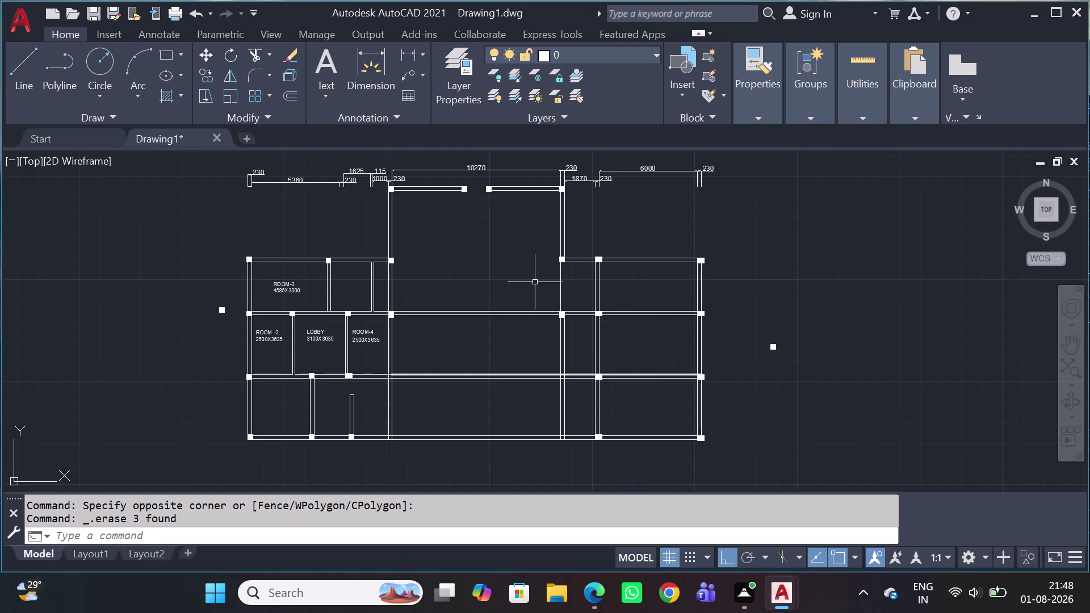
Select and deselect the long horizontal wall line, cancelling a stray selection and command.
scroll(up, 3)
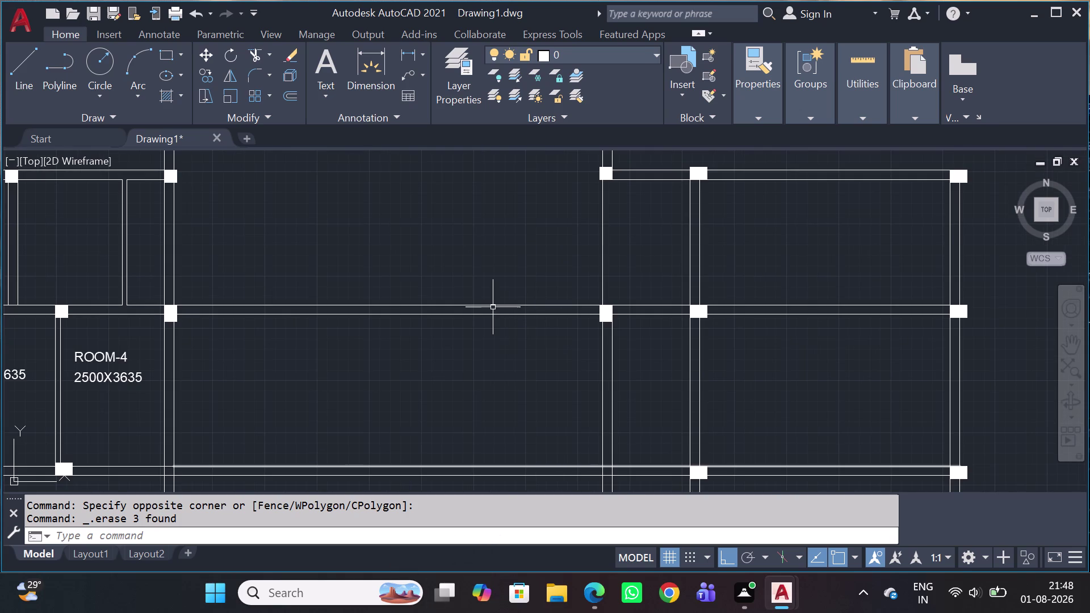
click(492, 306)
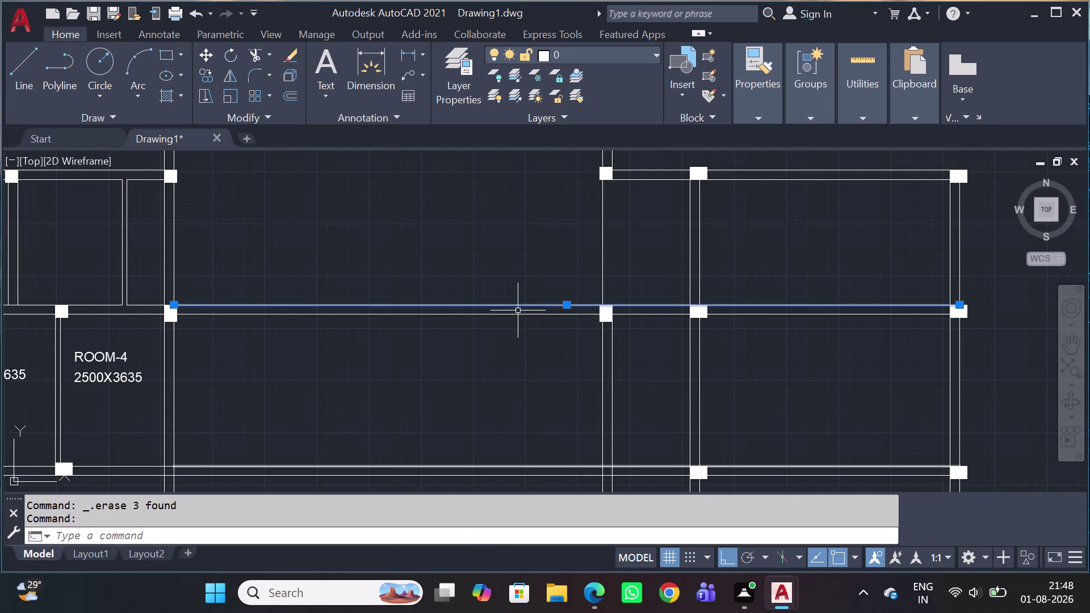
key(Escape)
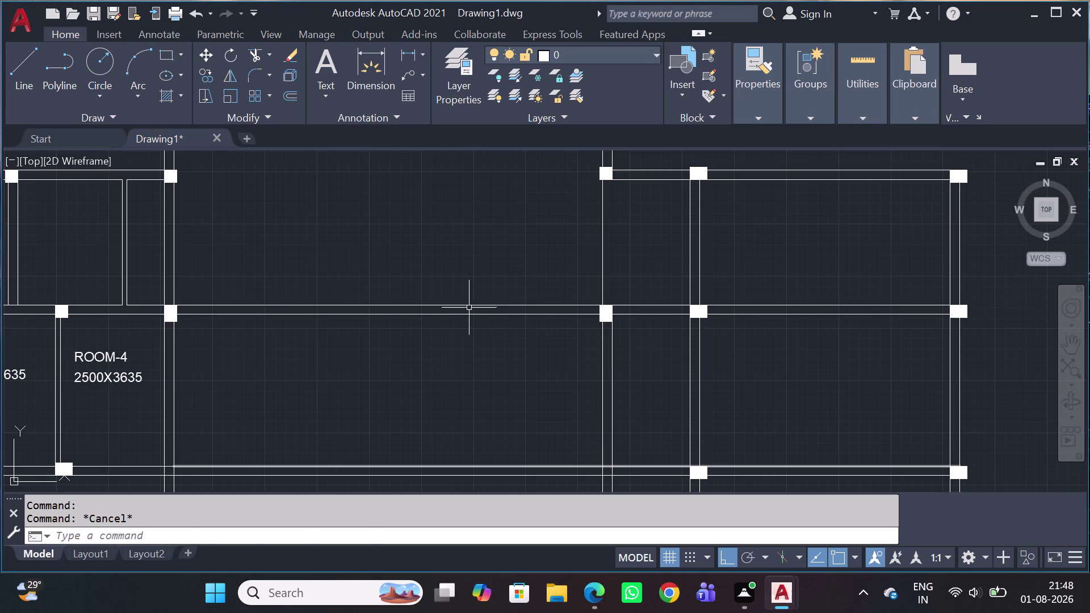
click(469, 308)
click(469, 308)
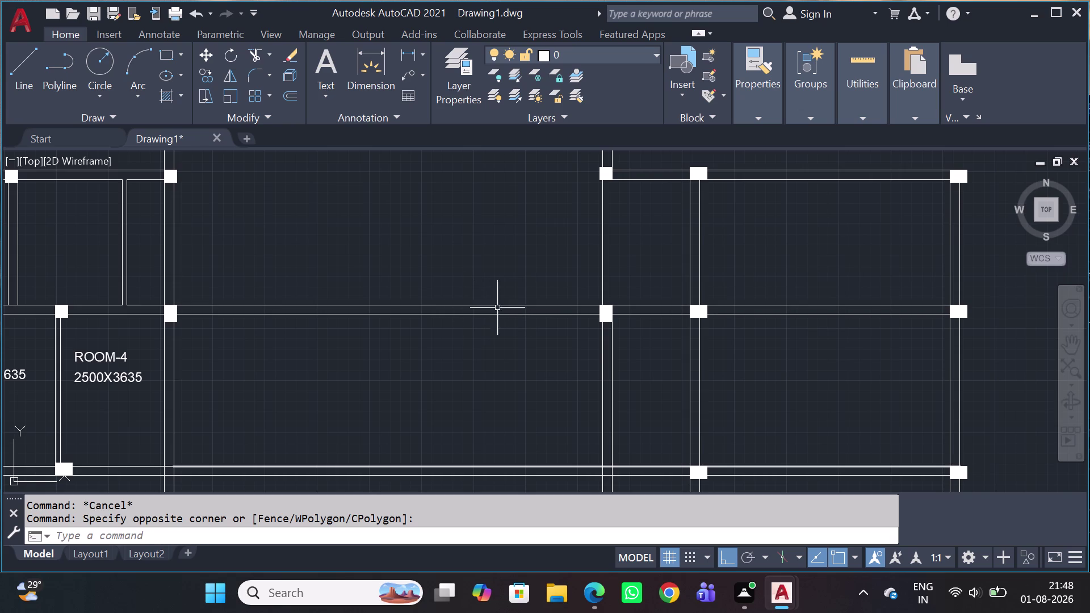
key(5)
key(t)
key(r)
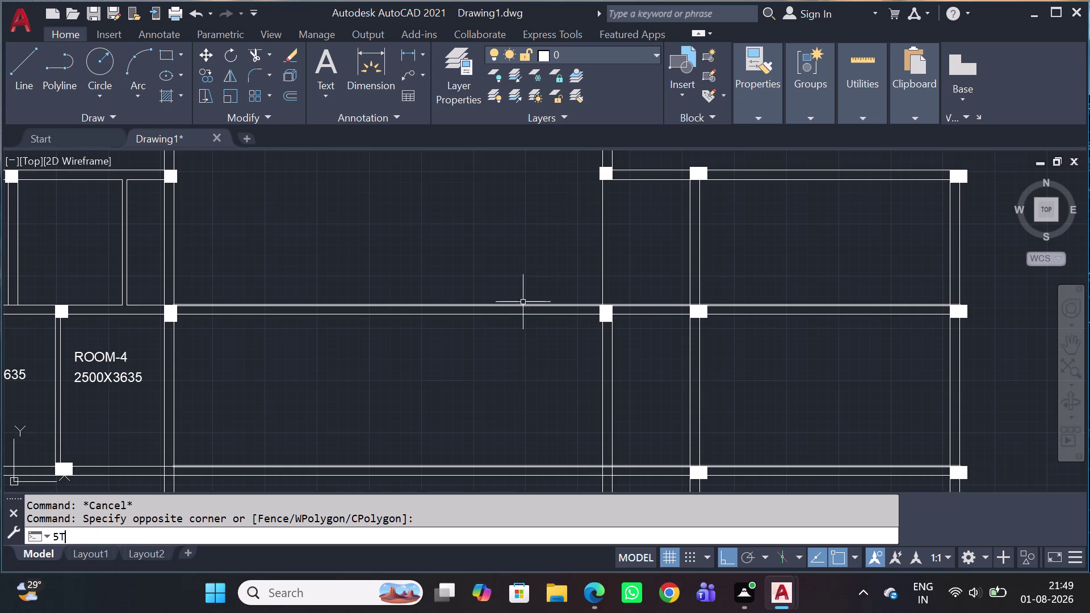
key(BackSpace)
key(BackSpace)
key(BackSpace)
key(BackSpace)
key(BackSpace)
key(BackSpace)
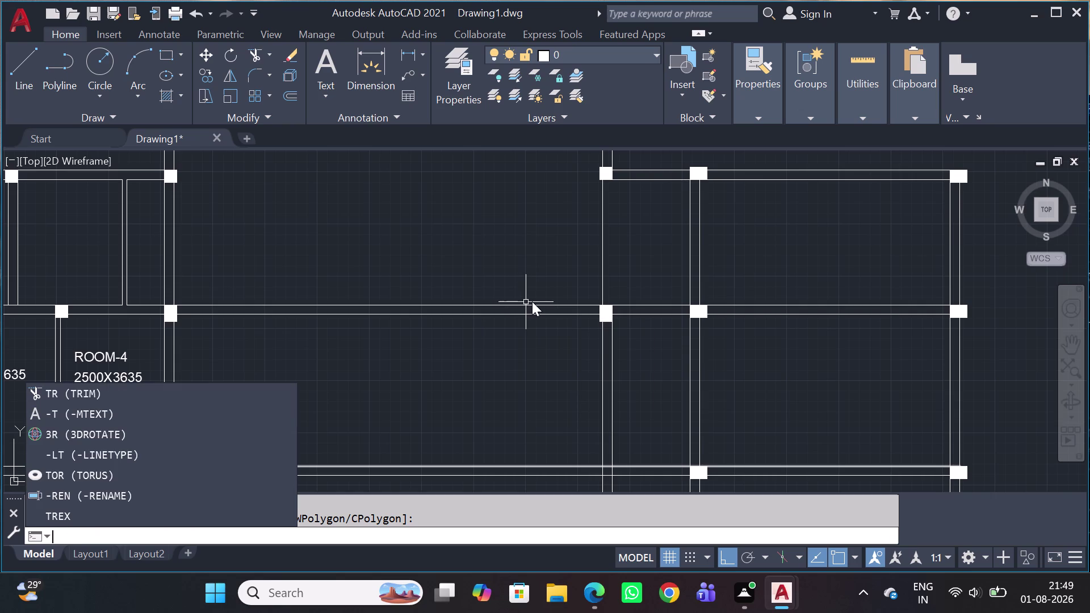
Start TRIM and fence across the first right-wing horizontal wall lines.
text(TR)
key(space)
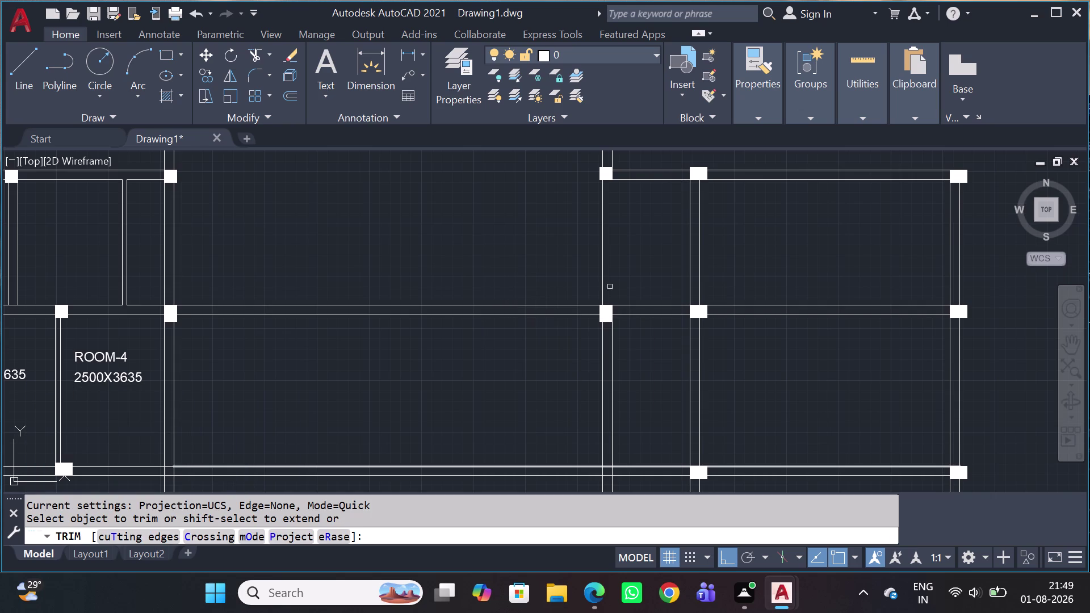
click(647, 281)
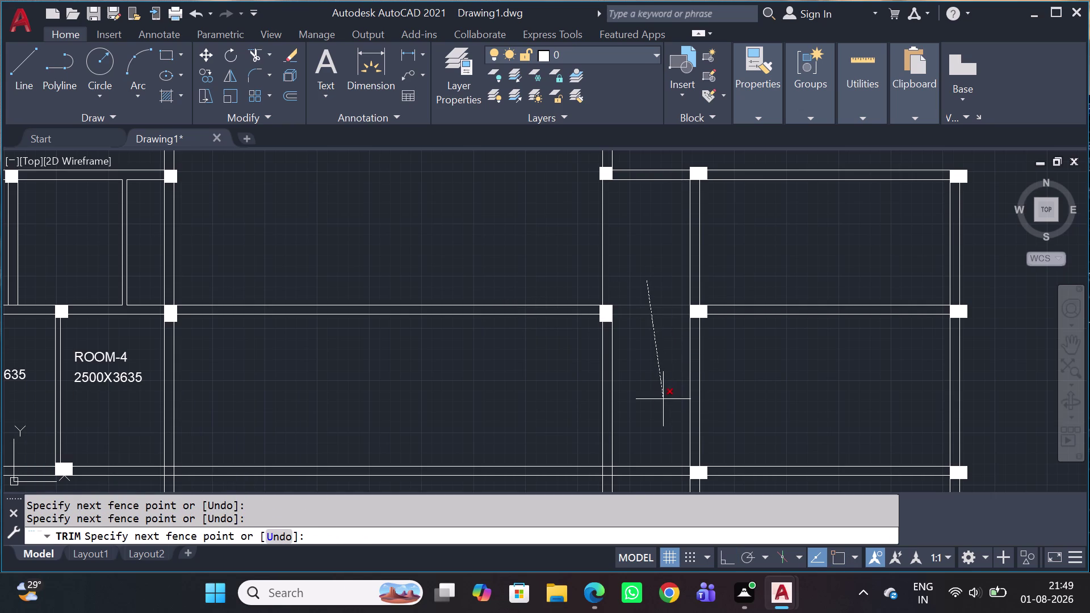
click(663, 399)
click(875, 251)
click(779, 385)
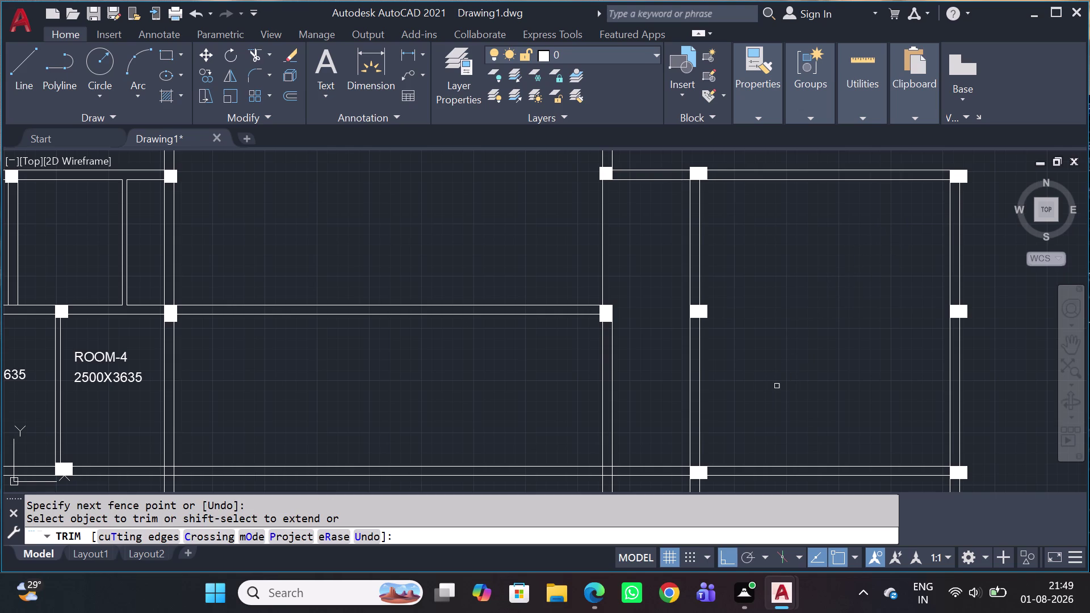
Fence-trim the remaining right-side horizontal wall lines and exit TRIM.
scroll(down, 3)
drag(801, 455, 801, 445)
click(781, 376)
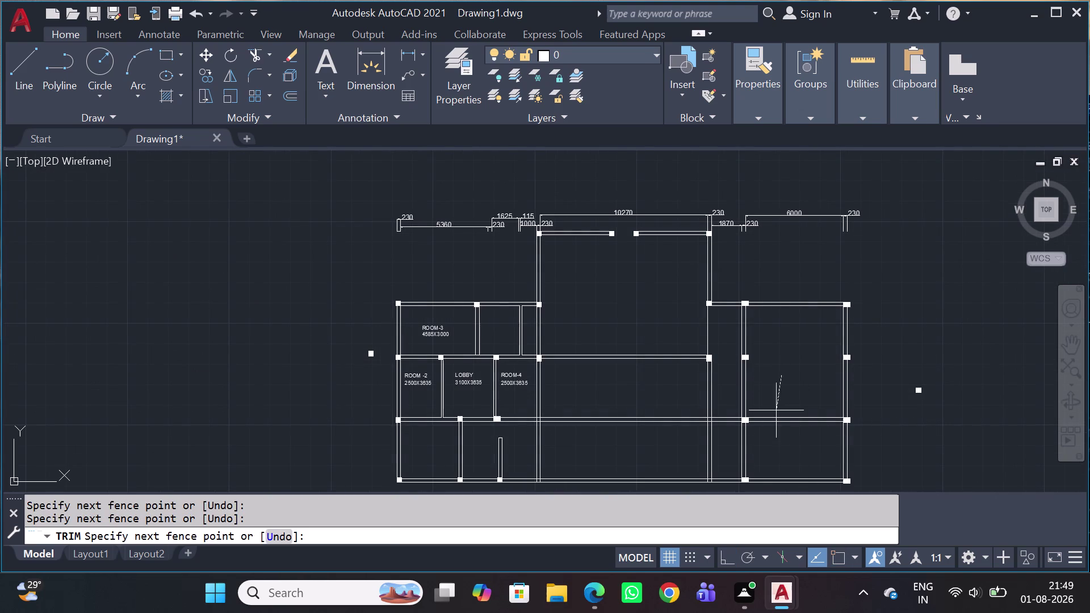
click(778, 431)
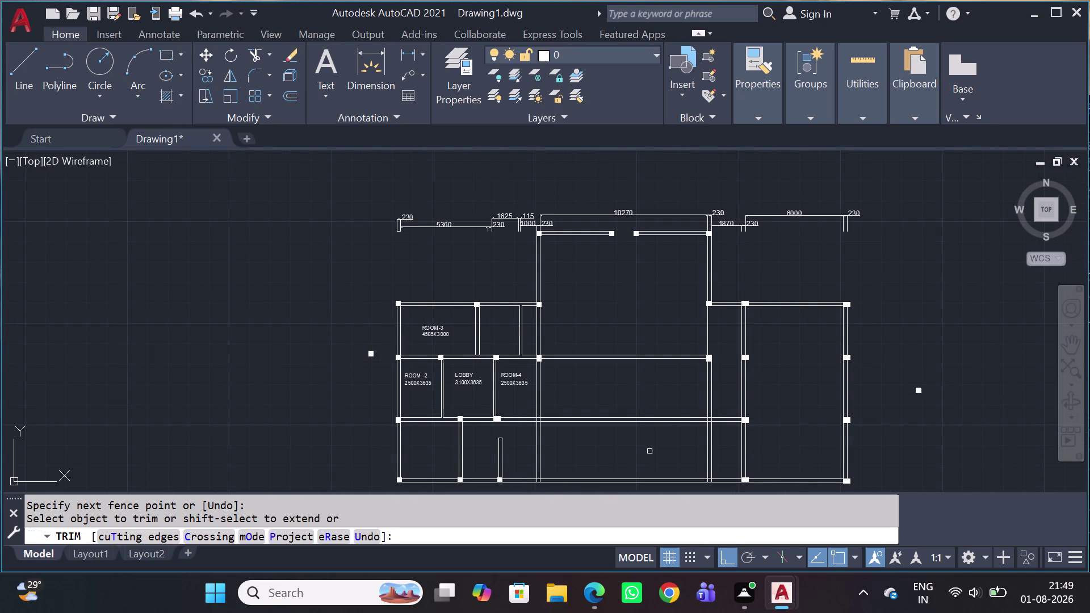
scroll(up, 3)
click(723, 429)
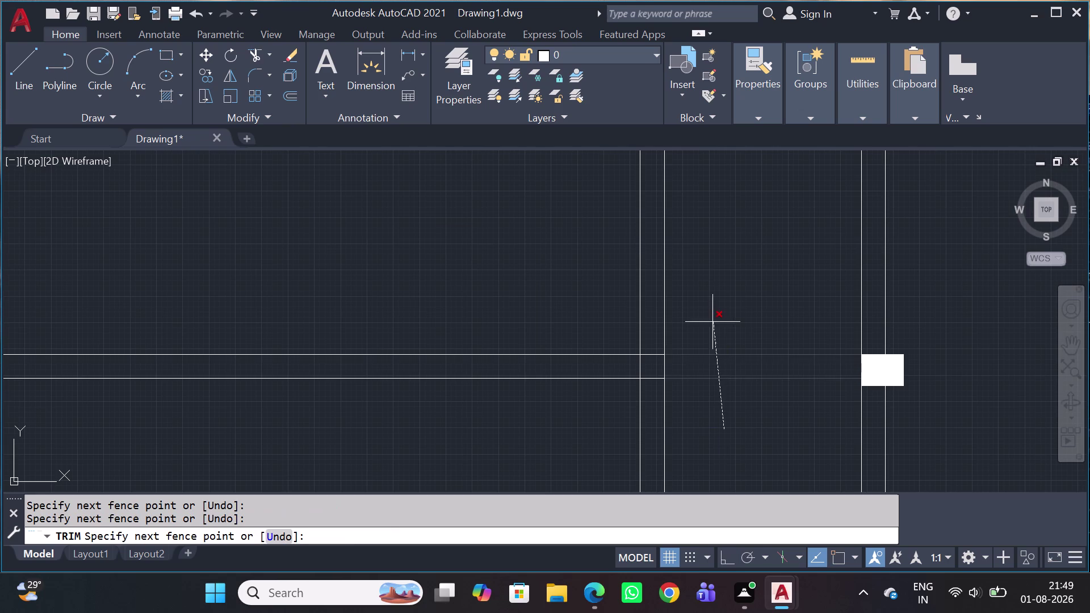
click(704, 297)
scroll(down, 3)
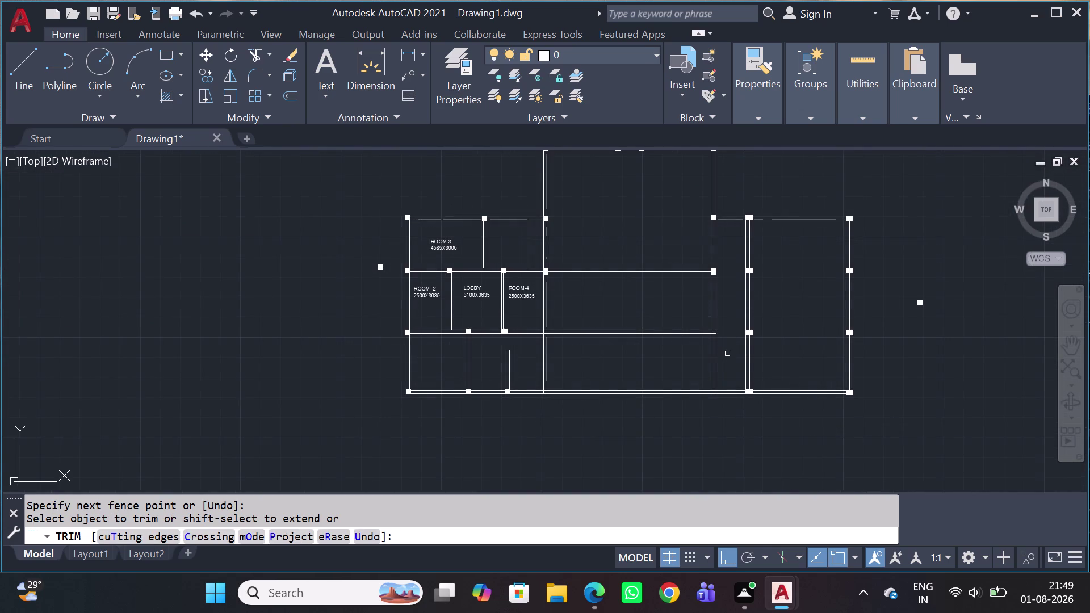
key(Escape)
Zoom around the floor plan and clear any pending command.
scroll(up, 3)
scroll(down, 3)
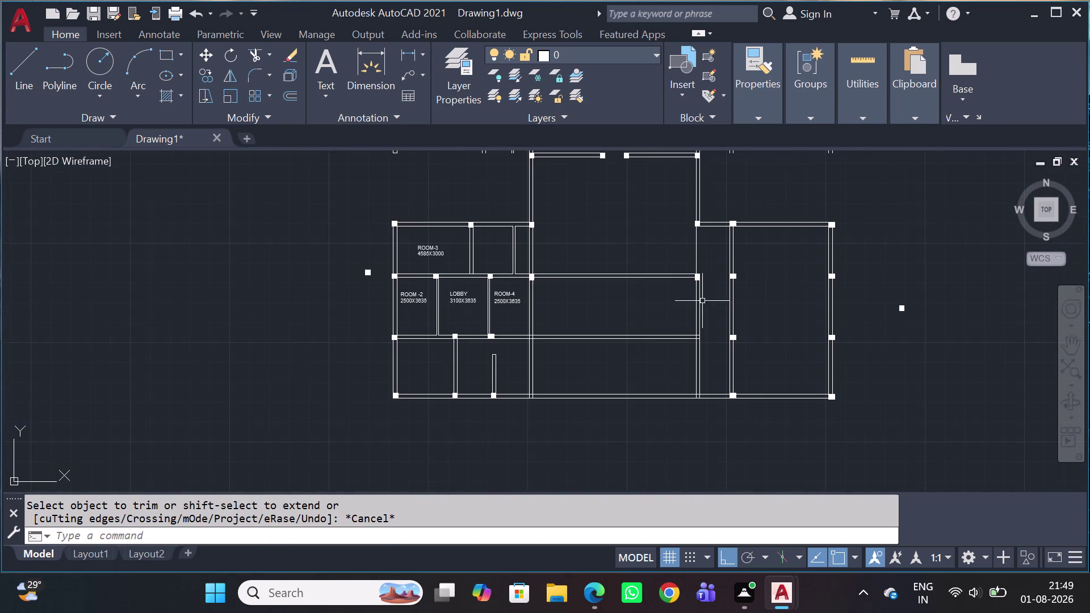
scroll(up, 3)
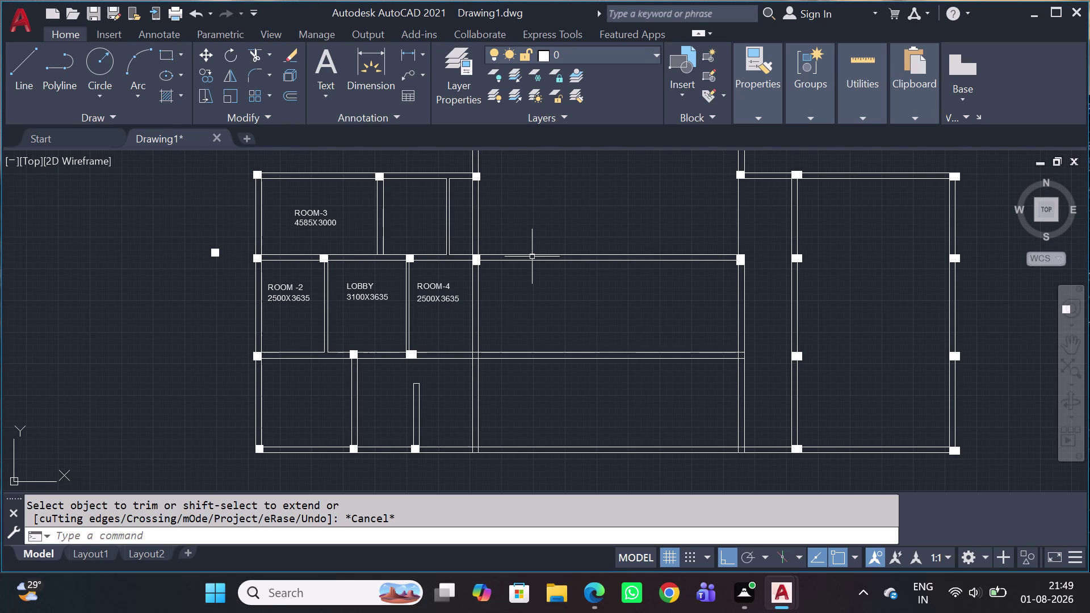
click(532, 257)
key(Escape)
Start DIVIDE on the wall line right of ROOM-4, then cancel it.
key(d)
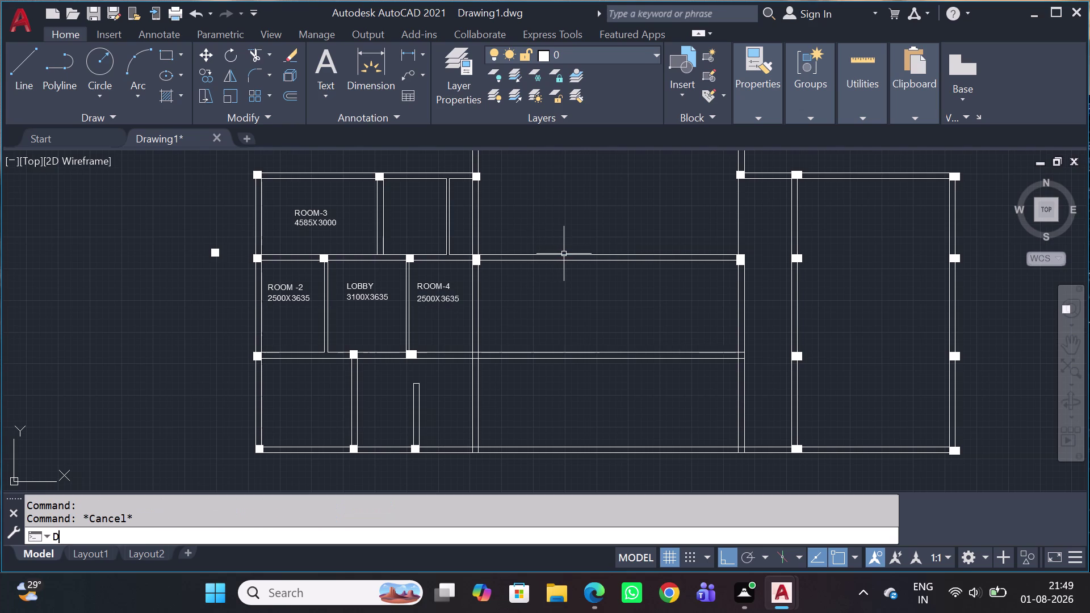
key(i)
key(v)
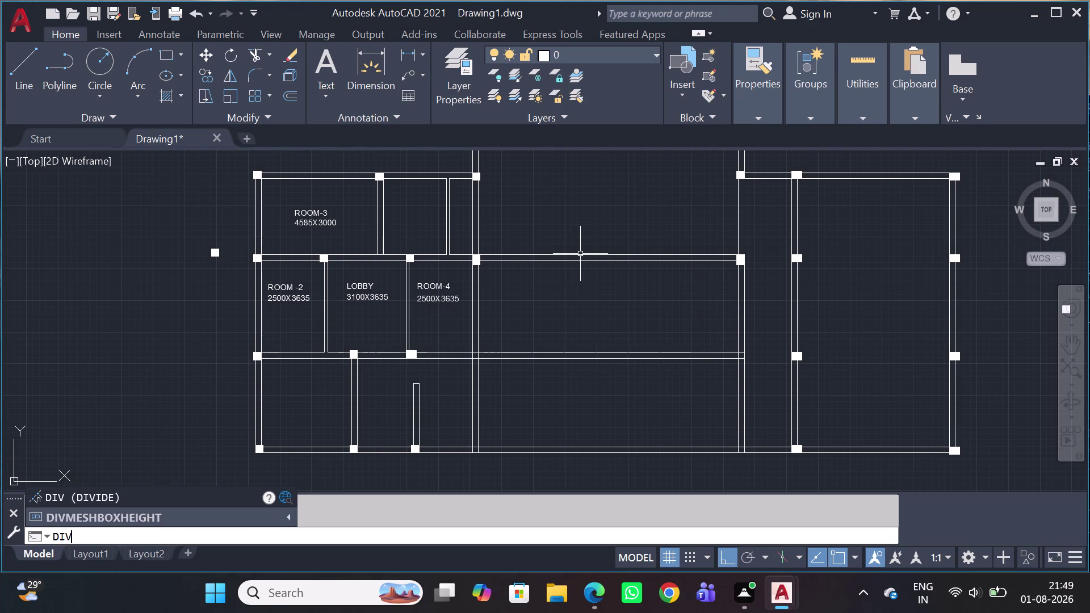
key(space)
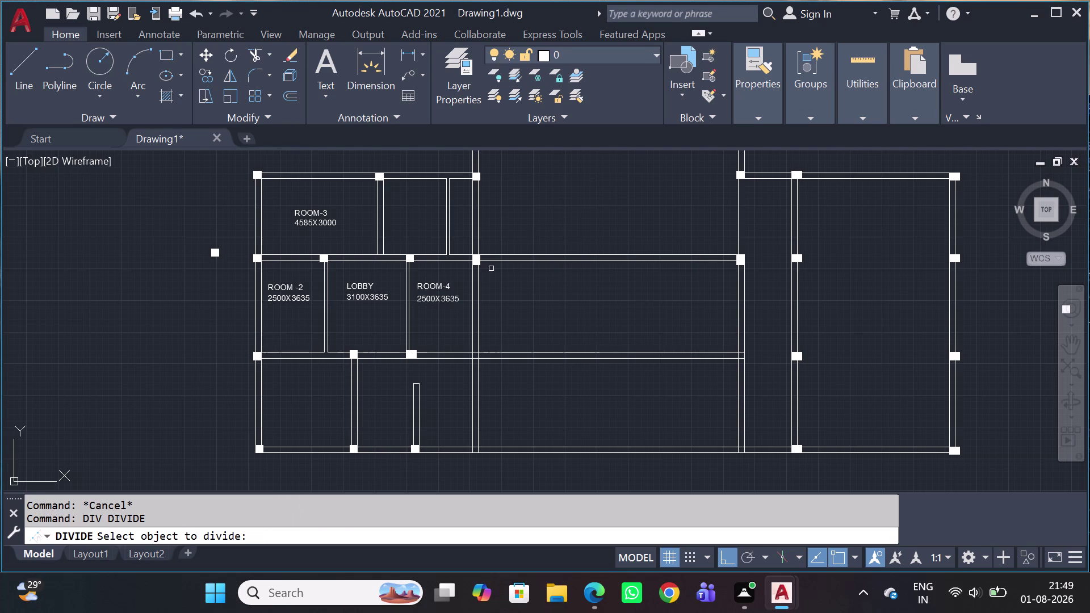
scroll(up, 3)
click(503, 255)
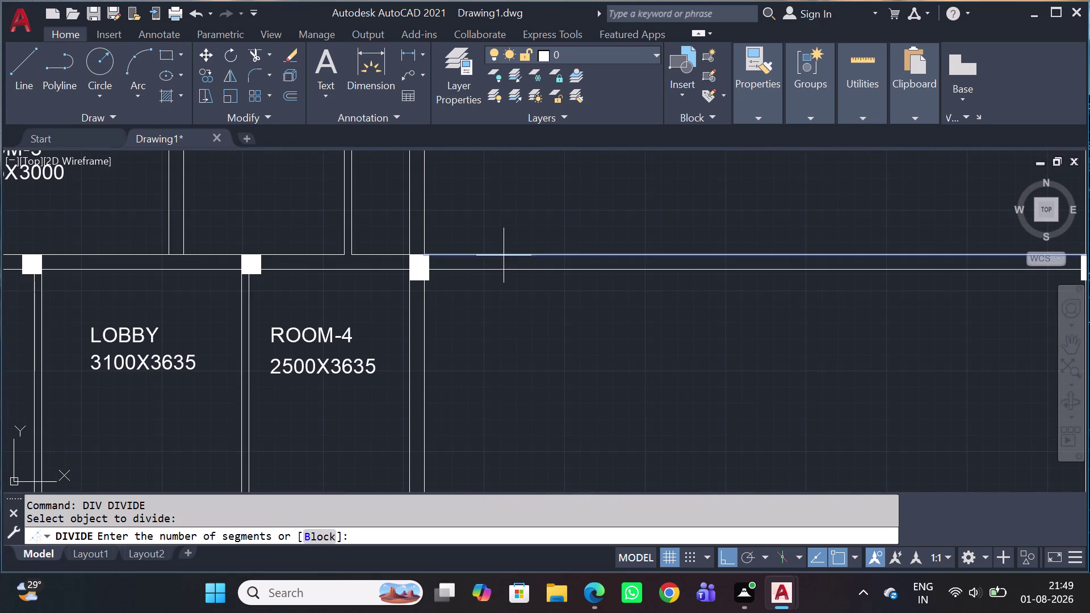
scroll(down, 3)
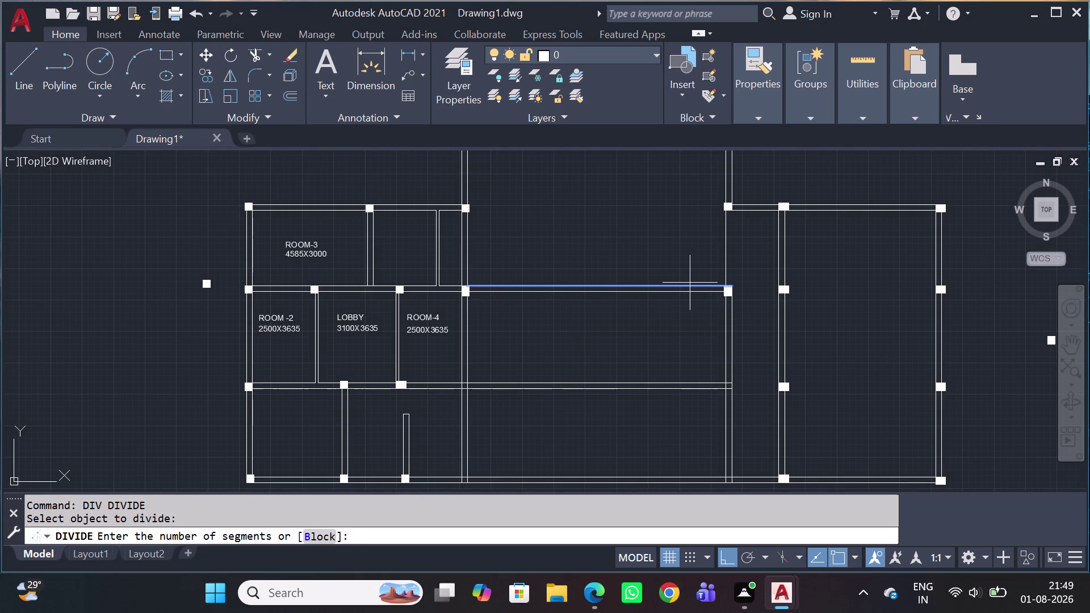
scroll(up, 3)
scroll(up, 3)
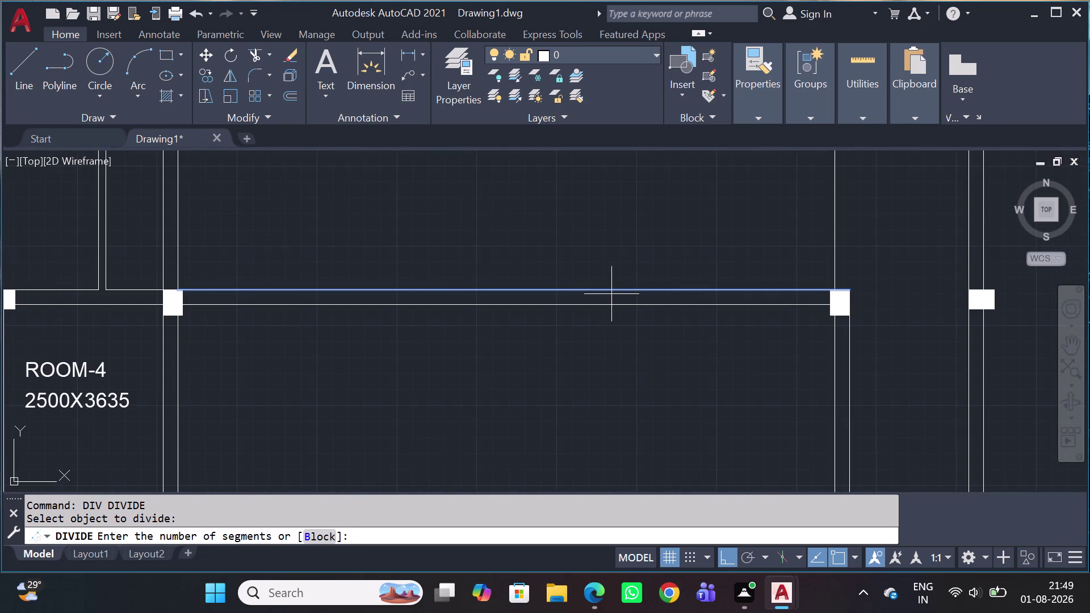
key(Escape)
scroll(up, 3)
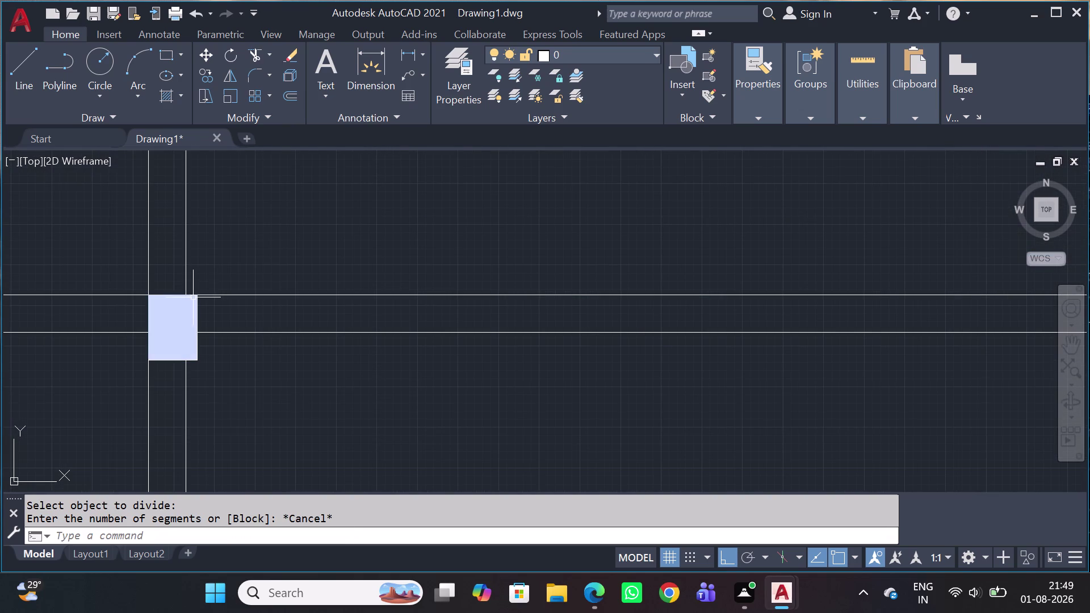
Stretch the wall line's far endpoint onto the corner column.
click(214, 293)
middle_drag(440, 307, 255, 387)
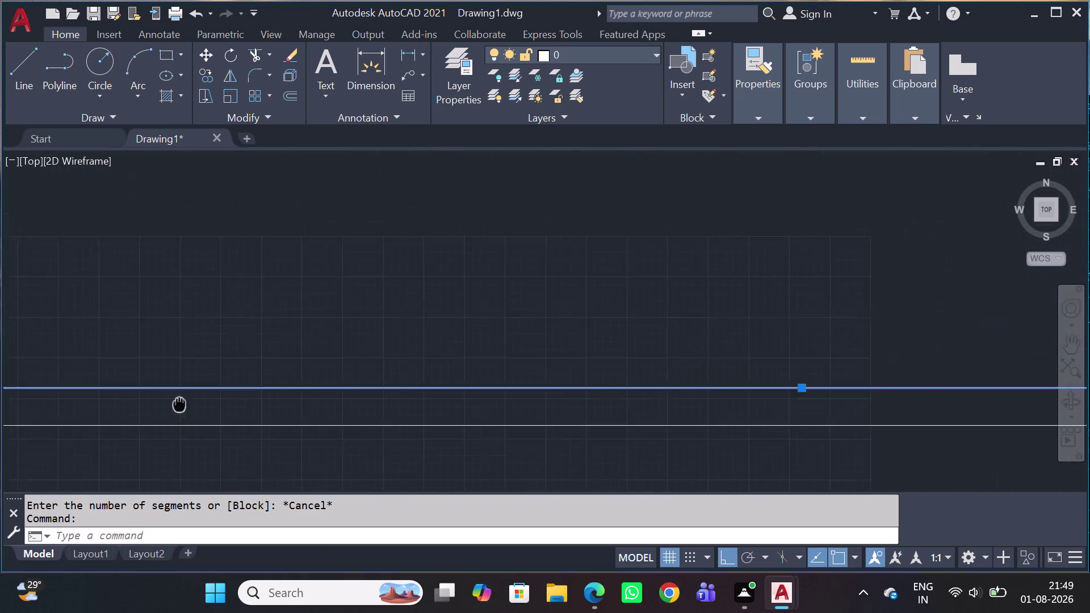
middle_drag(255, 387, 105, 417)
scroll(down, 3)
scroll(up, 3)
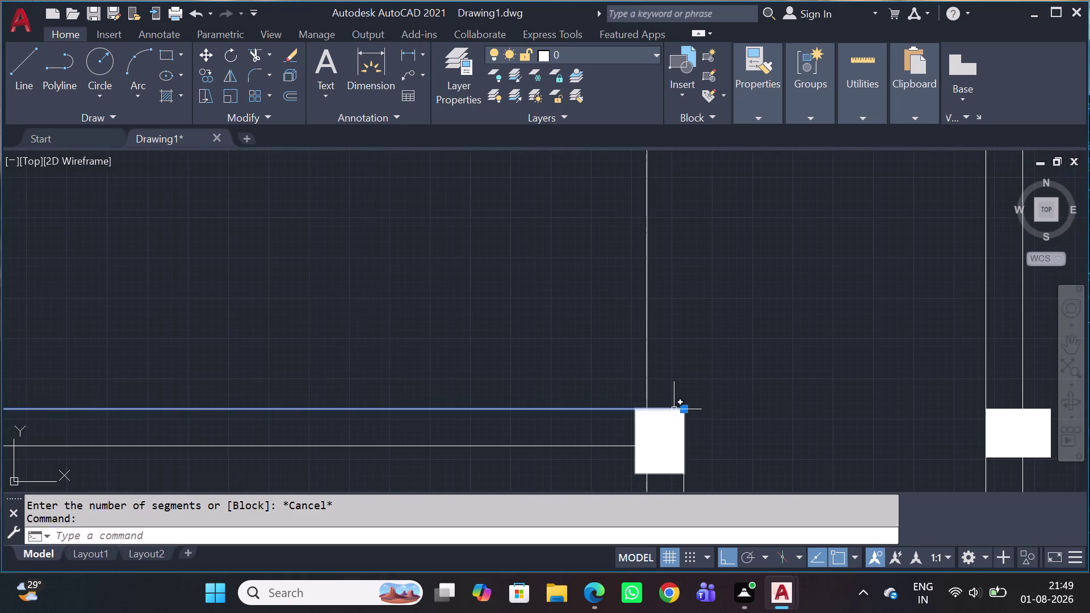
scroll(up, 3)
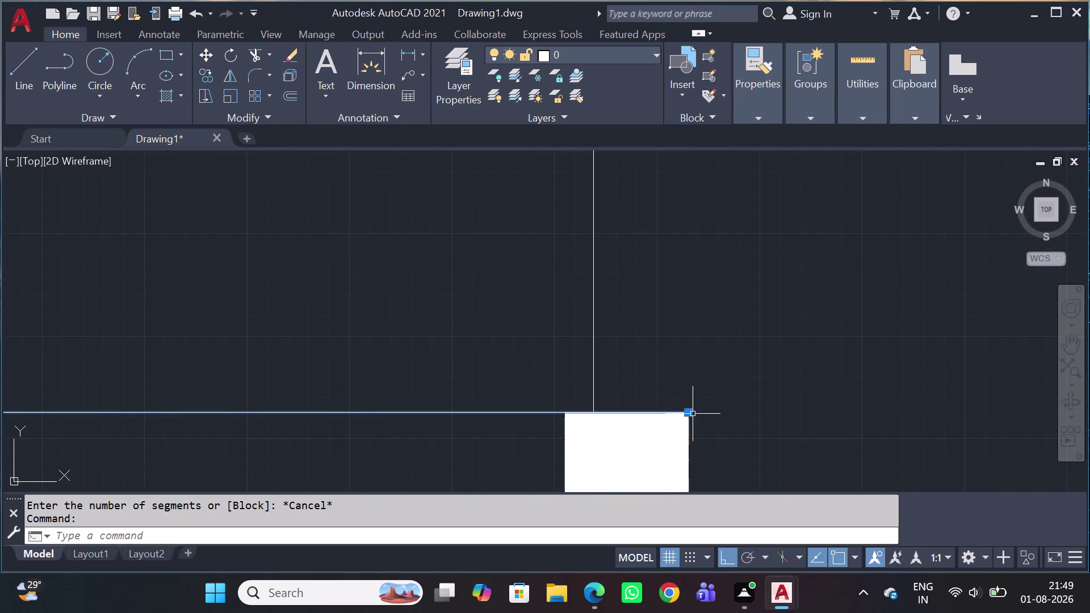
click(691, 410)
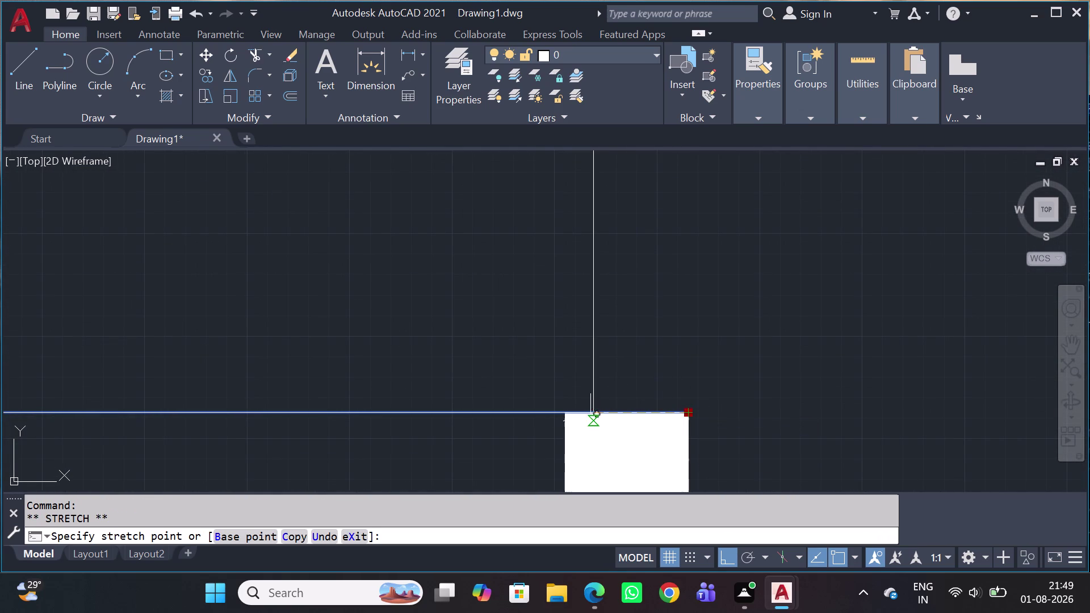
click(595, 417)
scroll(down, 3)
scroll(down, 3)
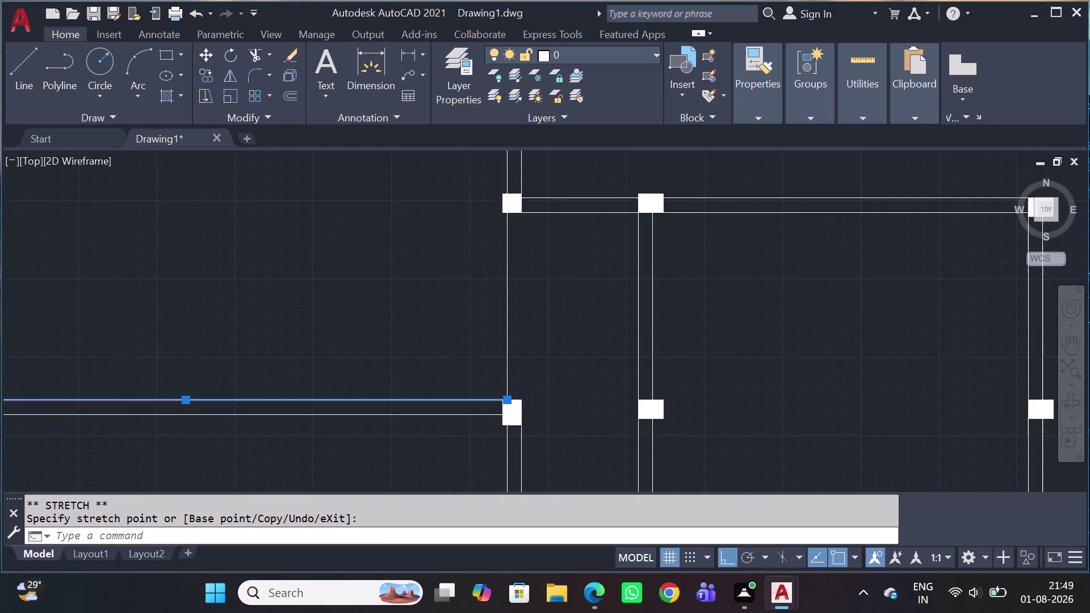
Run DIVIDE again and pick the shortened wall line beside ROOM-4.
middle_drag(386, 414, 561, 346)
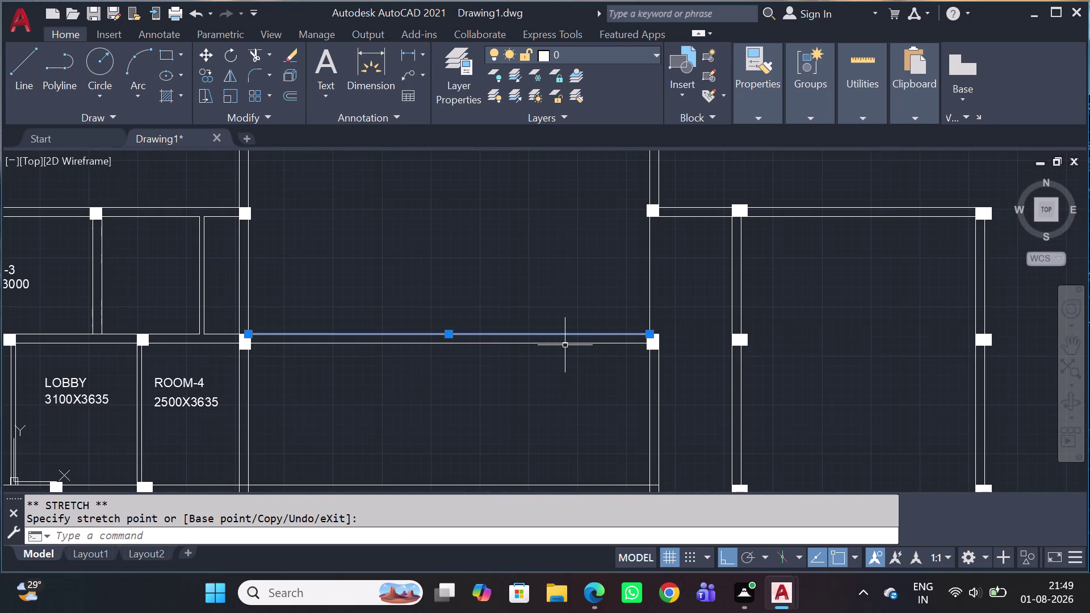
key(d)
key(i)
key(d)
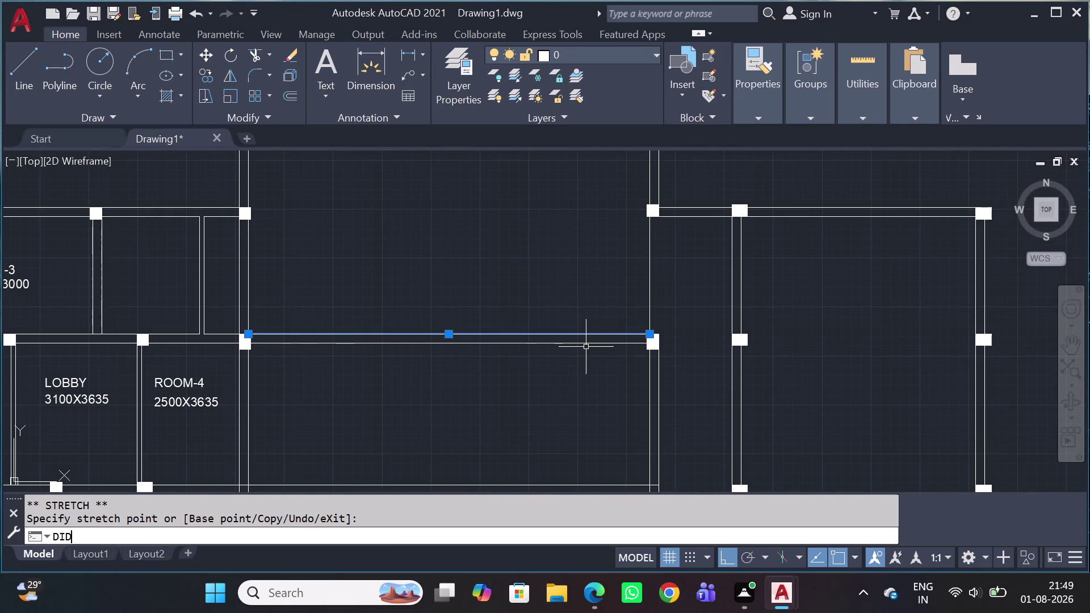
key(BackSpace)
key(v)
key(space)
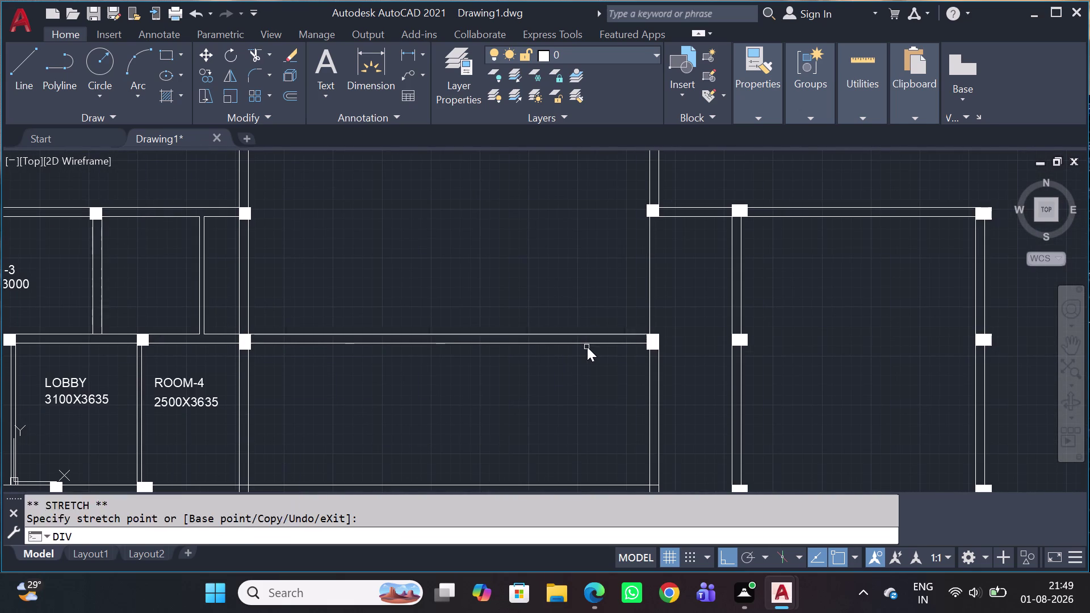
click(451, 335)
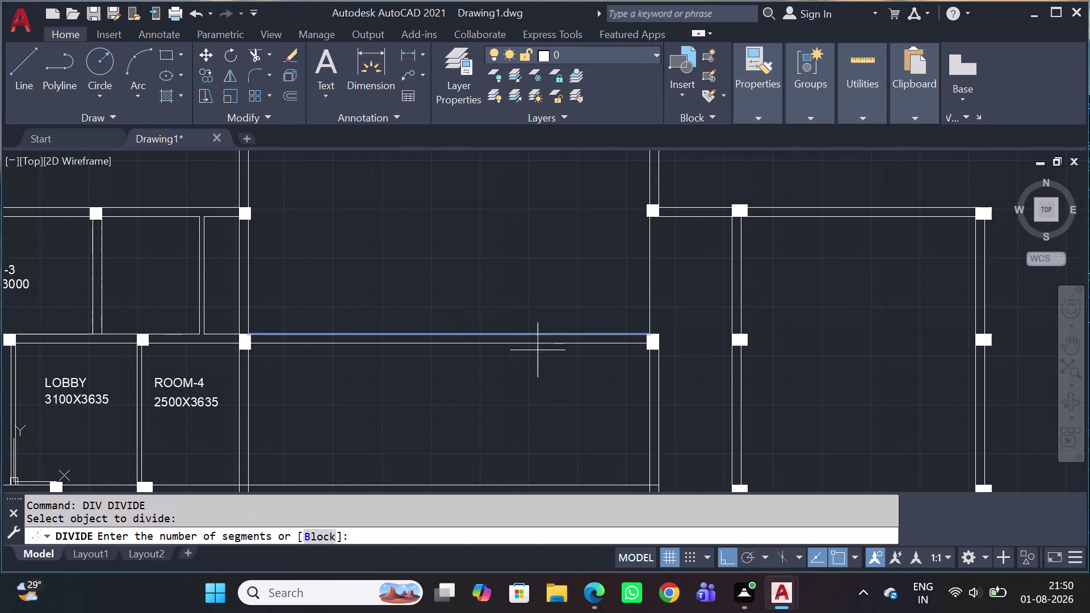
text(4)
key(space)
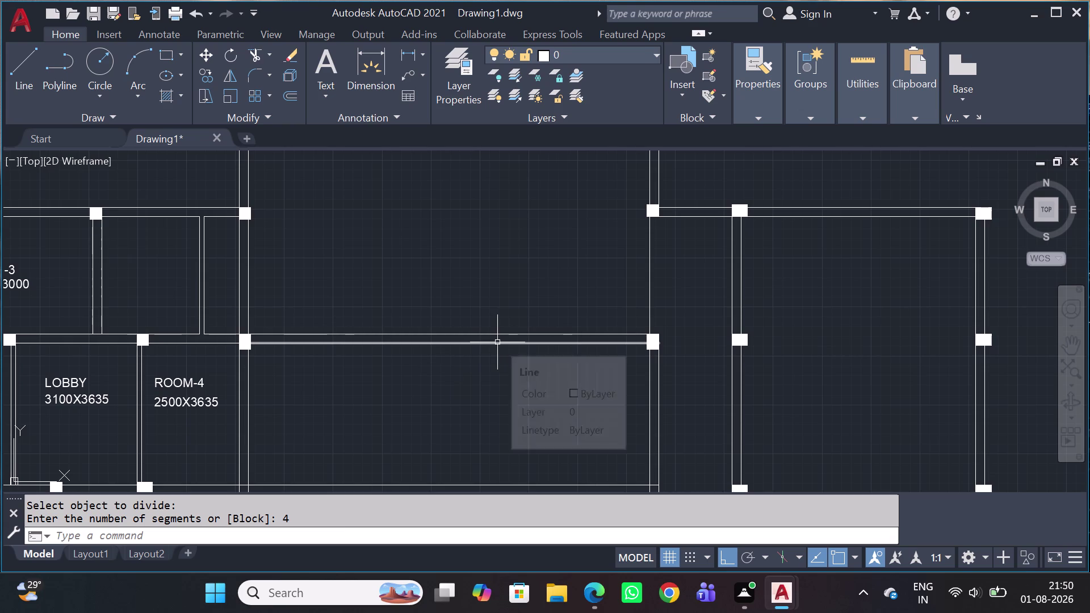
click(399, 334)
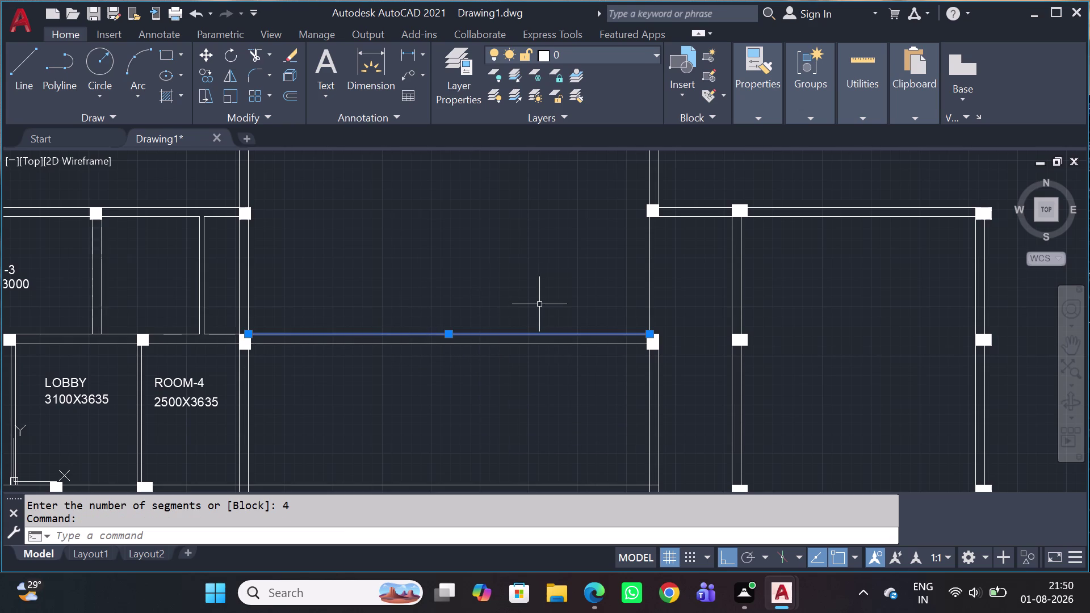
key(Escape)
key(p)
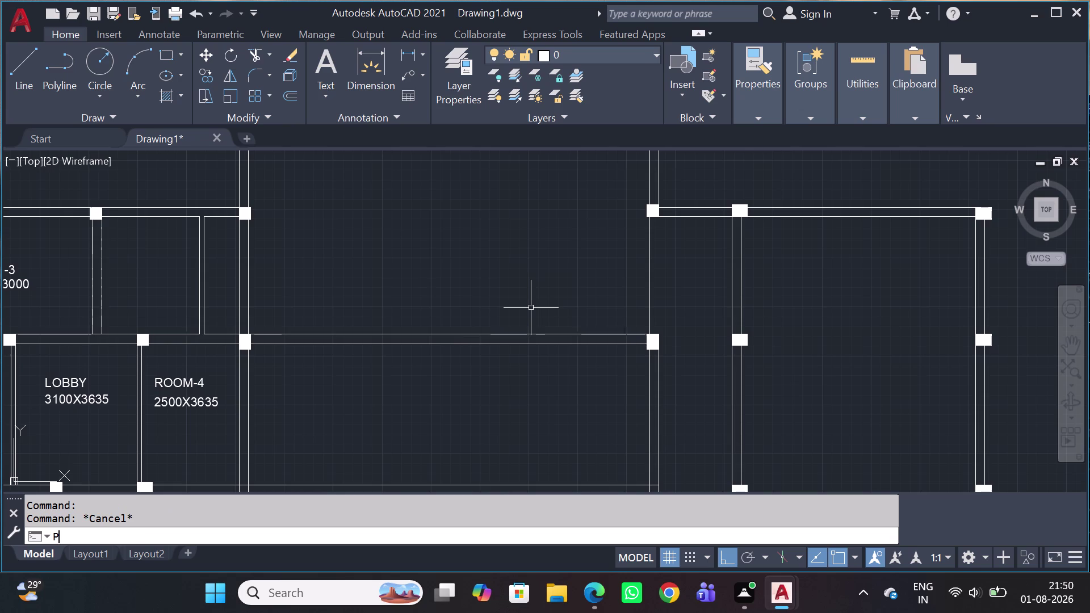
Switch the point display style to the X cross marker.
key(t)
key(space)
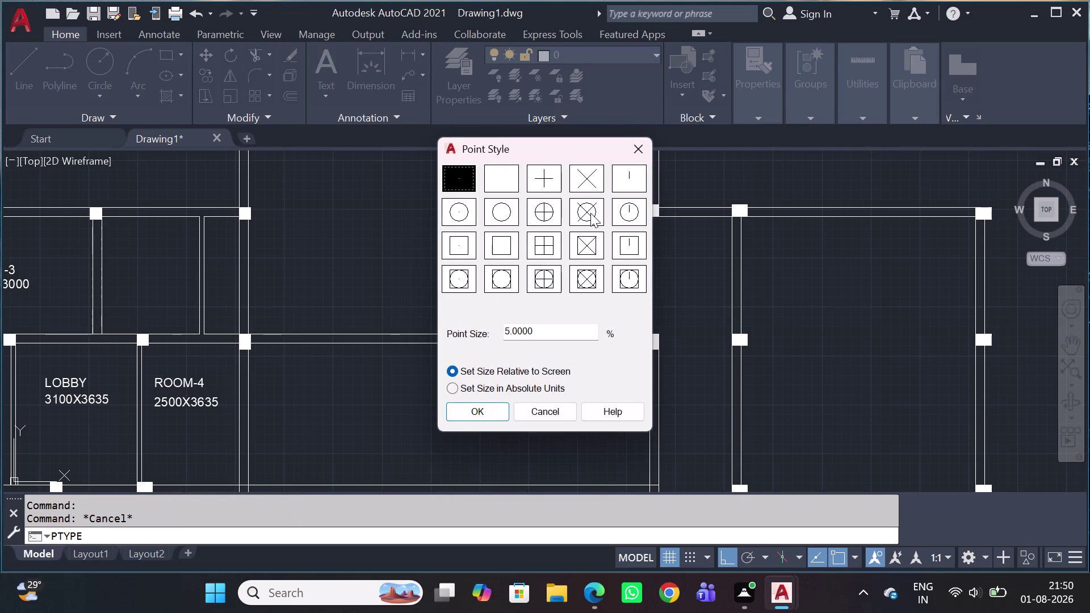
click(588, 184)
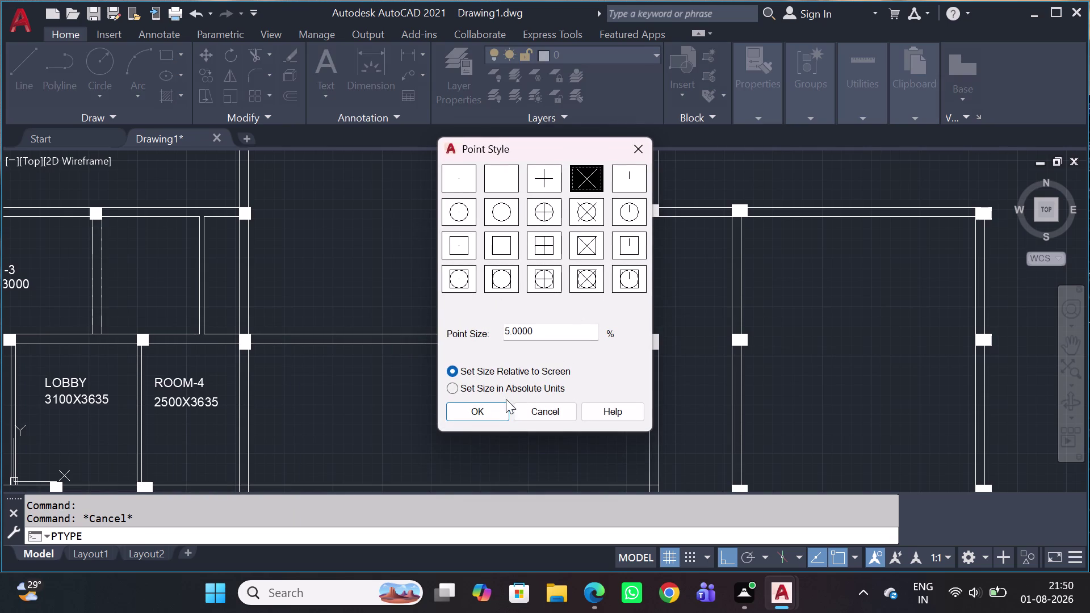
click(483, 412)
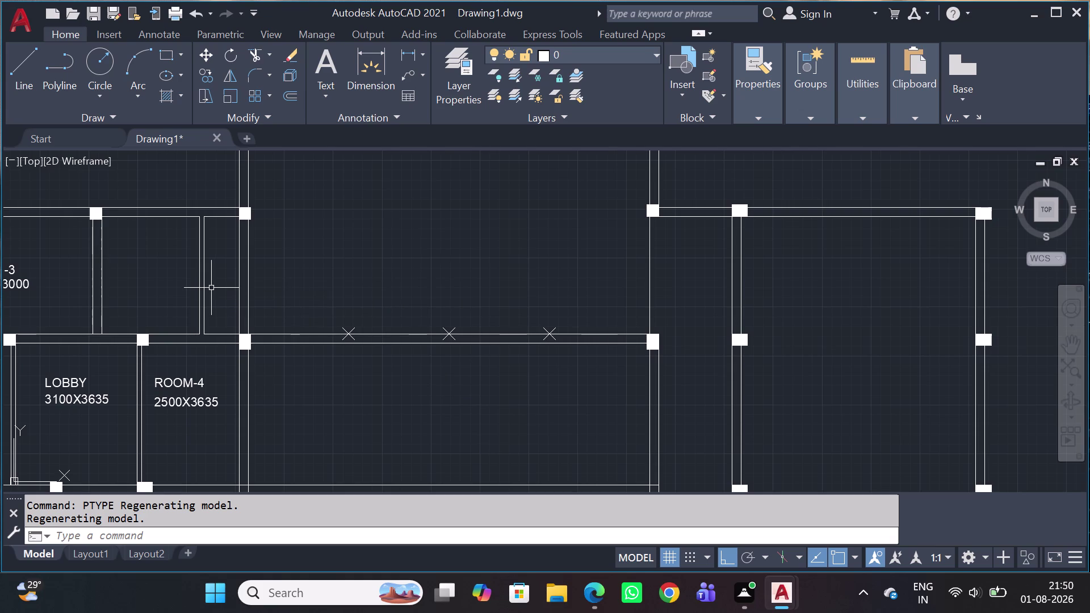
Pan and zoom around the floor plan and undo recent view changes.
middle_drag(211, 287, 244, 299)
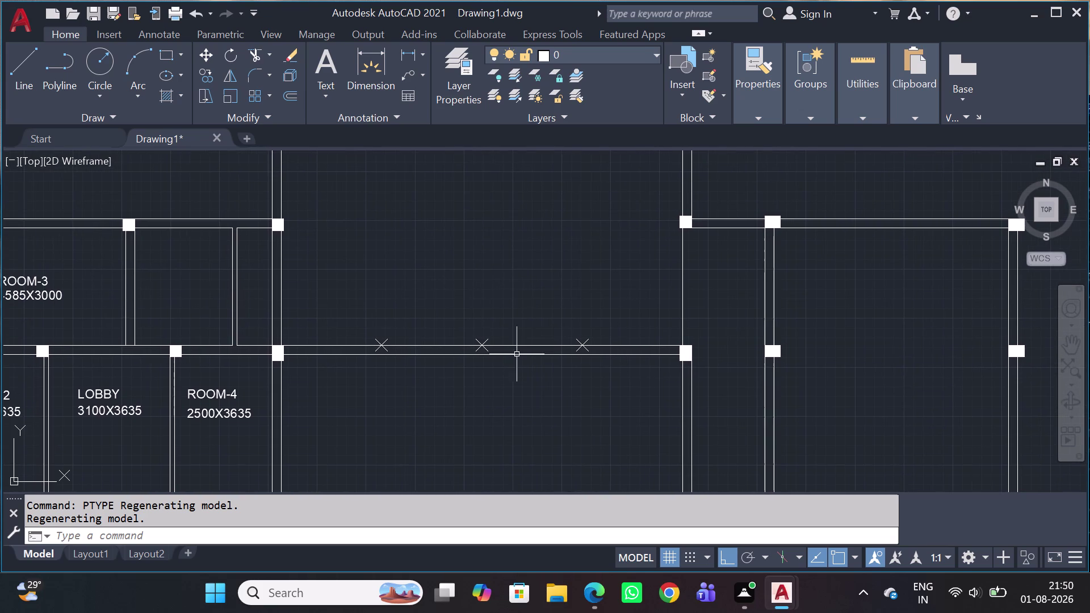
scroll(down, 3)
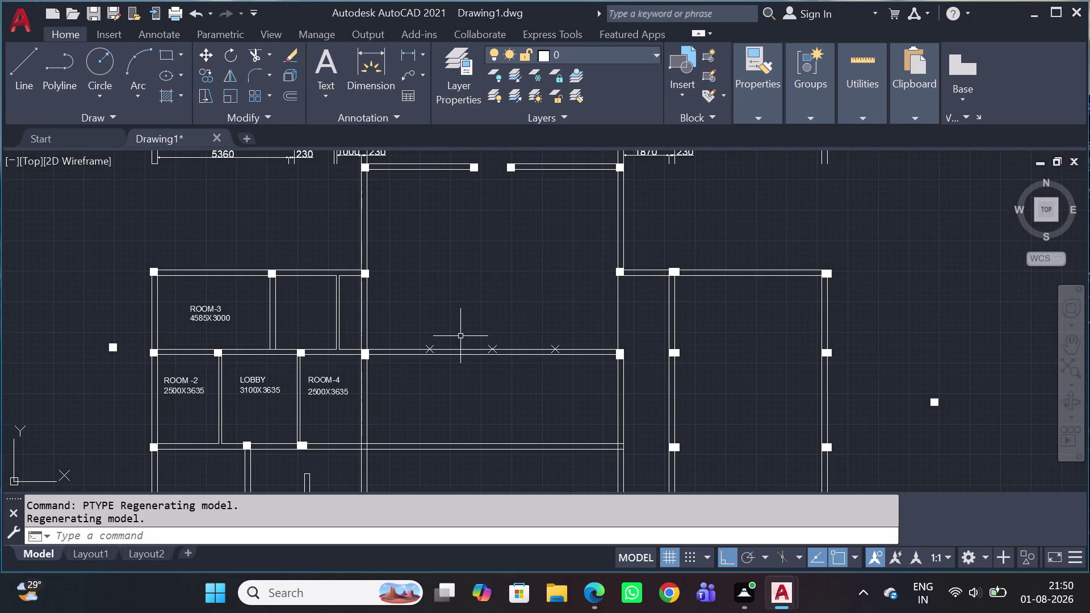
scroll(up, 3)
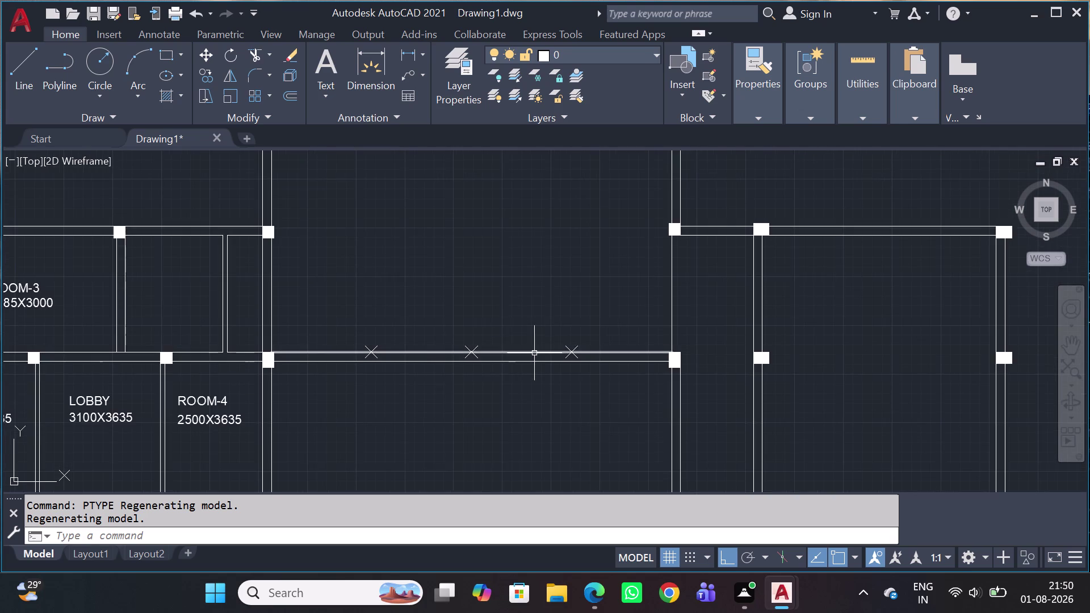
scroll(up, 3)
scroll(down, 3)
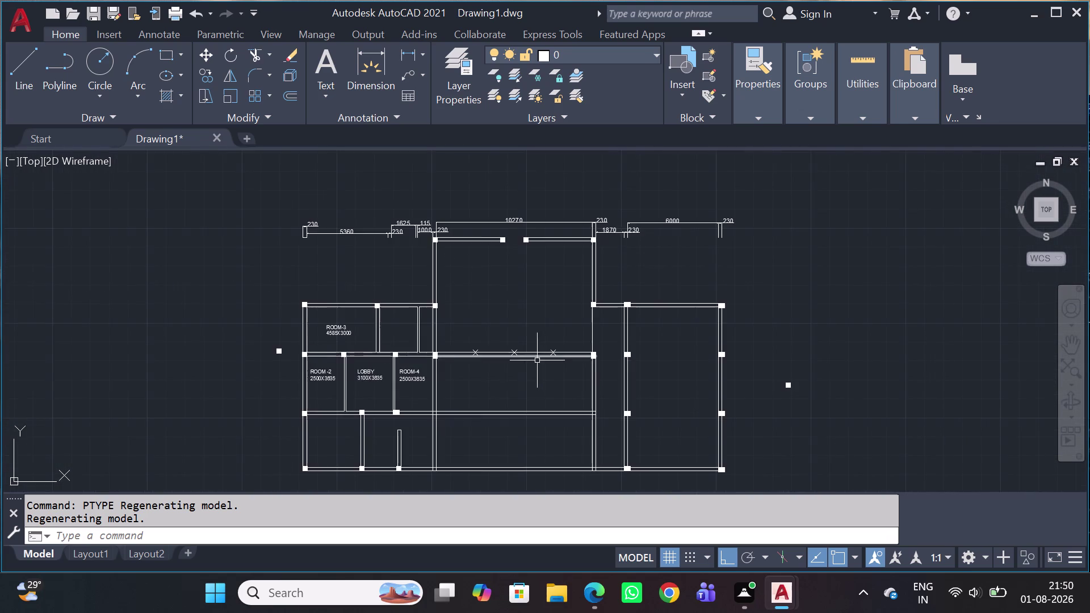
scroll(up, 3)
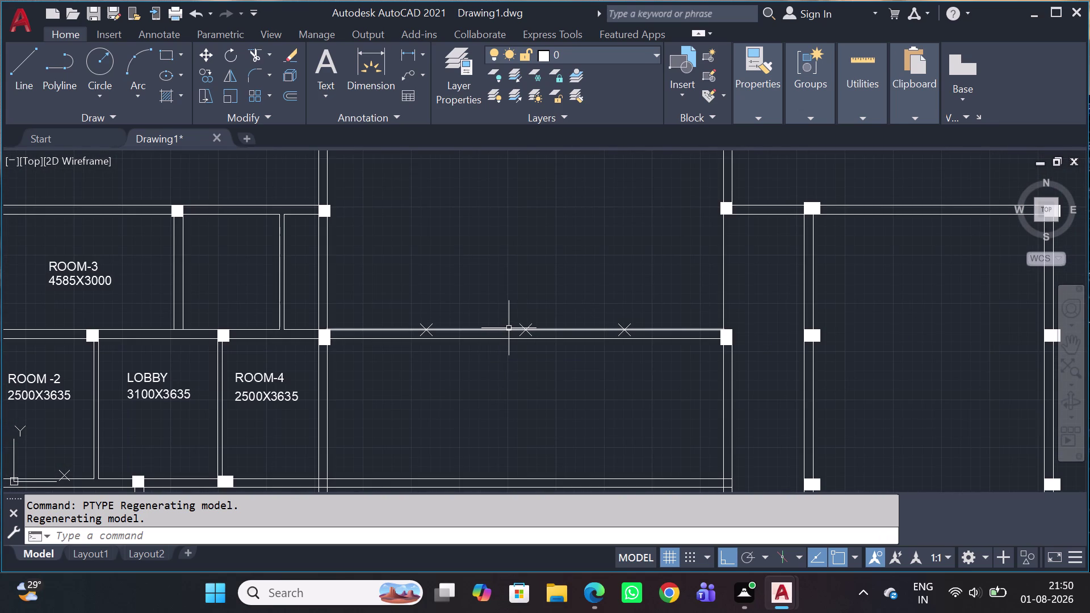
key(ctrl+shift+z)
key(ctrl+z)
key(ctrl+z)
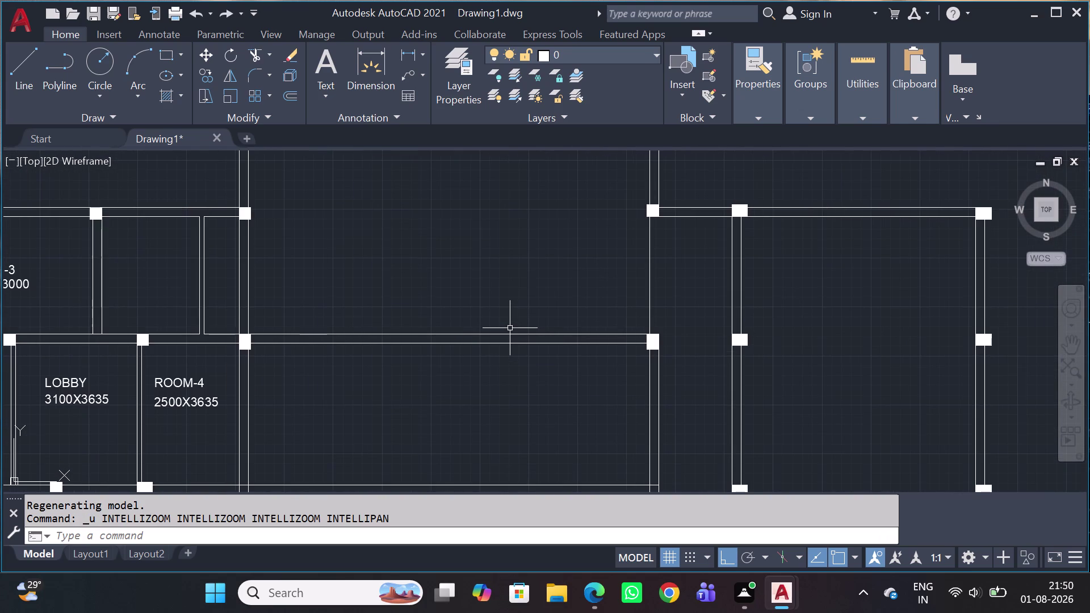
Undo the X point style and the wall division, then select the wall line.
key(ctrl+z)
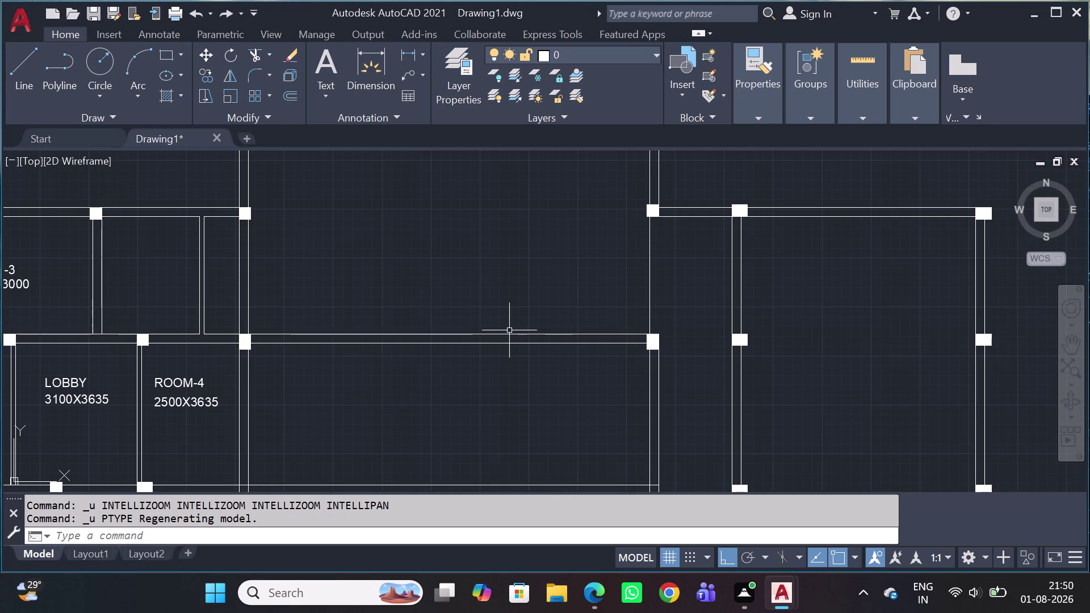
key(ctrl+z)
scroll(down, 3)
scroll(down, 3)
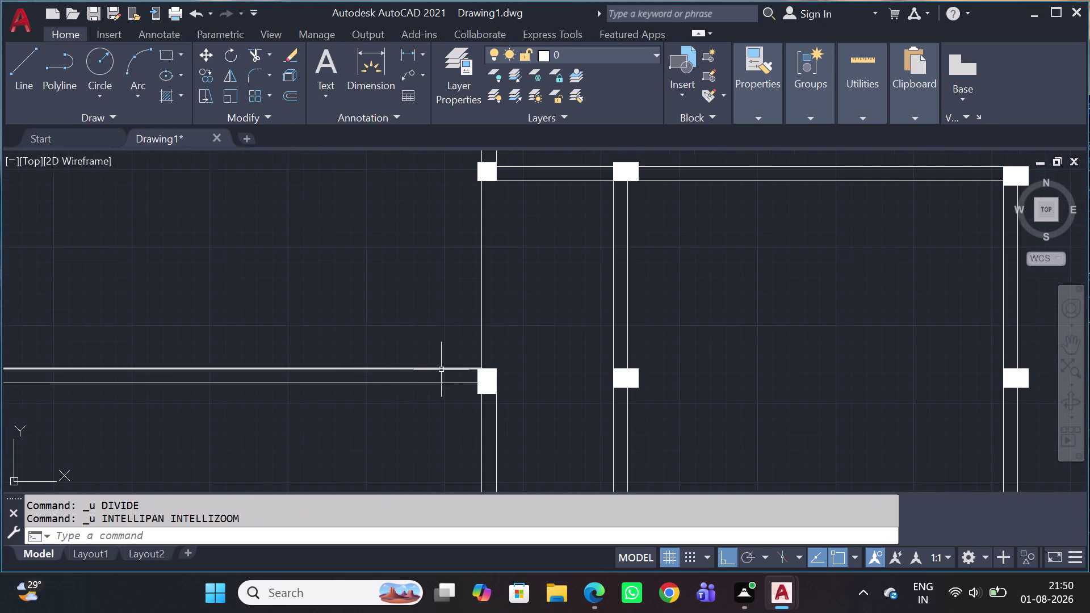
click(342, 367)
scroll(down, 3)
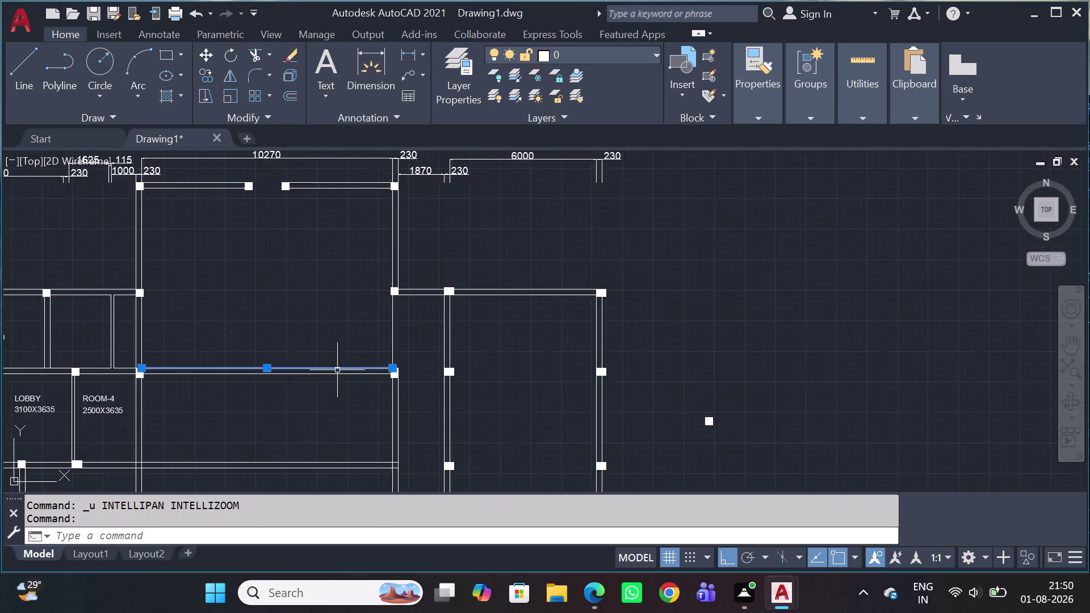
scroll(down, 3)
middle_drag(301, 377, 422, 363)
Divide the wall line between the columns beside ROOM-4 into 3 segments with DIV.
key(d)
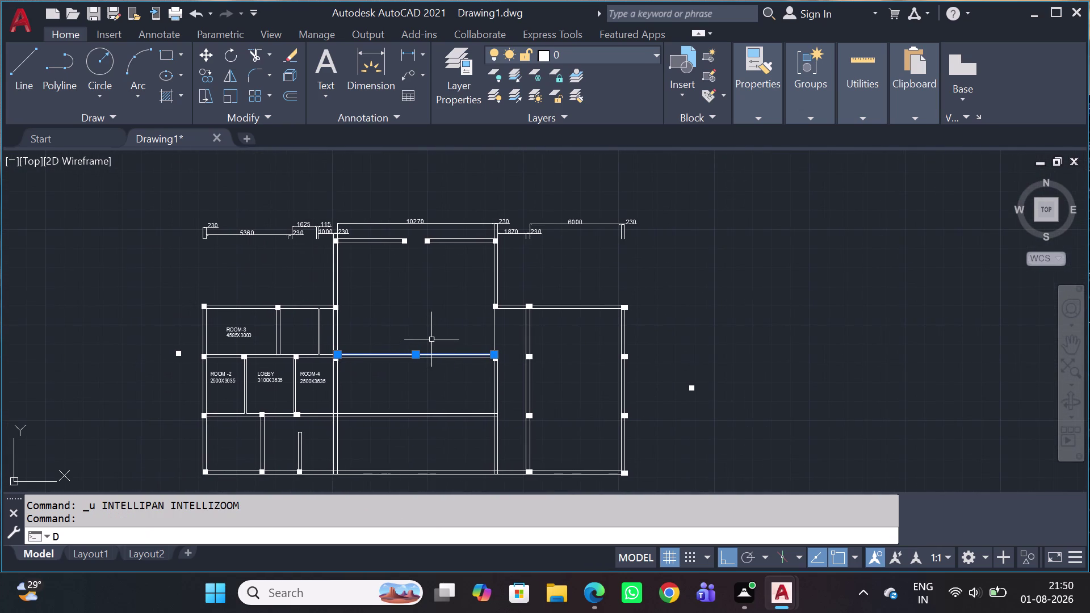
key(i)
text(V)
key(space)
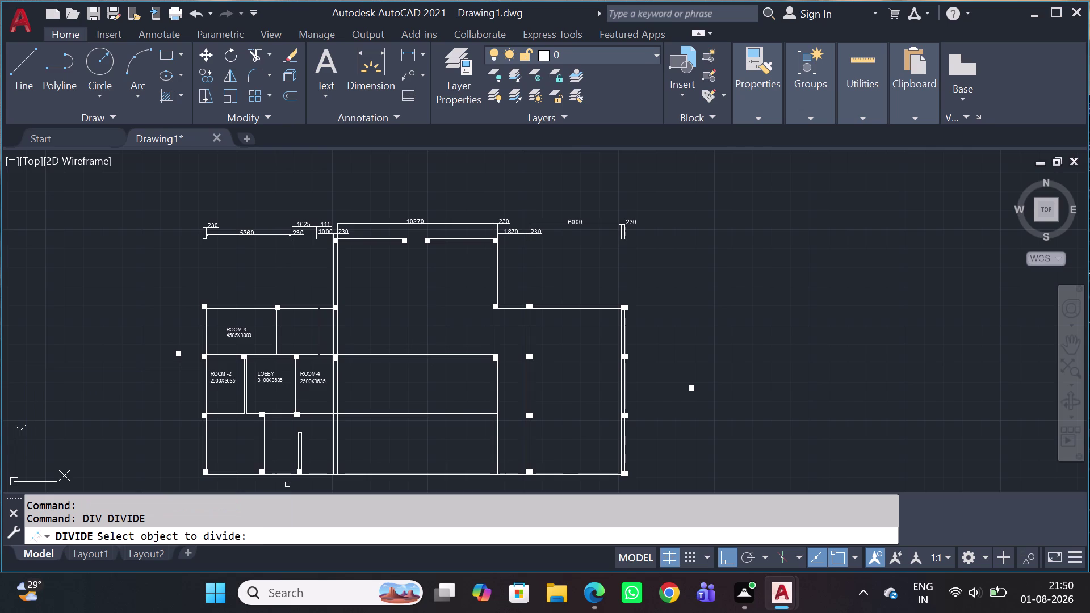
scroll(up, 3)
scroll(up, 3)
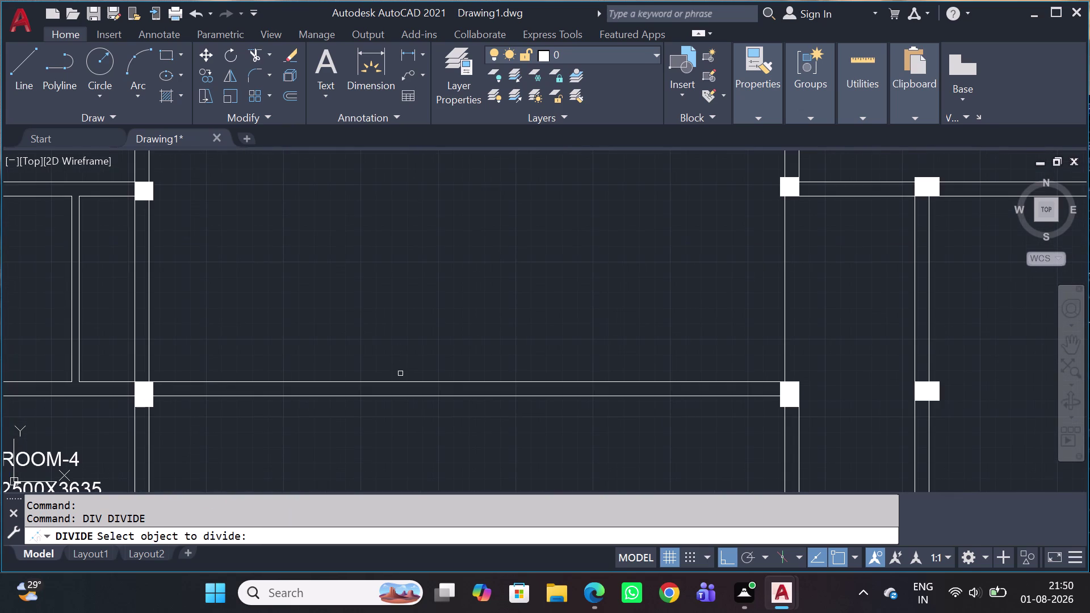
click(405, 381)
key(space)
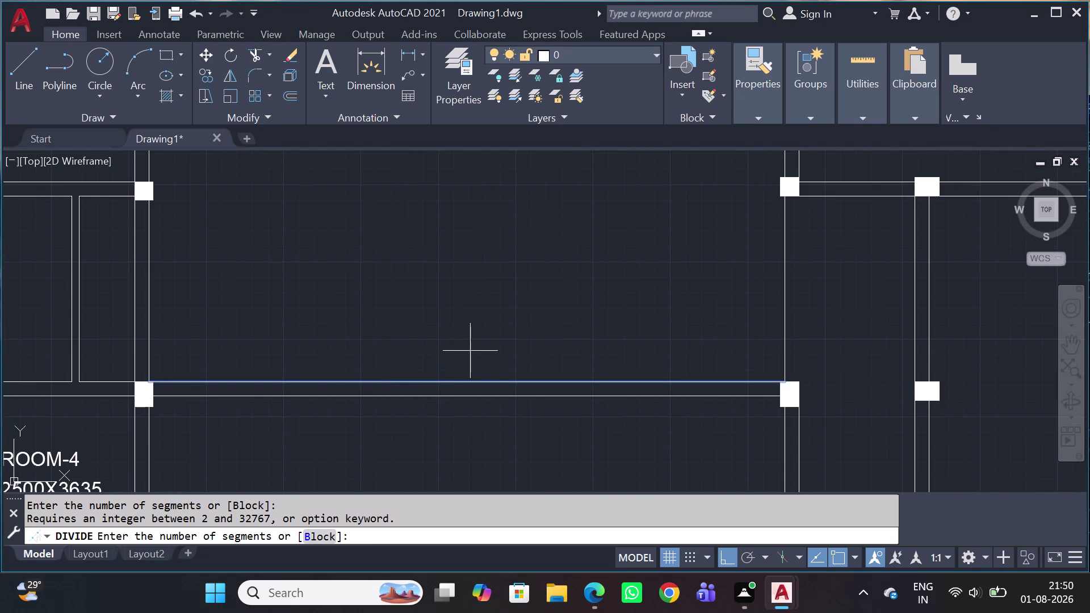
text(3)
key(space)
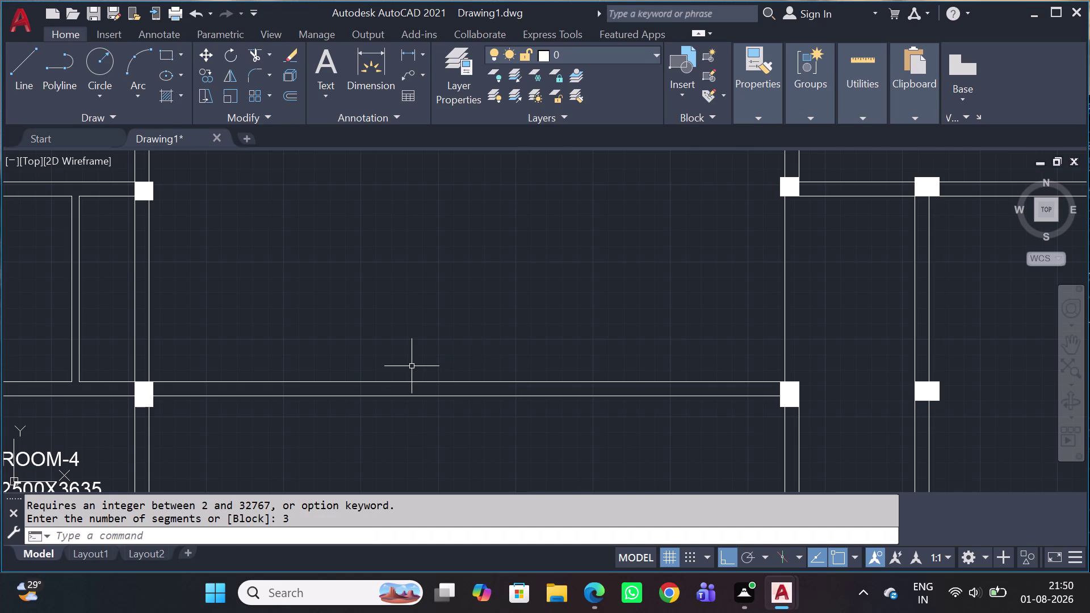
Set the point style to X and zoom in on the wall's division points.
key(p)
text(T)
key(space)
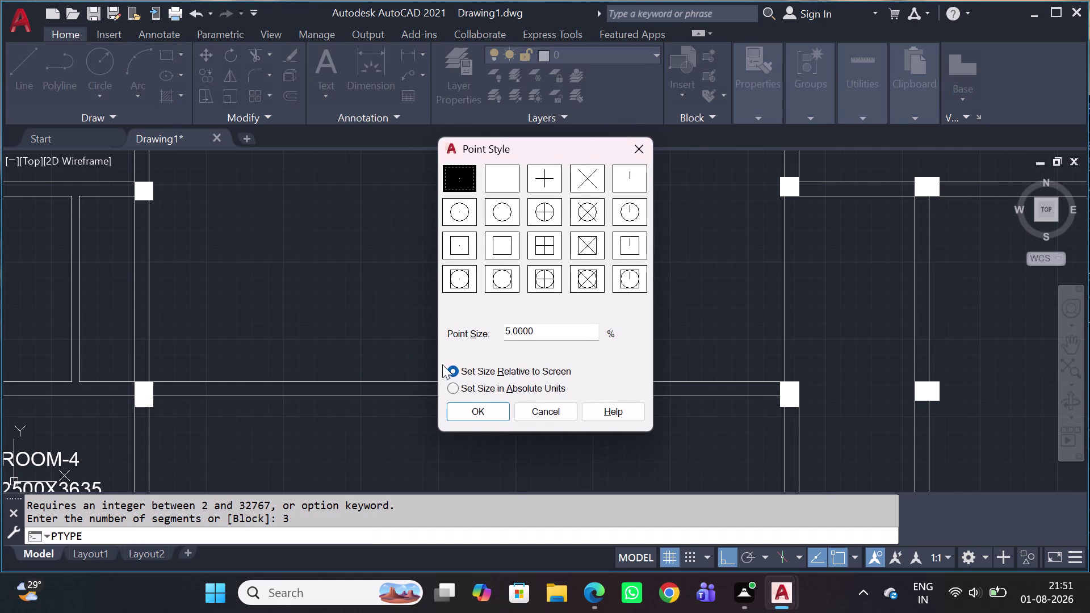
click(592, 179)
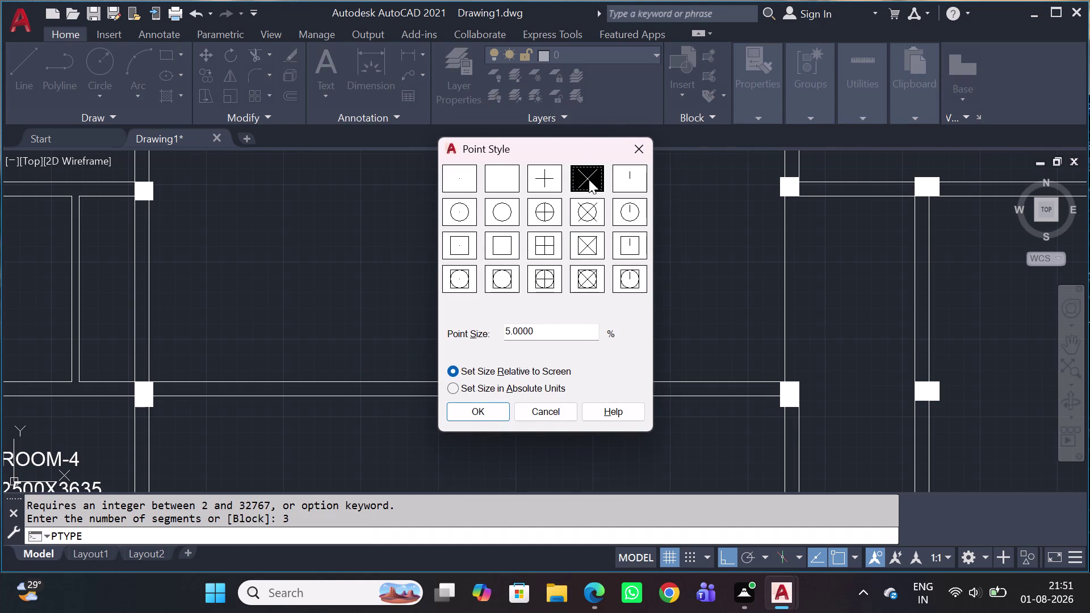
click(491, 413)
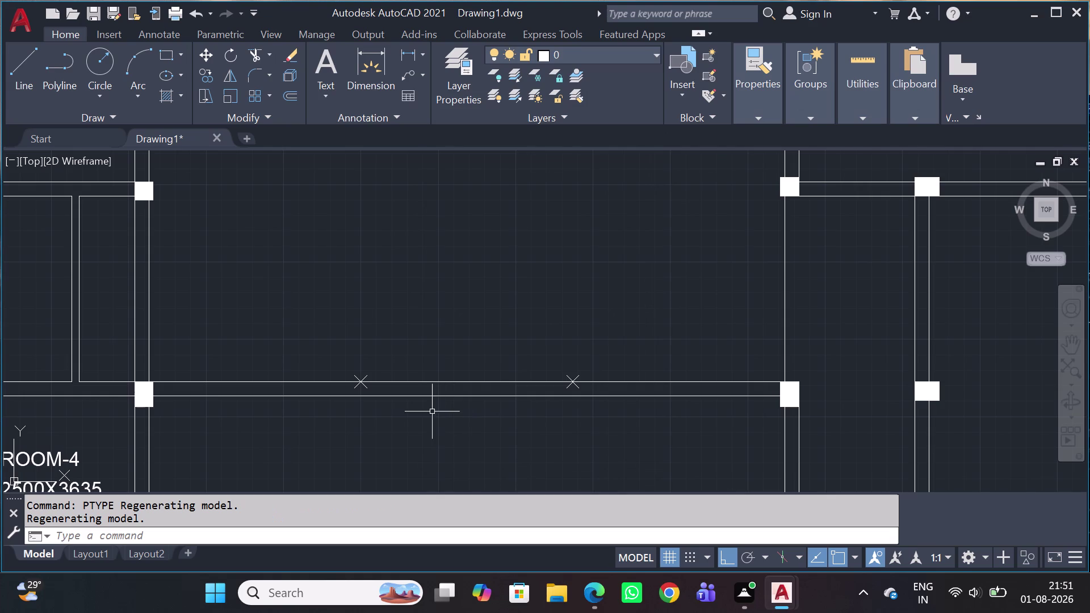
key(Escape)
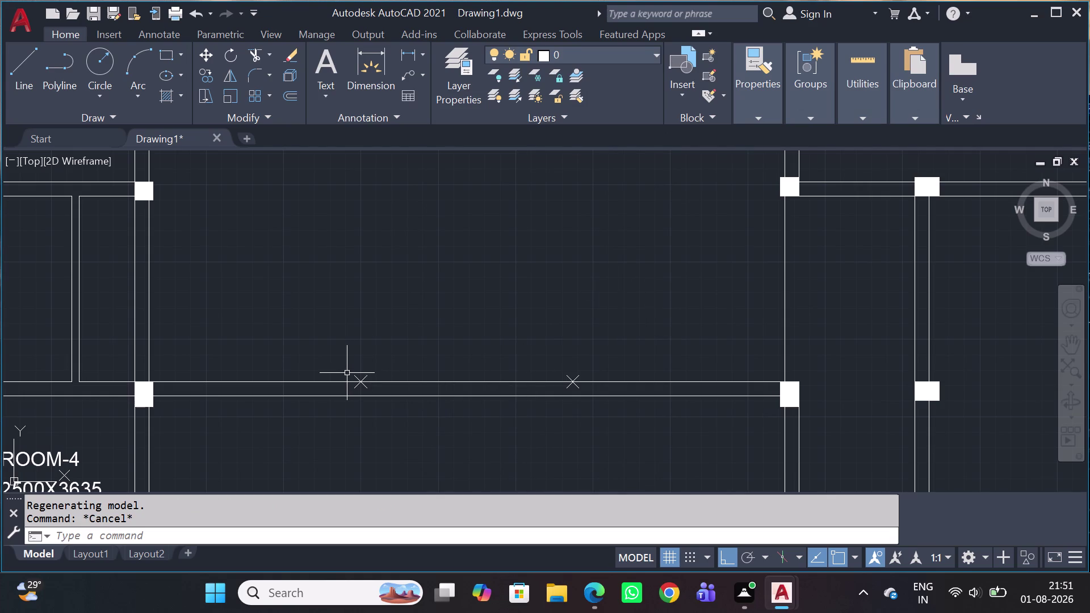
scroll(up, 3)
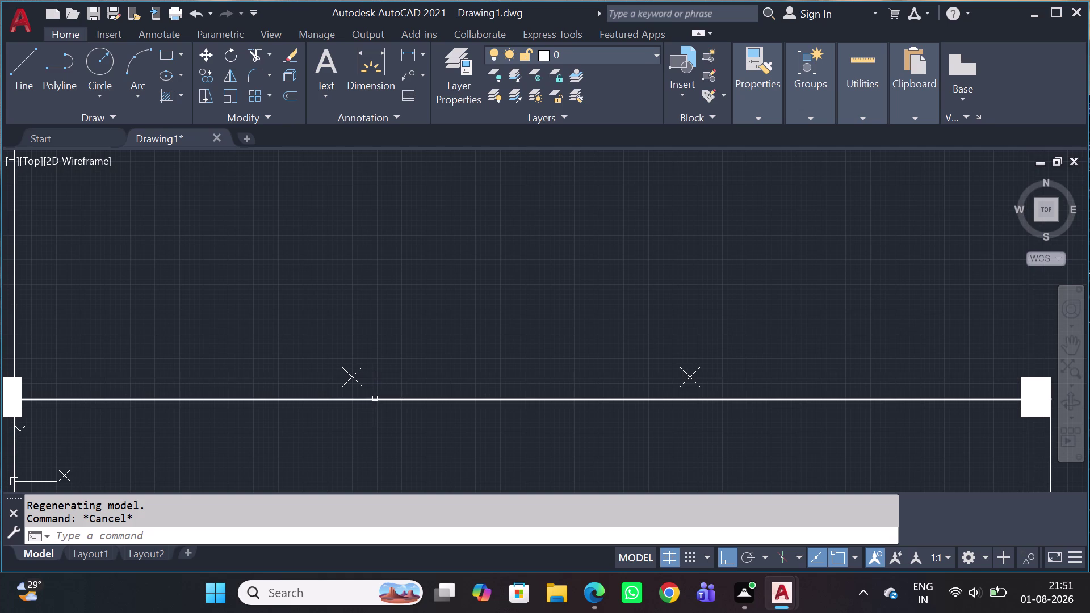
Start a horizontal construction line with XLINE, then cancel it.
key(z)
key(BackSpace)
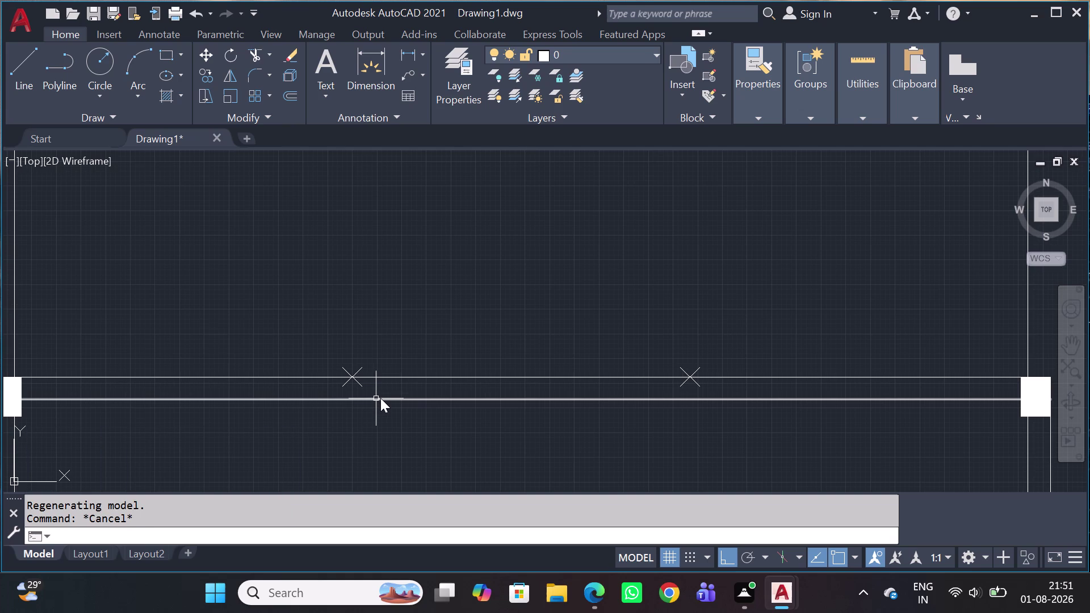
key(x)
key(semicolon)
key(BackSpace)
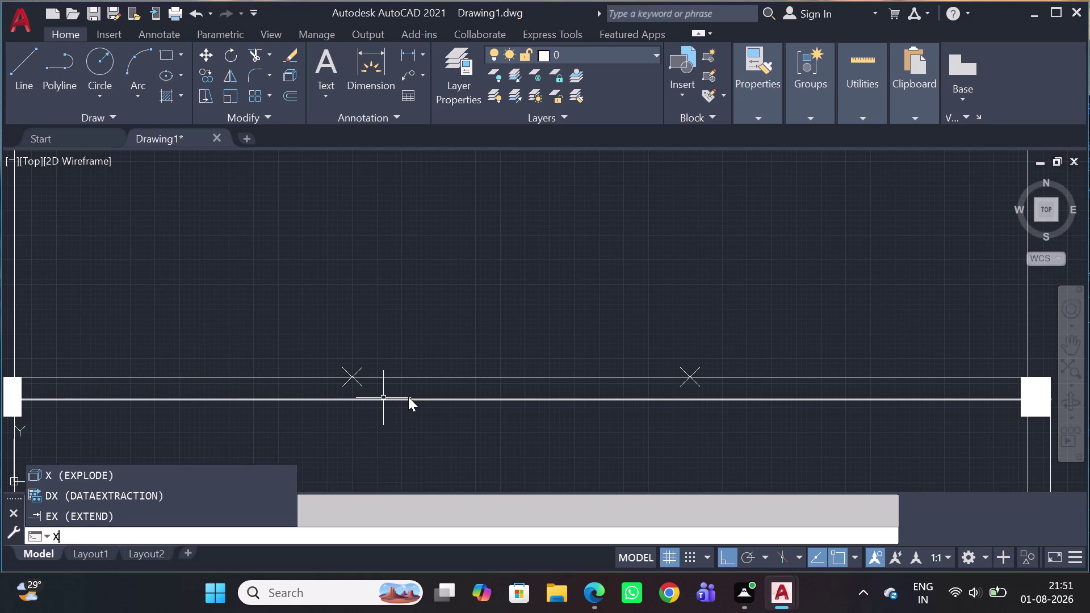
key(l)
key(space)
key(h)
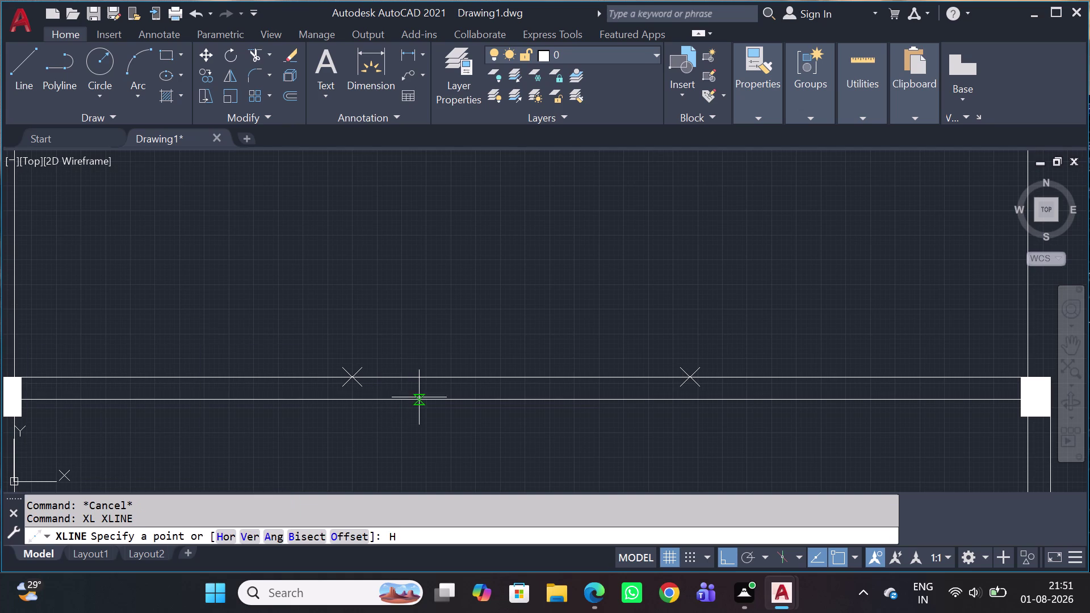
key(space)
key(Escape)
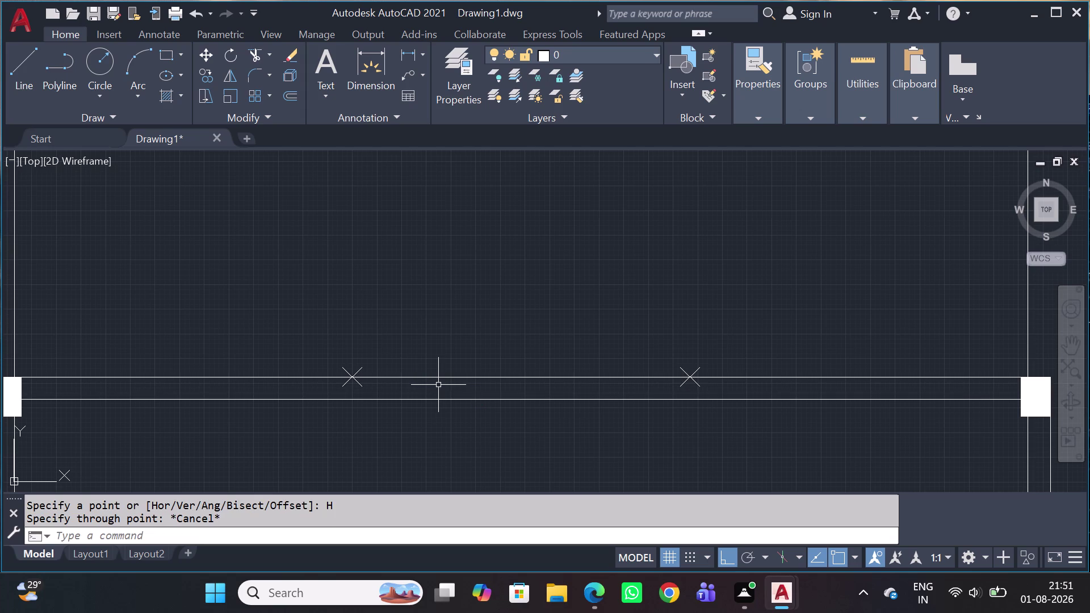
Place vertical construction lines through both division points on the wall line.
key(x)
key(l)
key(space)
key(v)
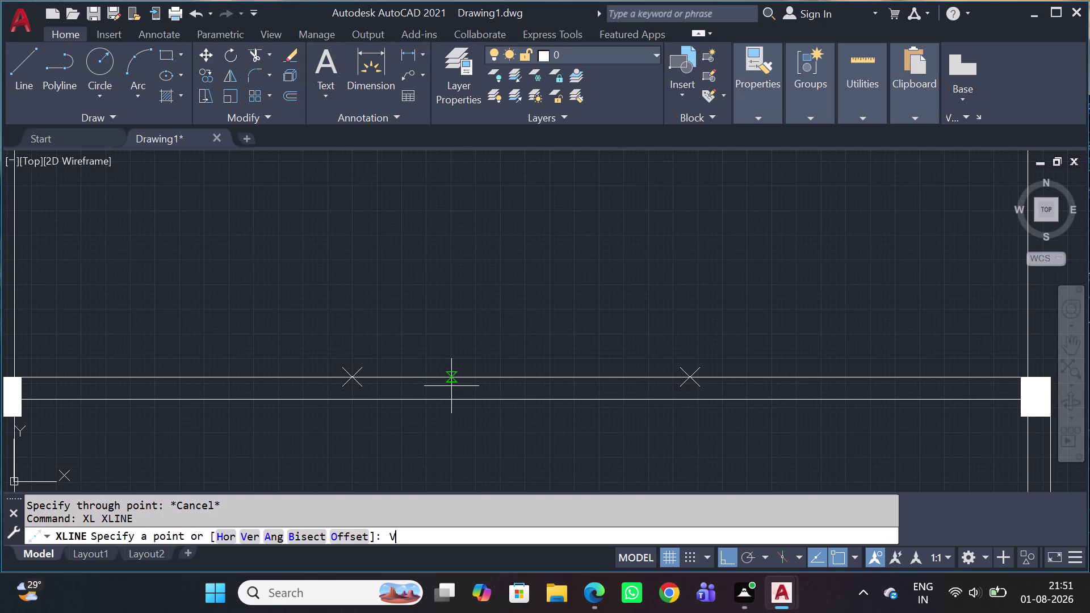
key(space)
scroll(up, 3)
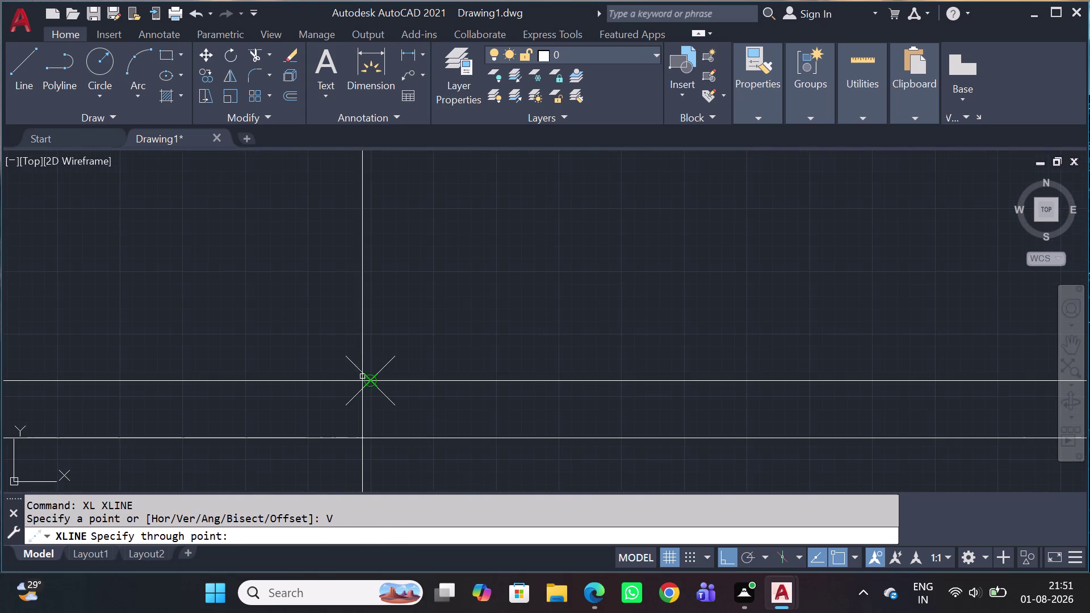
click(366, 379)
scroll(down, 3)
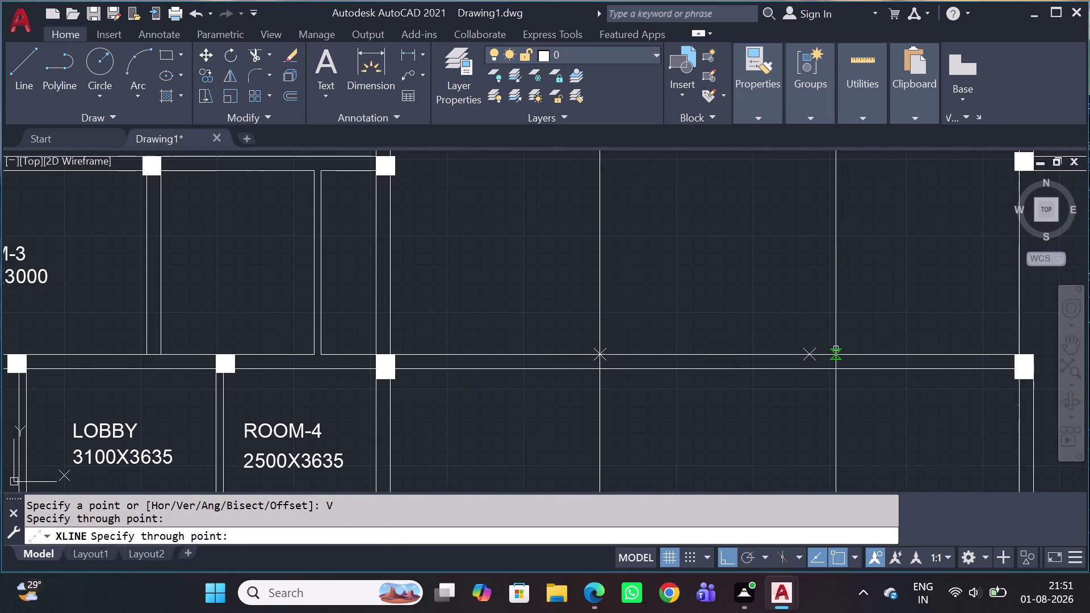
scroll(up, 3)
click(778, 374)
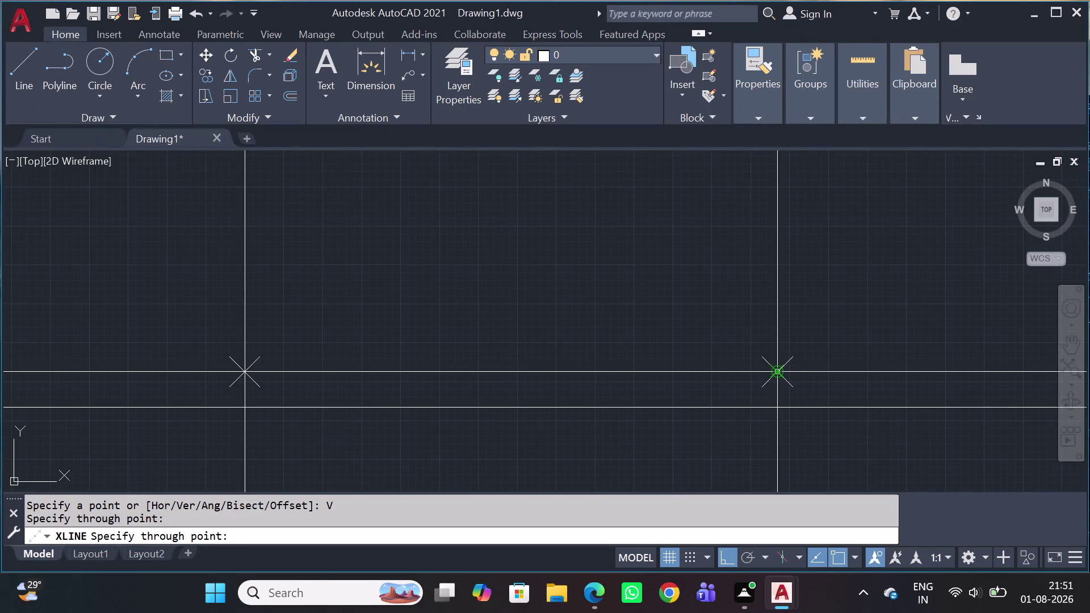
key(Escape)
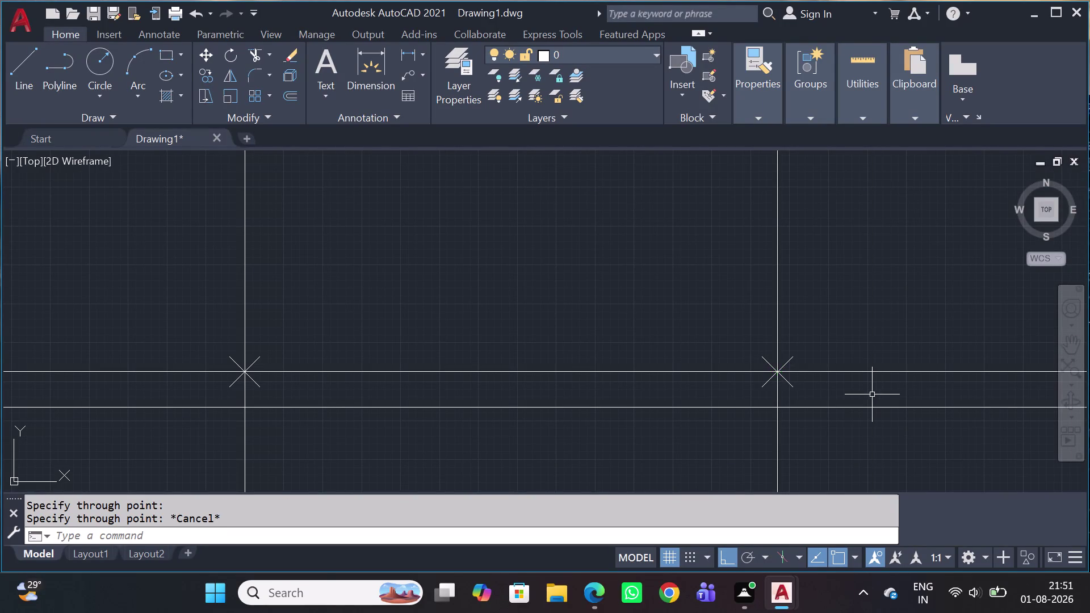
Select an existing column on the grid line with a selection window.
scroll(down, 3)
scroll(up, 3)
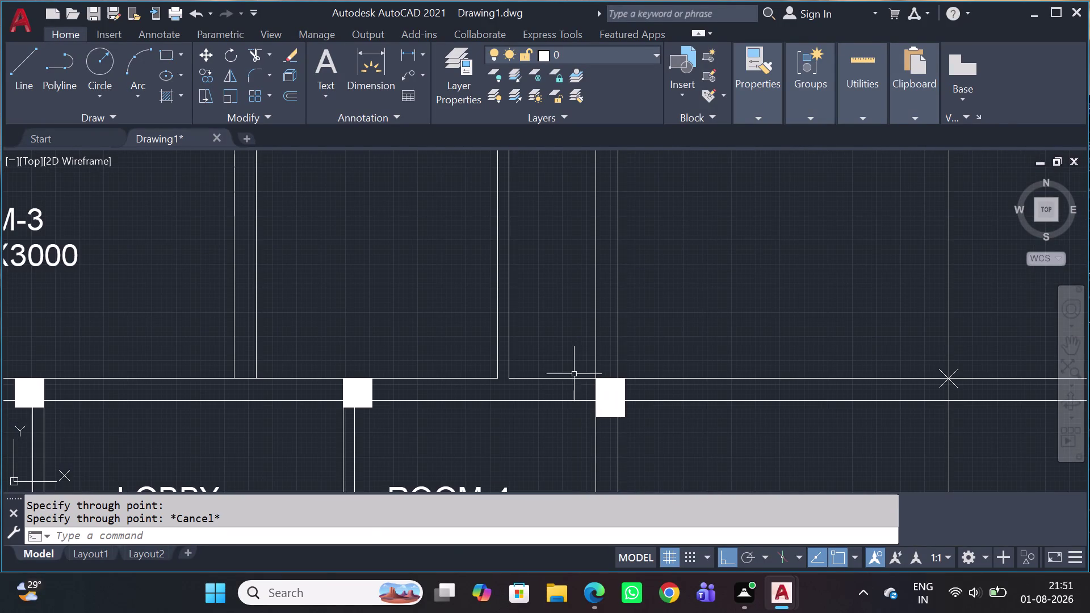
click(575, 364)
click(651, 449)
scroll(up, 3)
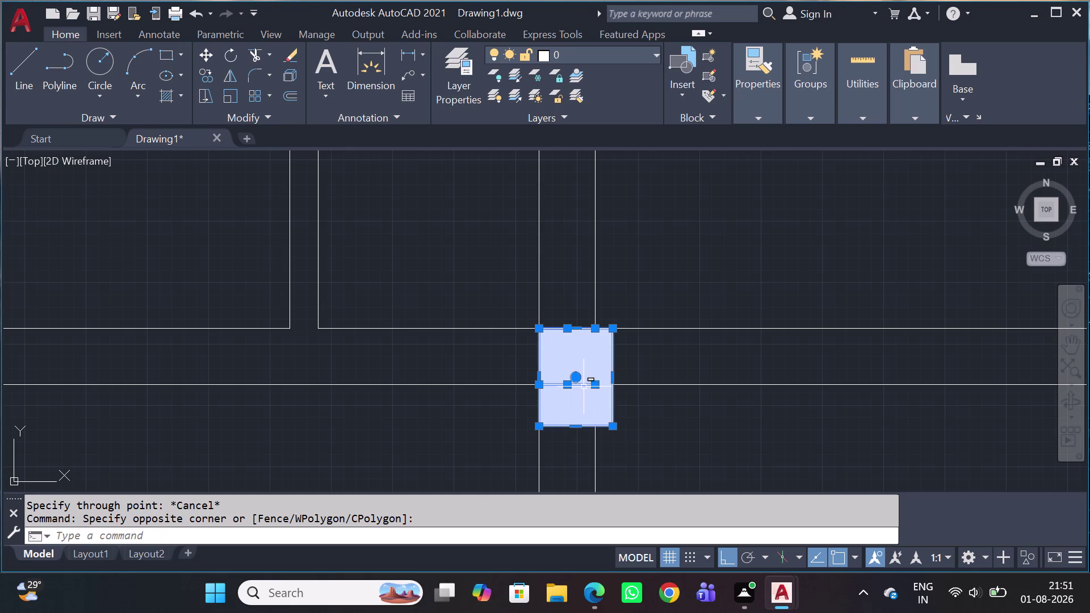
scroll(up, 3)
scroll(up, 3)
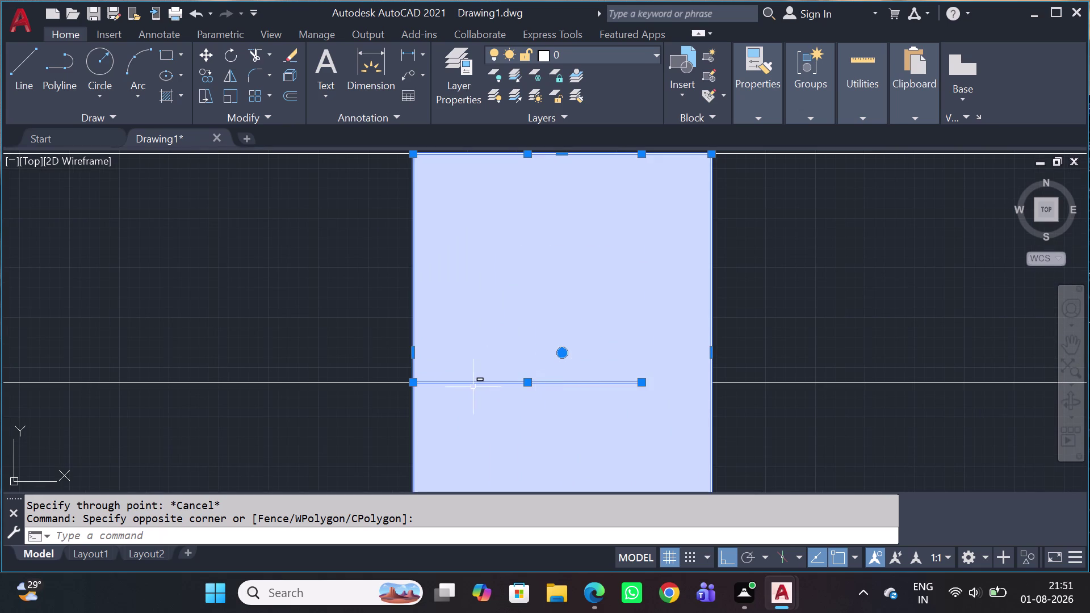
click(503, 383)
scroll(down, 3)
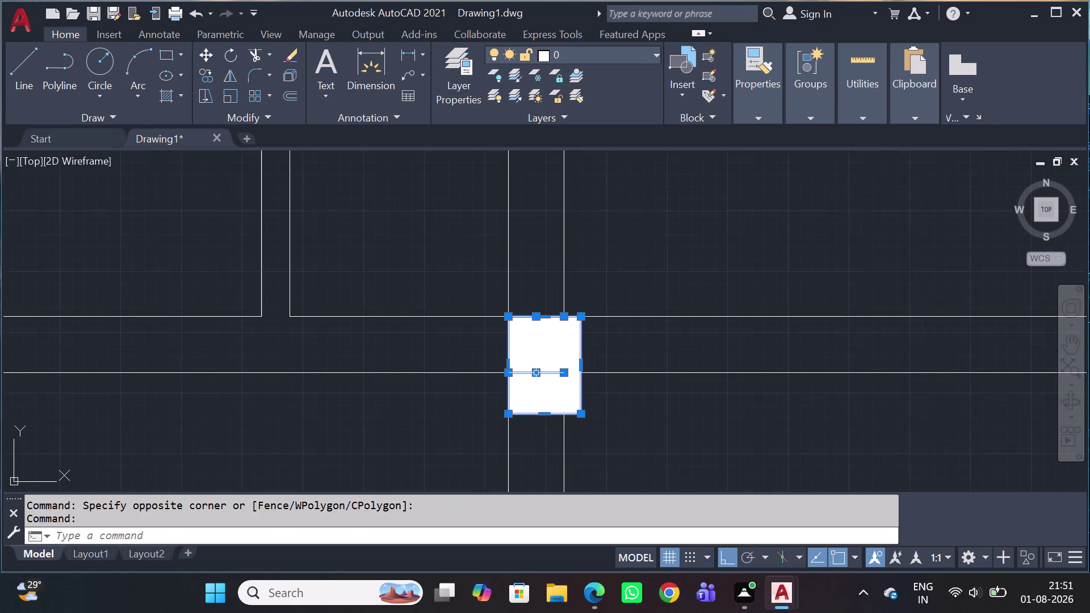
scroll(up, 3)
click(533, 372)
click(533, 355)
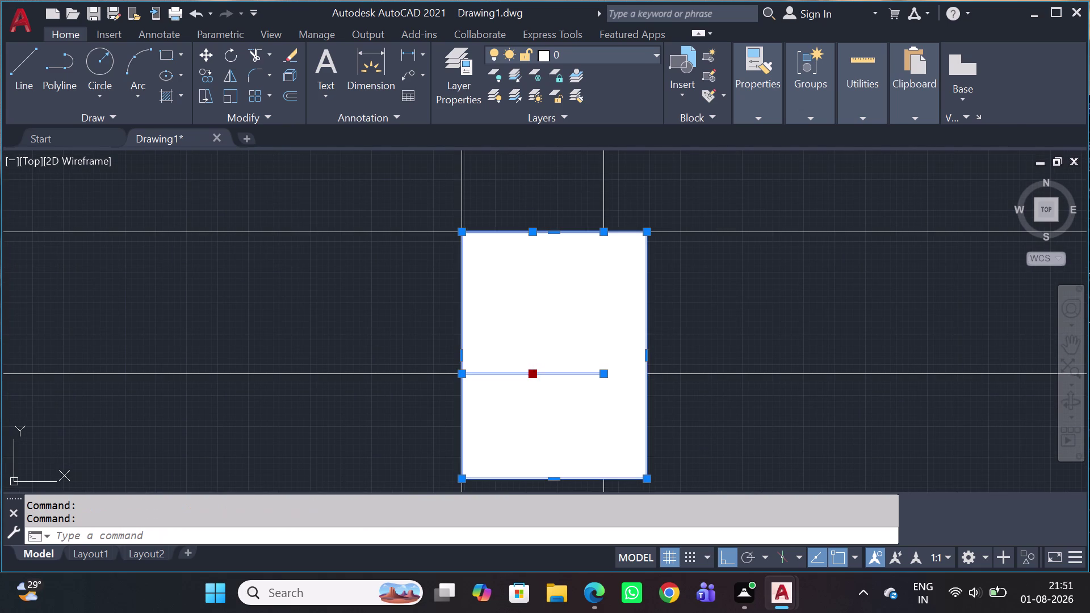
click(513, 380)
click(616, 393)
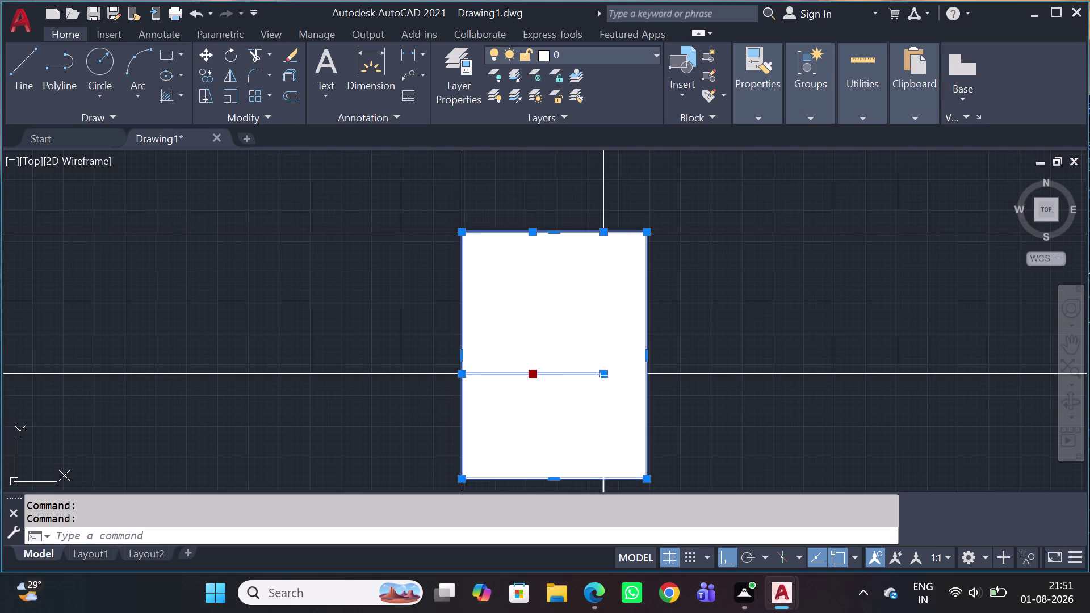
click(591, 371)
click(604, 374)
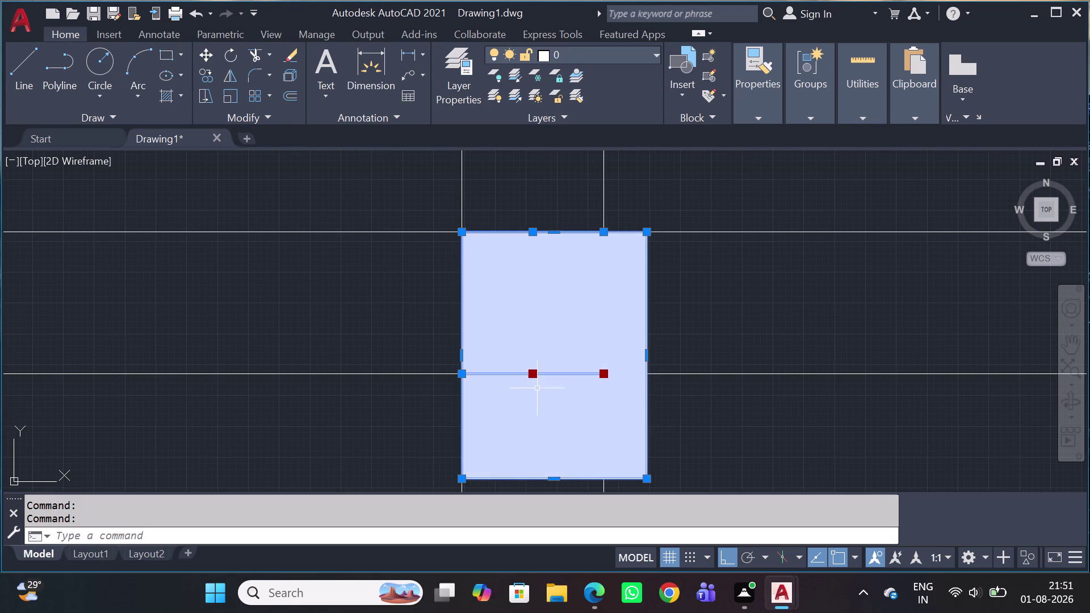
click(461, 374)
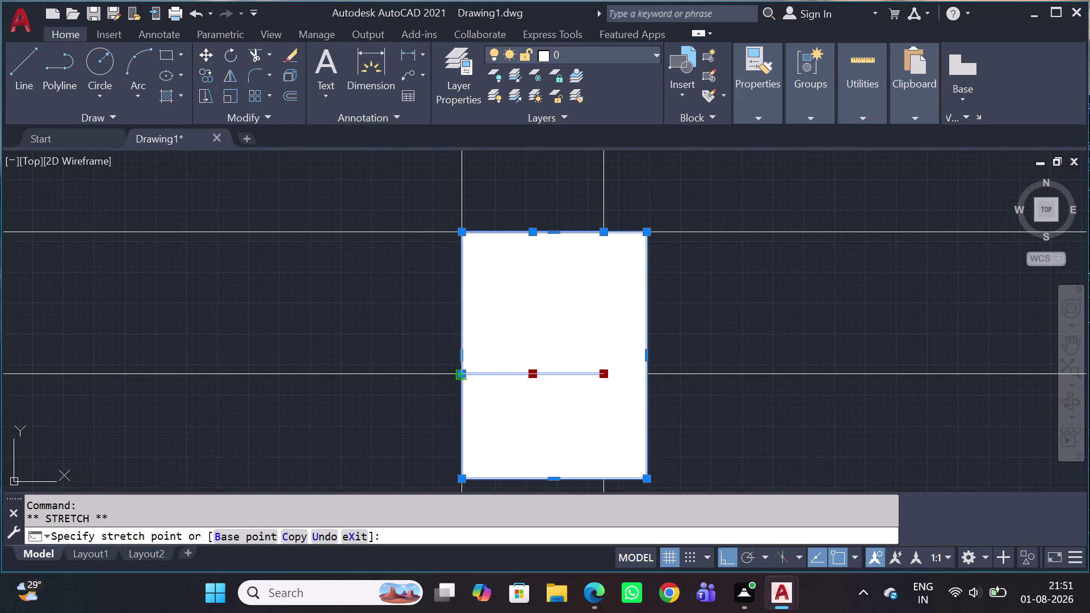
key(Escape)
key(Escape)
scroll(down, 3)
scroll(down, 3)
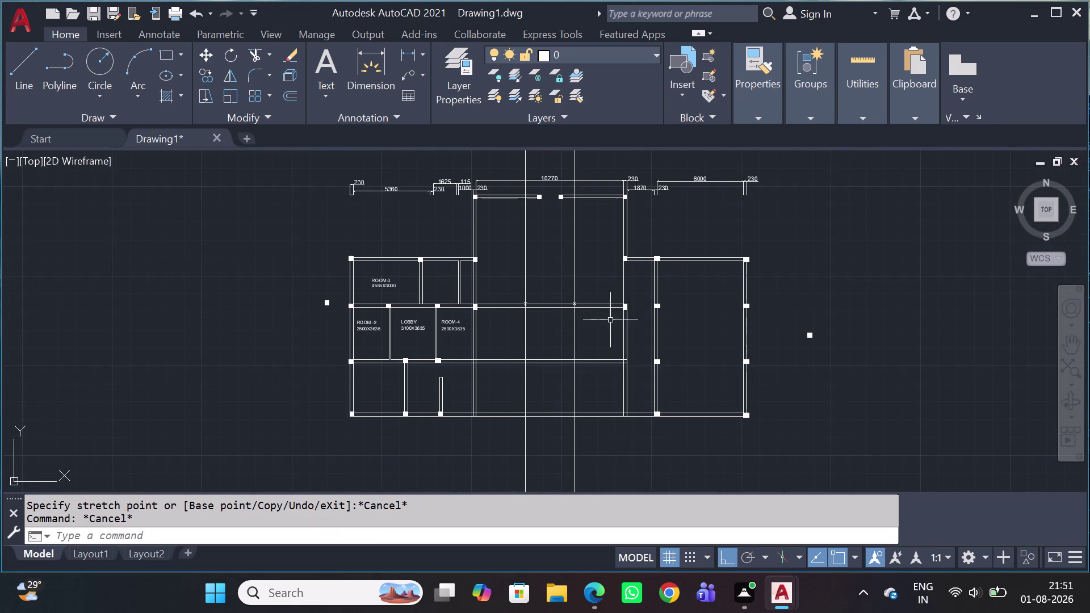
scroll(up, 3)
scroll(up, 3)
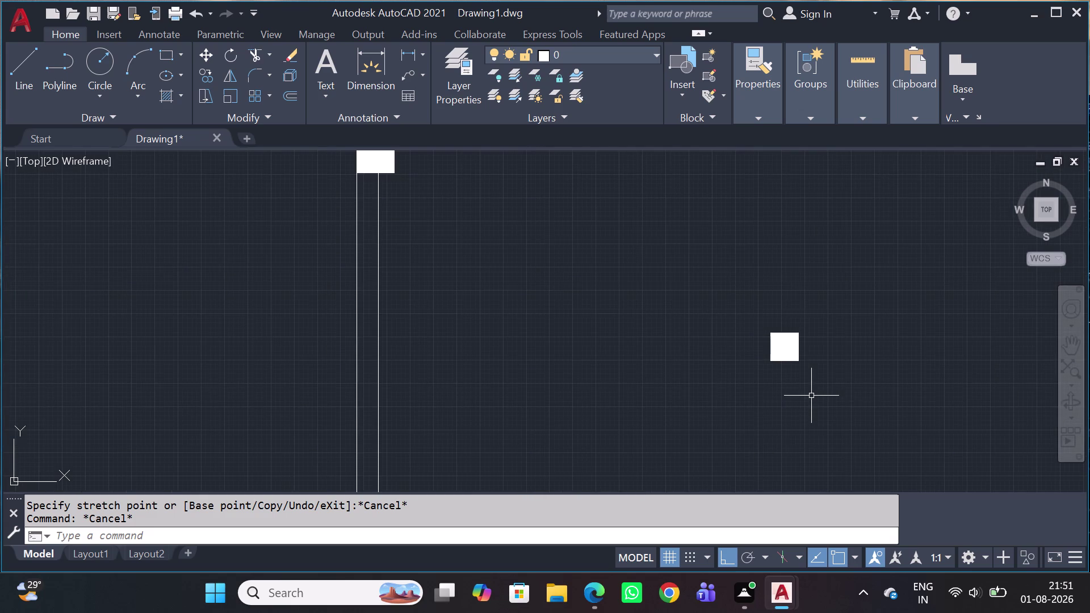
scroll(down, 3)
scroll(down, 3)
scroll(up, 3)
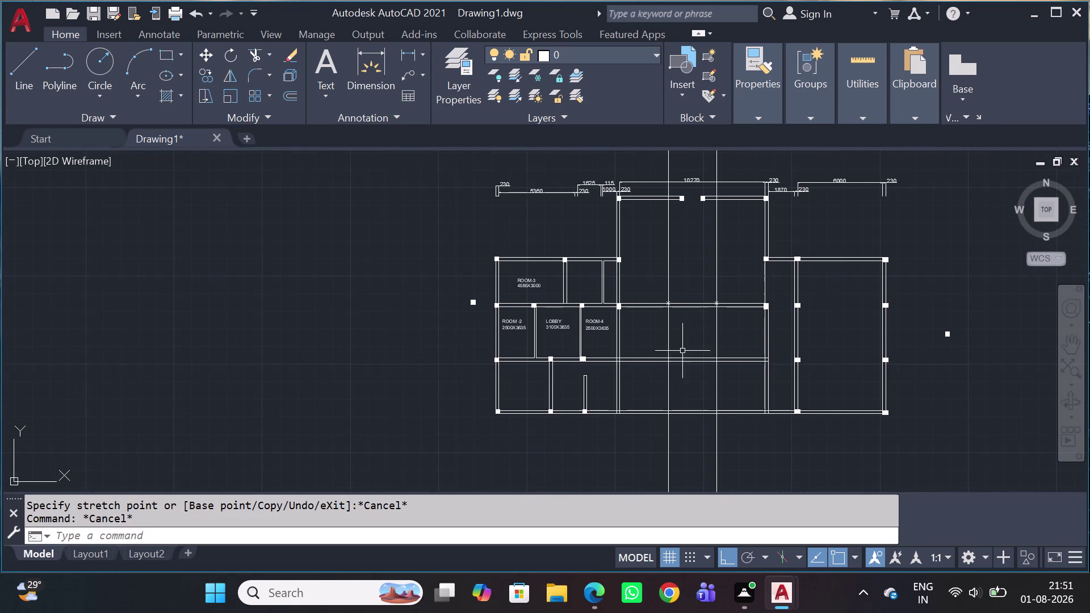
scroll(up, 3)
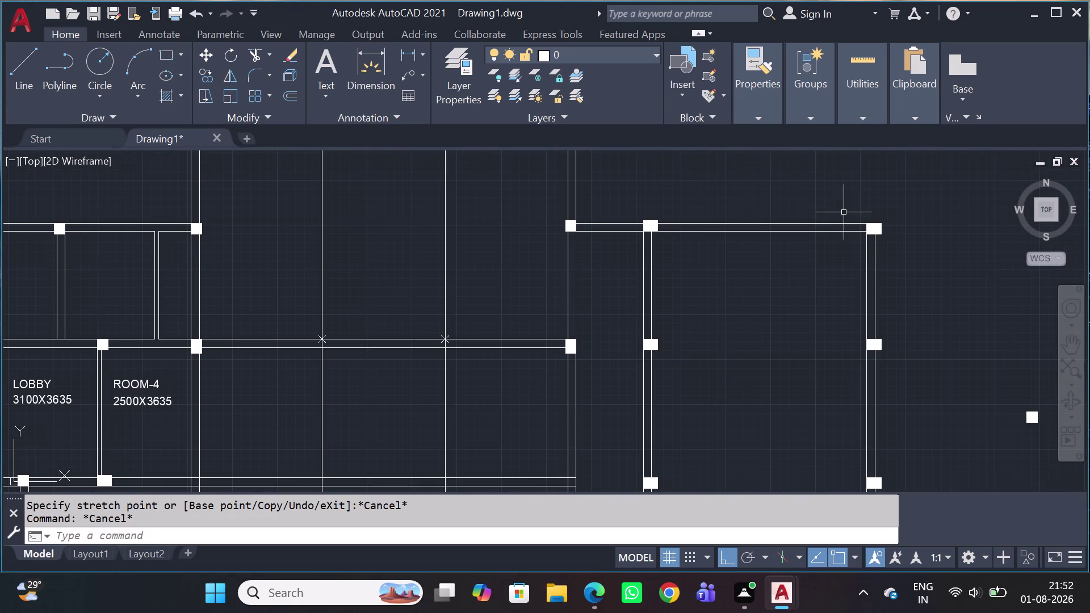
scroll(down, 3)
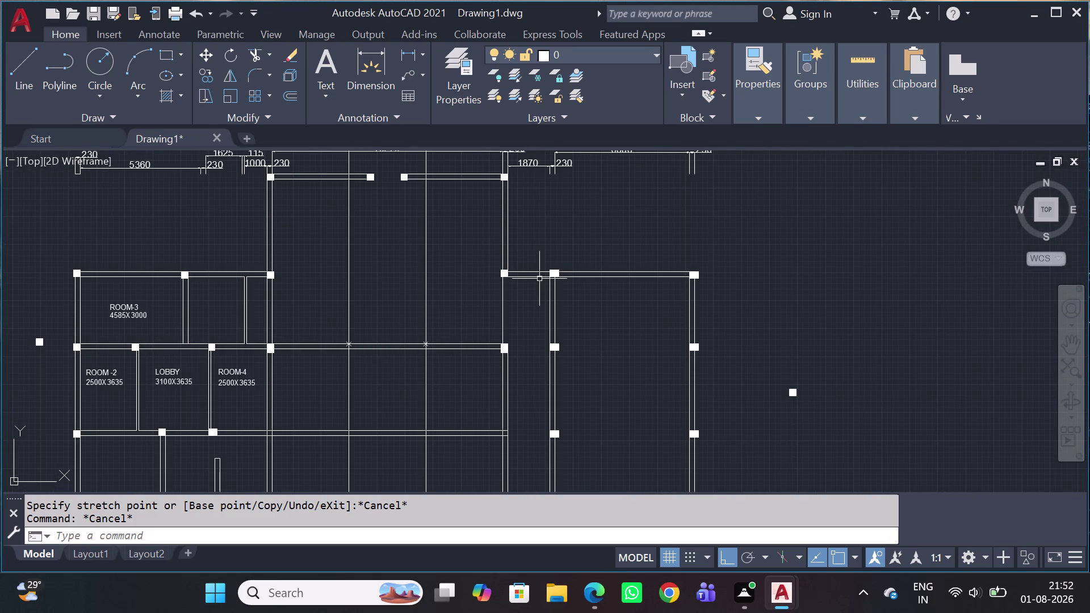
scroll(up, 3)
scroll(up, 3)
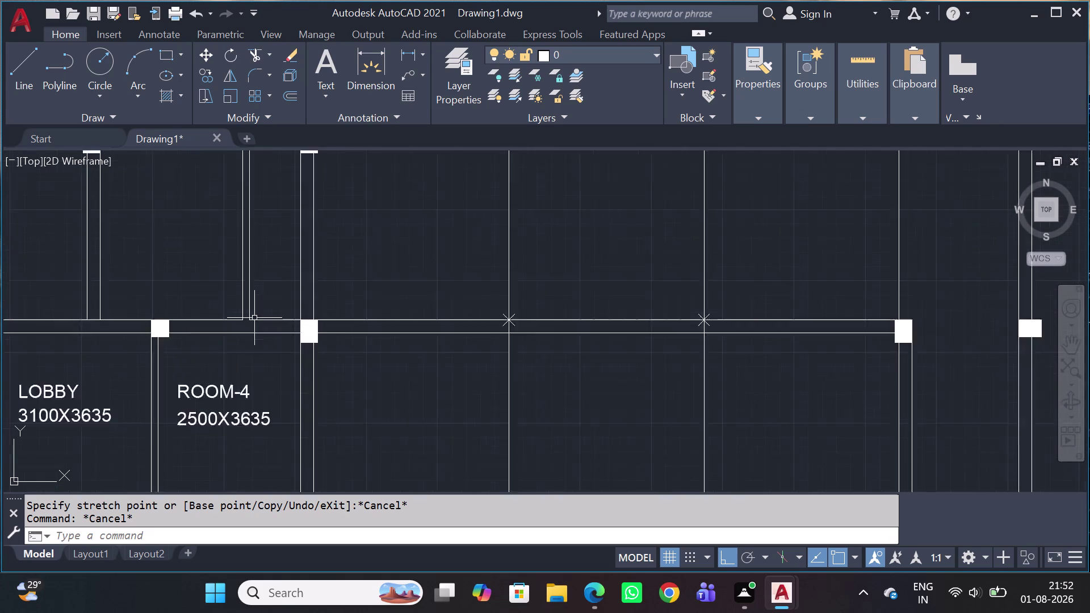
scroll(up, 3)
scroll(down, 3)
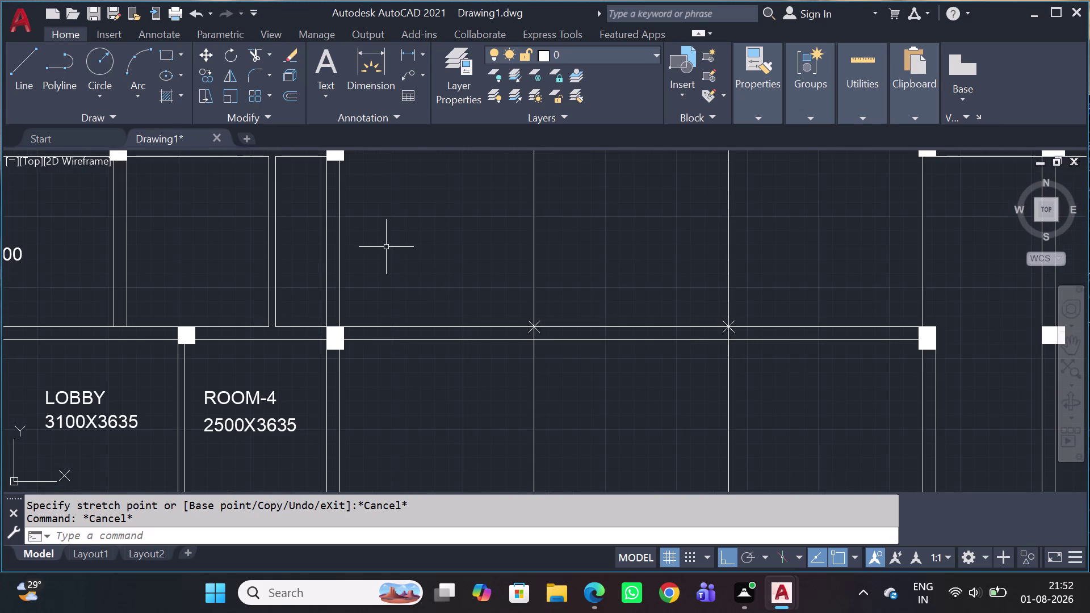
middle_drag(386, 249, 721, 259)
scroll(down, 3)
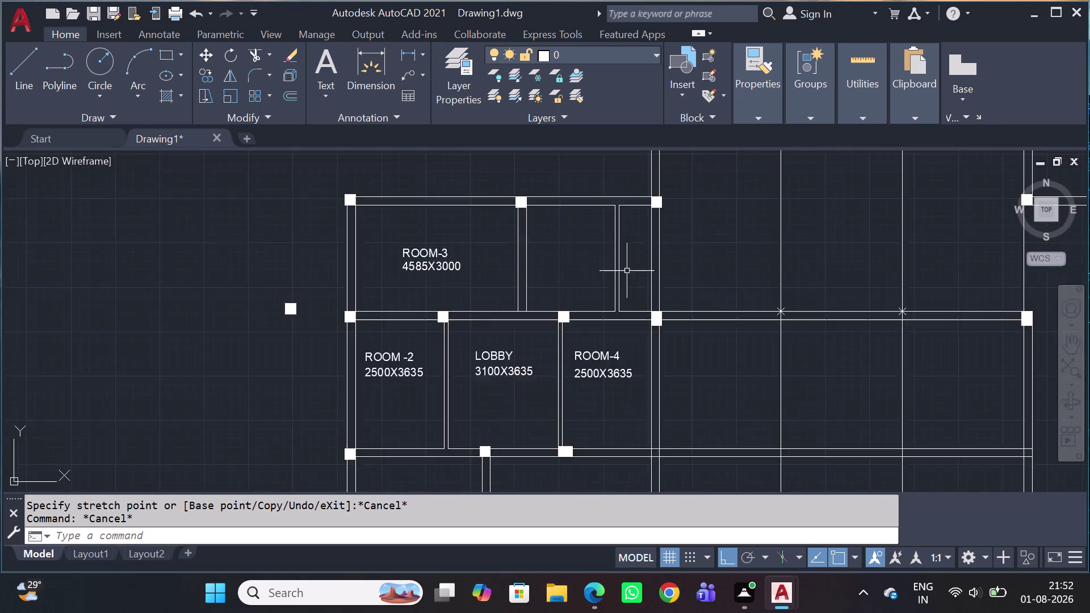
scroll(down, 3)
scroll(up, 3)
scroll(up, 3)
scroll(up, 3)
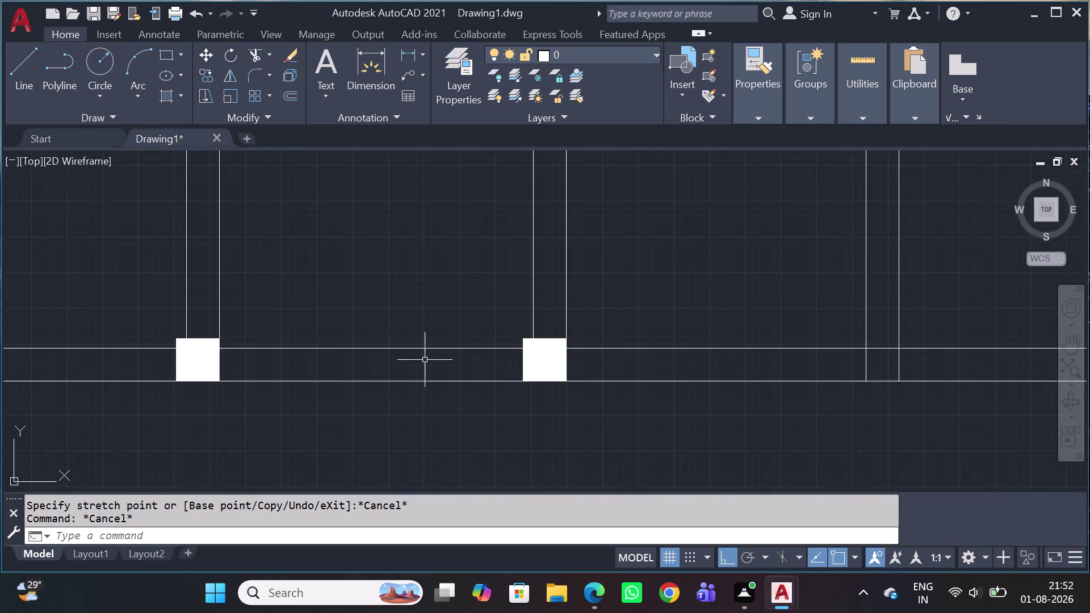
scroll(down, 3)
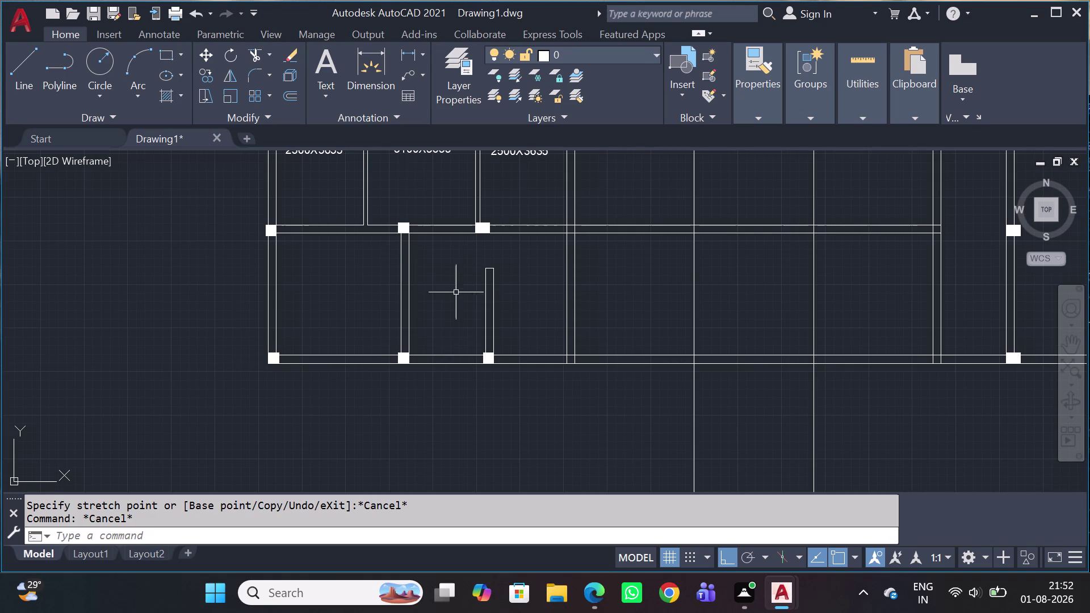
middle_drag(493, 273, 387, 427)
scroll(up, 3)
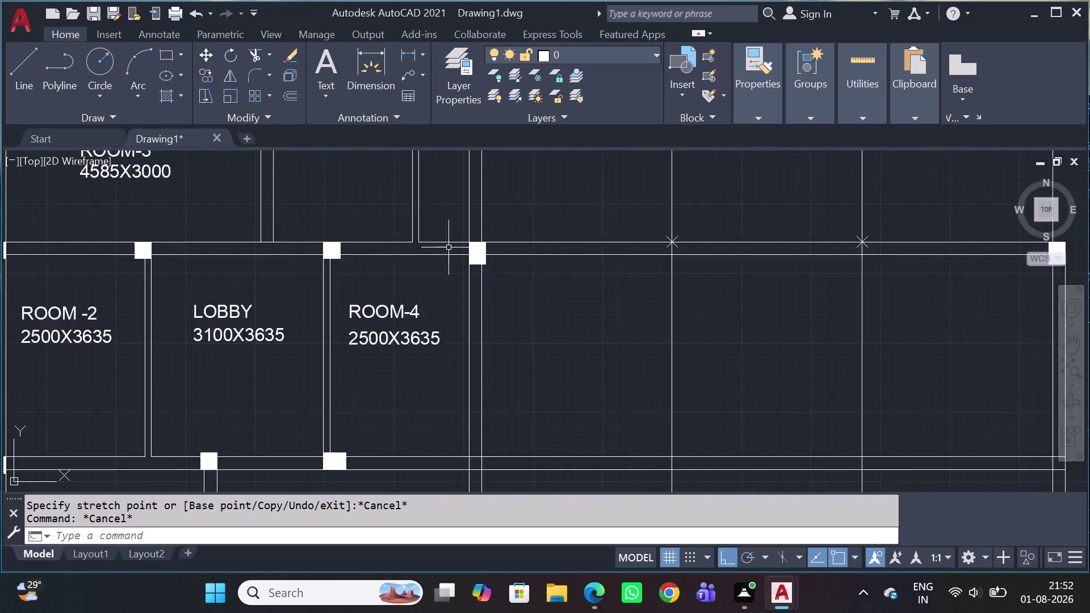
scroll(up, 3)
drag(451, 217, 456, 222)
click(531, 307)
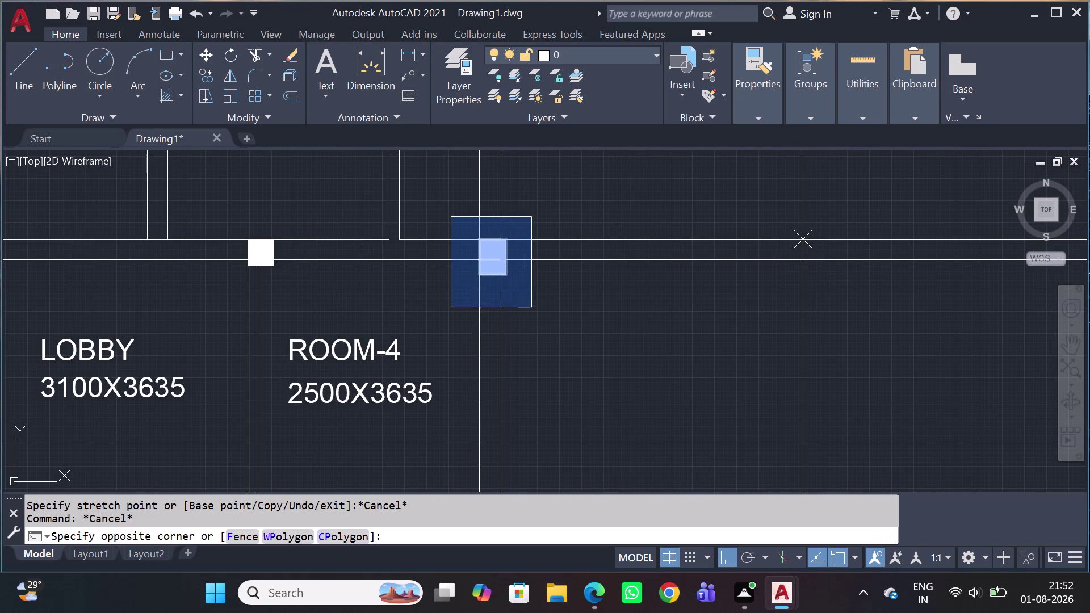
key(c)
key(o)
key(space)
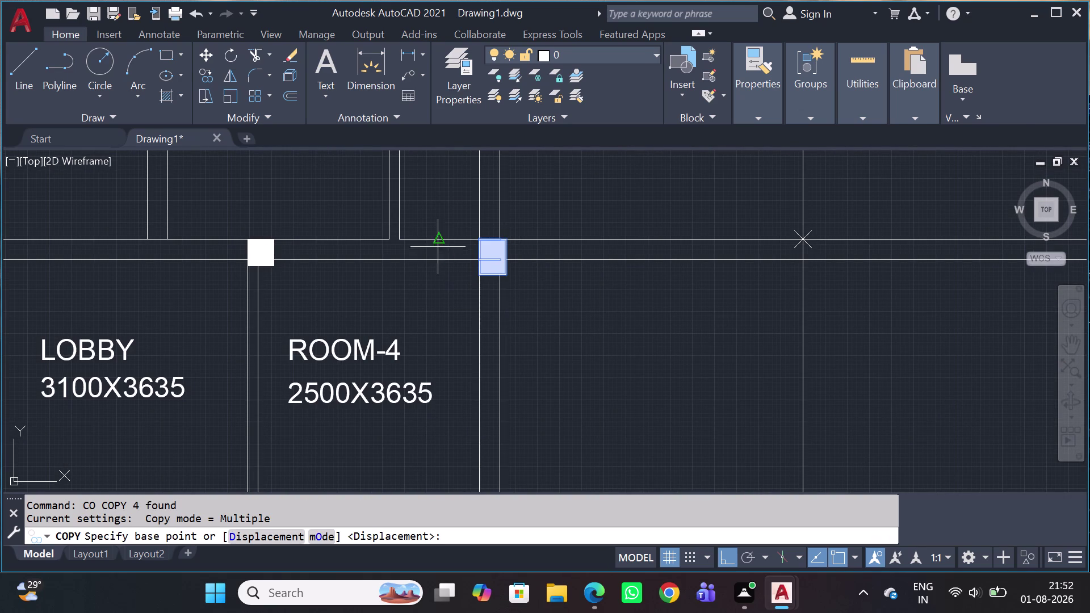
scroll(up, 3)
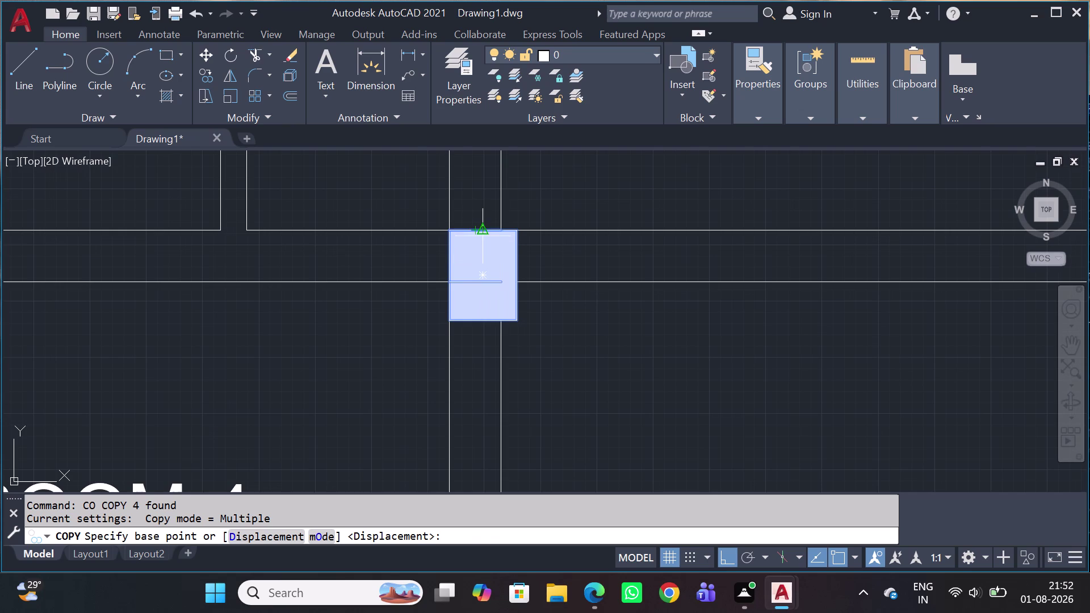
click(483, 237)
scroll(down, 3)
middle_drag(788, 234, 611, 337)
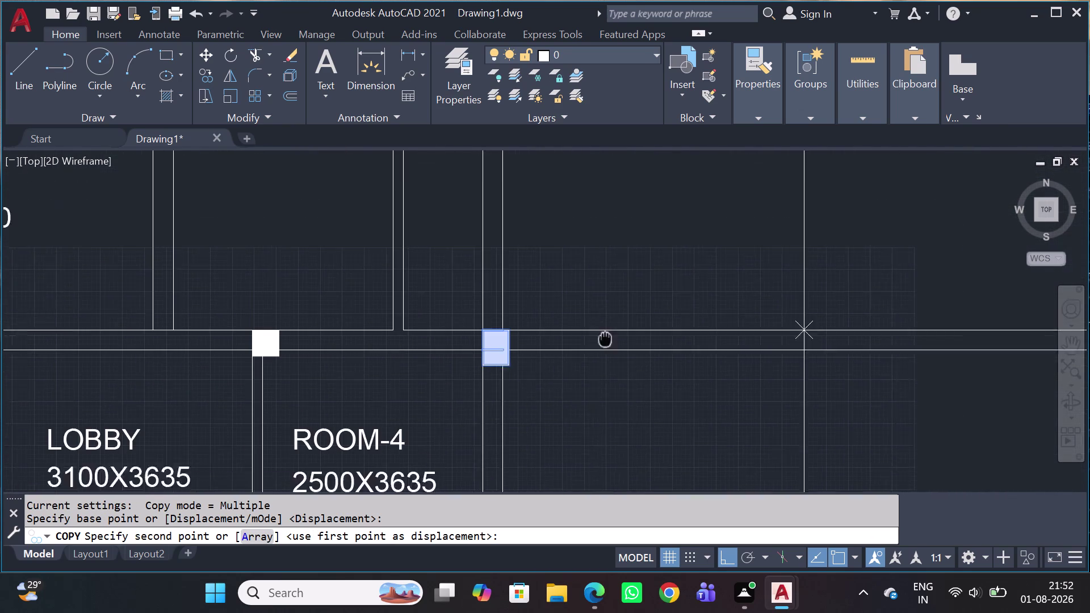
middle_drag(611, 337, 596, 344)
scroll(up, 3)
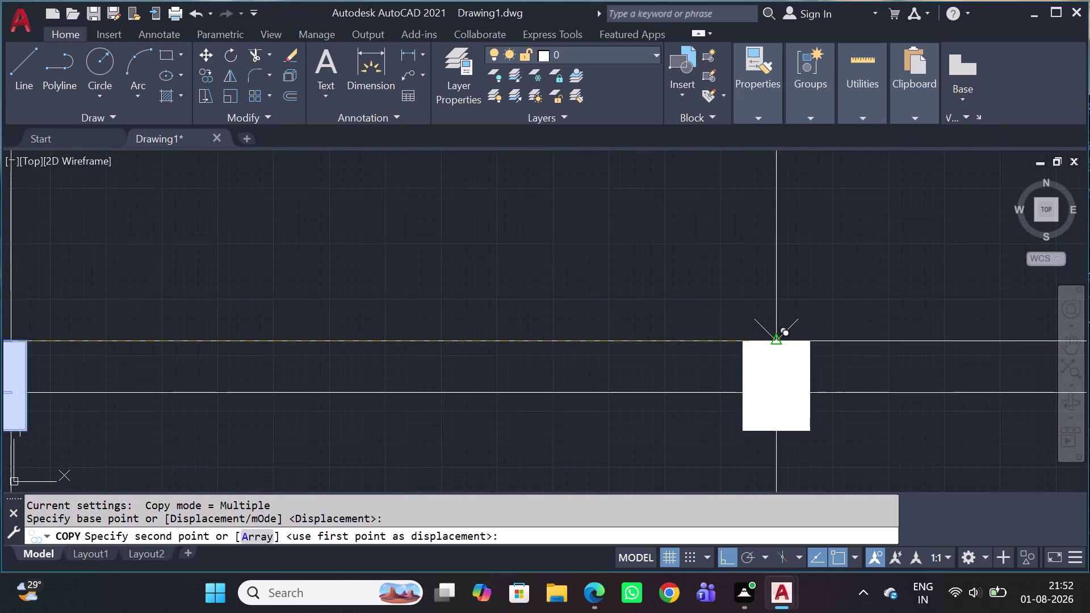
click(779, 340)
scroll(down, 3)
middle_drag(818, 349, 686, 398)
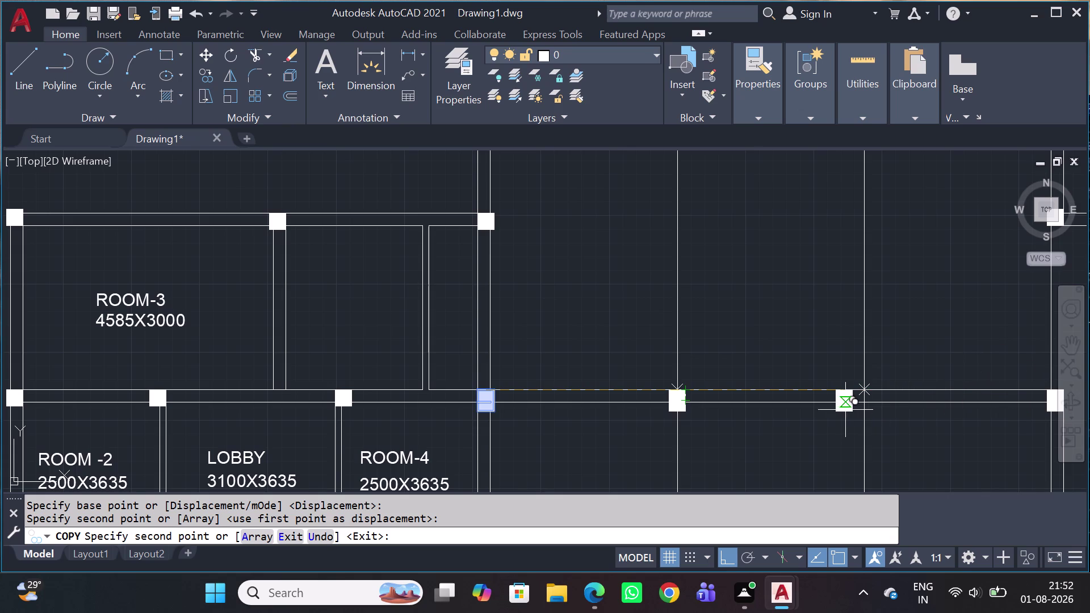
scroll(up, 3)
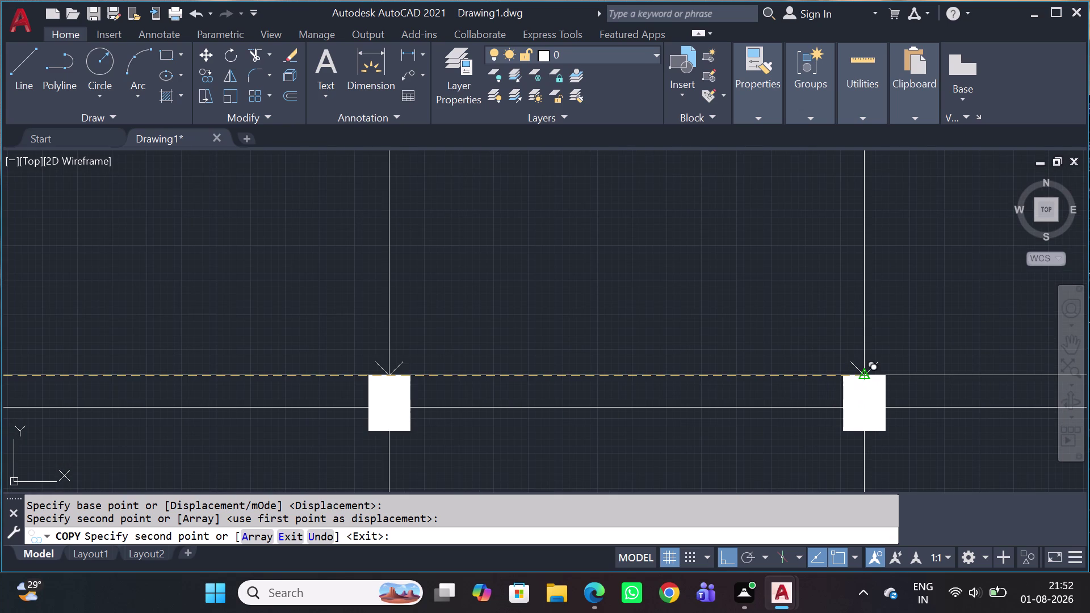
click(860, 377)
key(Escape)
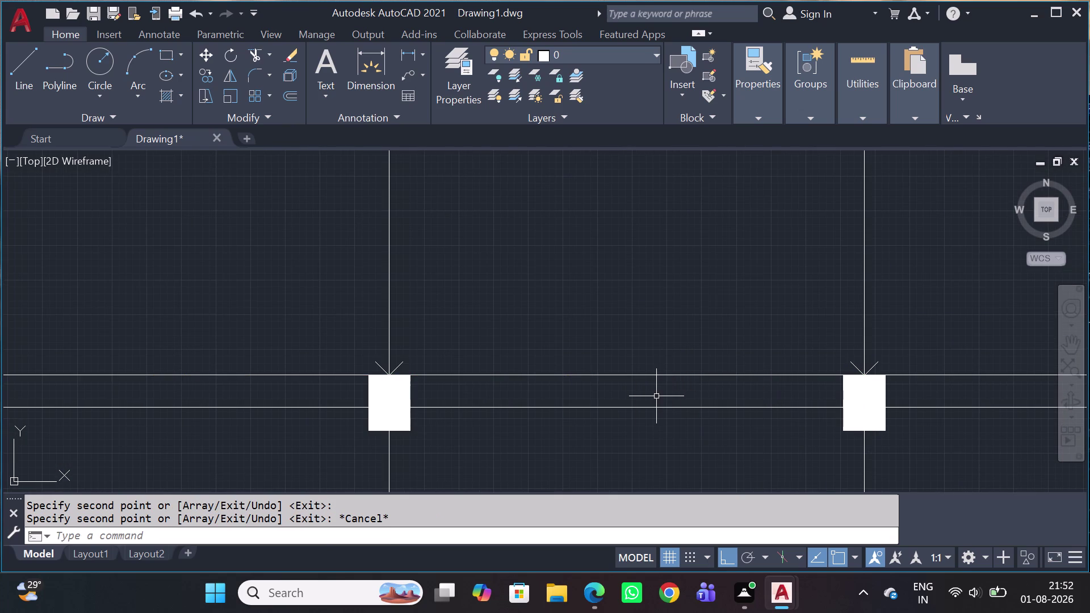
scroll(up, 3)
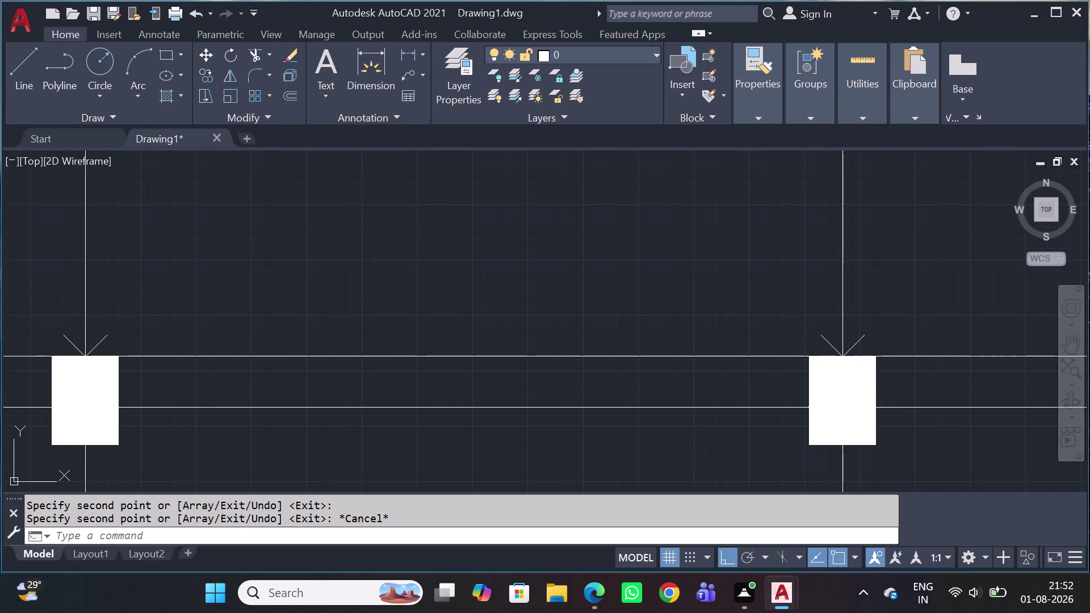
click(827, 407)
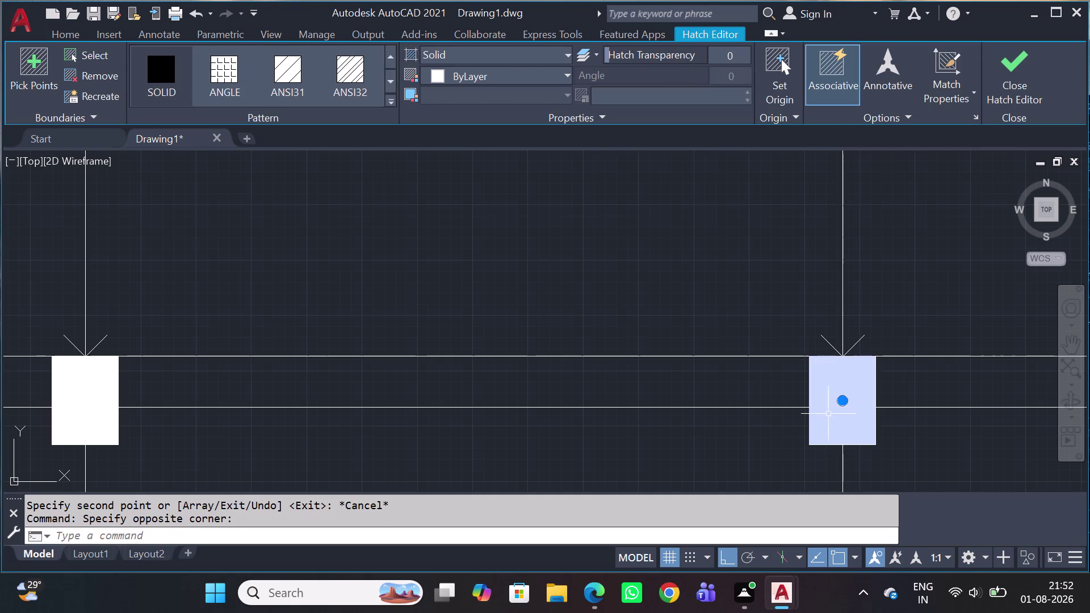
key(Escape)
click(828, 414)
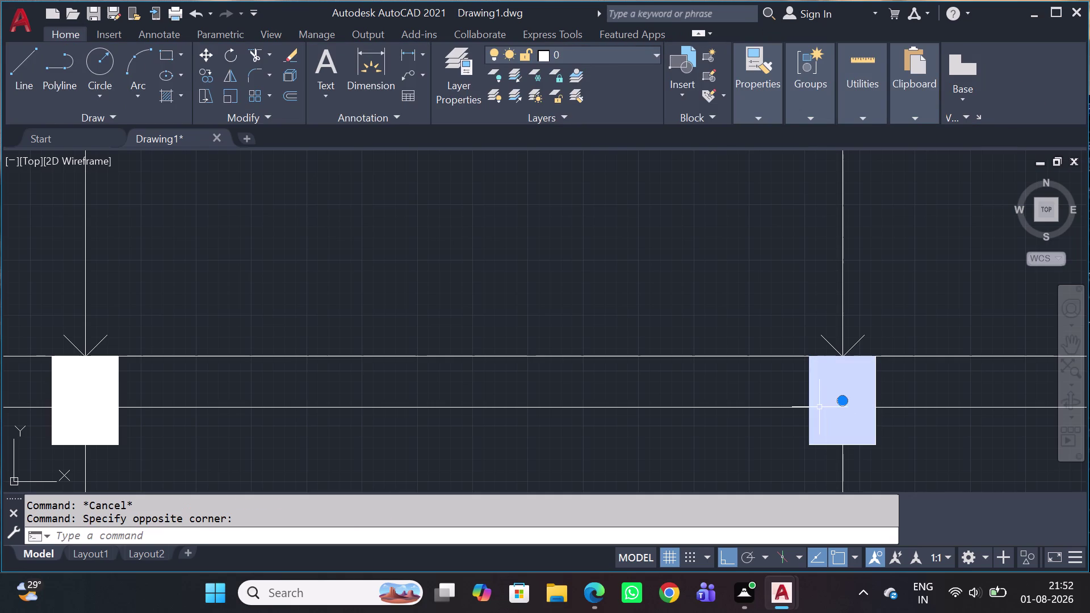
key(Escape)
click(809, 410)
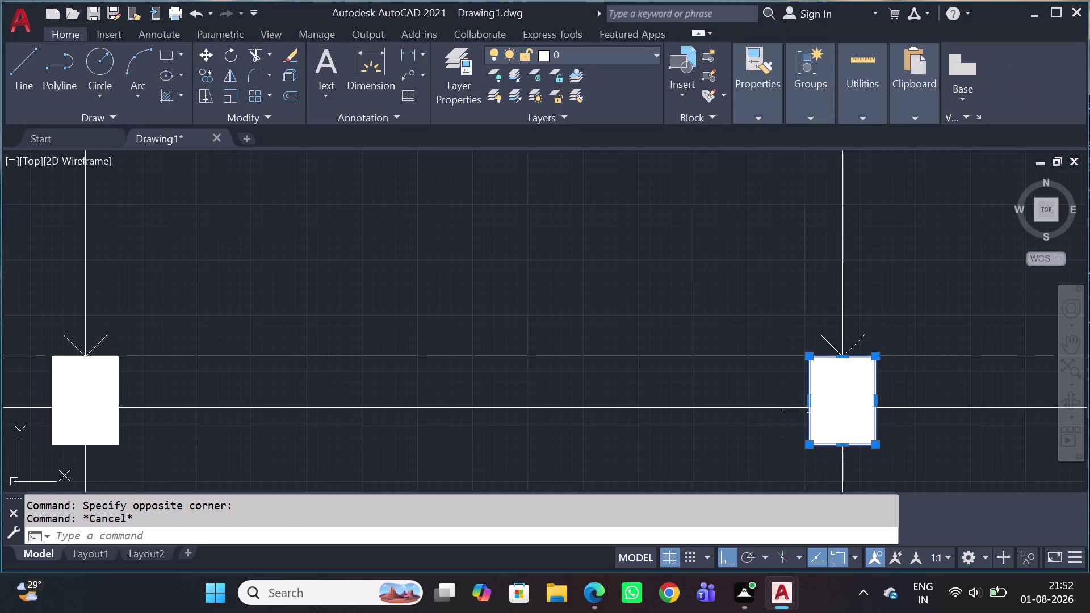
key(Escape)
click(815, 418)
click(812, 407)
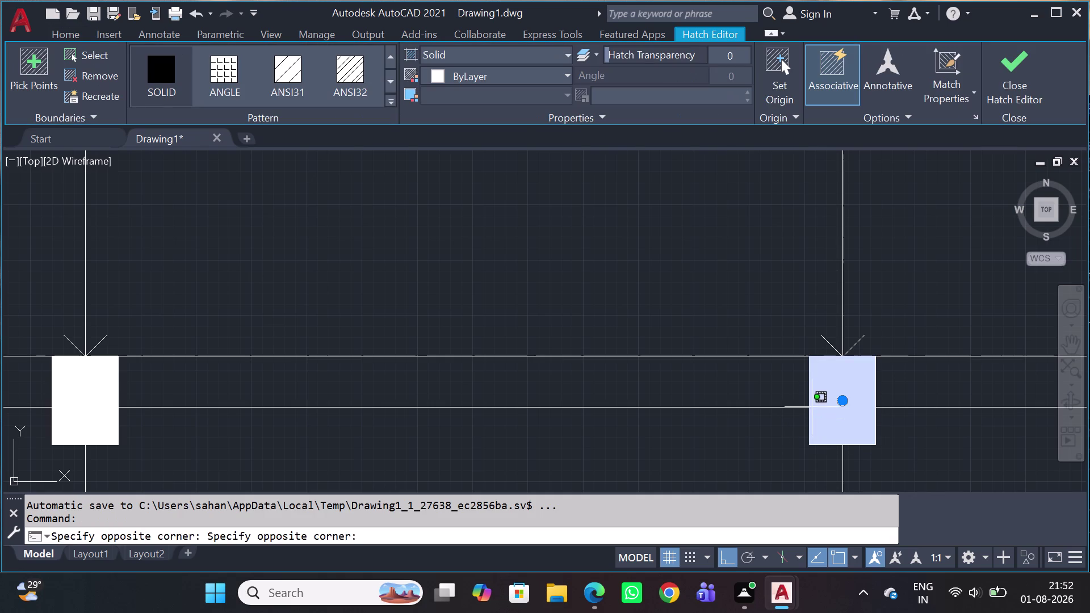
key(Escape)
key(Escape)
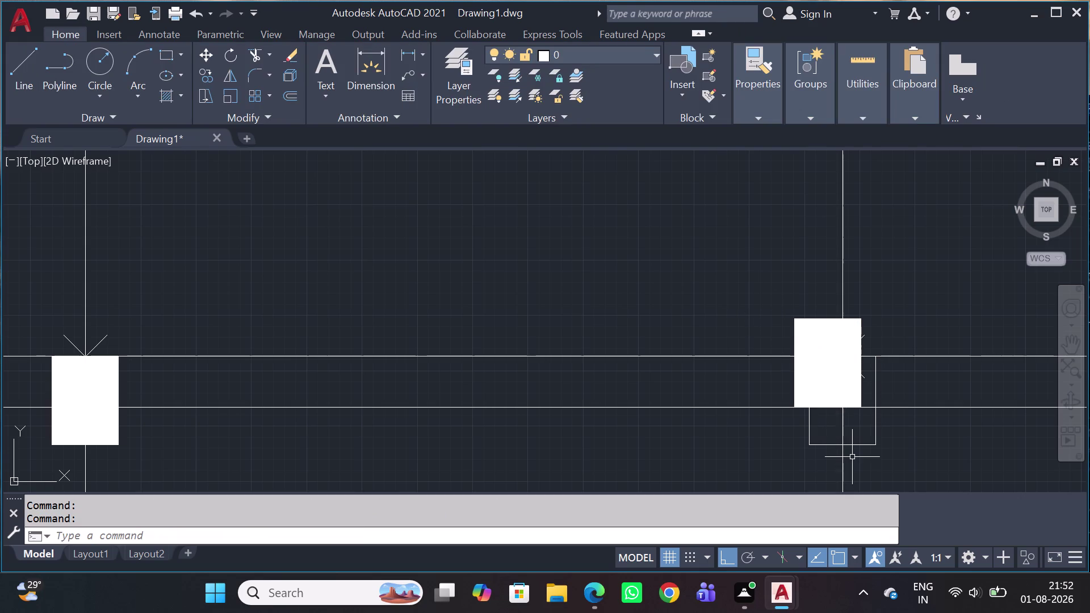
key(ctrl+z)
click(791, 329)
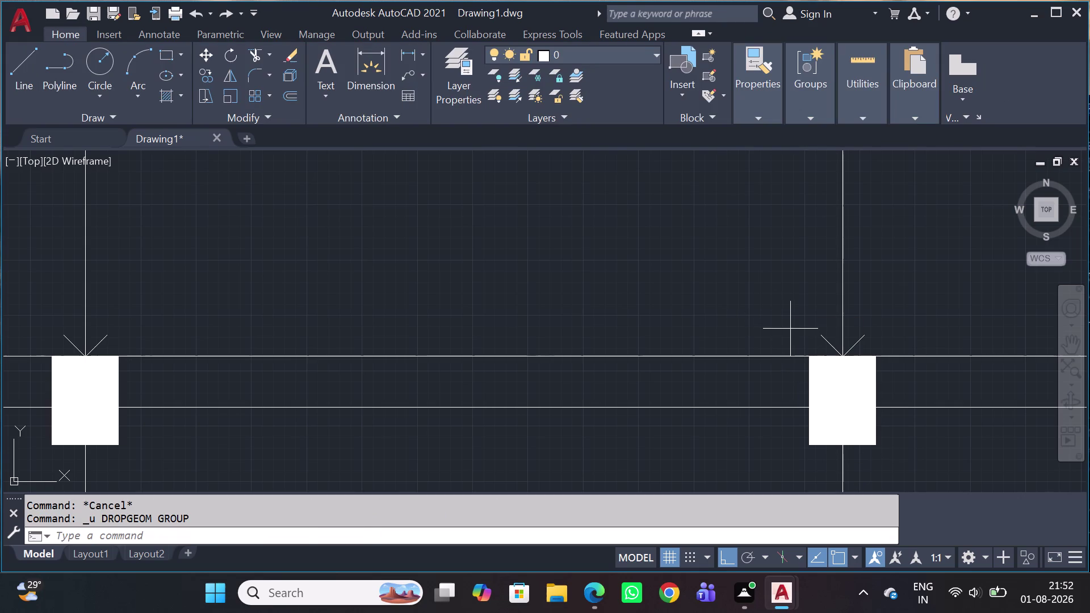
click(928, 478)
scroll(up, 3)
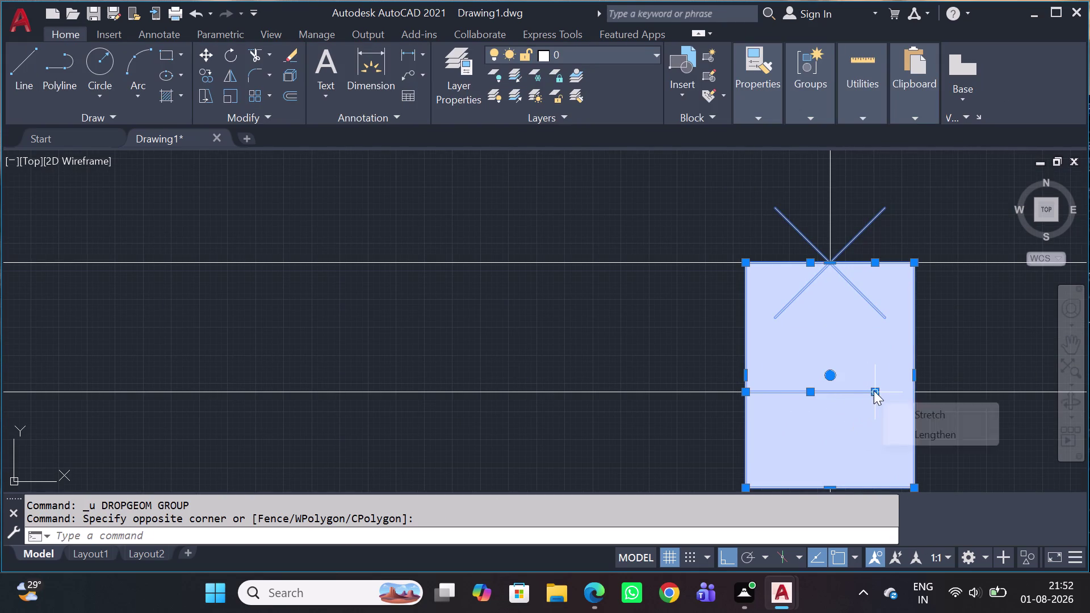
key(Escape)
key(Escape)
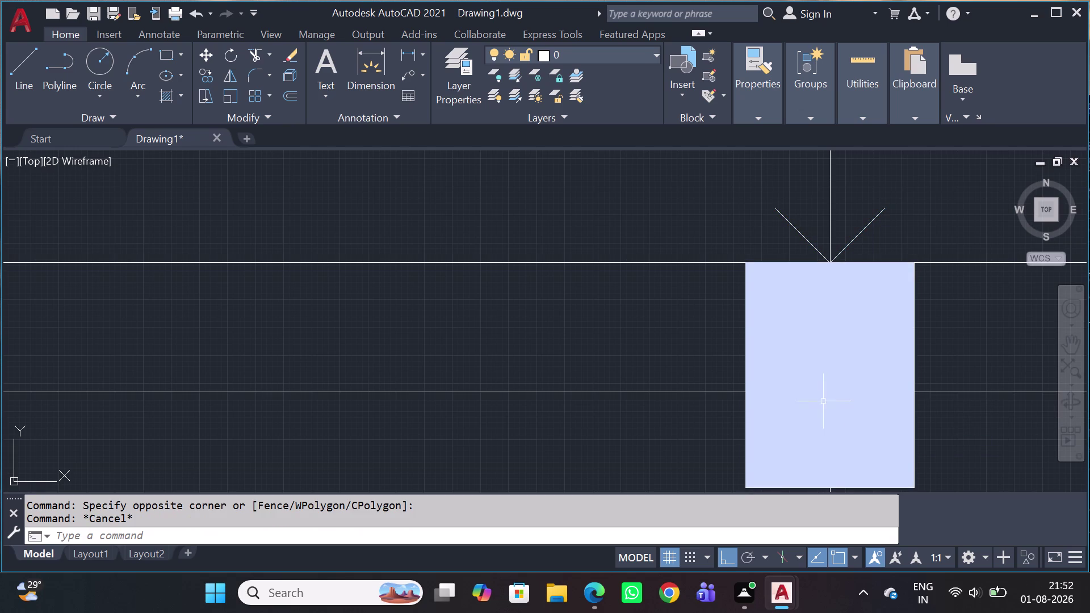
click(843, 398)
key(Escape)
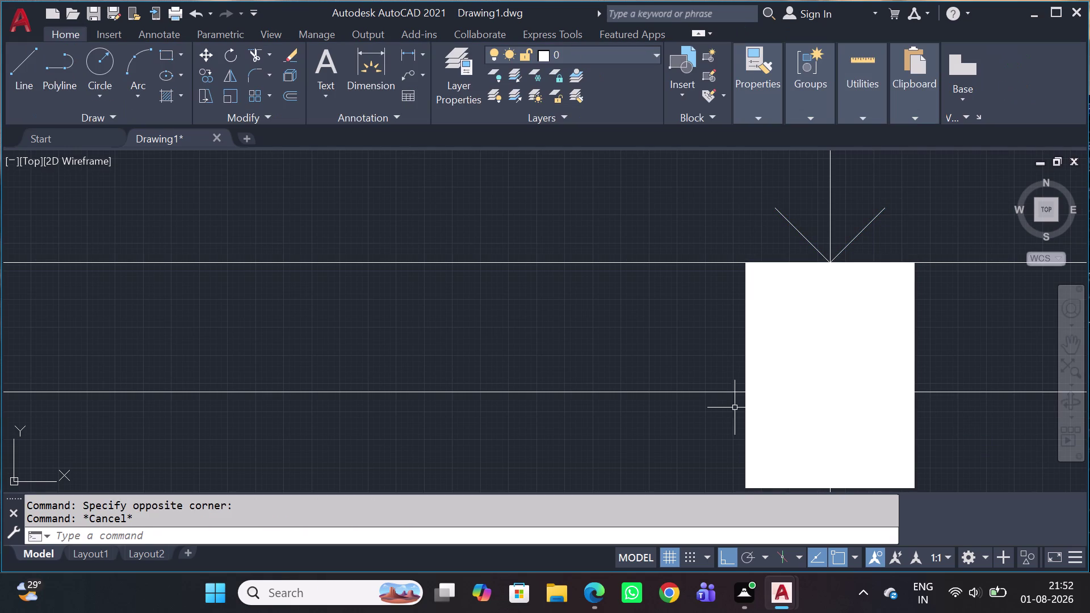
click(721, 376)
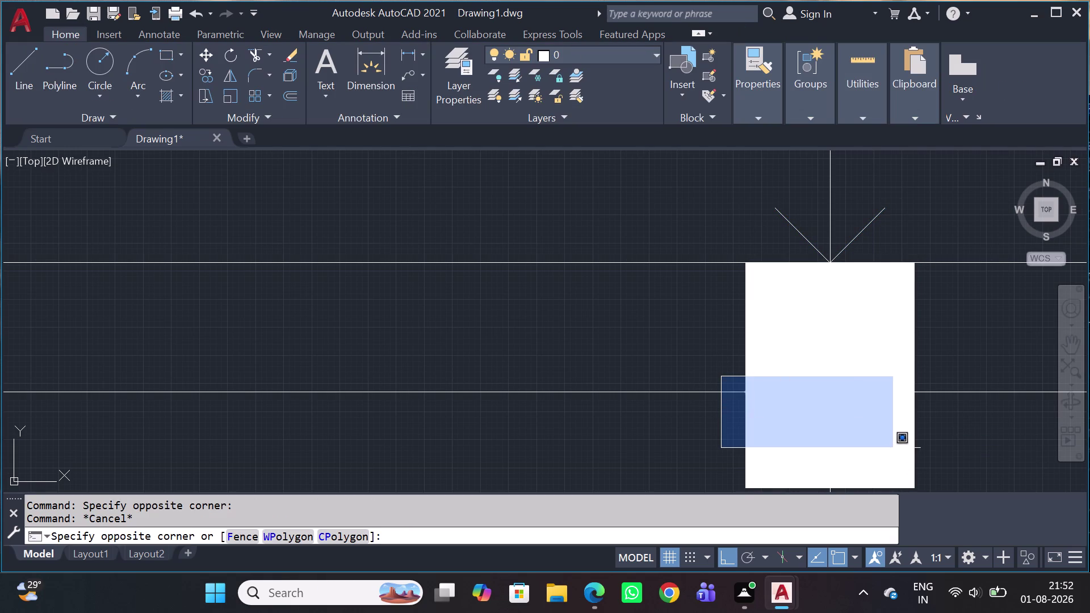
click(892, 445)
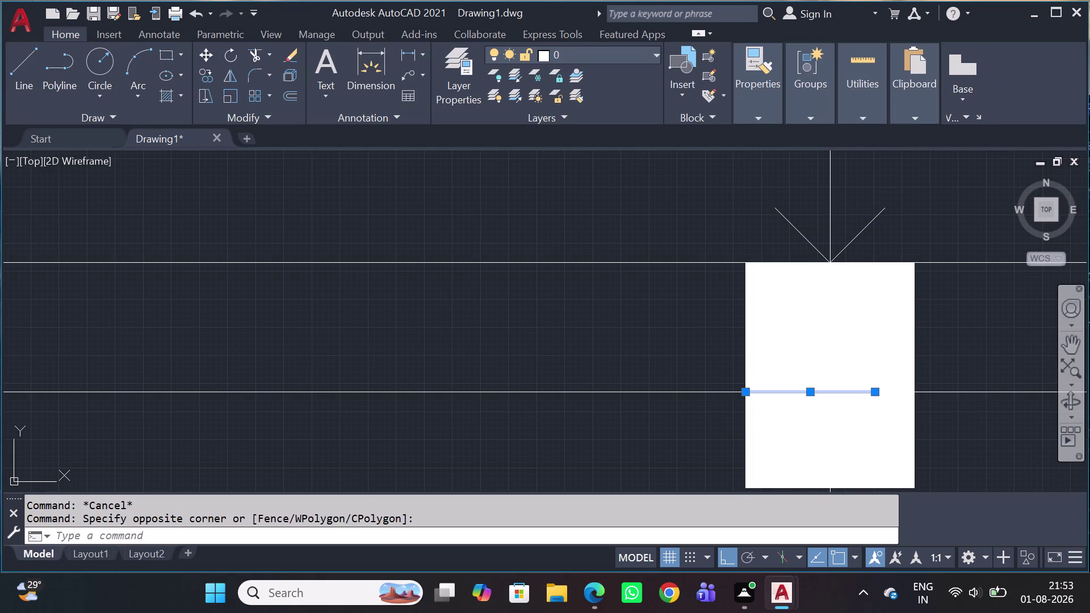
Erase the grid lines running inside the first columns along the wall.
key(Delete)
scroll(down, 3)
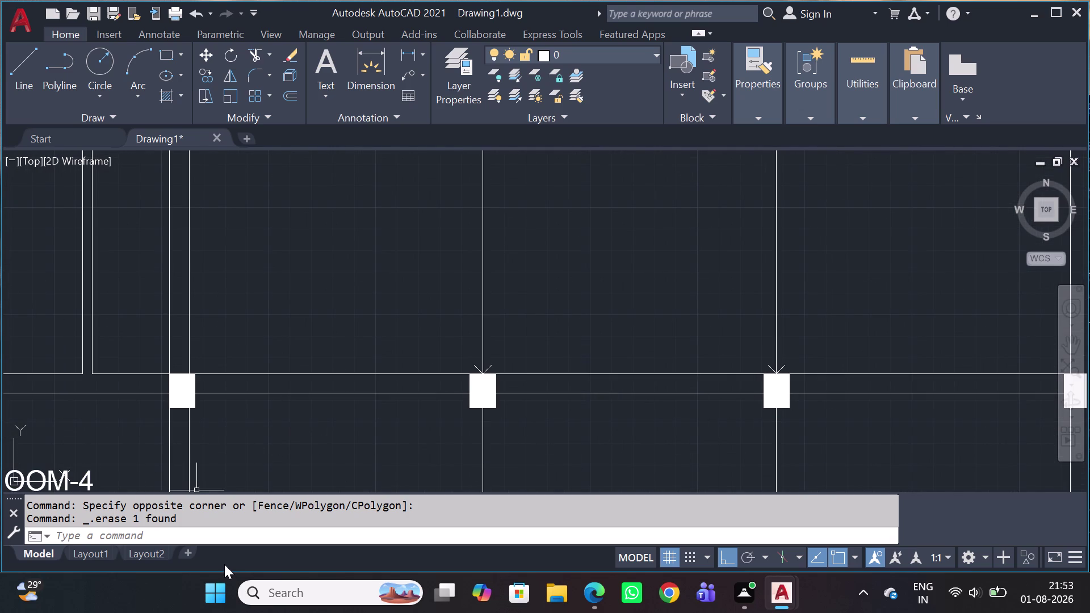
scroll(up, 3)
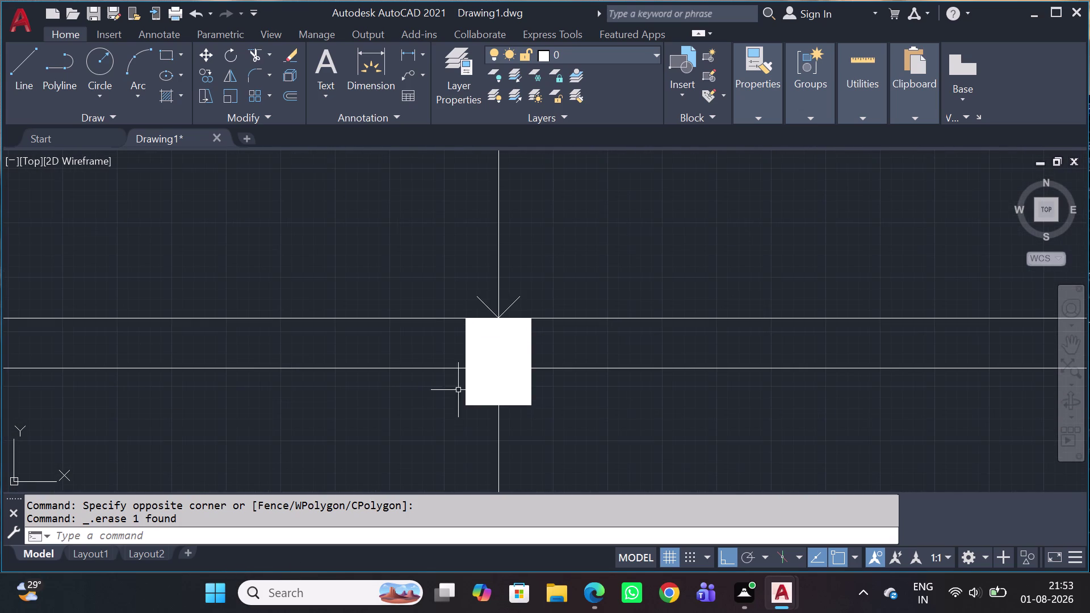
click(435, 344)
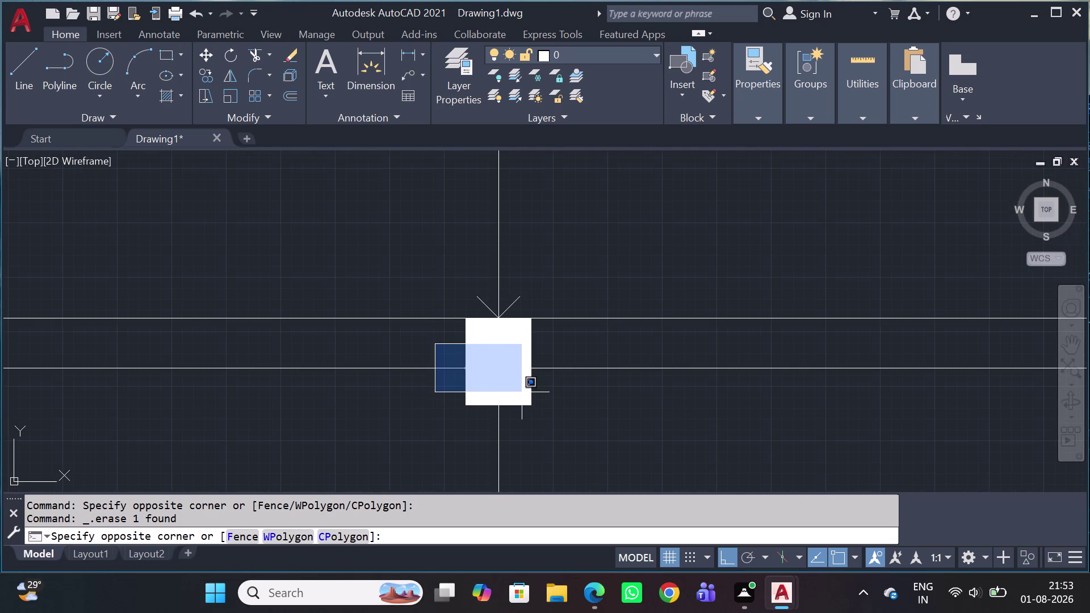
click(532, 405)
key(Delete)
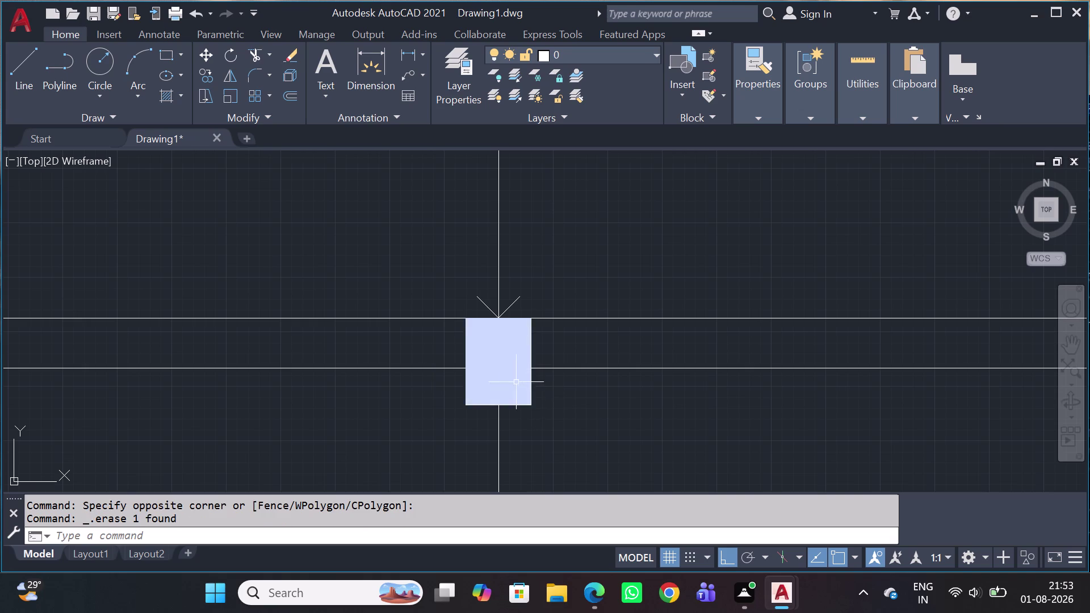
scroll(down, 3)
scroll(up, 3)
scroll(up, 3)
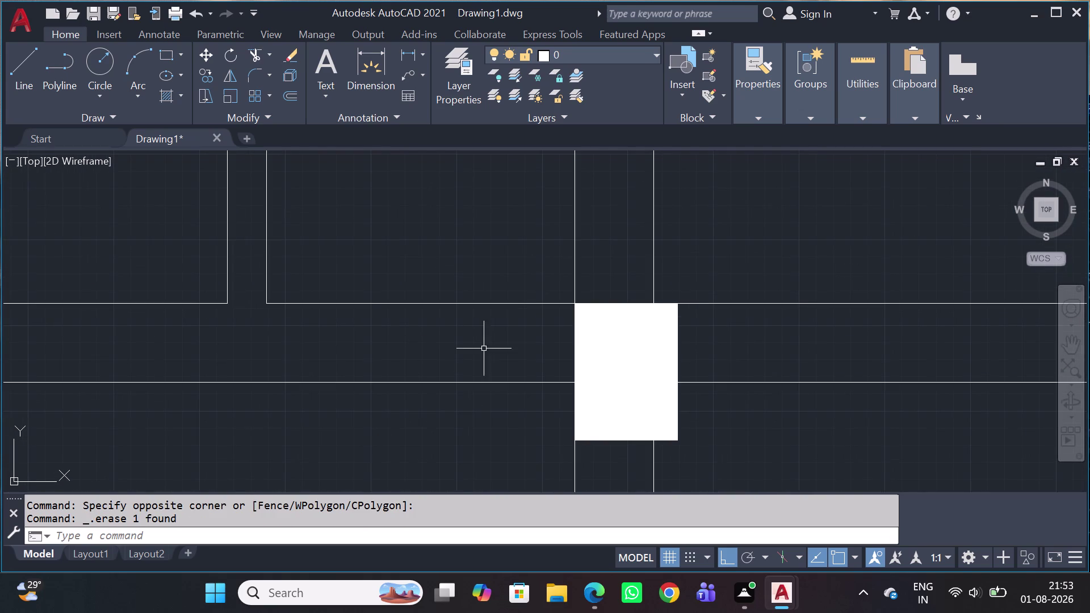
click(519, 334)
click(685, 413)
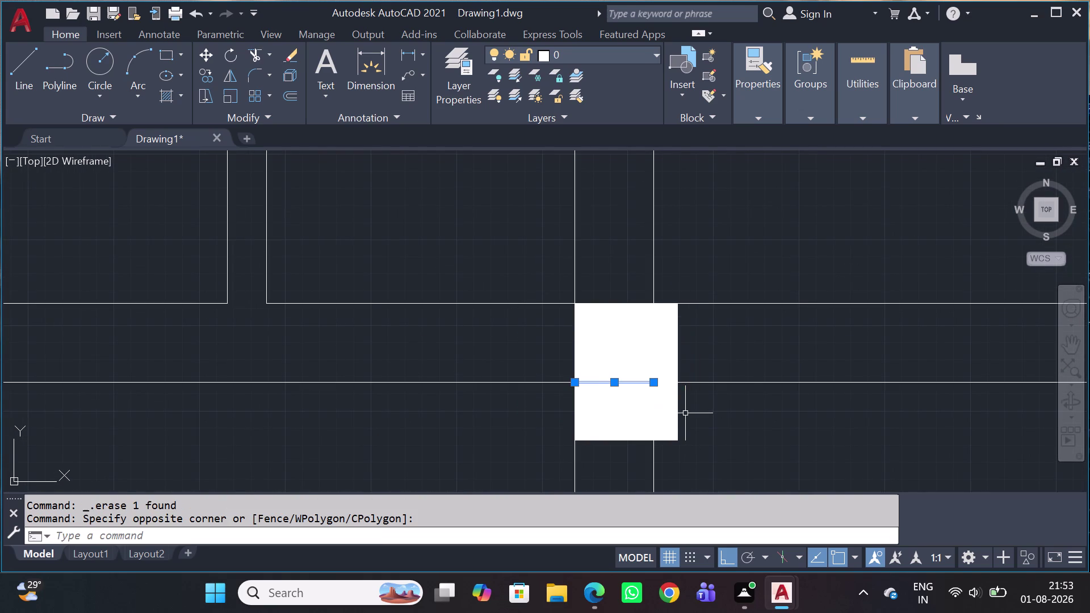
key(Delete)
scroll(down, 3)
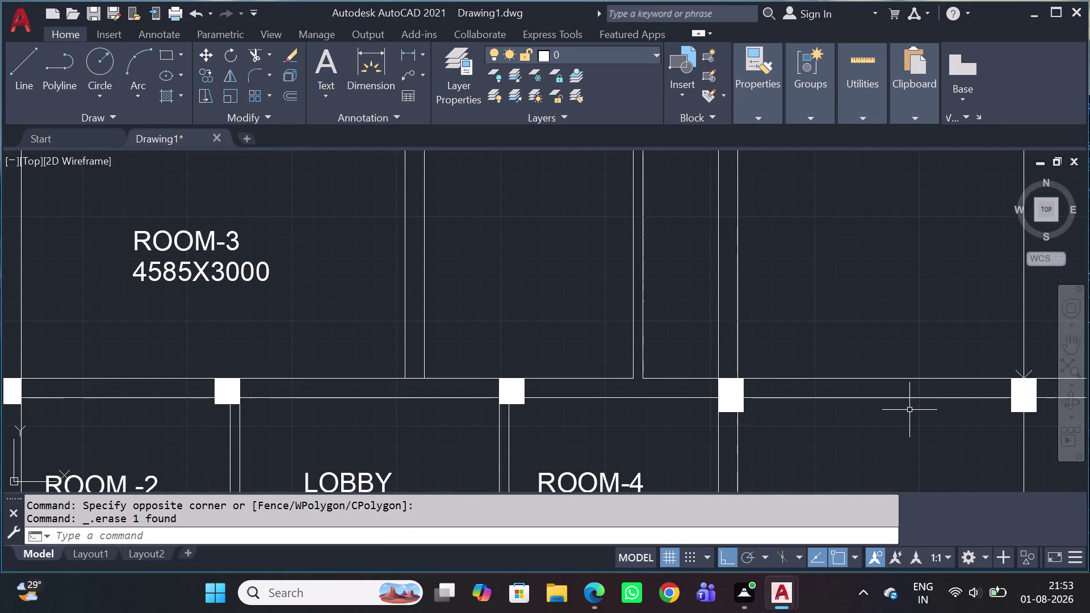
Pan to the right-hand columns and window-select their crossing lines, then cancel.
middle_drag(714, 393, 618, 379)
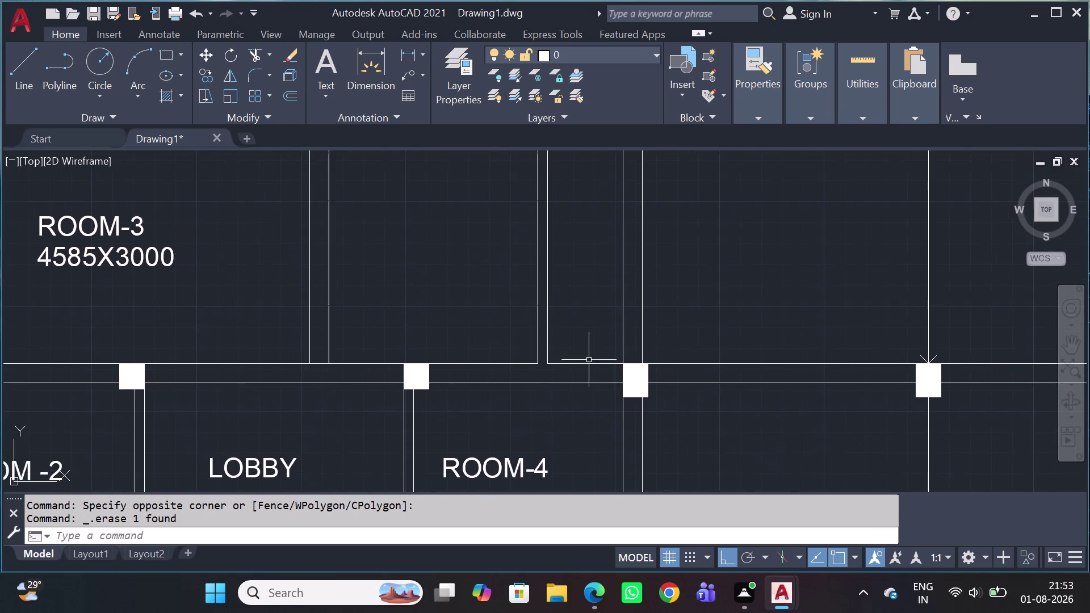
scroll(down, 3)
scroll(up, 3)
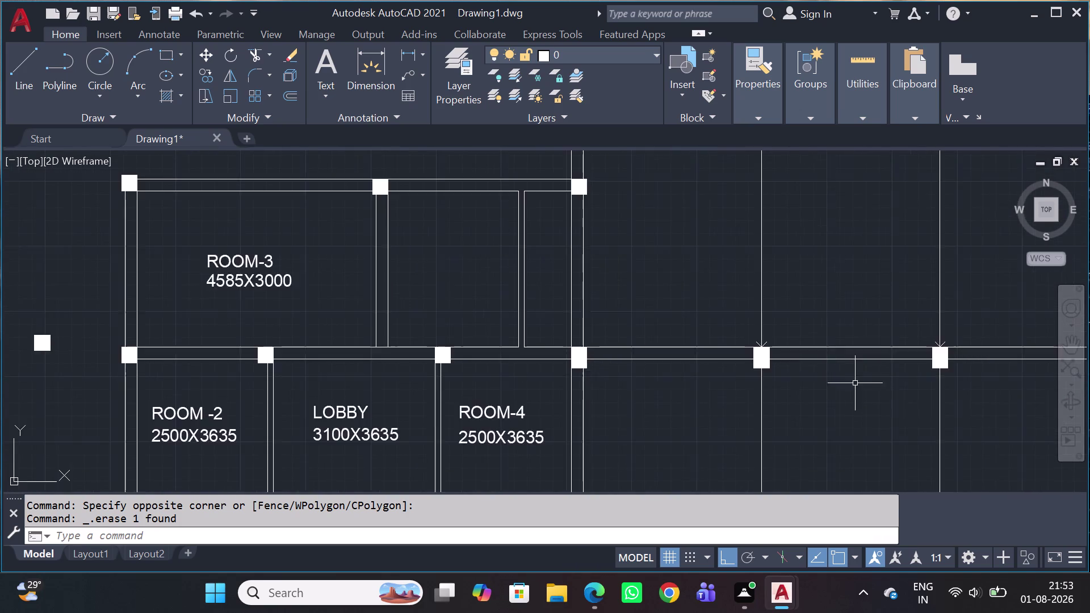
scroll(down, 3)
scroll(up, 3)
click(977, 382)
click(516, 466)
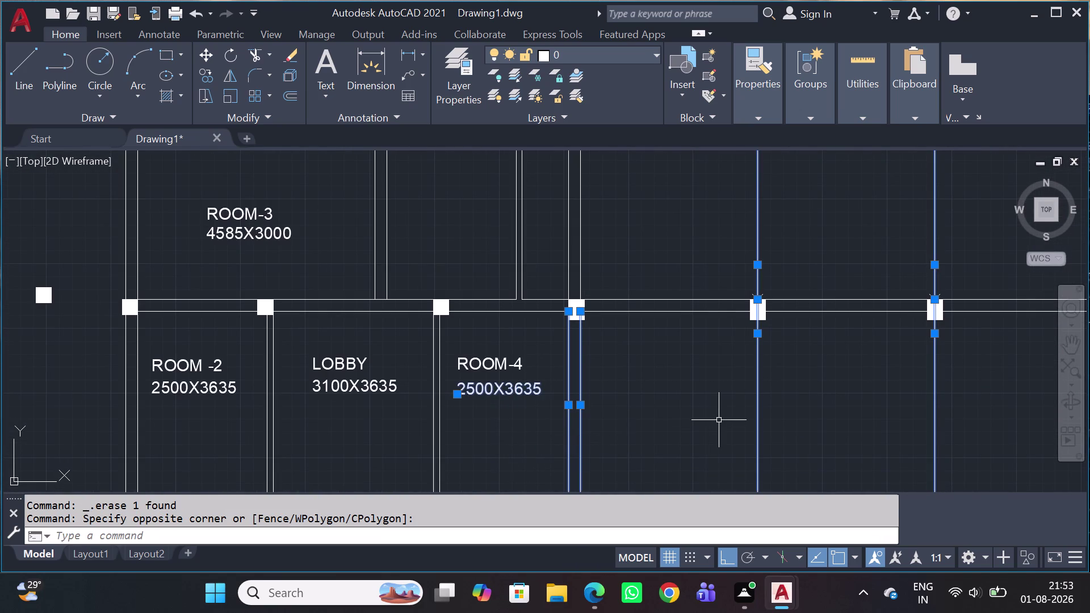
key(Escape)
scroll(down, 3)
Delete the two vertical lines and the tick mark at the columns right of ROOM-4.
middle_drag(868, 420, 750, 360)
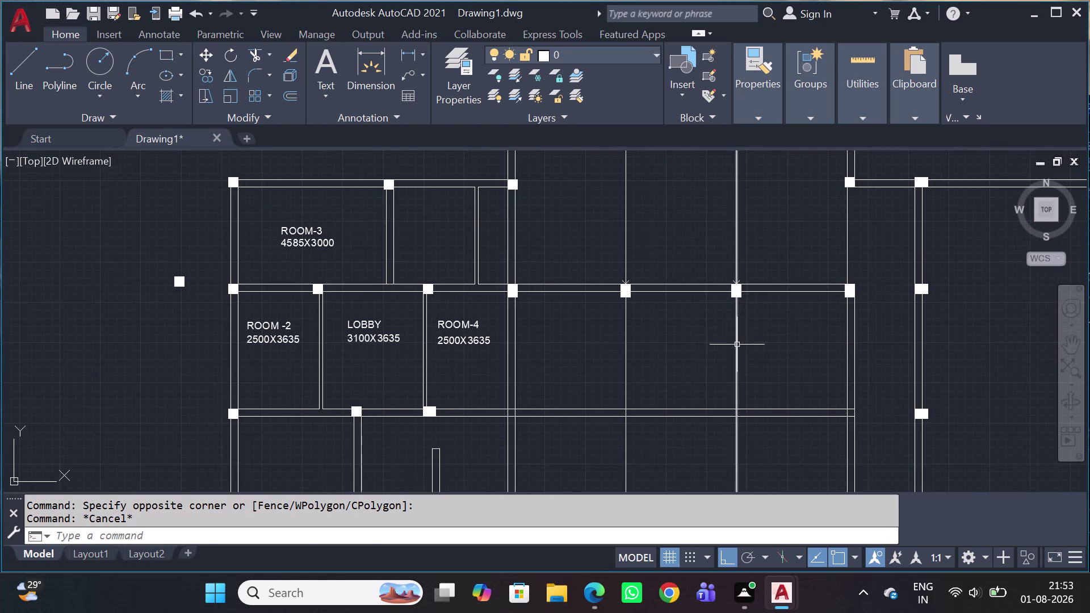
click(773, 328)
click(551, 356)
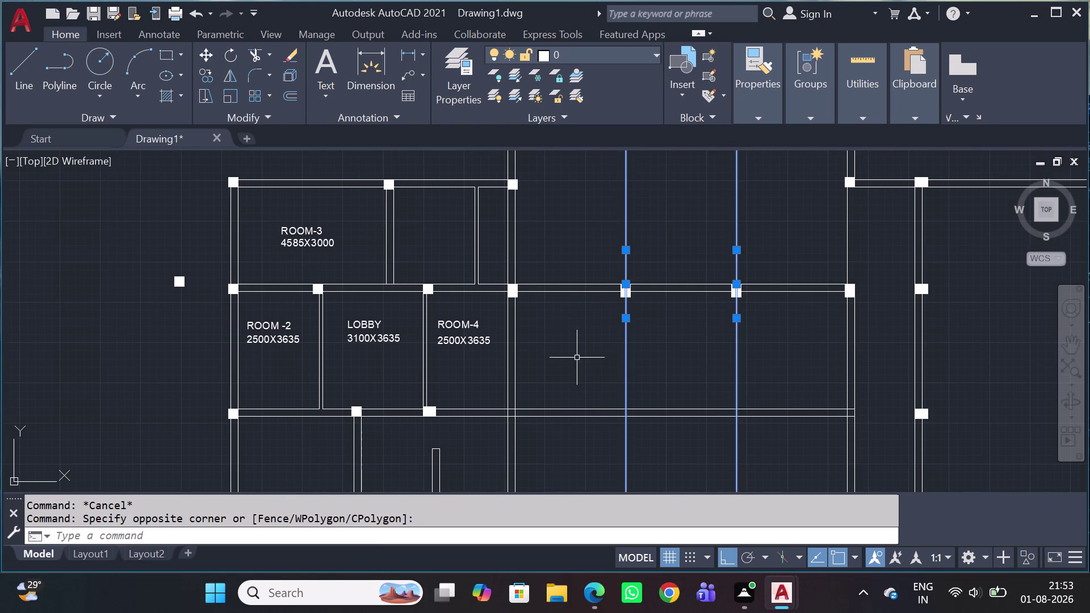
key(Delete)
scroll(up, 3)
scroll(up, 3)
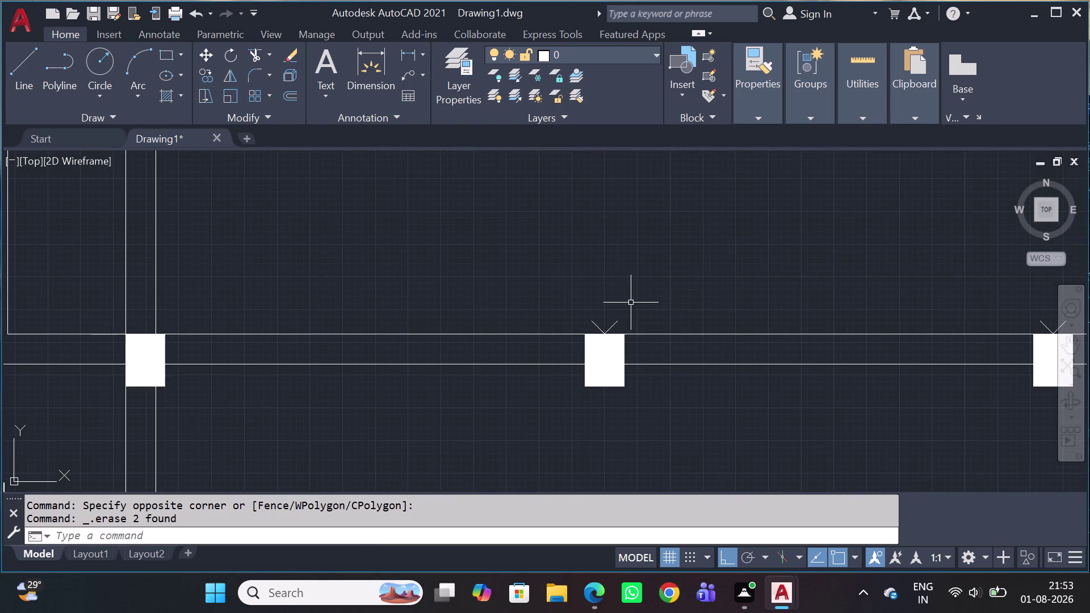
click(613, 322)
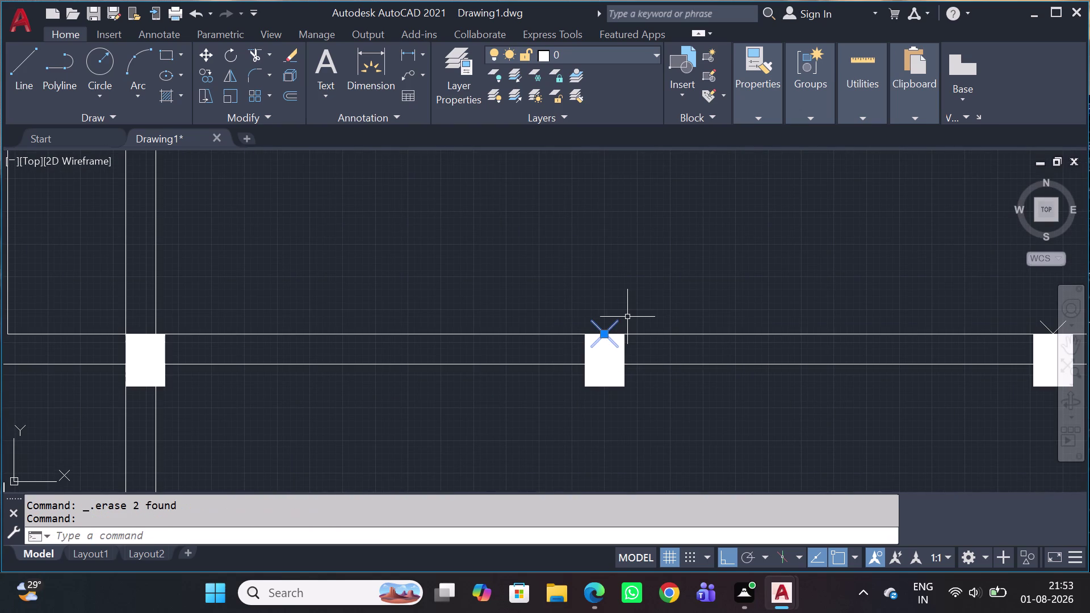
key(Delete)
Delete the tick mark above the next right column and pan back across the plan.
middle_drag(751, 349, 719, 397)
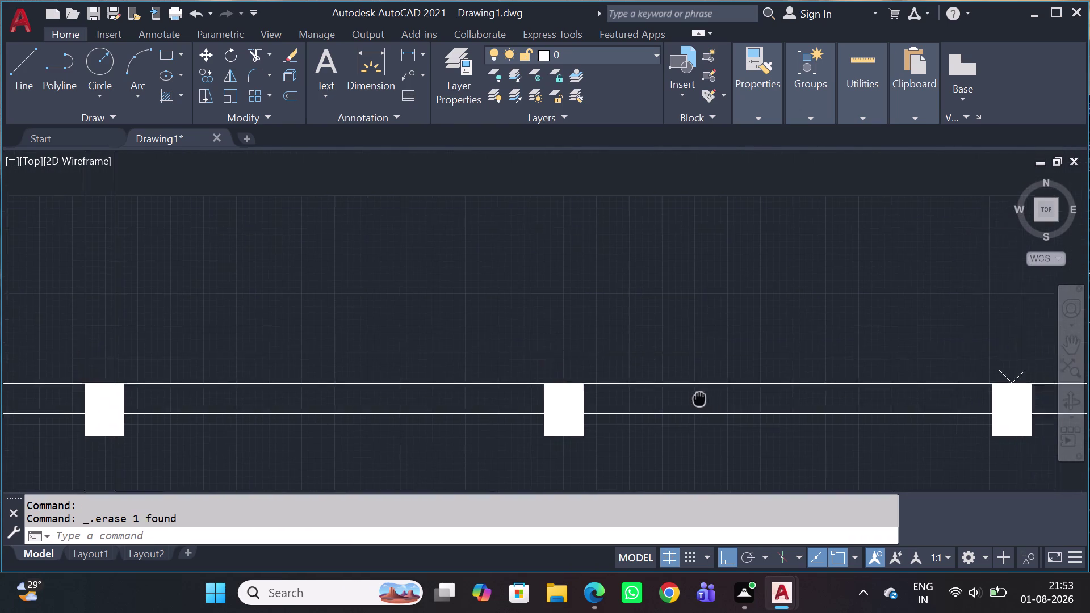
middle_drag(719, 396, 532, 408)
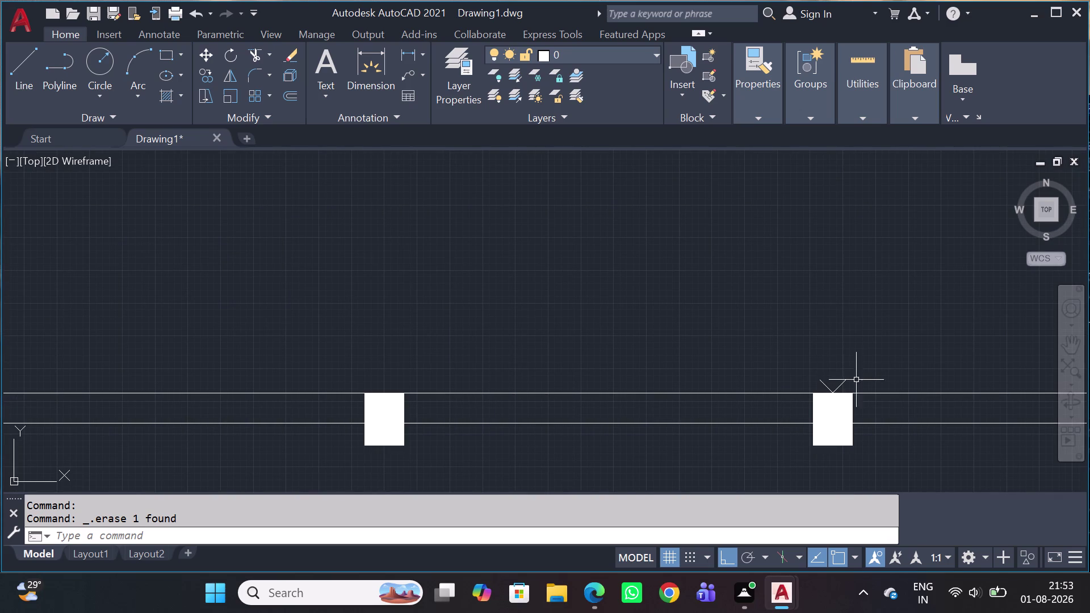
click(849, 383)
click(830, 374)
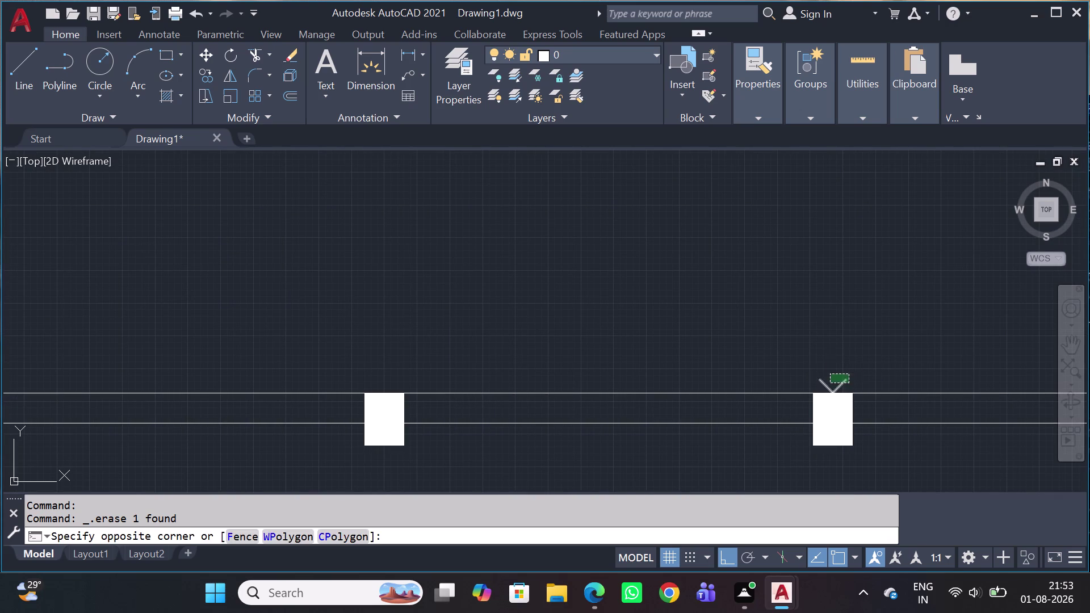
key(Delete)
scroll(down, 3)
scroll(down, 3)
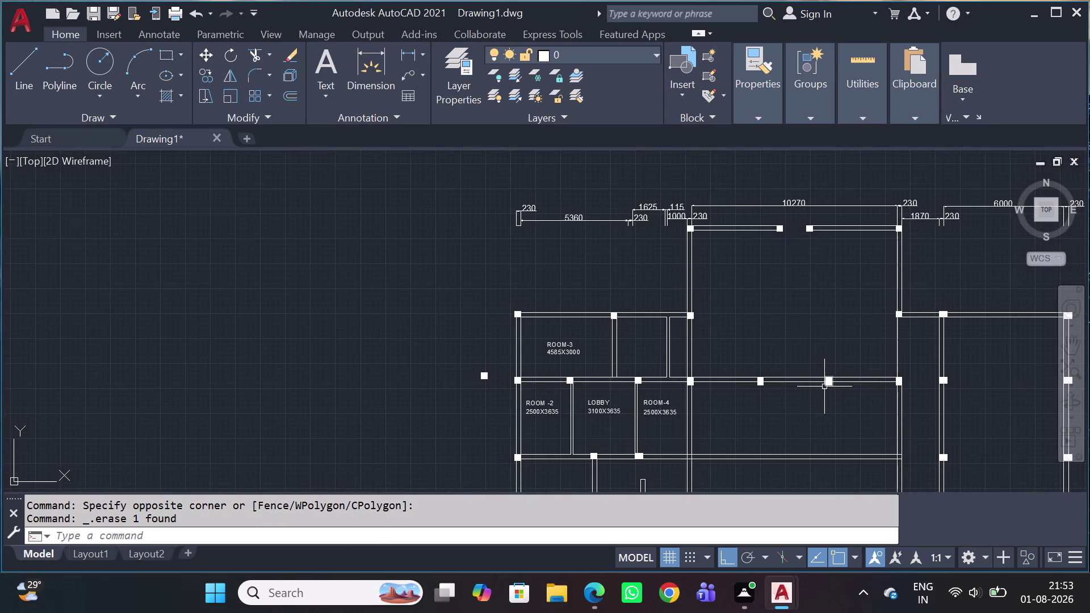
middle_drag(684, 419, 296, 419)
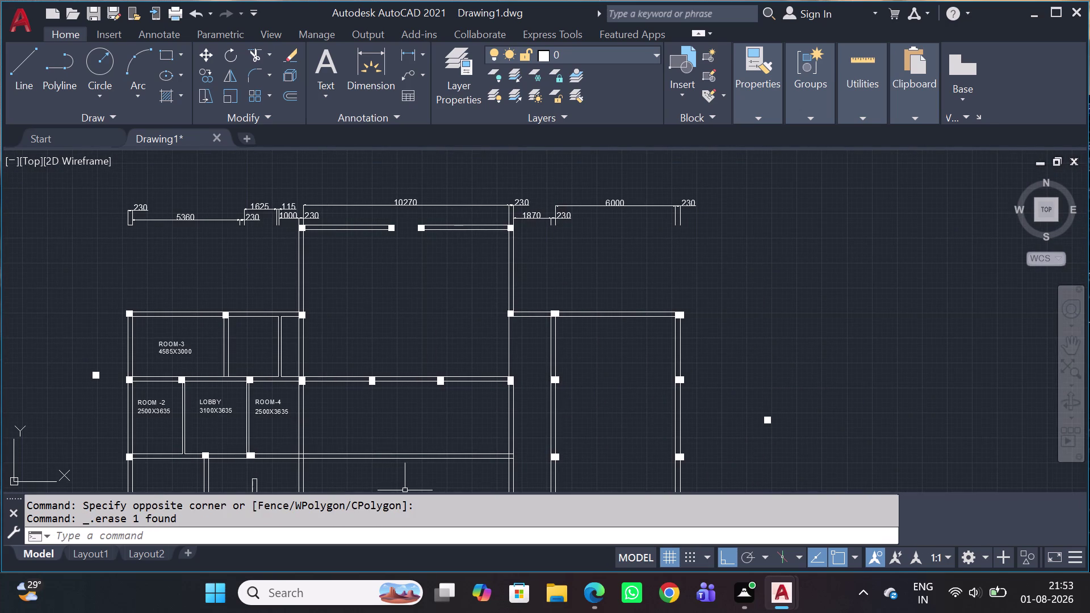
scroll(up, 3)
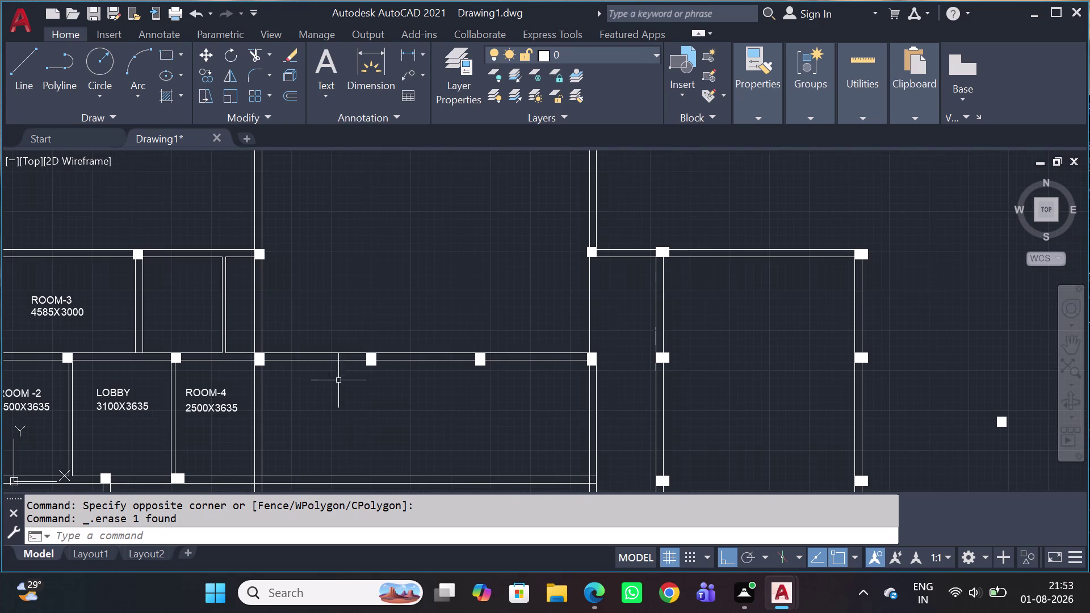
middle_drag(373, 360, 413, 253)
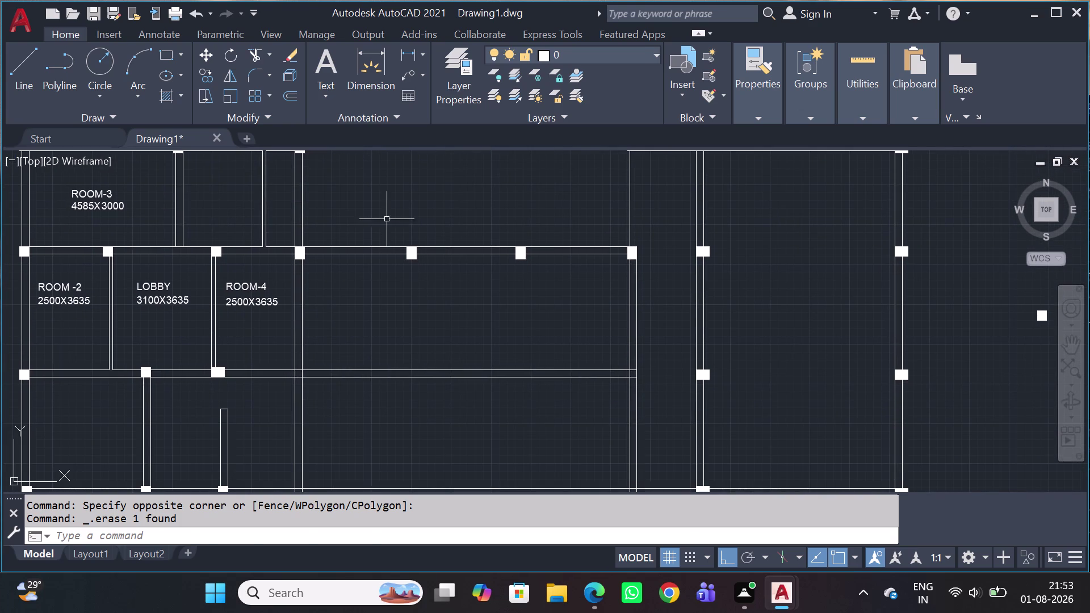
Select the small wall column, accidentally erase it, and undo to restore it.
click(386, 221)
click(433, 299)
key(c)
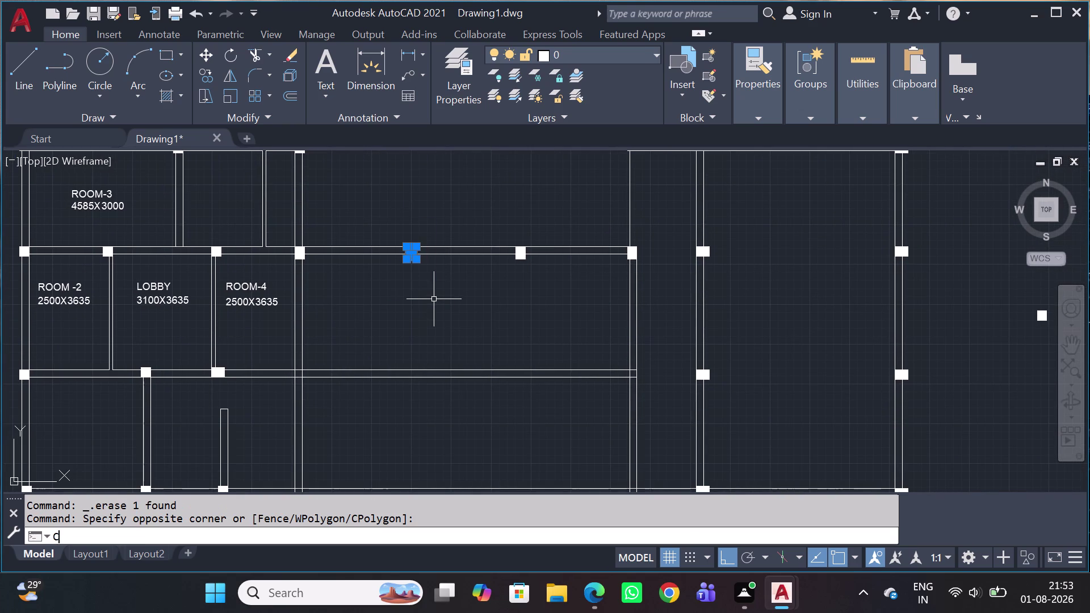
key(0)
key(space)
scroll(up, 3)
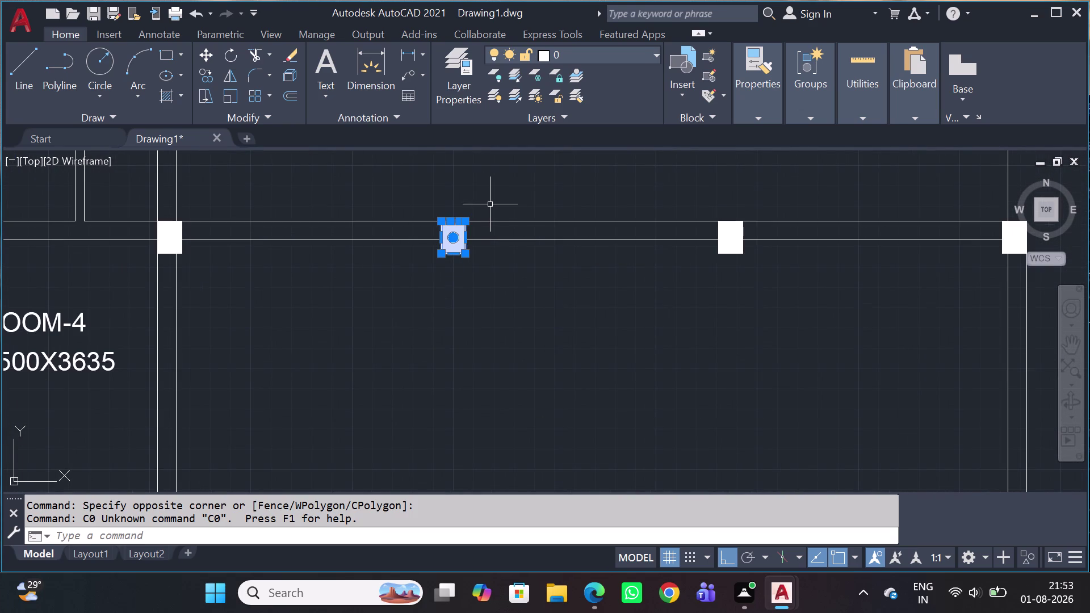
key(space)
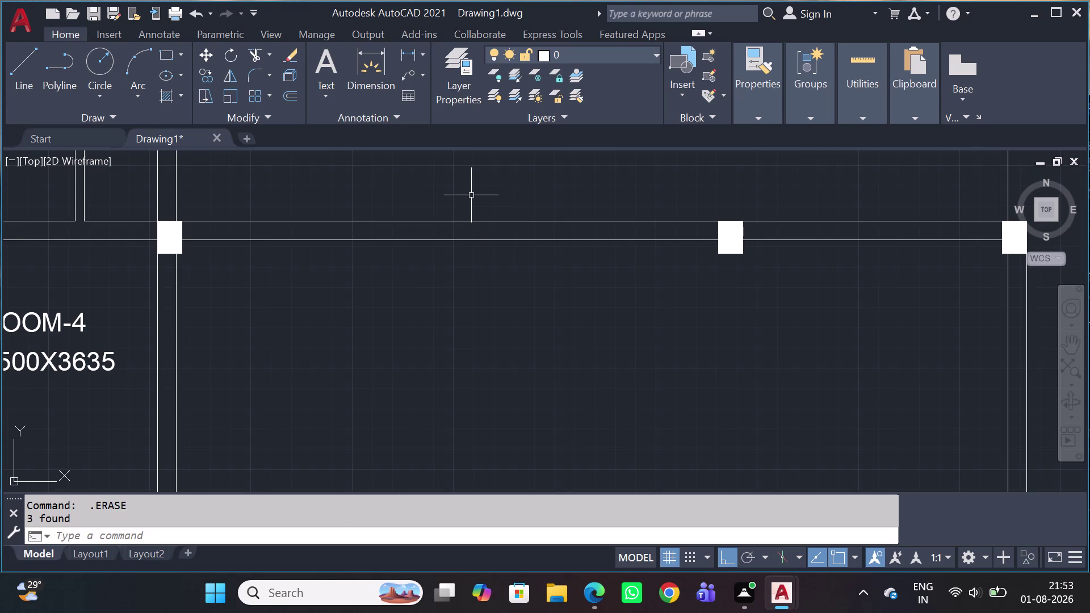
scroll(down, 3)
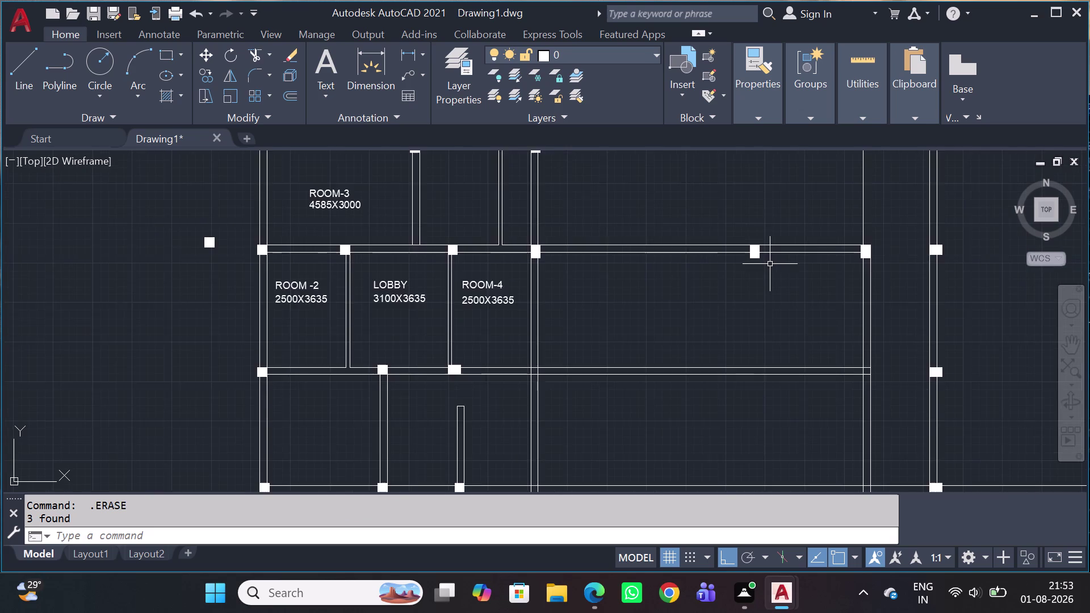
scroll(down, 3)
key(ctrl+z)
key(ctrl+z)
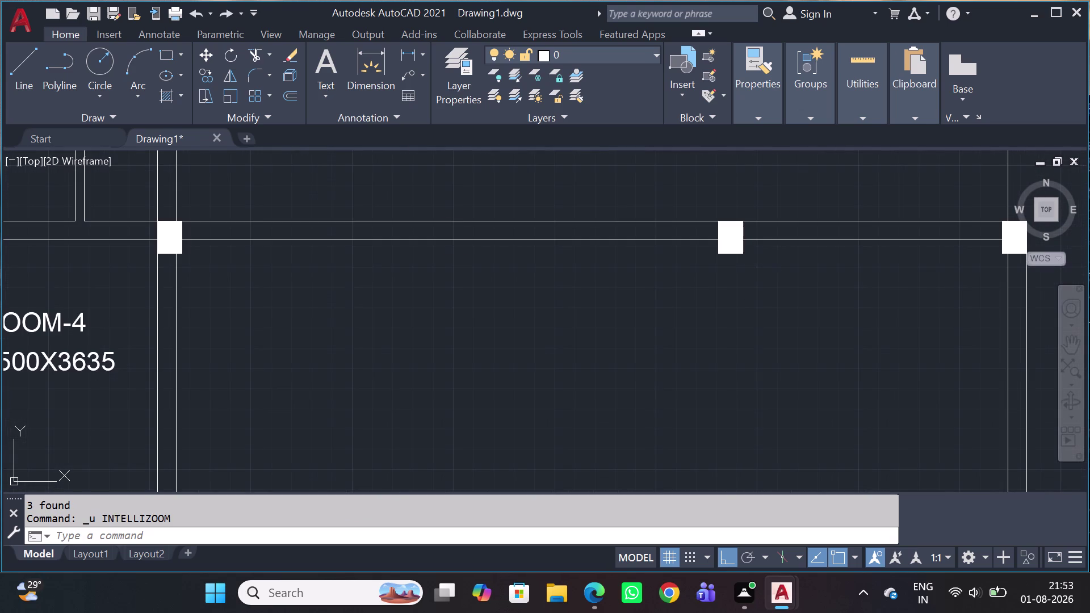
Copy the first column from its top edge down onto the lower corridor wall.
click(383, 194)
click(511, 311)
key(c)
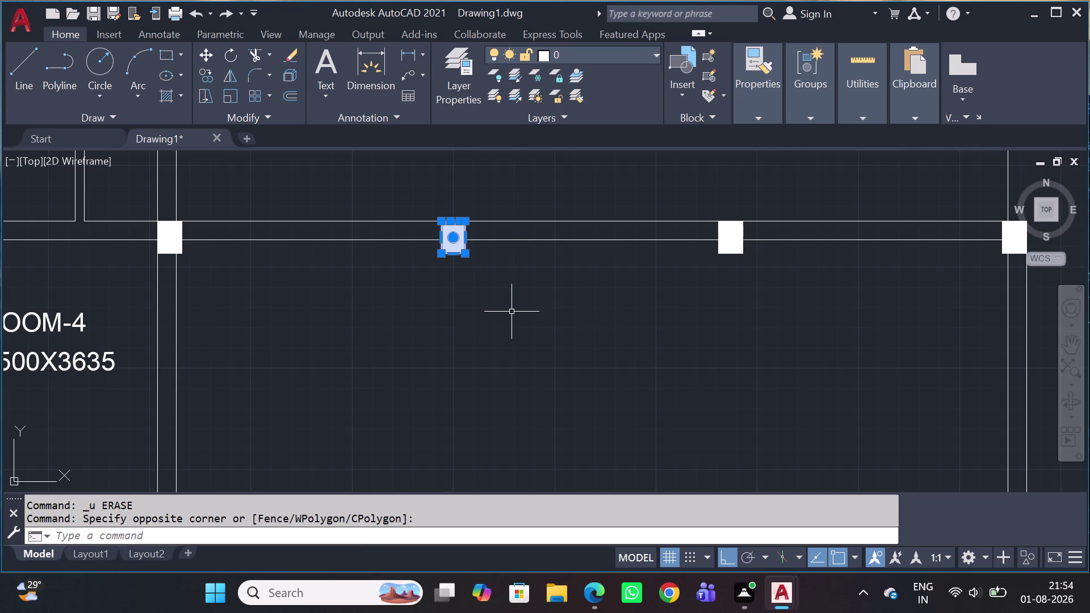
key(o)
key(space)
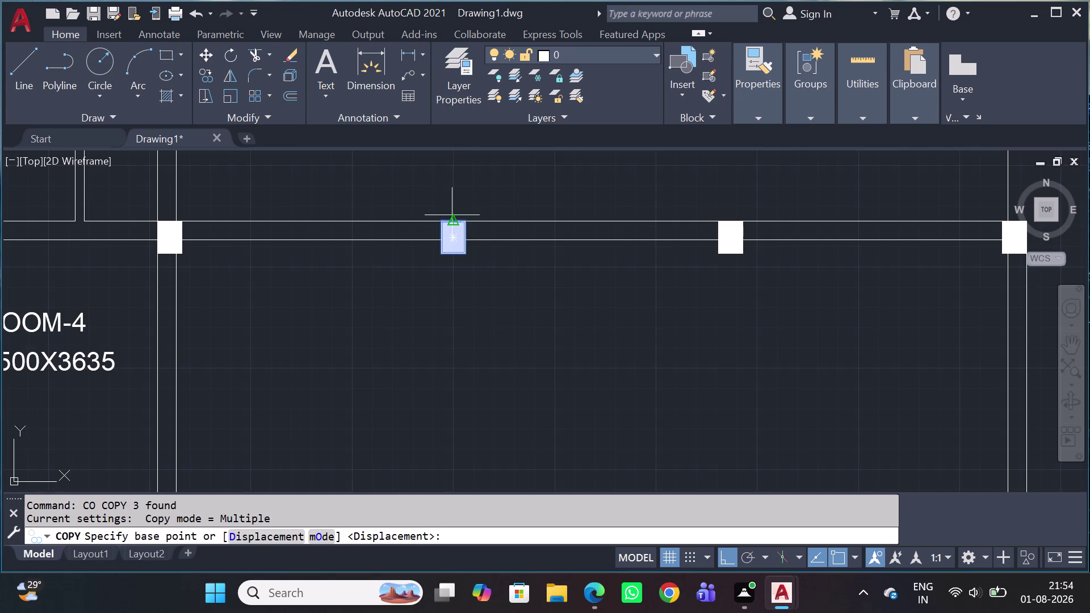
click(457, 226)
scroll(down, 3)
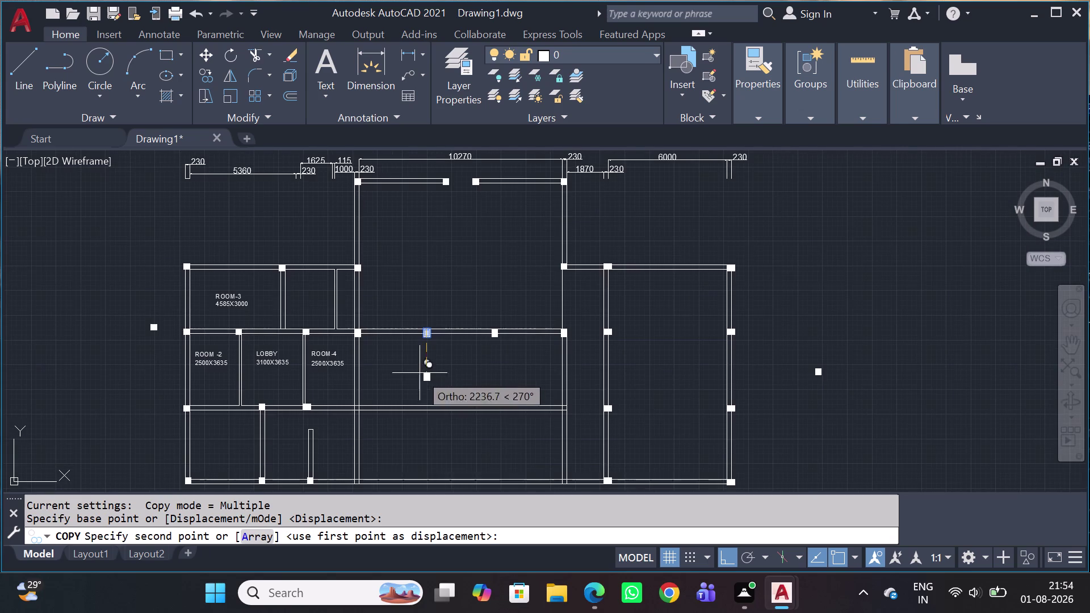
scroll(up, 3)
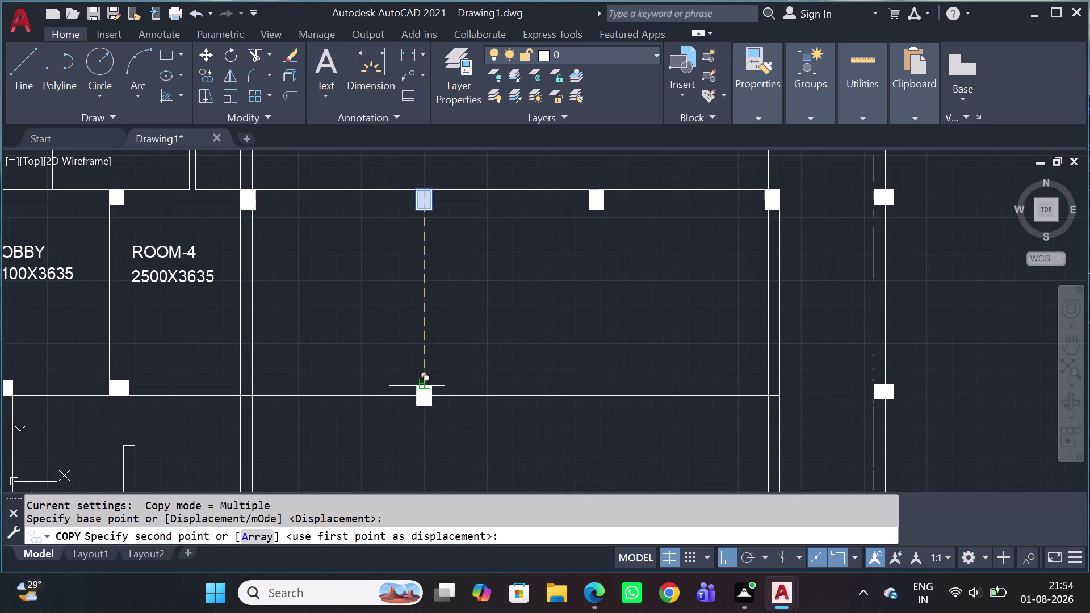
scroll(up, 3)
click(426, 383)
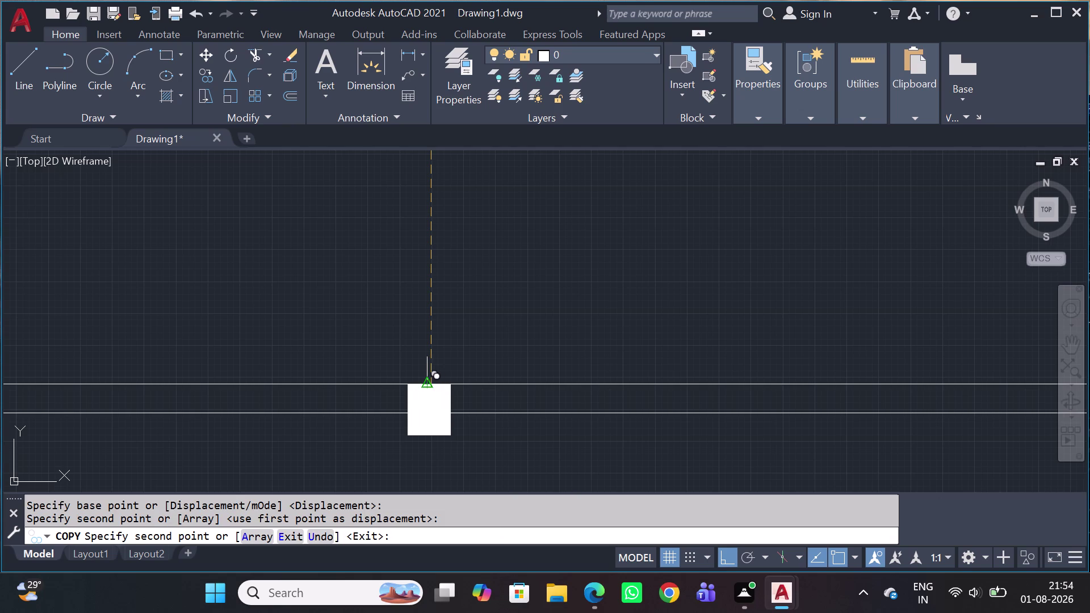
key(Escape)
Copy the column right of ROOM-4 onto the lower wall directly beneath it.
scroll(down, 3)
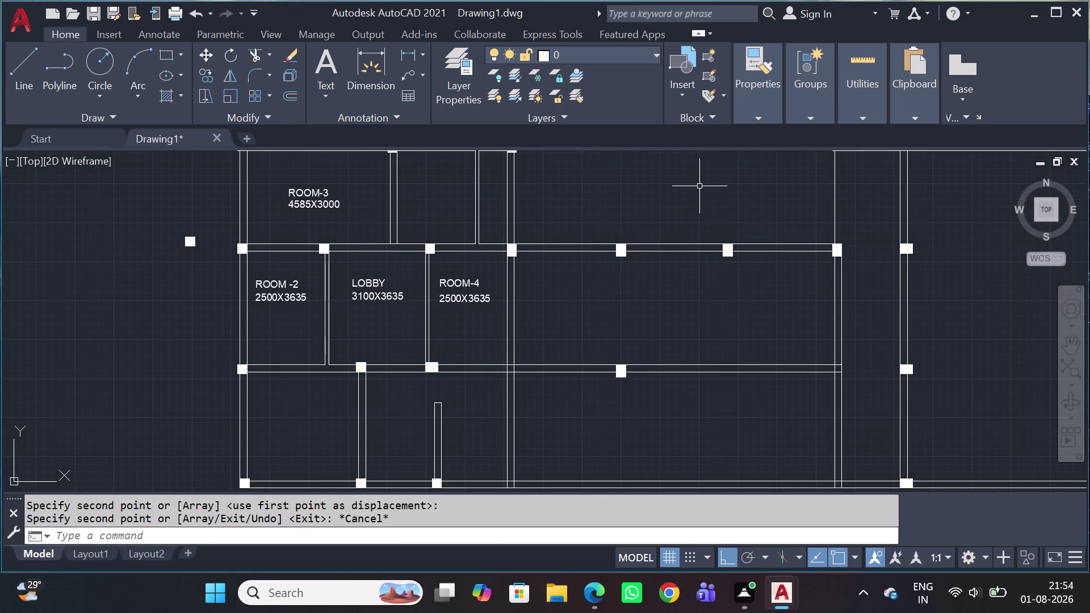
click(694, 223)
click(784, 295)
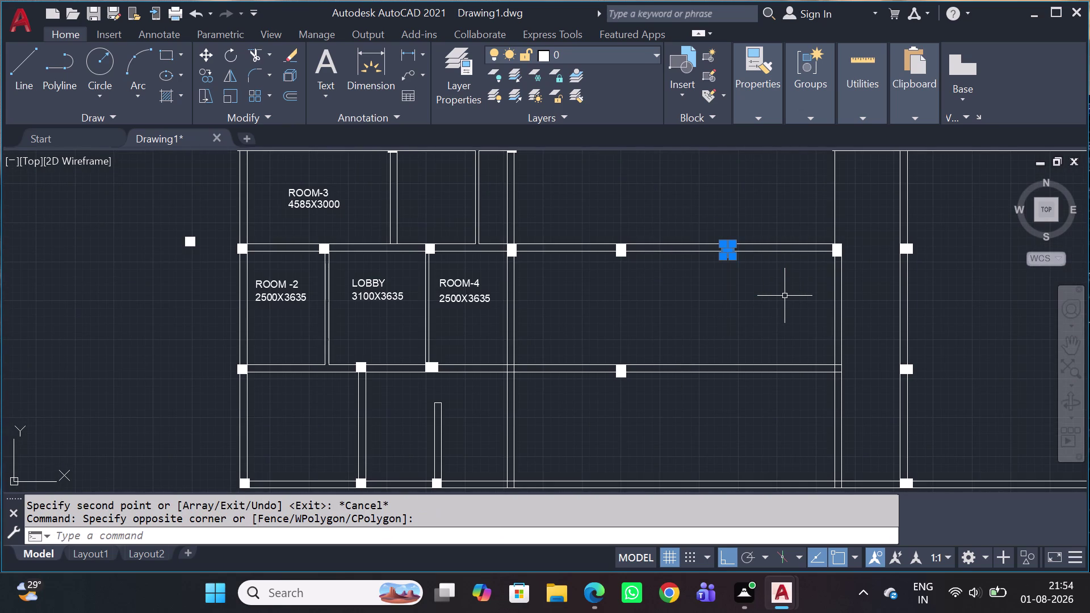
key(c)
key(o)
key(space)
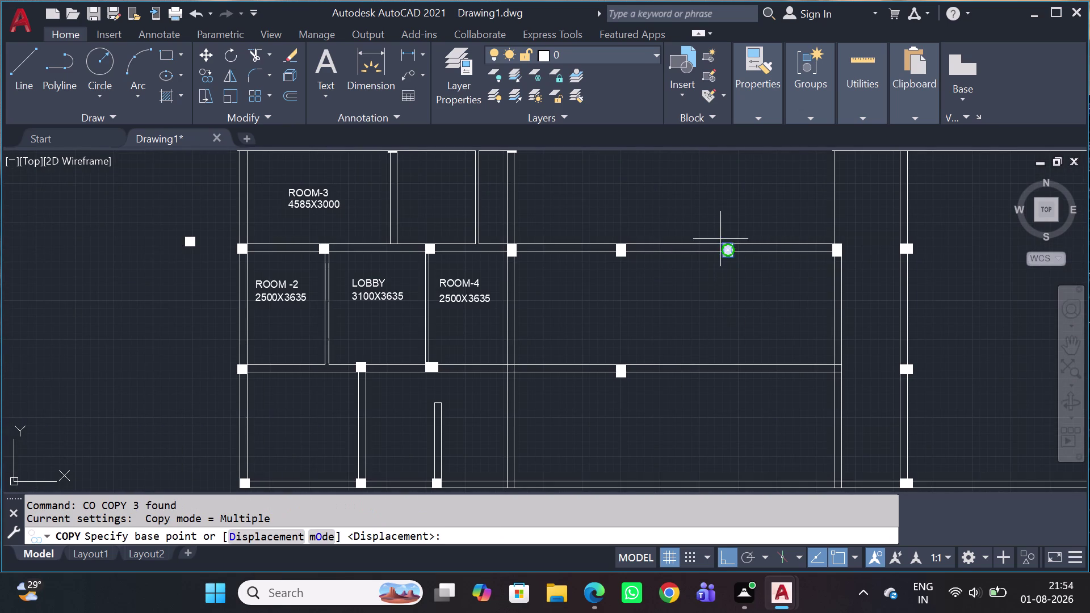
scroll(up, 3)
scroll(up, 3)
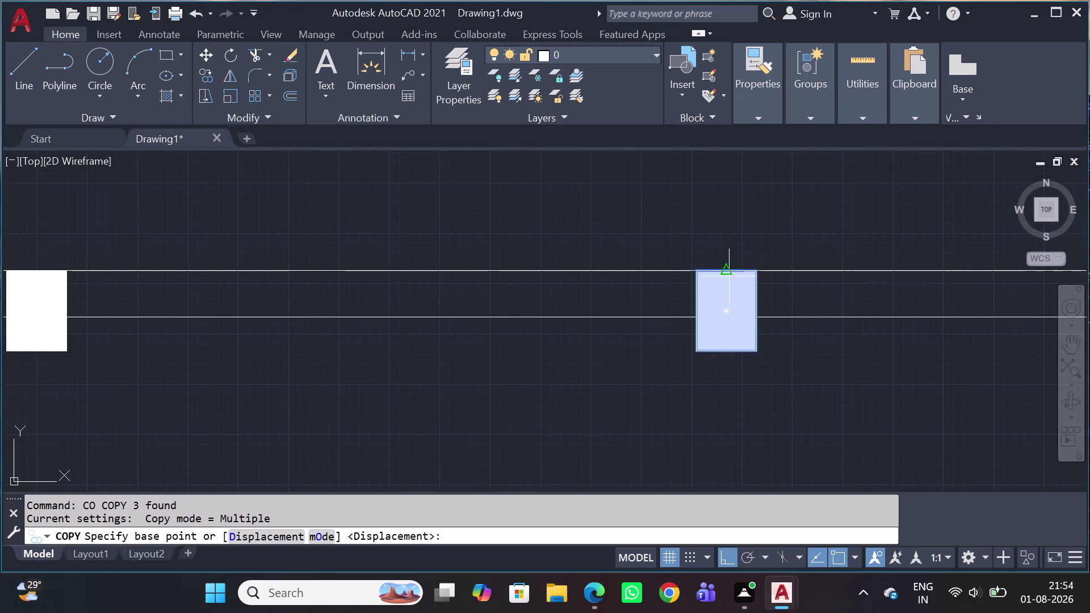
click(727, 275)
scroll(down, 3)
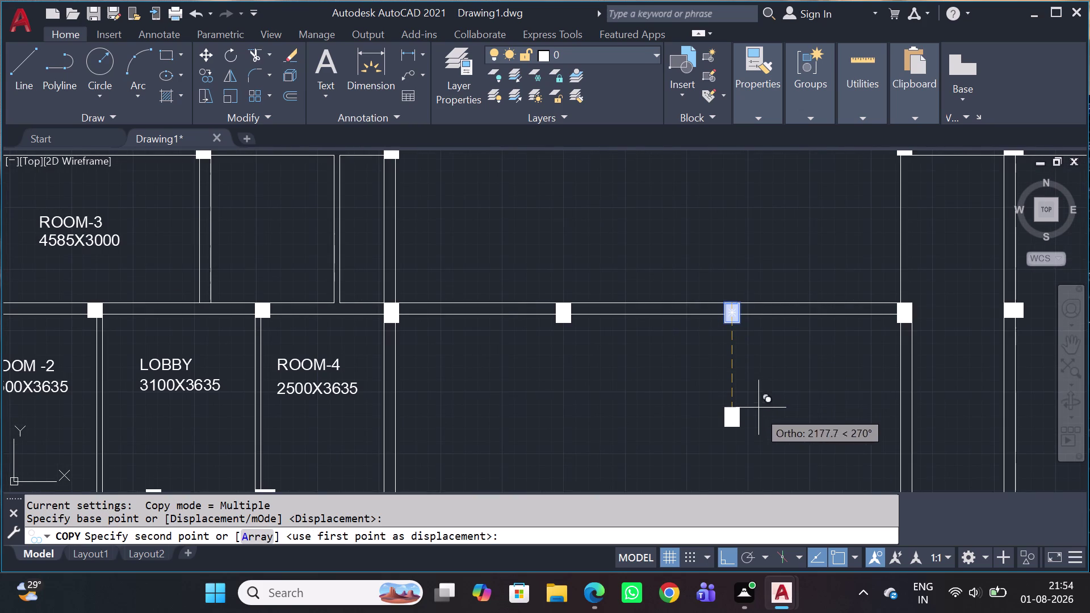
middle_drag(751, 478, 696, 285)
scroll(up, 3)
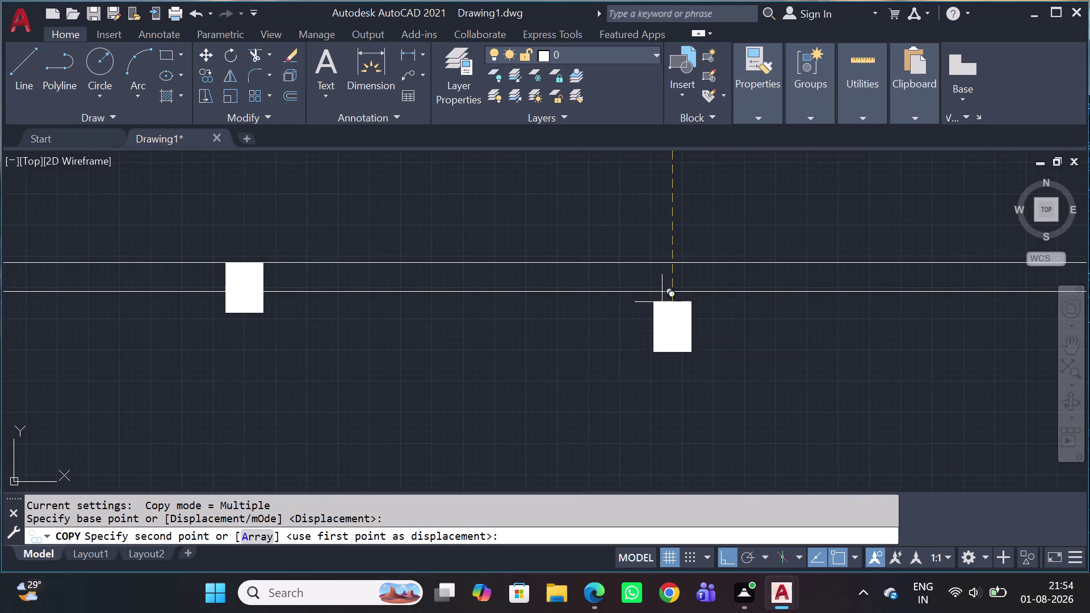
click(669, 265)
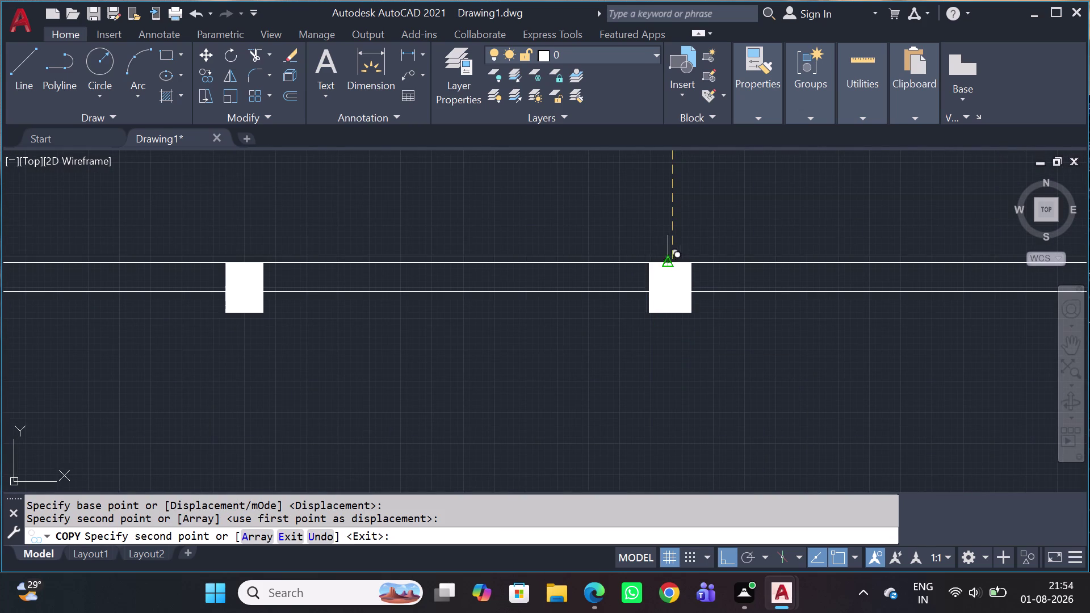
key(Escape)
scroll(down, 3)
scroll(up, 3)
scroll(down, 3)
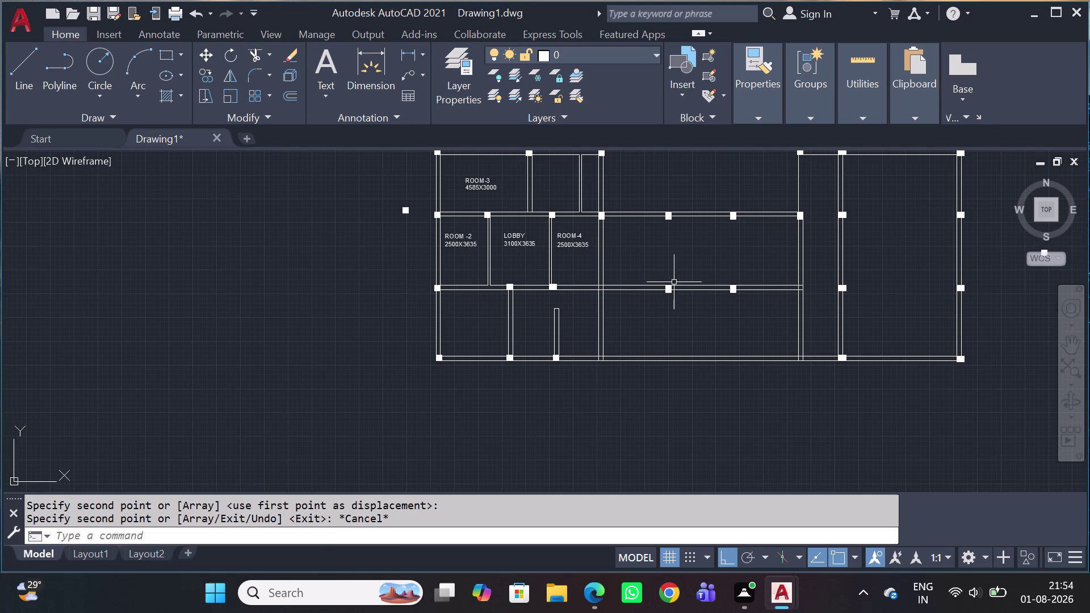
scroll(up, 3)
middle_drag(666, 268, 606, 348)
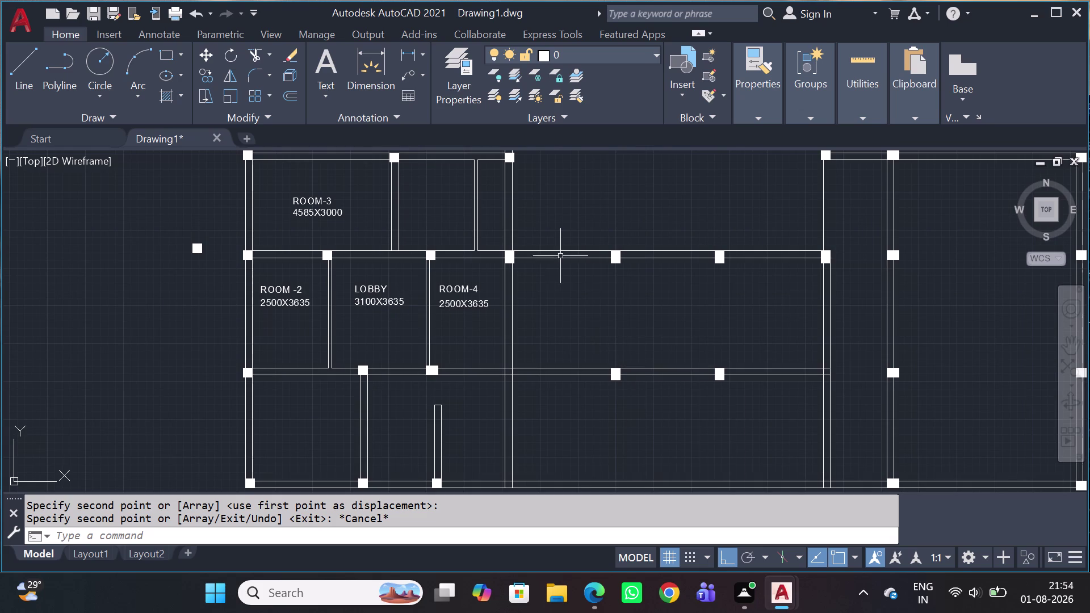
scroll(up, 3)
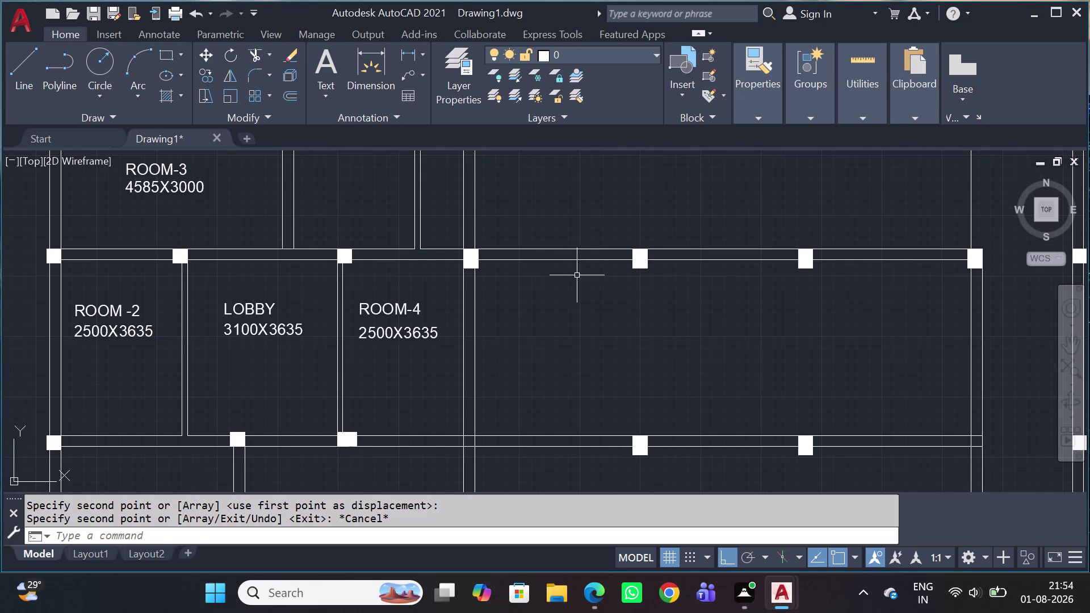
Draw a 5265-unit vertical line downward from the corridor-wall column's edge.
key(l)
key(space)
scroll(up, 3)
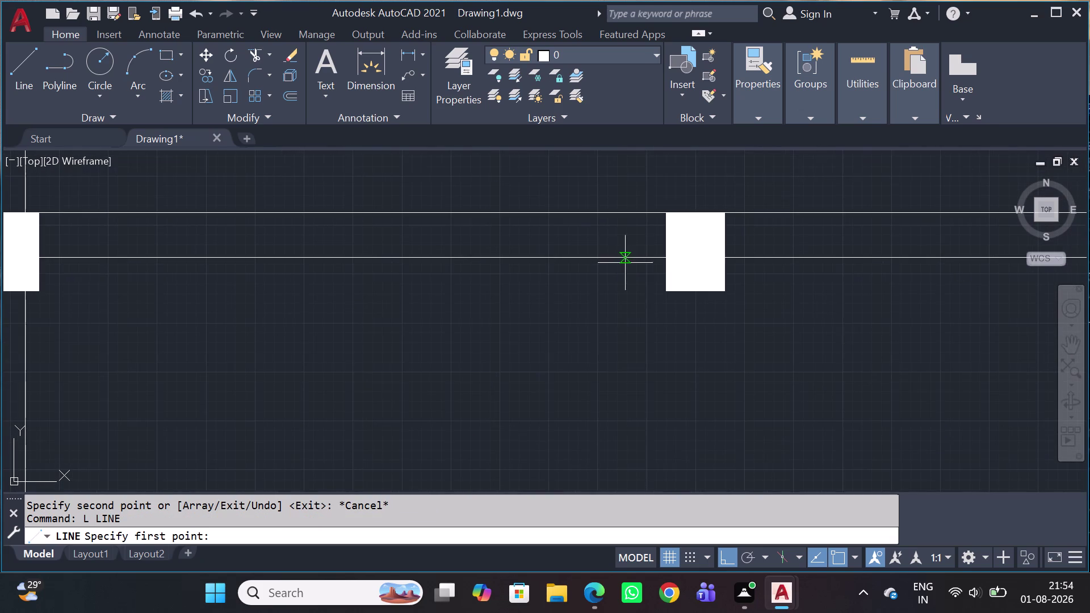
scroll(up, 3)
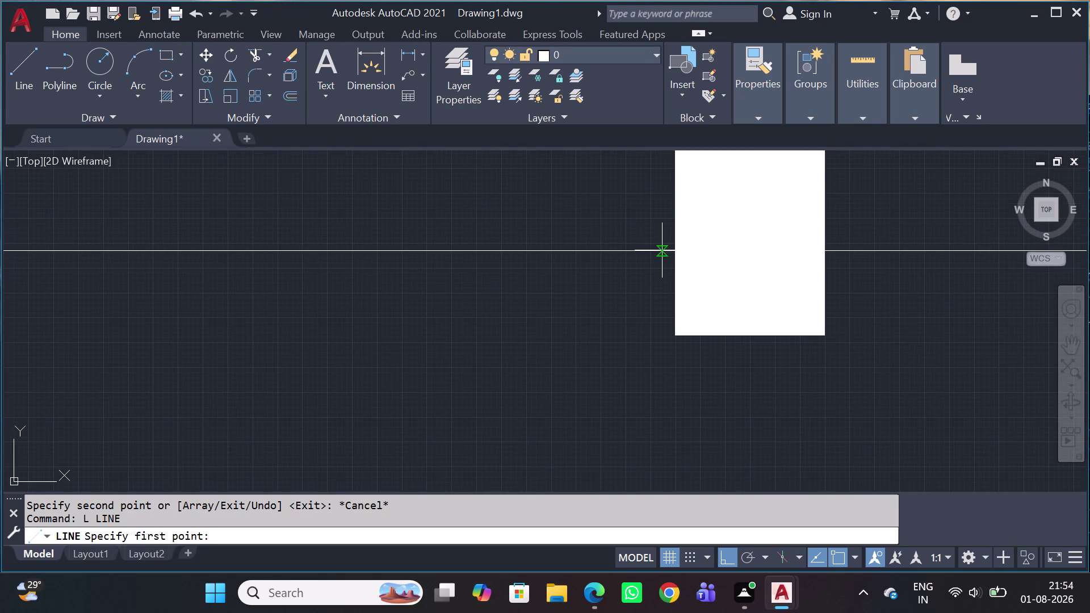
click(674, 253)
scroll(down, 3)
scroll(down, 3)
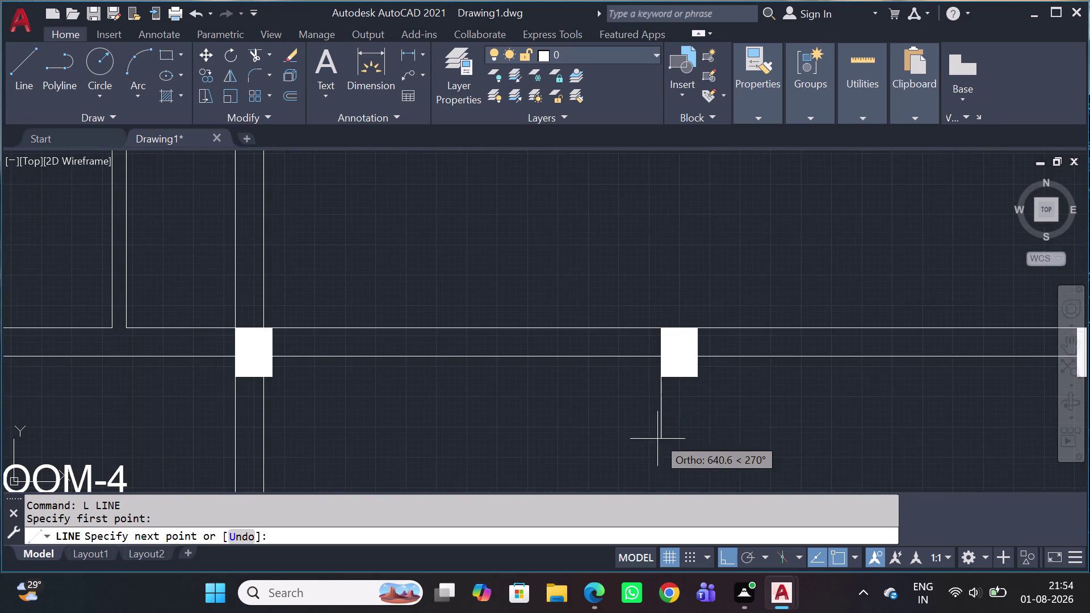
scroll(down, 3)
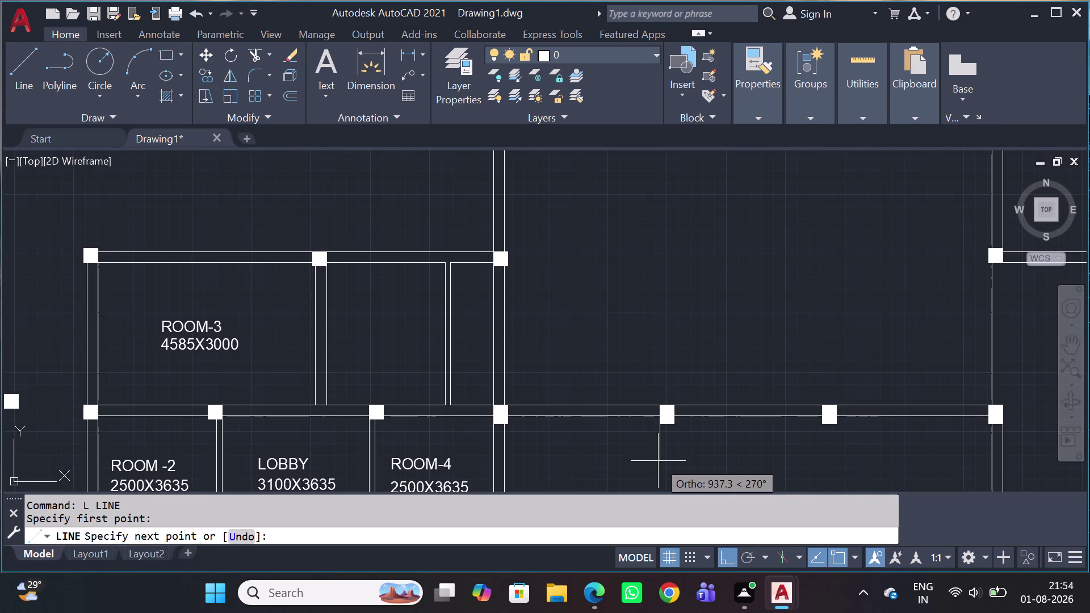
scroll(down, 3)
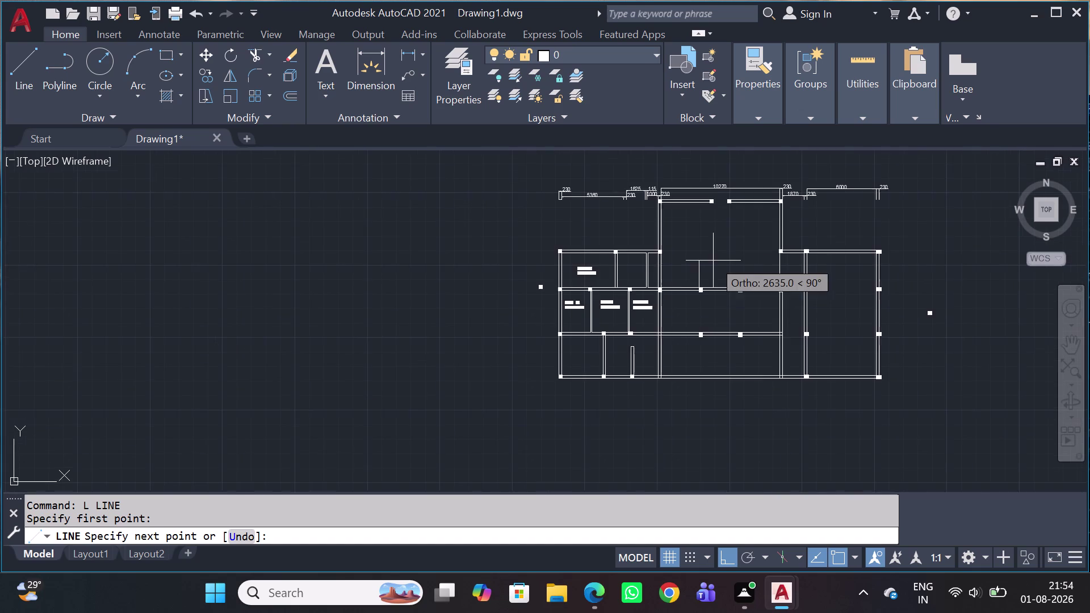
scroll(down, 3)
scroll(up, 3)
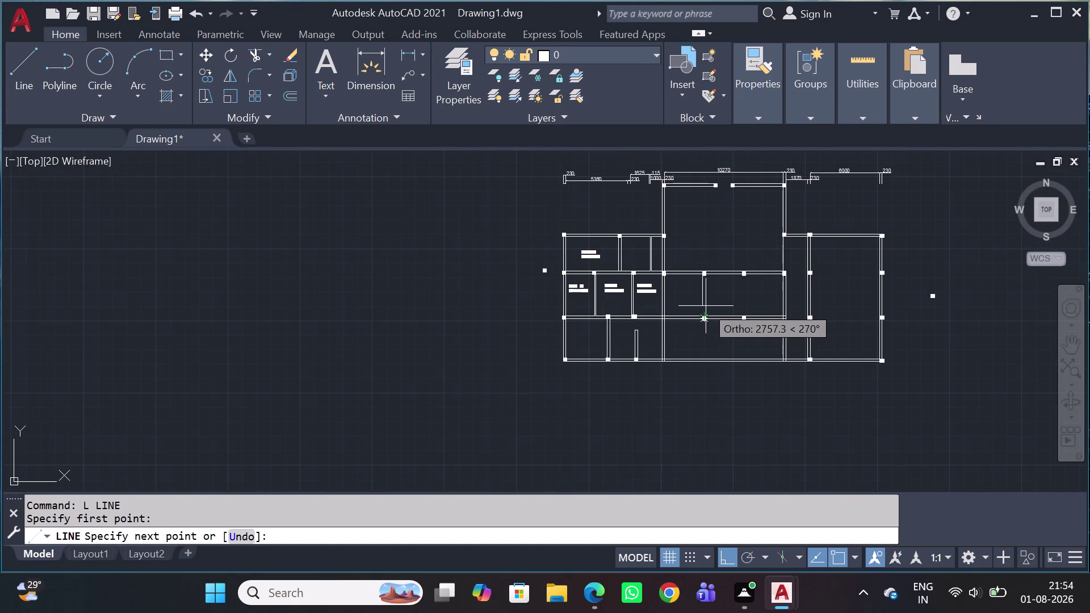
scroll(up, 3)
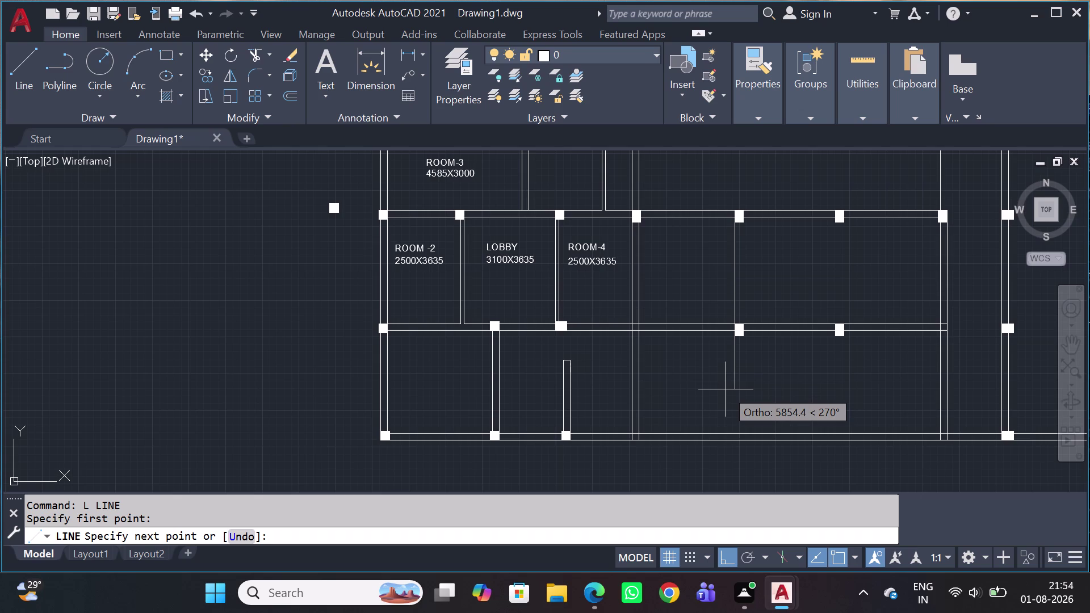
text(52)
text(65)
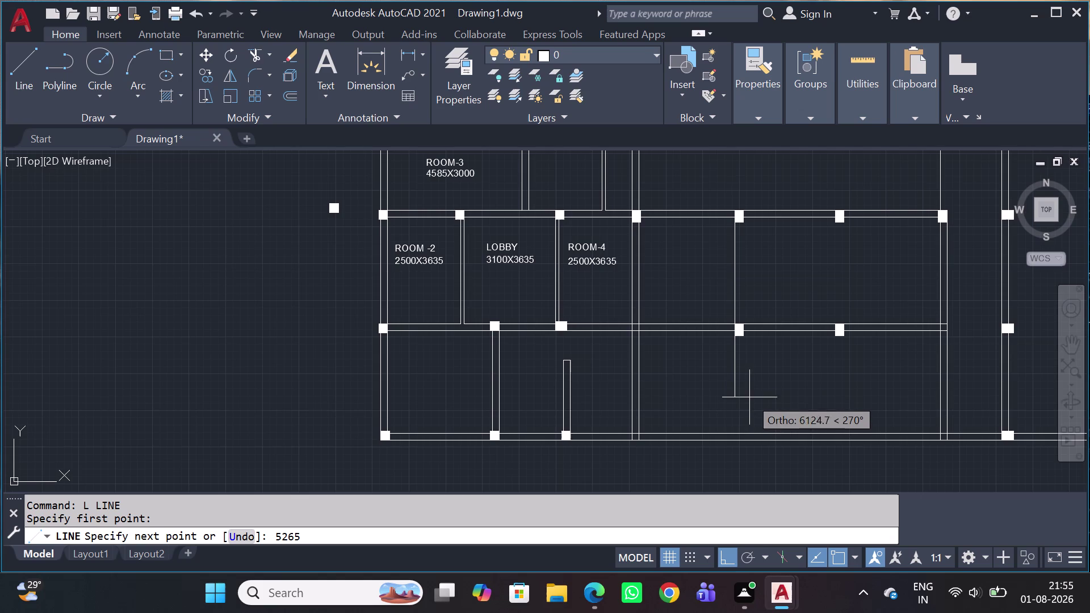
key(Return)
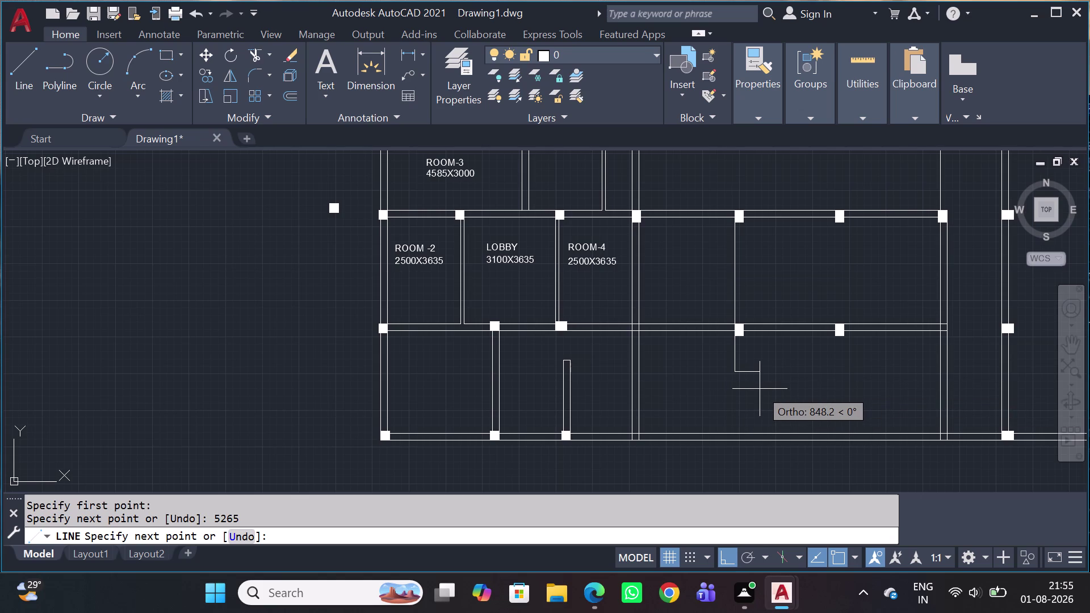
key(Escape)
scroll(up, 3)
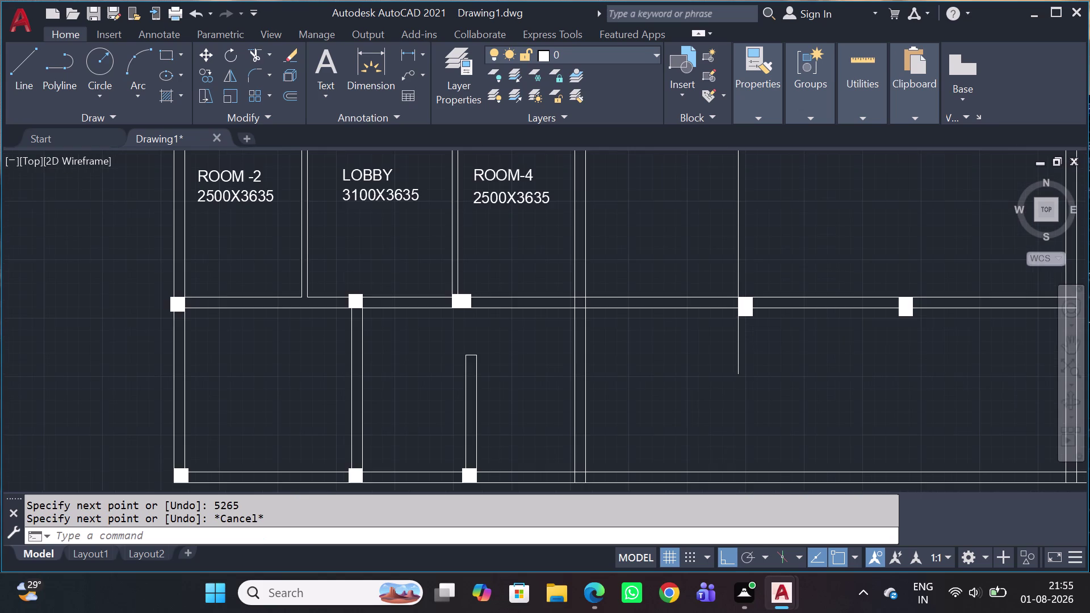
scroll(down, 3)
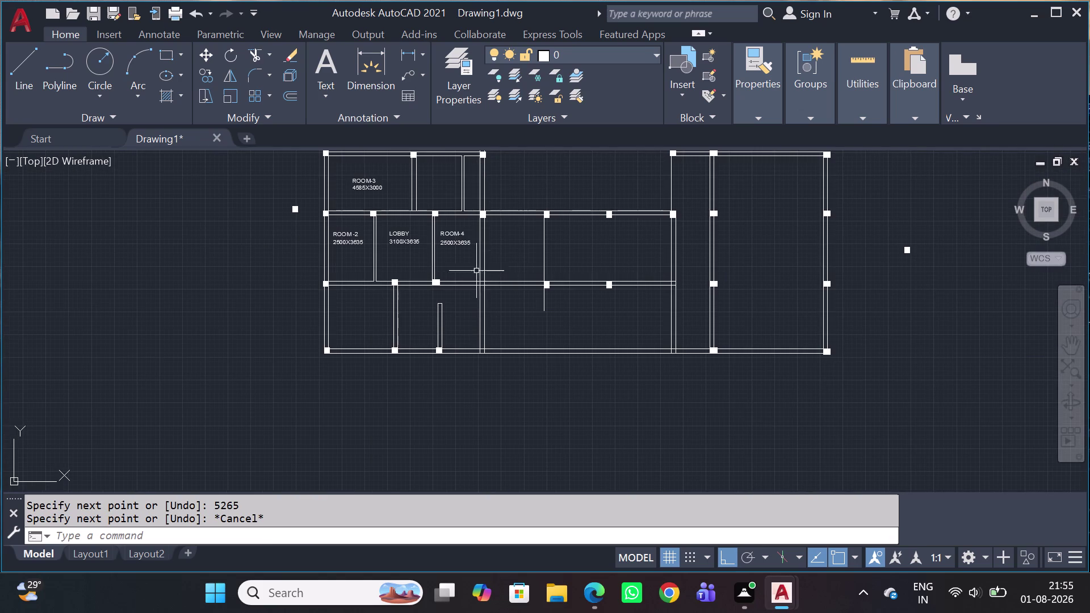
scroll(down, 3)
scroll(up, 3)
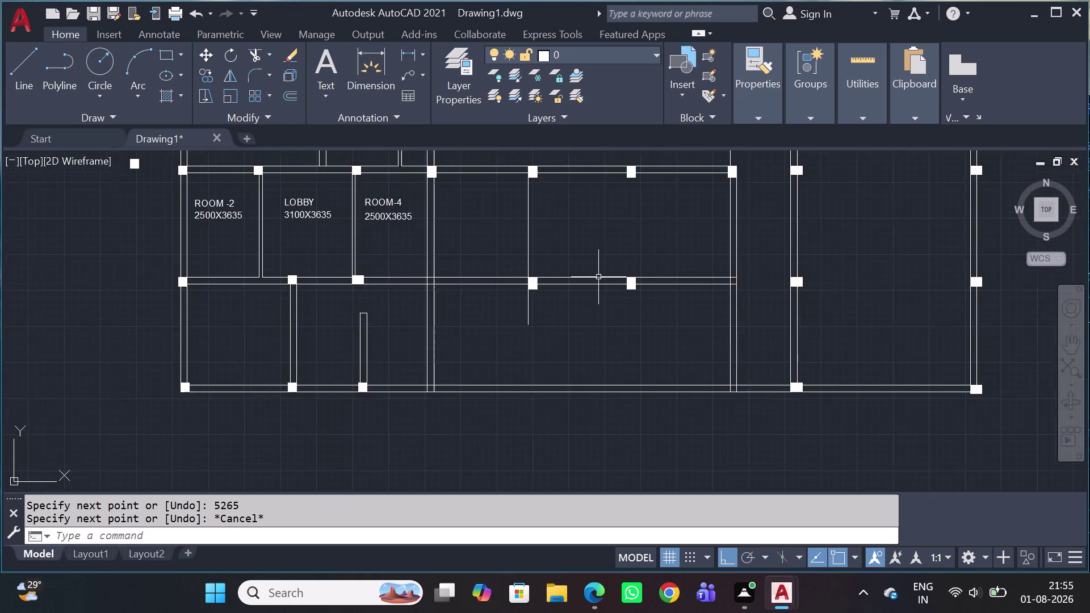
scroll(up, 3)
drag(935, 232, 925, 234)
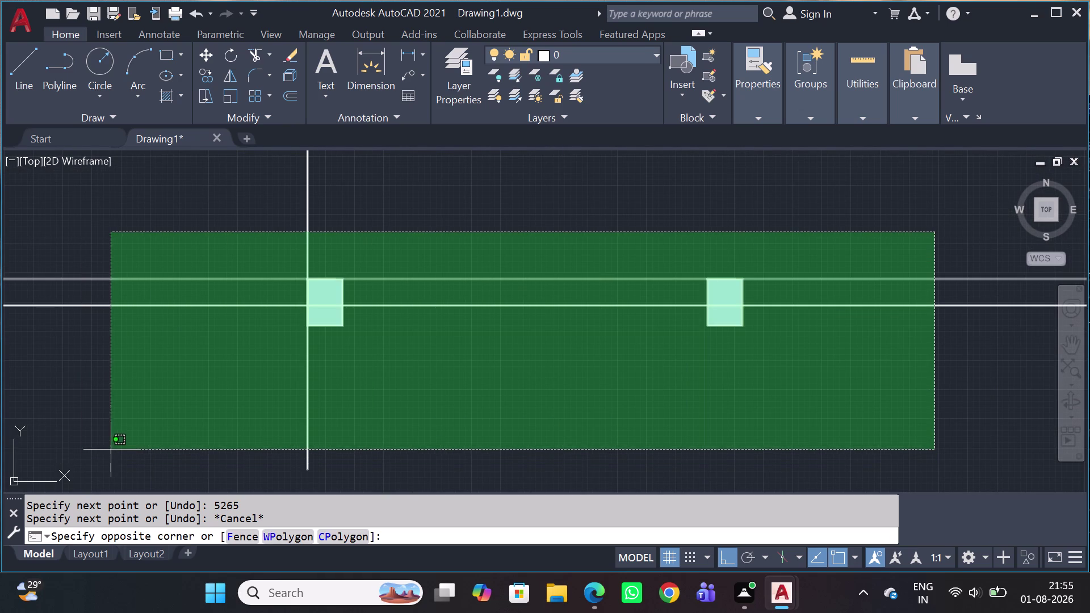
click(165, 434)
scroll(down, 3)
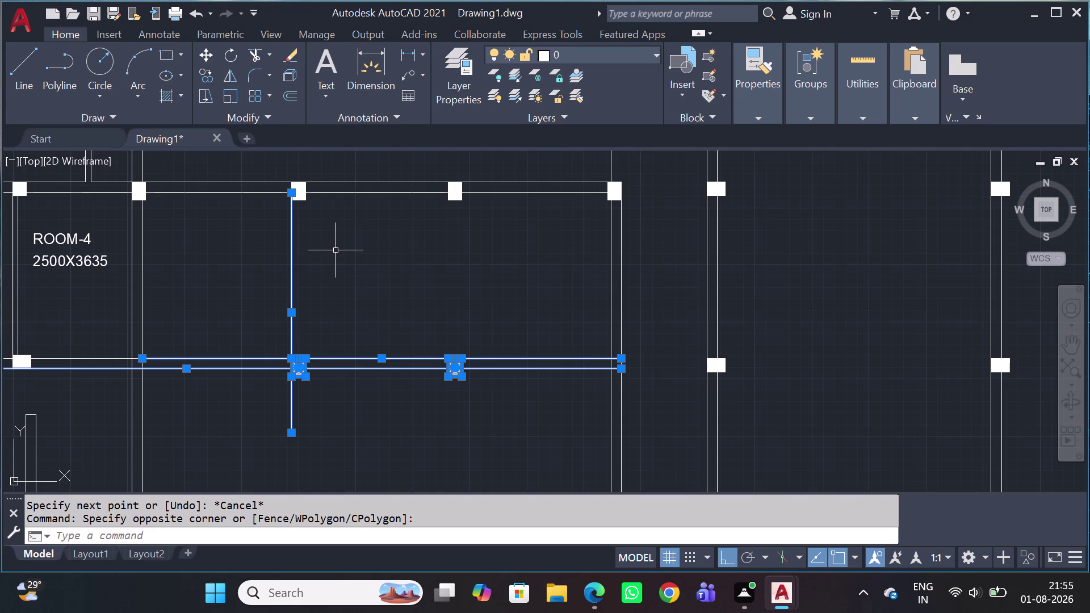
key(Escape)
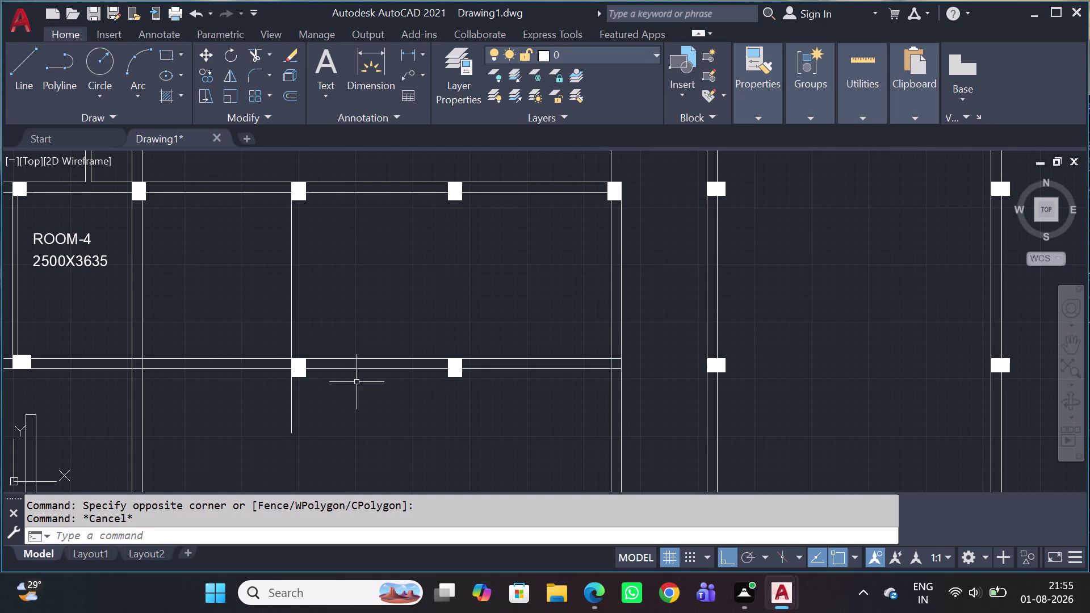
scroll(down, 3)
scroll(up, 3)
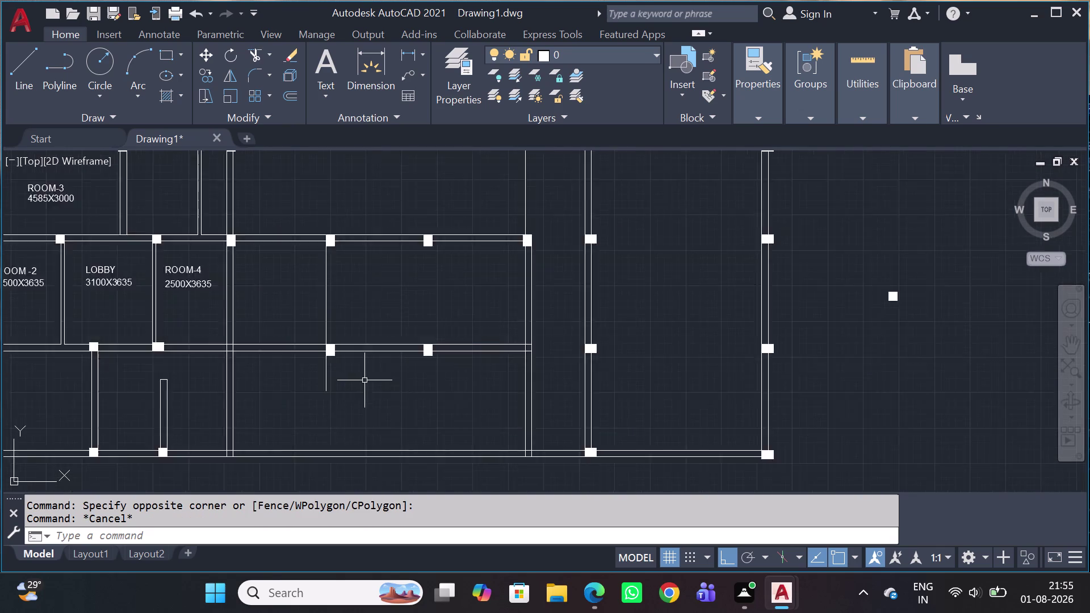
scroll(up, 3)
click(430, 388)
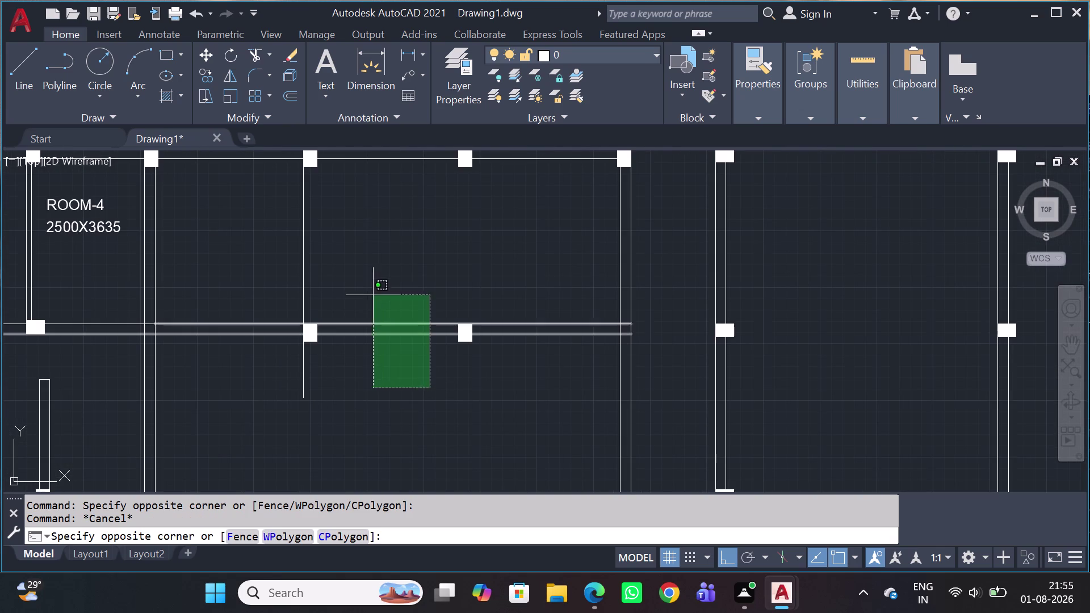
click(373, 295)
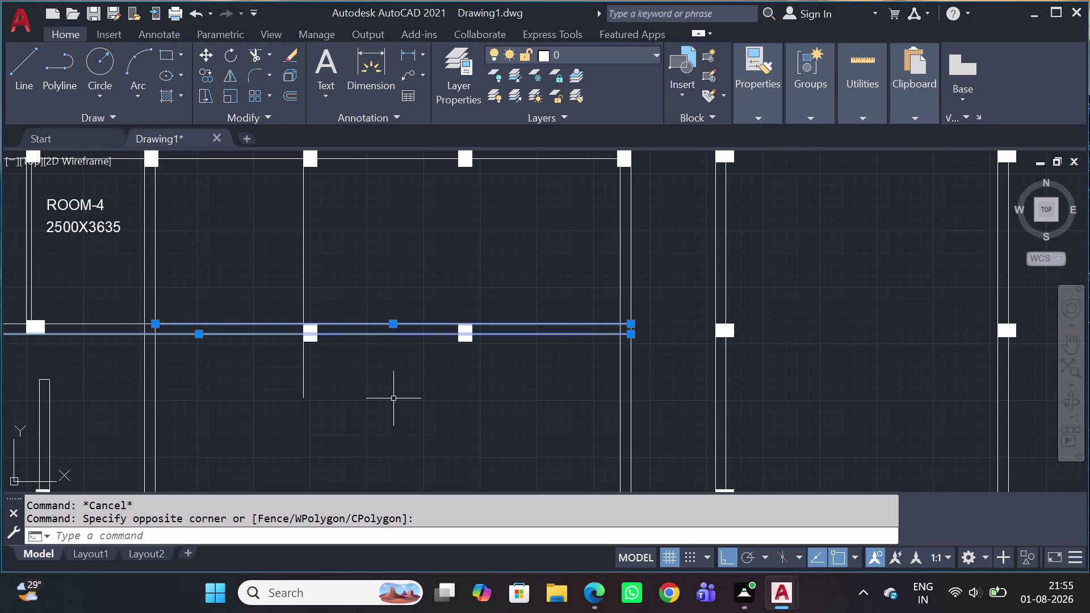
key(Escape)
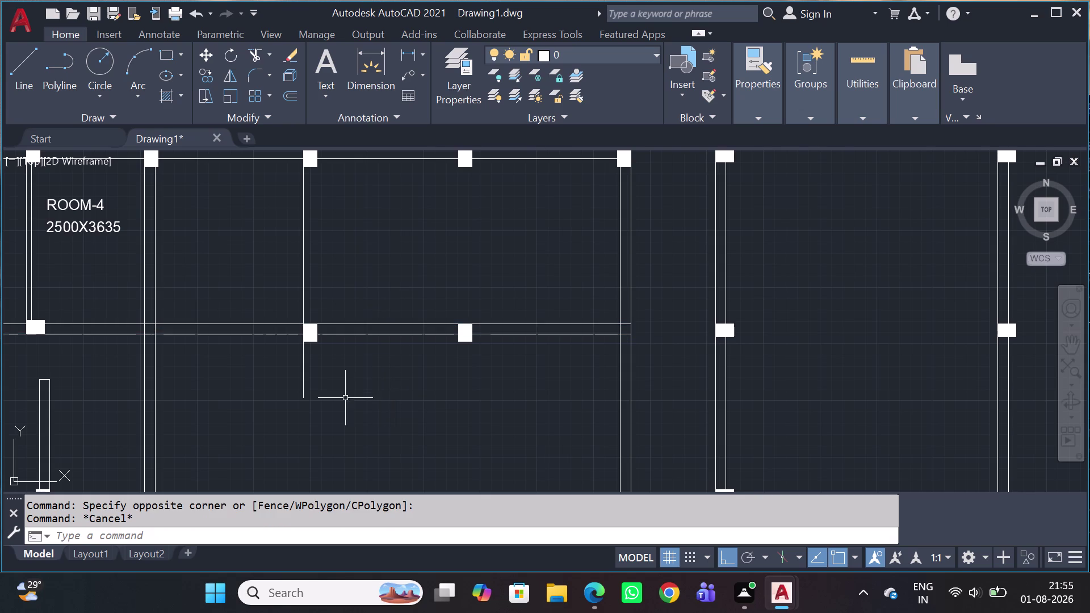
click(115, 332)
scroll(down, 3)
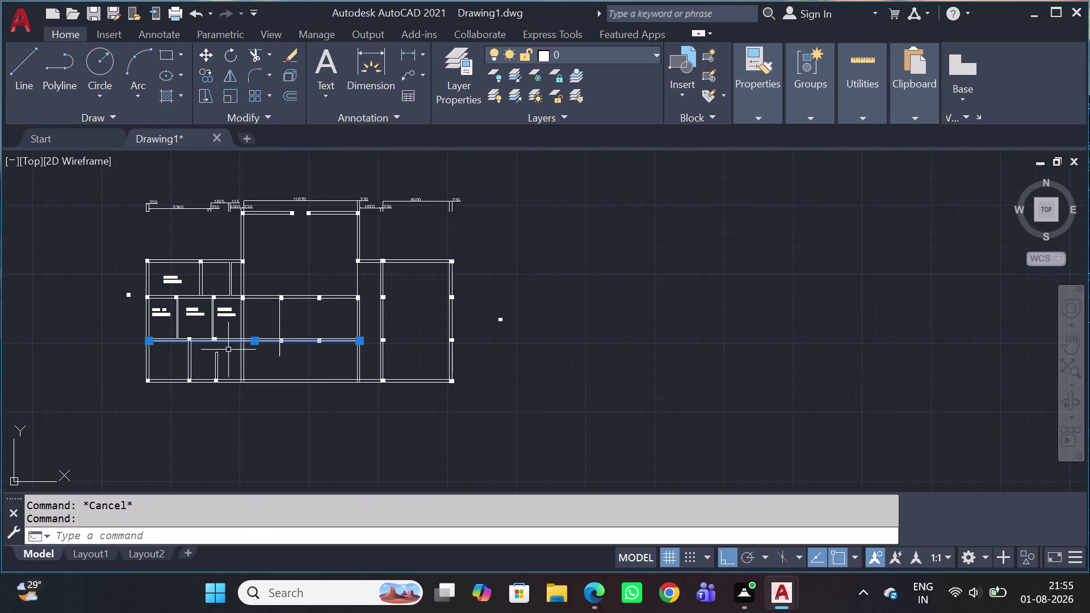
scroll(up, 3)
key(Escape)
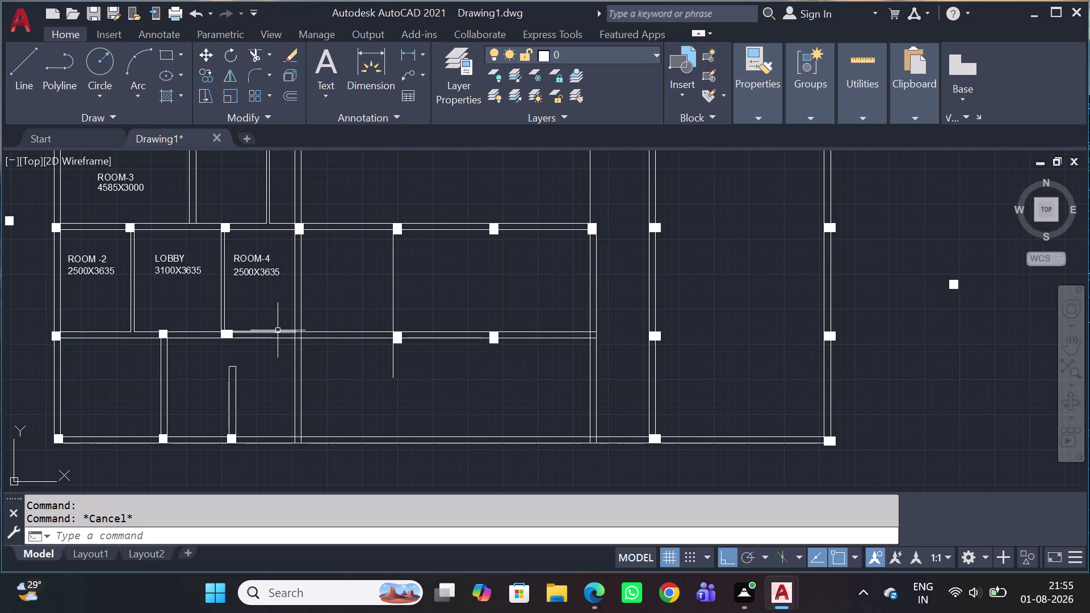
scroll(up, 3)
scroll(down, 3)
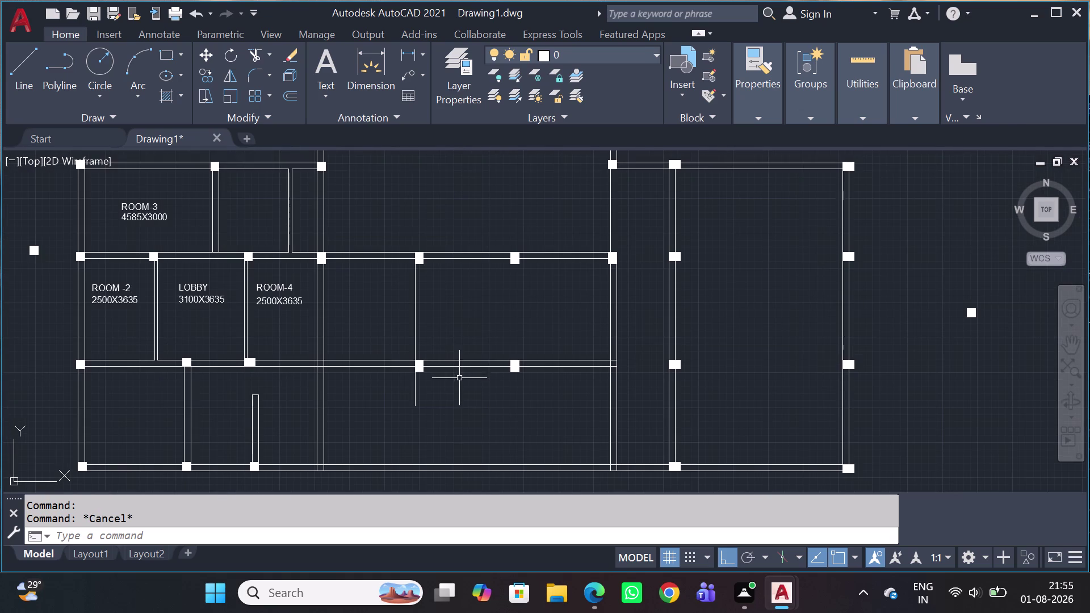
middle_drag(382, 387, 375, 337)
scroll(up, 3)
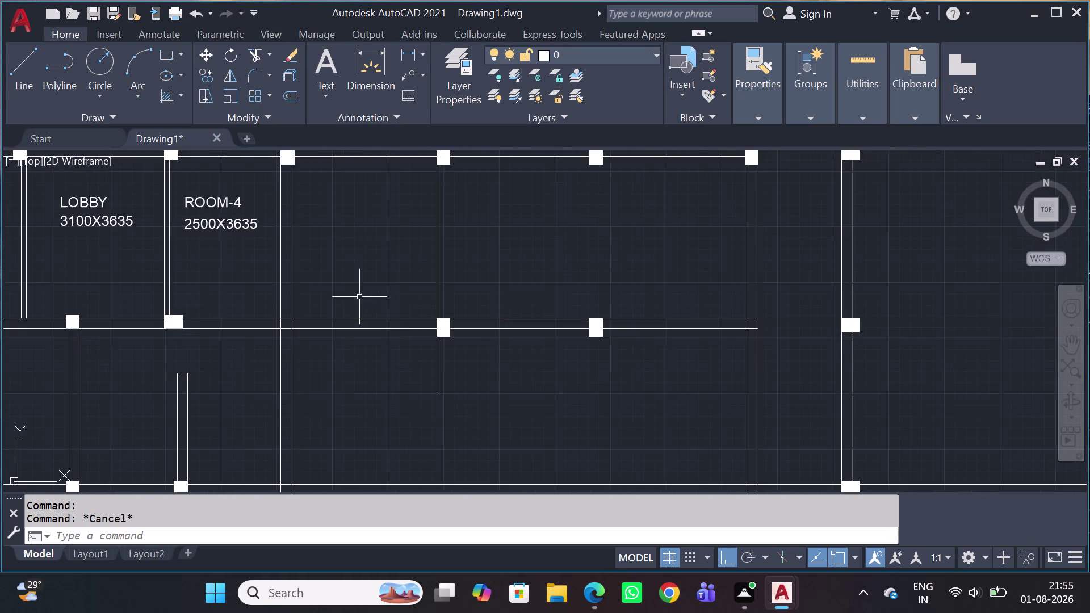
scroll(down, 3)
scroll(down, 3)
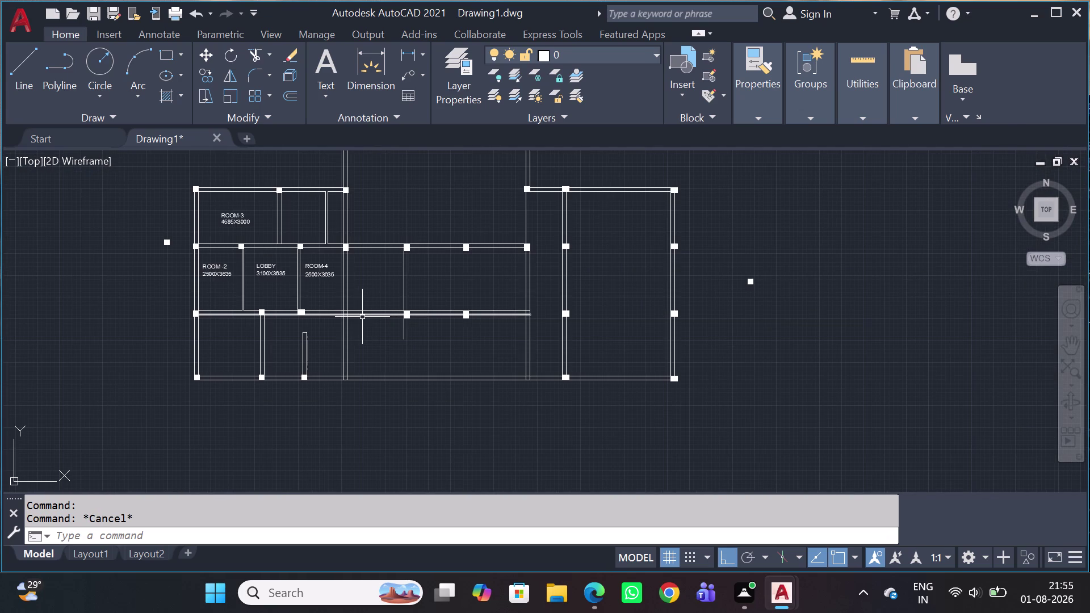
scroll(up, 3)
scroll(up, 3)
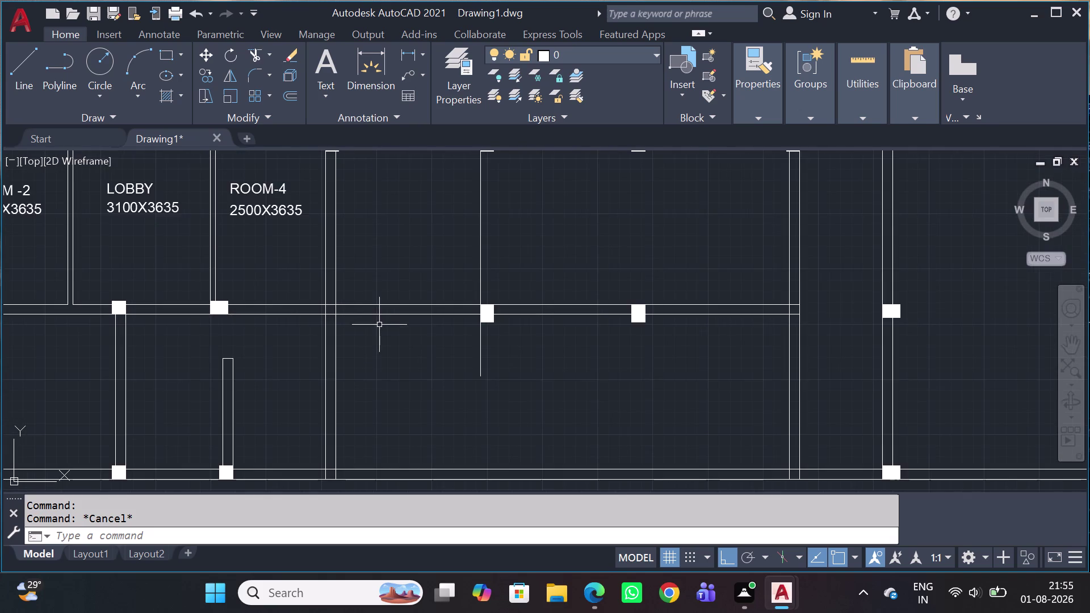
scroll(down, 3)
middle_drag(433, 381, 423, 333)
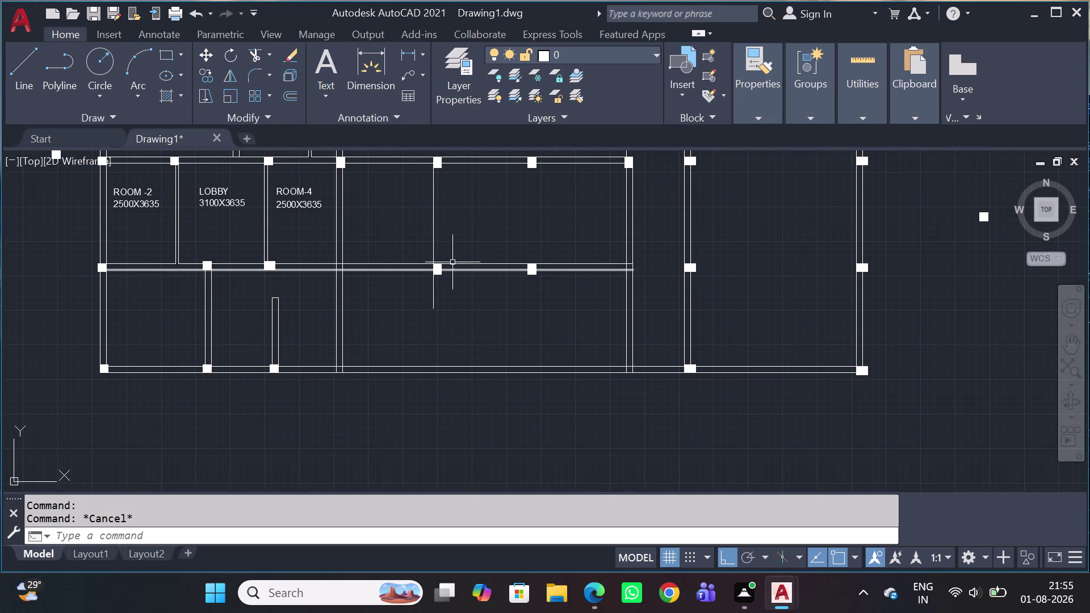
scroll(up, 3)
scroll(up, 3)
scroll(down, 3)
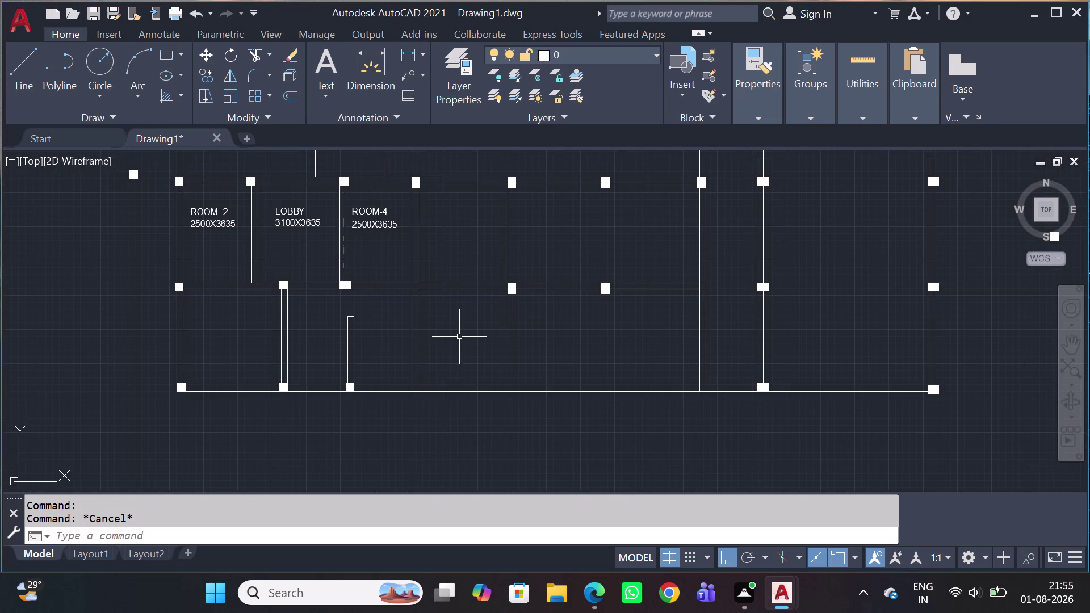
scroll(up, 3)
key(l)
Draw a horizontal line from the left wall through the short wall's end to the right wall.
key(space)
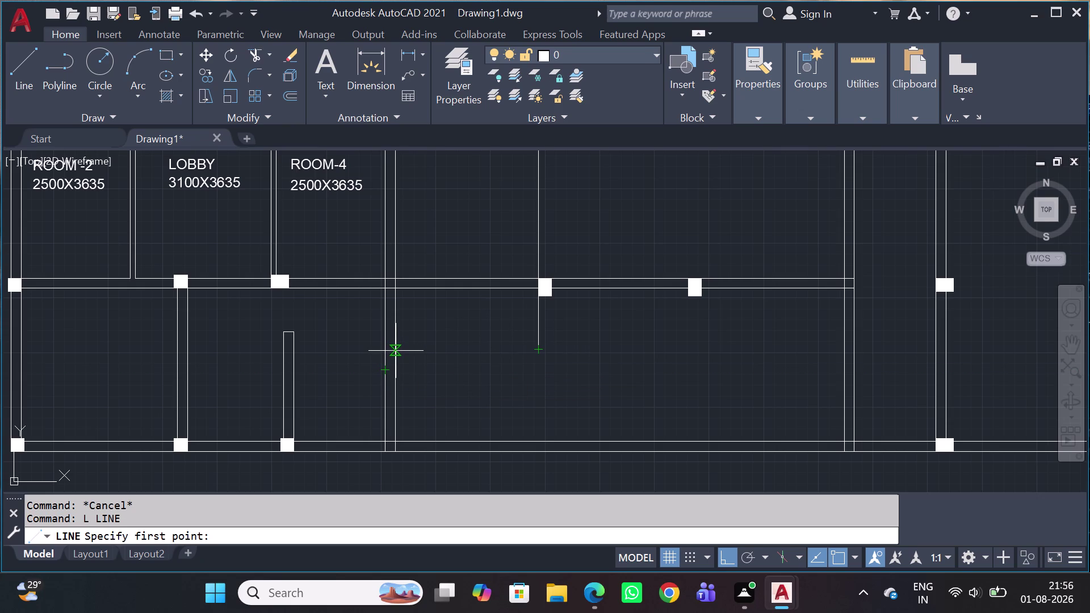
click(540, 350)
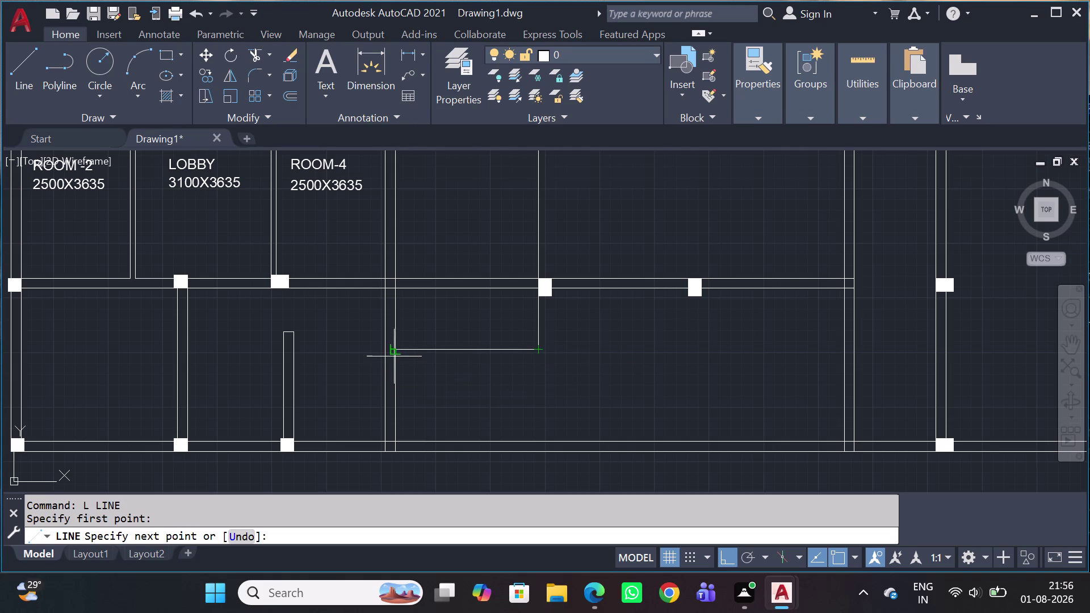
click(392, 348)
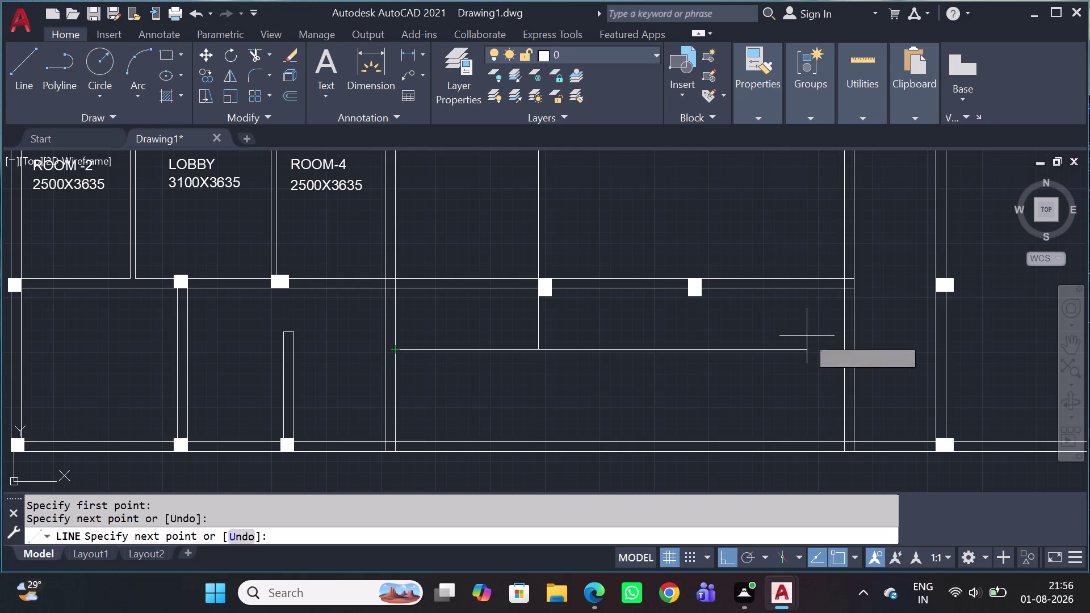
click(843, 354)
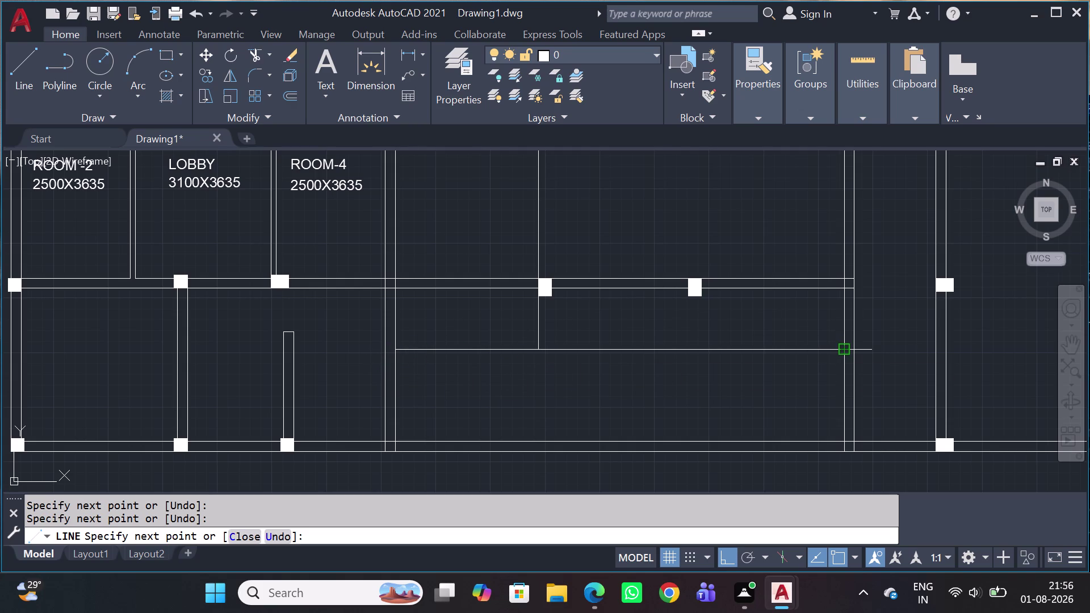
key(Escape)
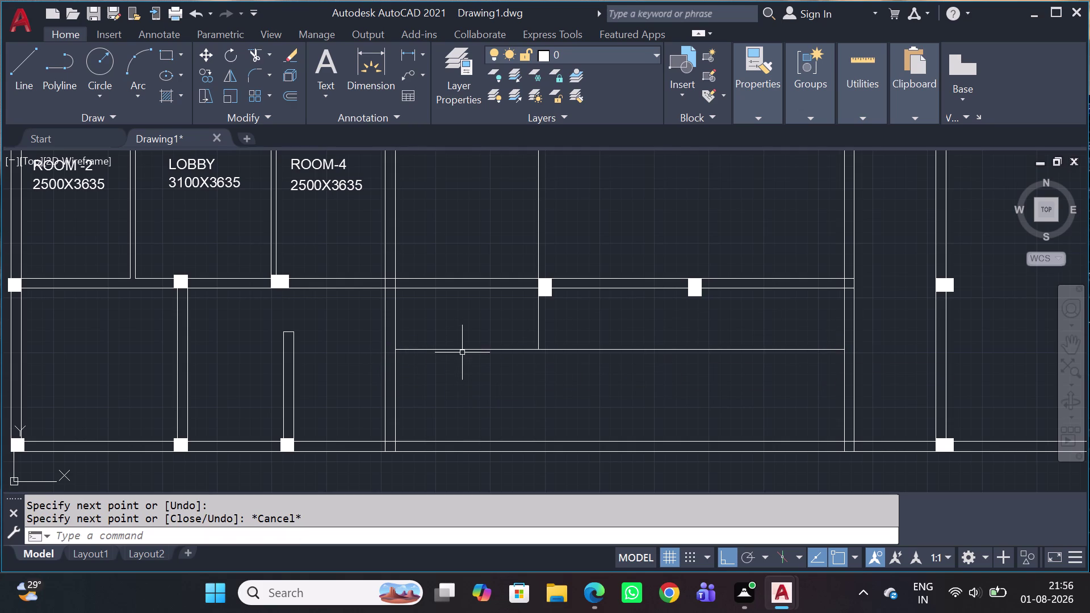
Select the new horizontal line and stretch its left endpoint onto the vertical wall.
click(462, 351)
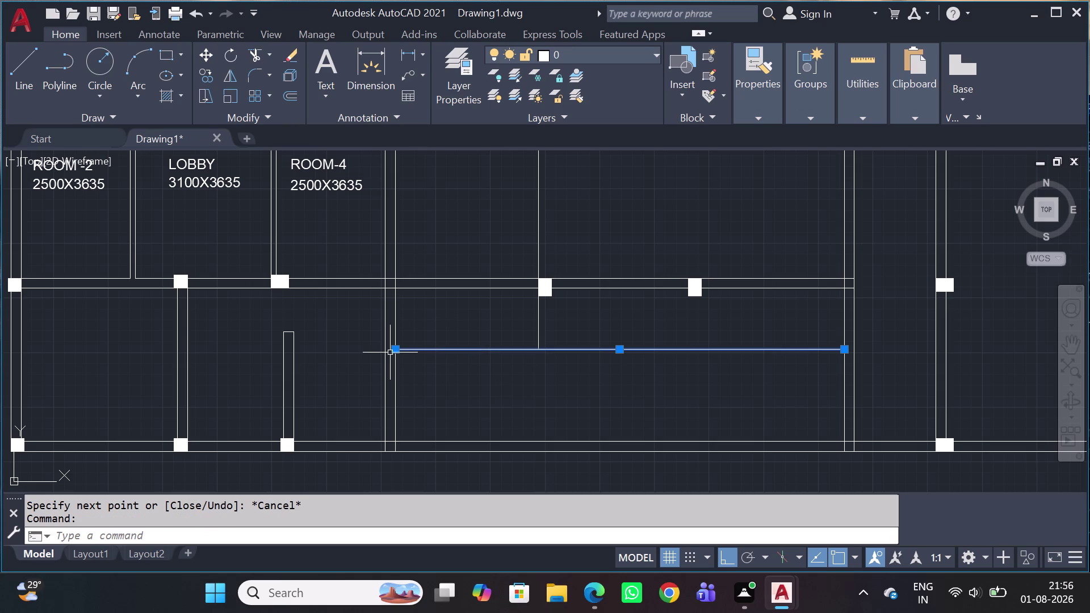
key(Escape)
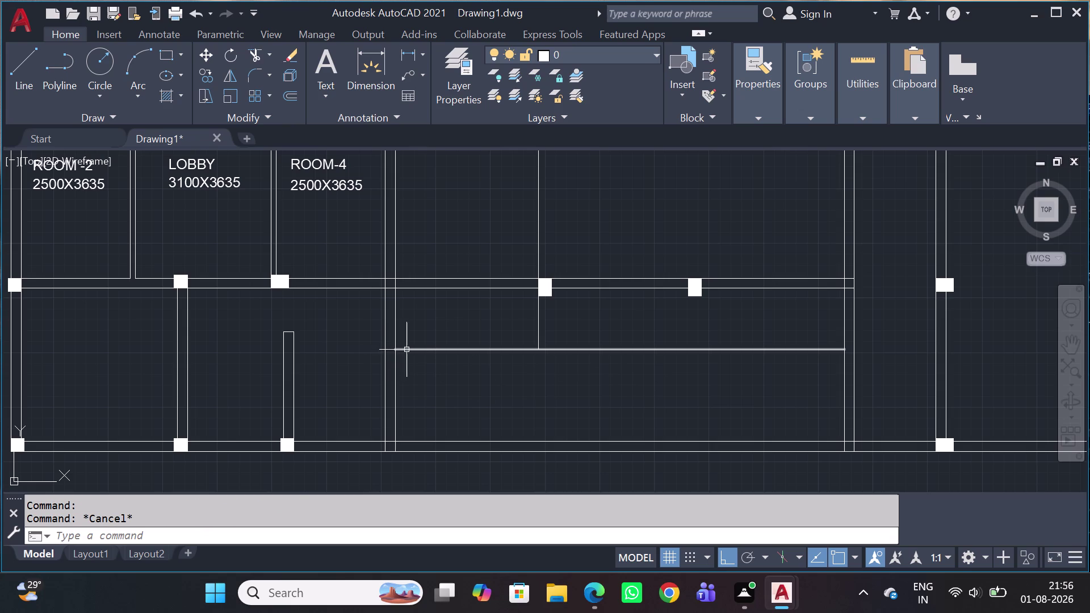
click(412, 340)
click(415, 370)
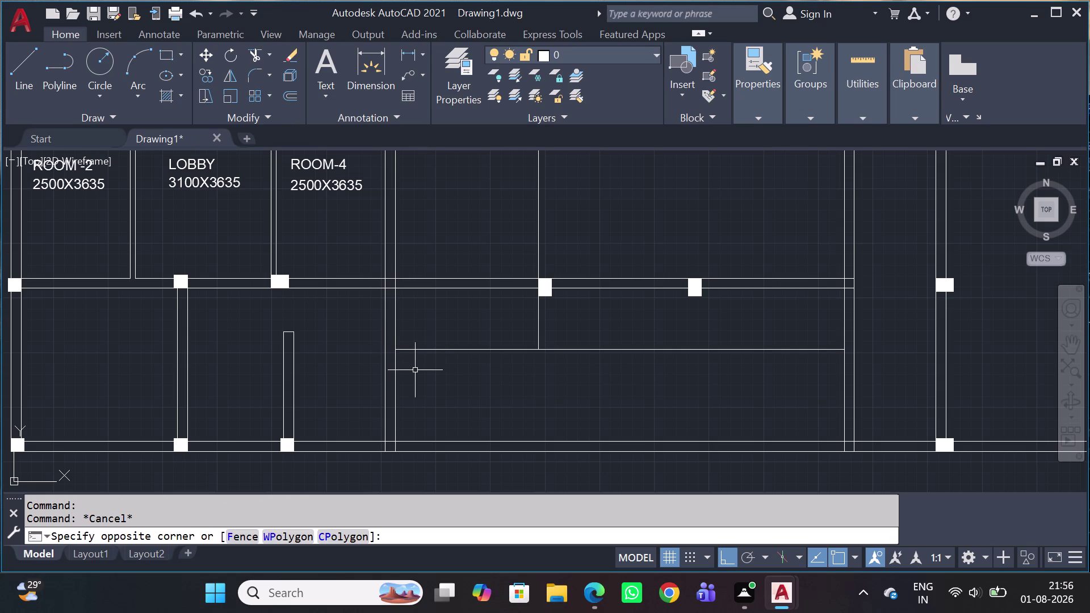
click(443, 350)
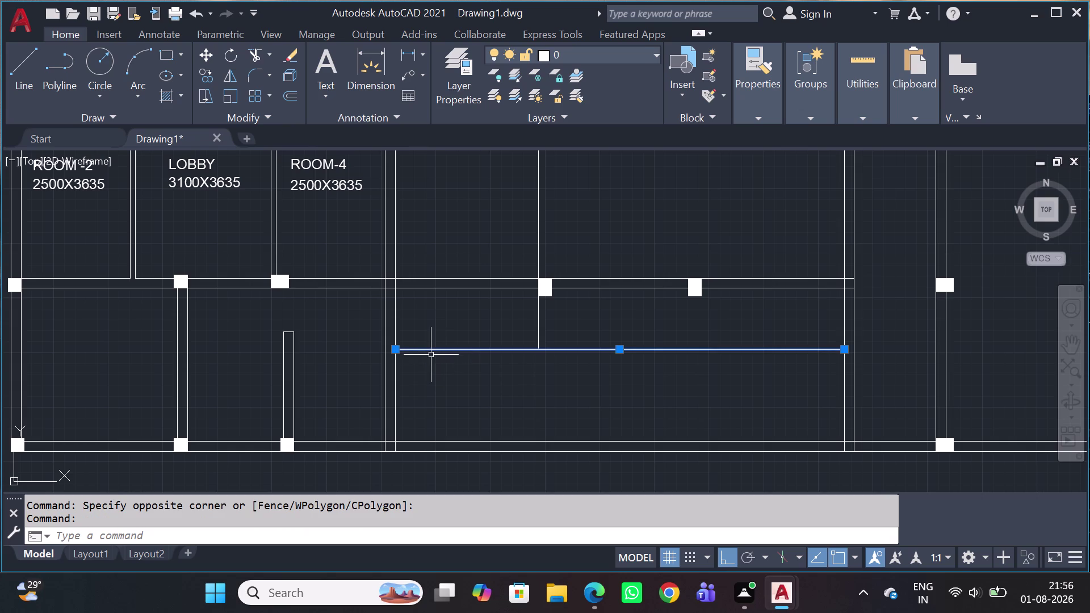
click(394, 347)
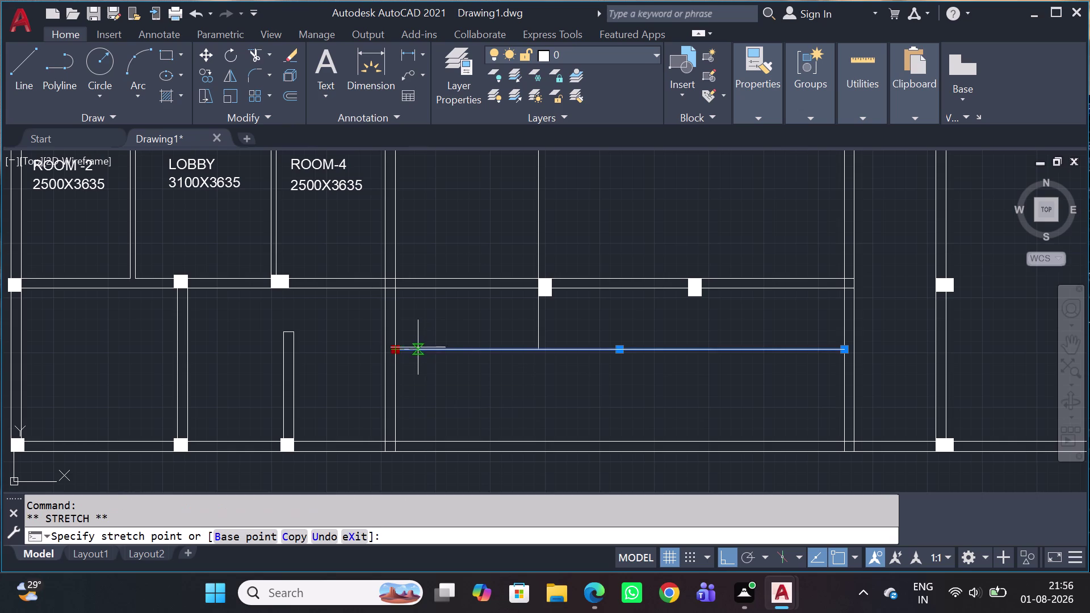
click(536, 346)
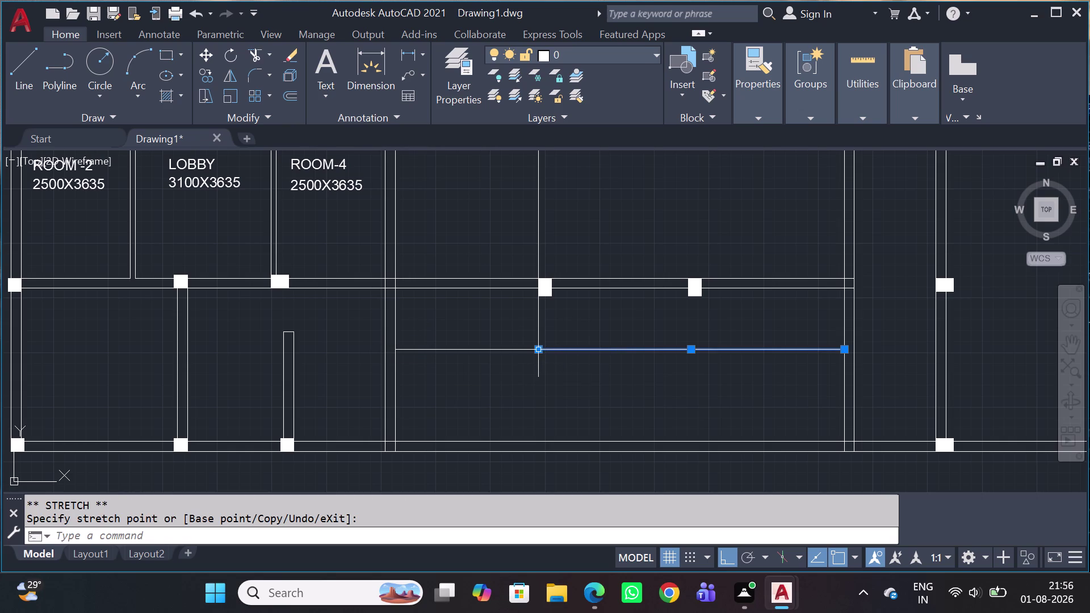
Cancel the stretch, run TRIM with a fence across the overlapping lines, then exit.
key(Escape)
key(t)
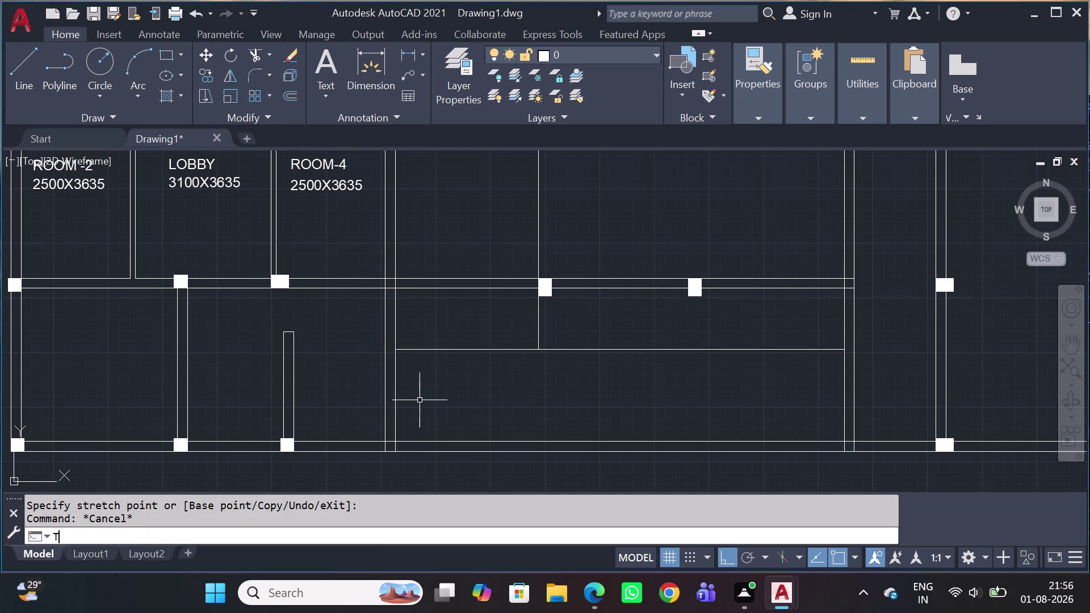
key(r)
key(space)
click(452, 337)
click(443, 374)
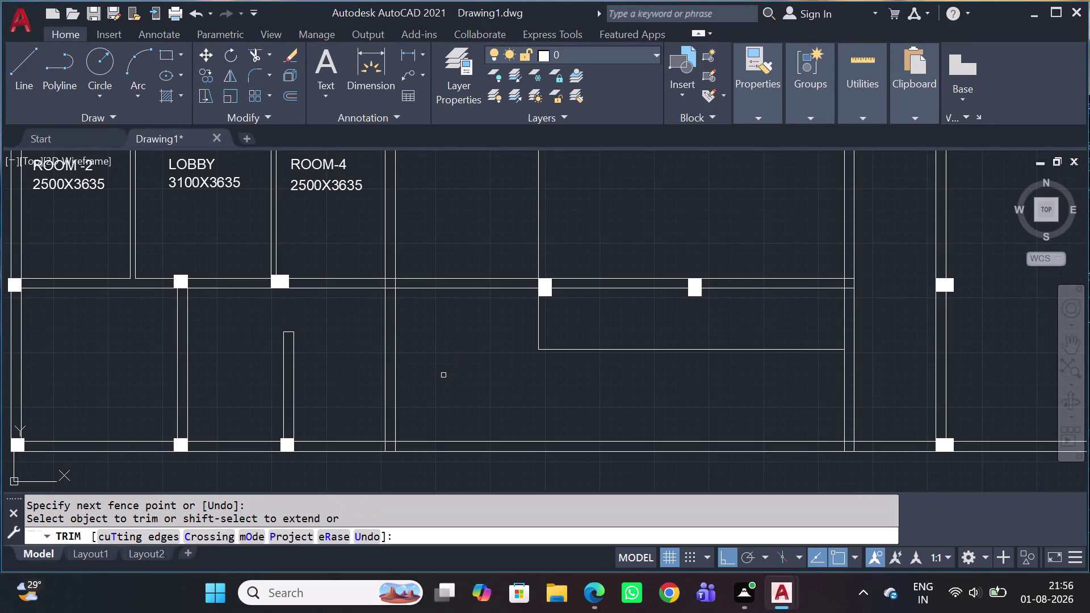
click(558, 350)
scroll(down, 3)
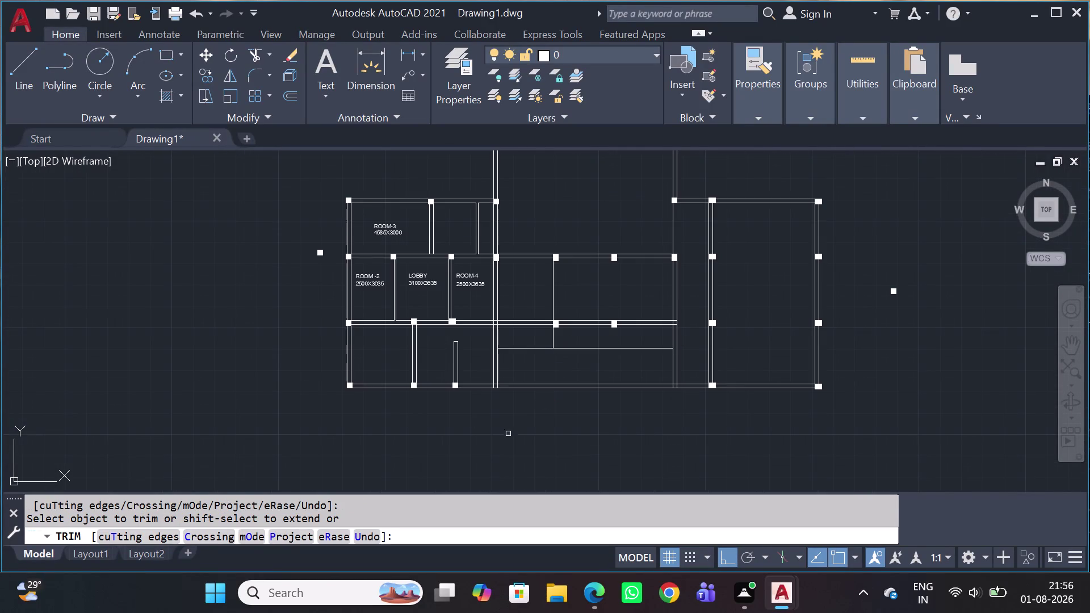
key(Escape)
Select the column and its wall lines, start a Move, then cancel and clear the selection.
scroll(up, 3)
scroll(up, 3)
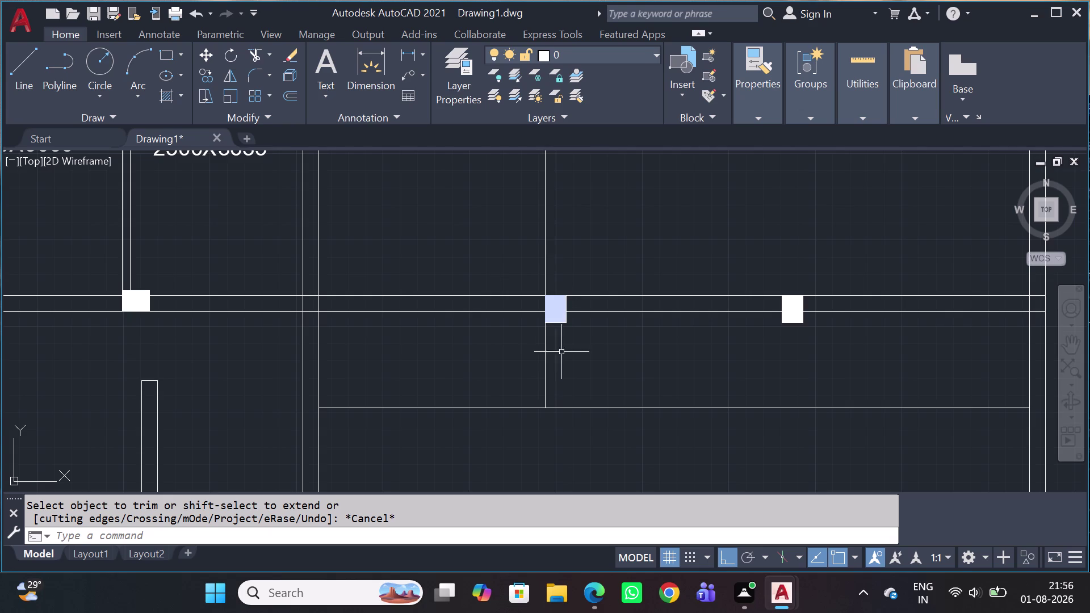
click(535, 274)
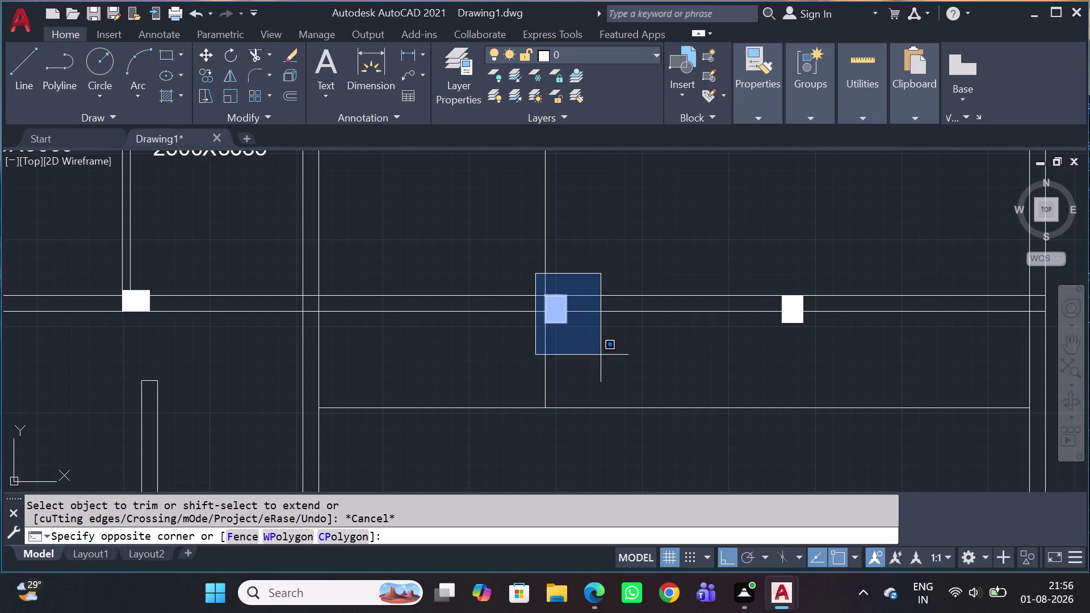
click(597, 358)
text(M)
key(space)
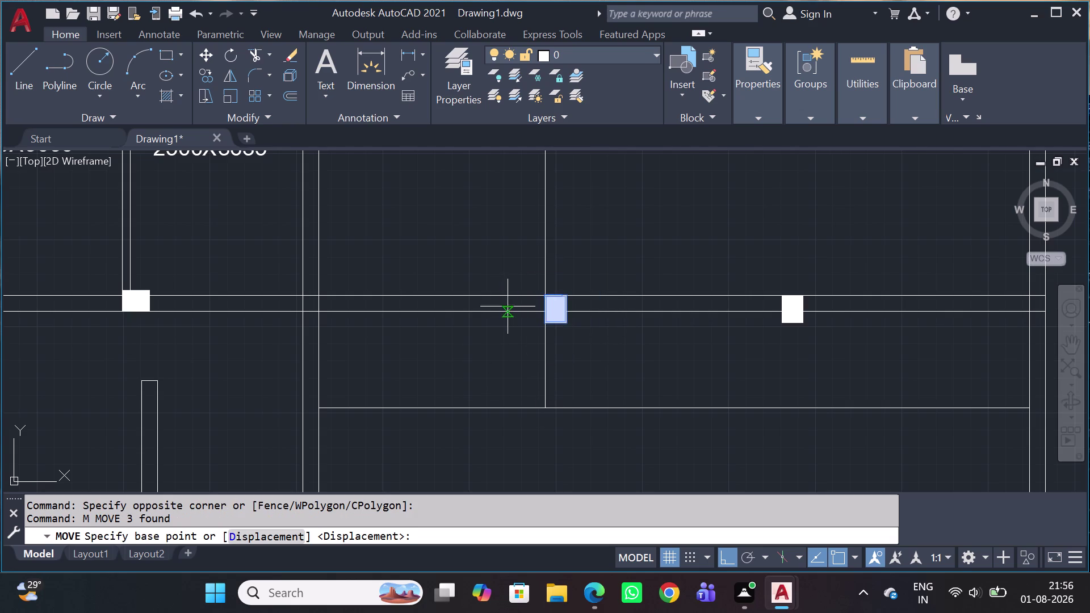
scroll(up, 3)
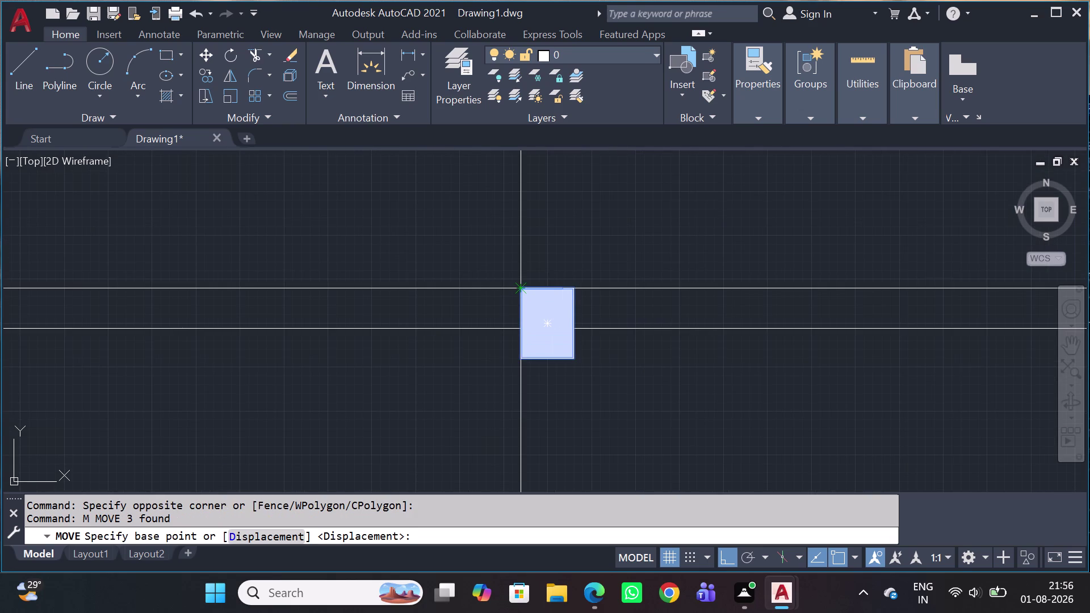
key(Escape)
scroll(down, 3)
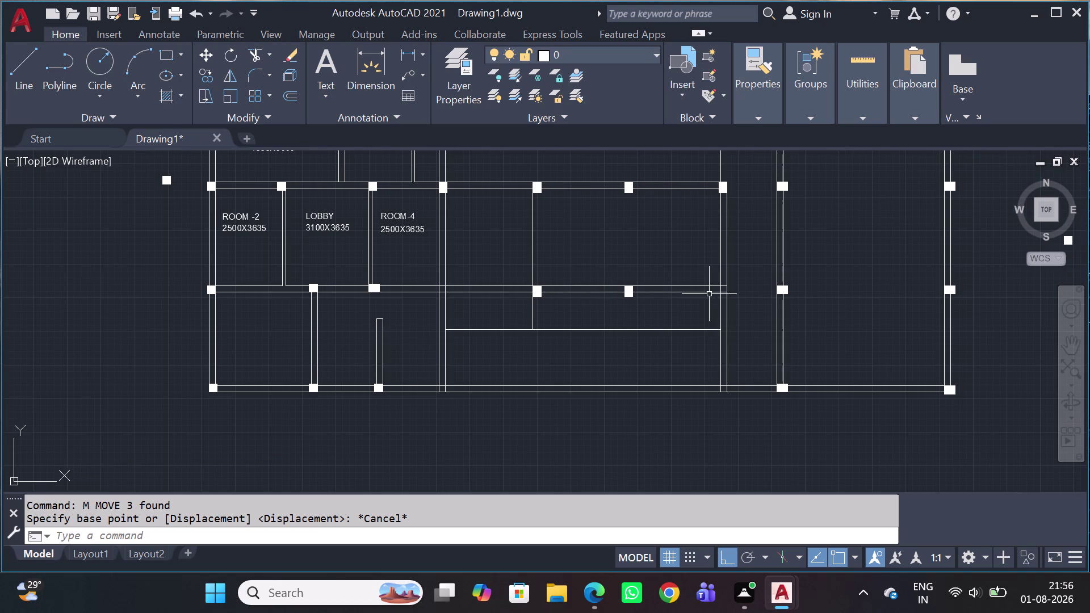
drag(689, 306, 662, 279)
click(658, 255)
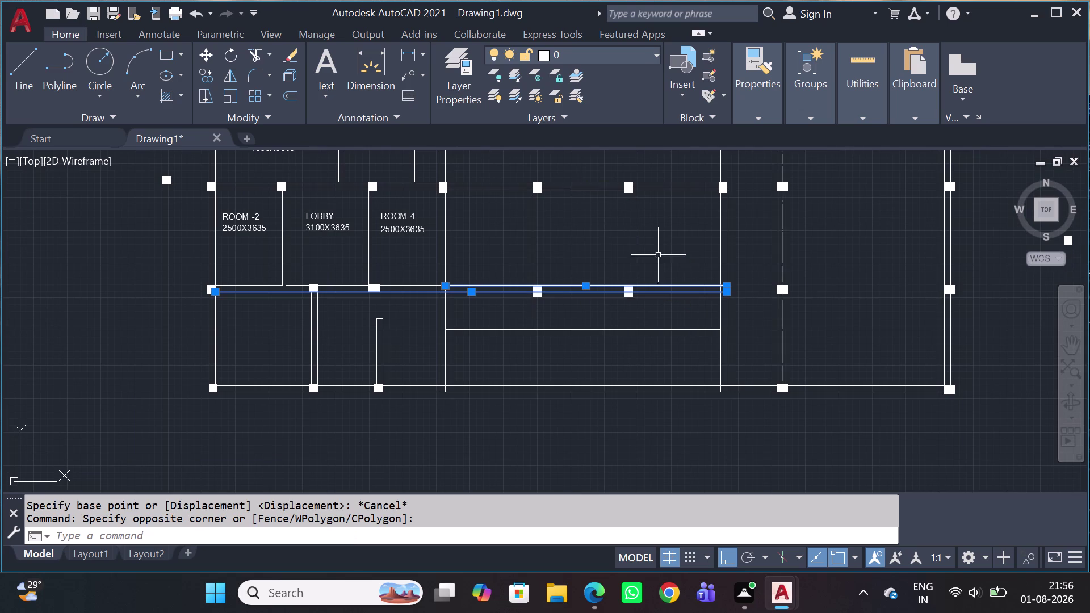
key(Escape)
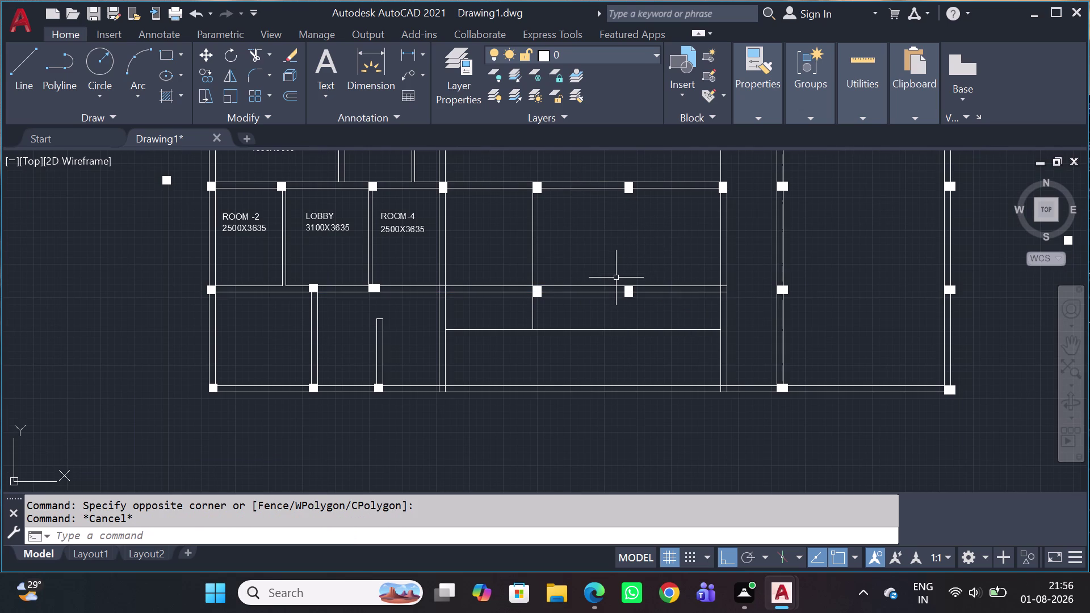
Trim the two overlapping wall lines crossing between the walls right of ROOM-4.
text(TR)
key(space)
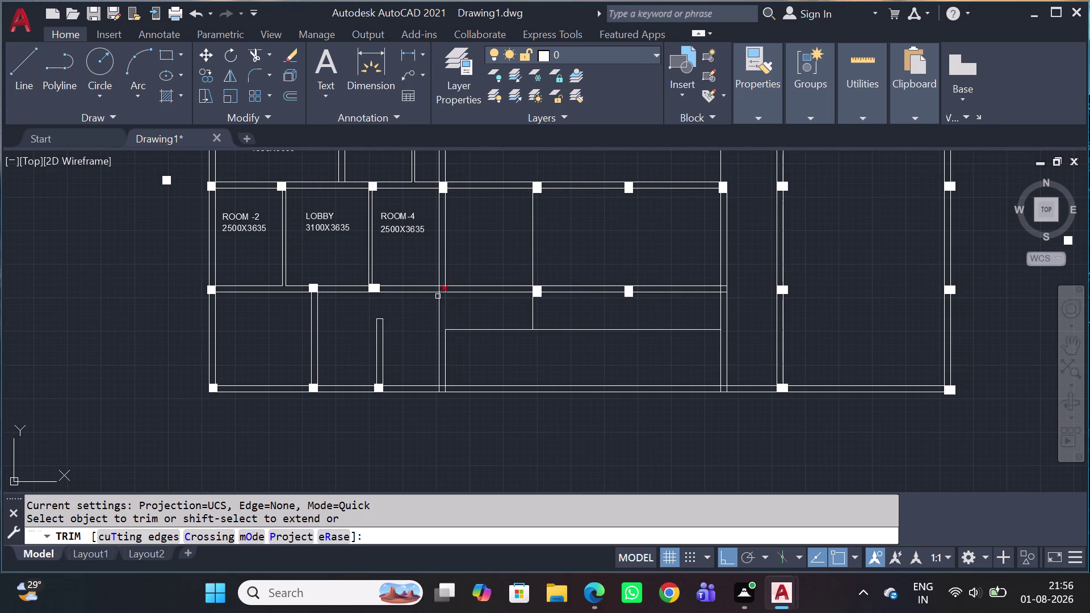
scroll(up, 3)
scroll(up, 3)
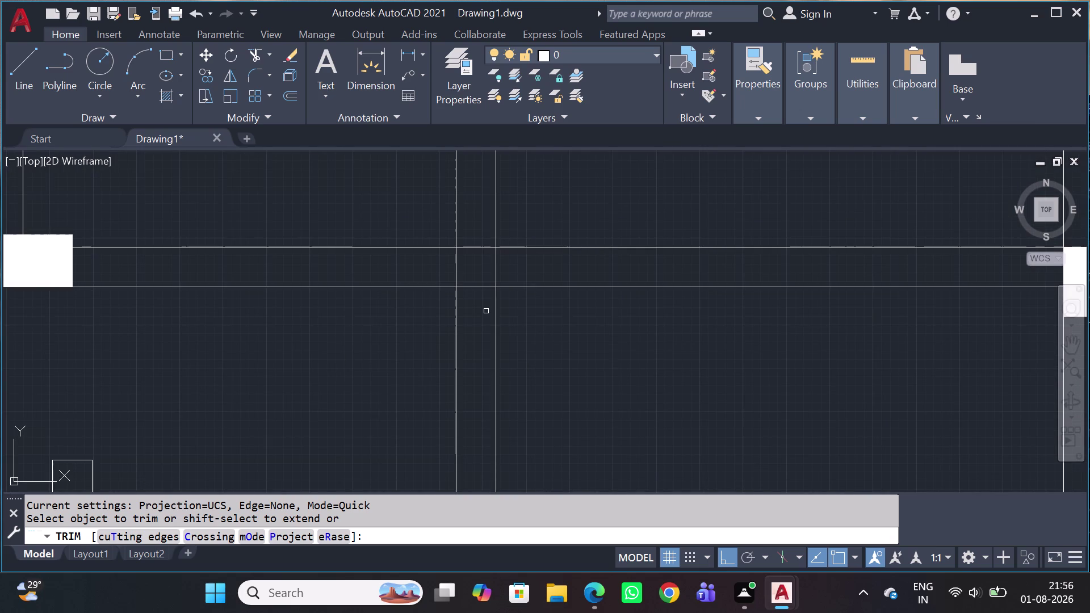
click(481, 307)
click(475, 242)
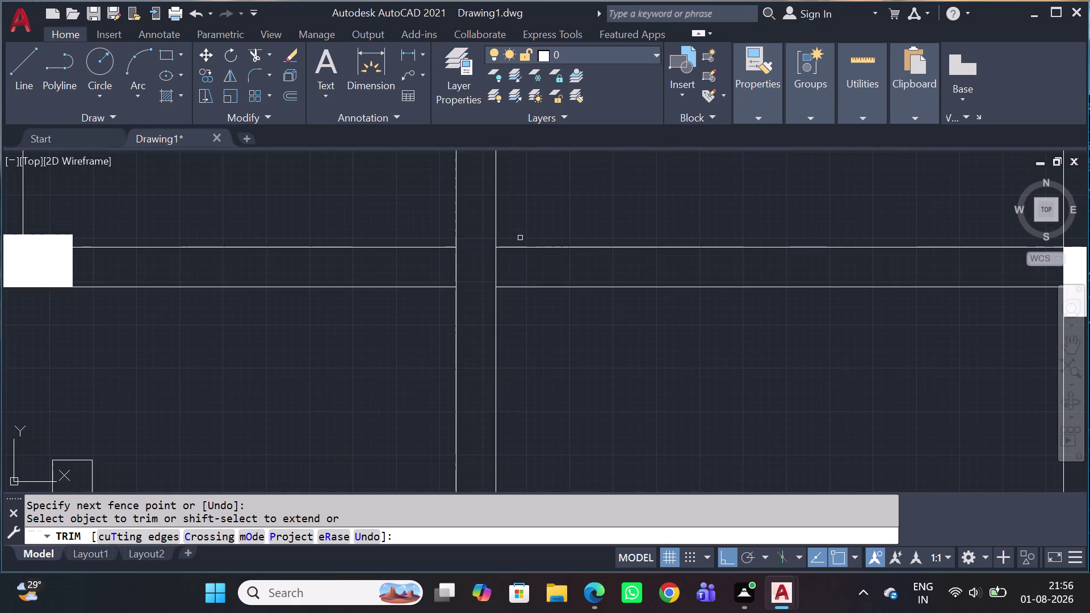
key(Escape)
Erase both lines of the middle wall's right section.
scroll(down, 3)
scroll(down, 3)
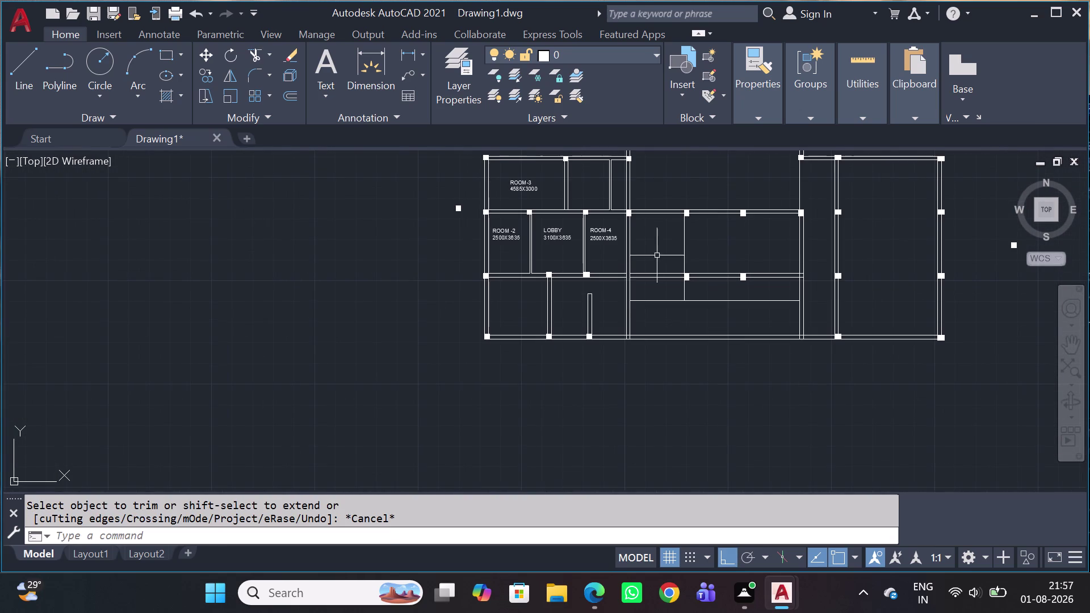
scroll(up, 3)
click(710, 296)
click(694, 210)
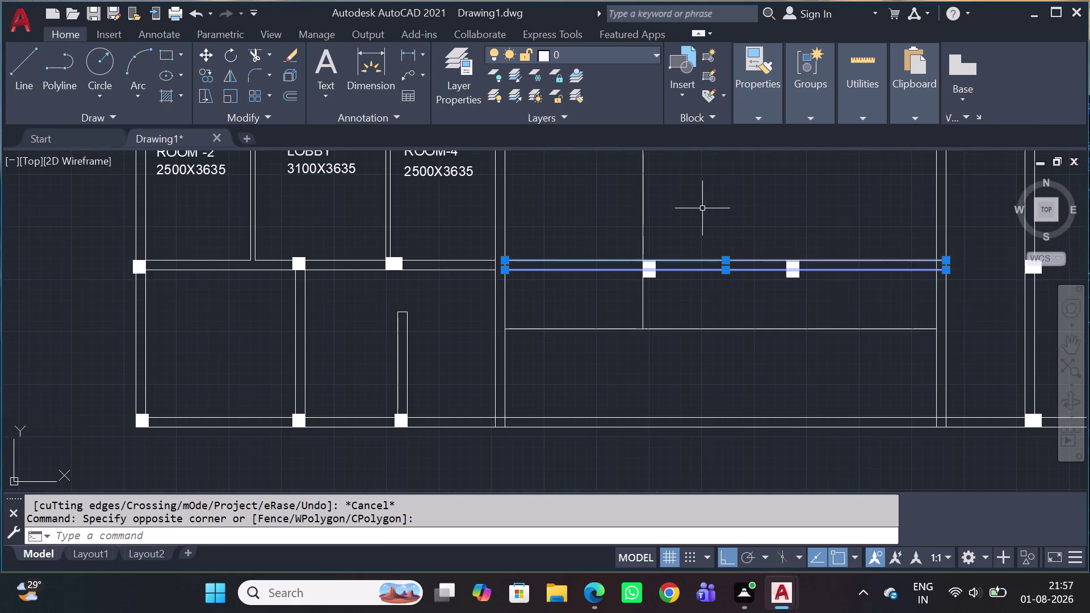
key(Delete)
Erase the leftover short wall-line stubs and bring the opened area into view.
scroll(down, 3)
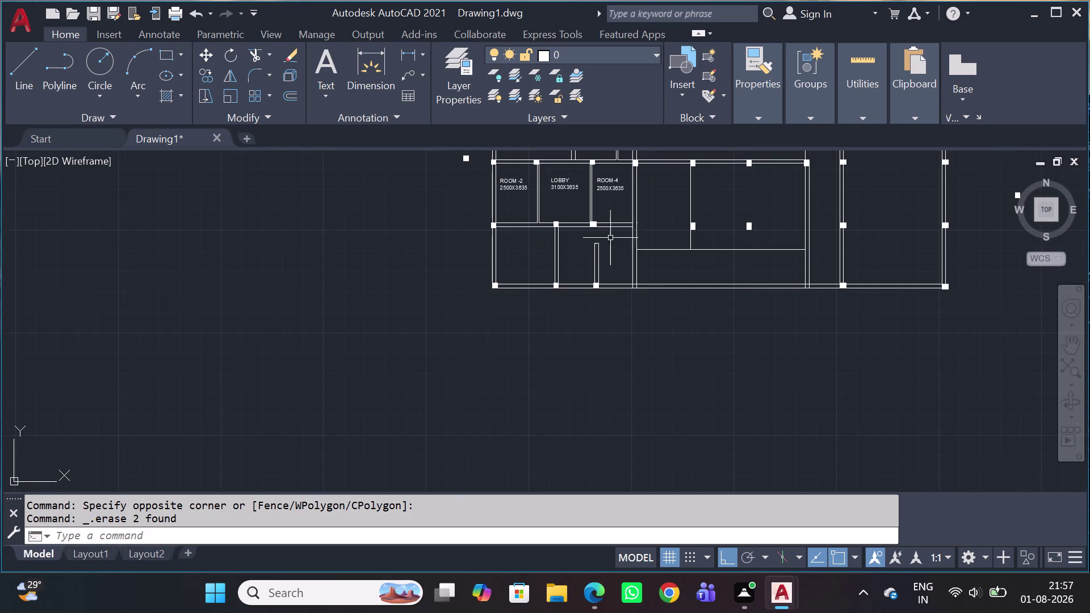
scroll(up, 3)
scroll(up, 3)
scroll(up, 3)
scroll(up, 3)
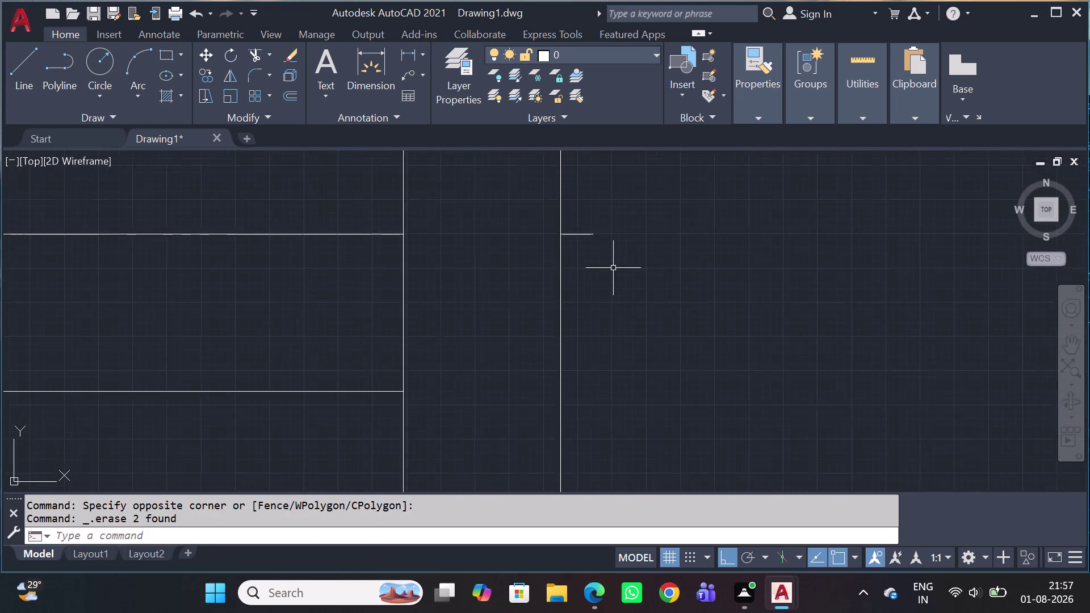
click(612, 270)
click(569, 203)
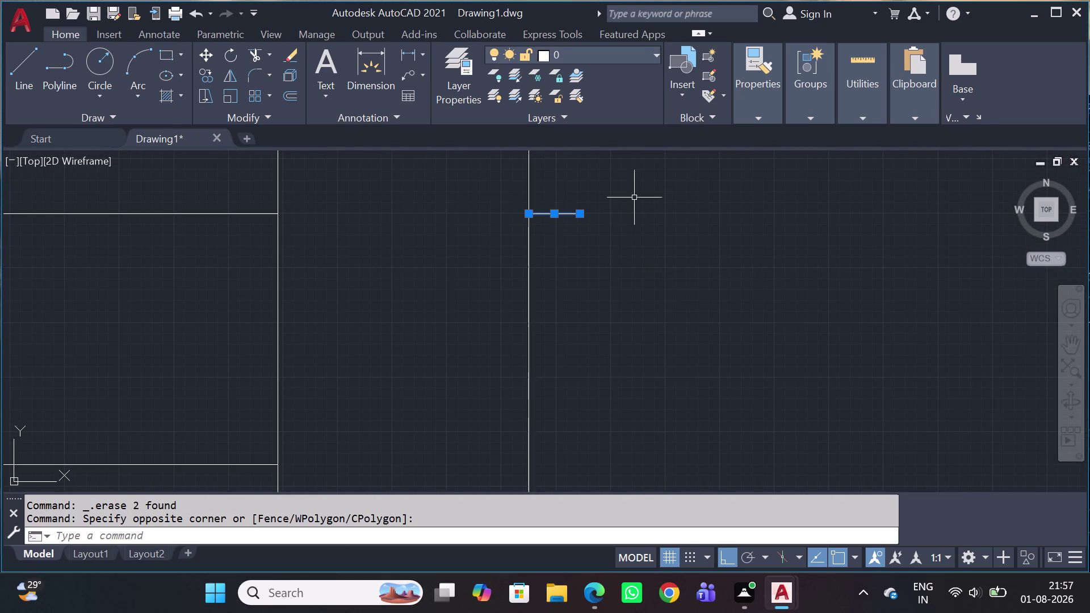
key(Delete)
scroll(down, 3)
scroll(down, 3)
middle_drag(686, 237, 644, 254)
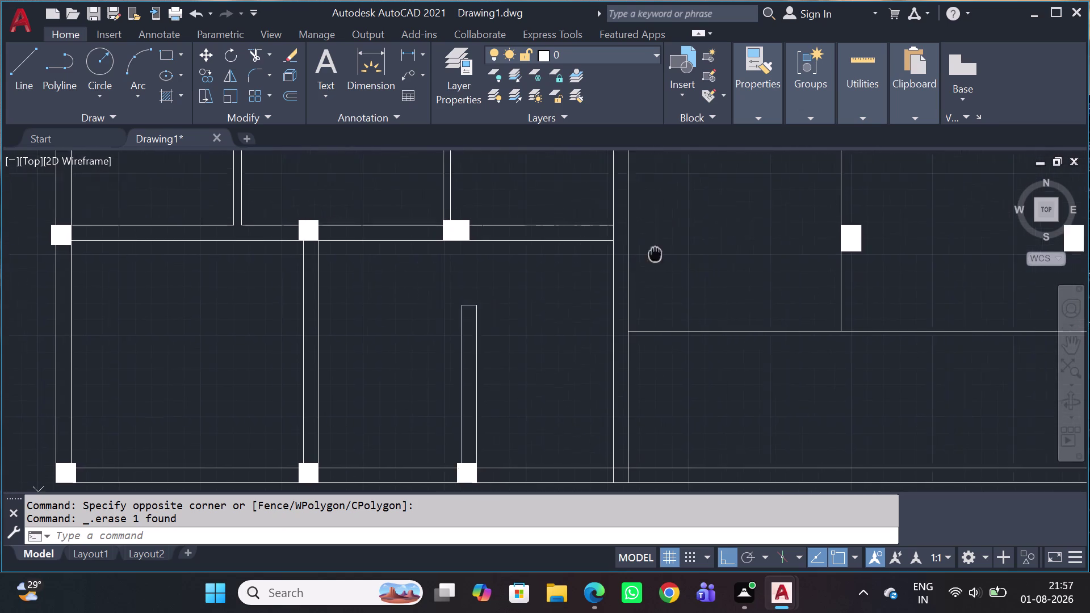
middle_drag(644, 254, 615, 257)
scroll(down, 3)
scroll(up, 3)
middle_drag(607, 311, 456, 304)
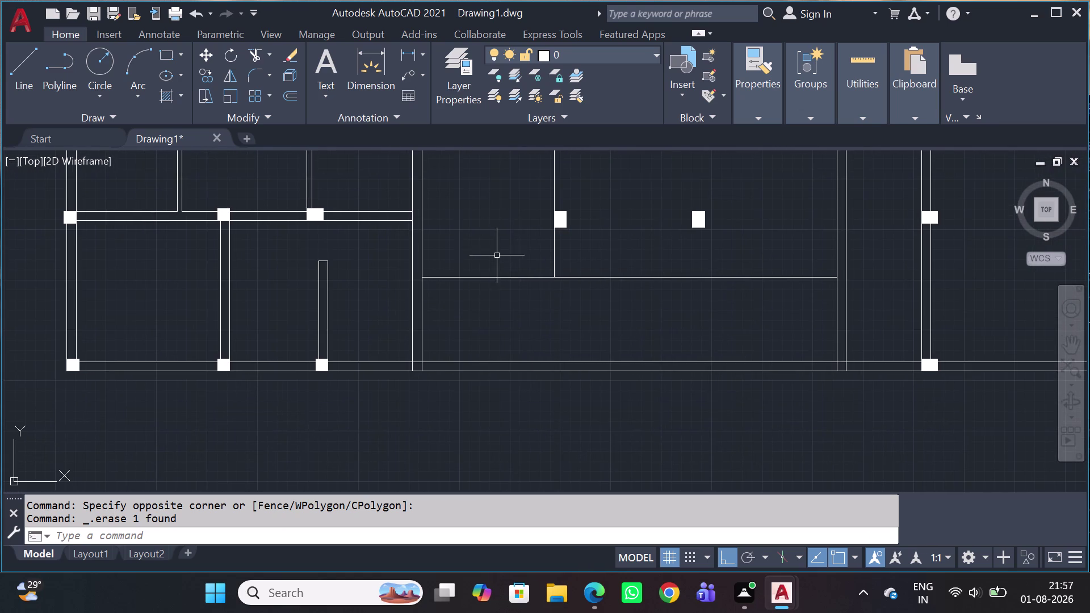
scroll(down, 3)
click(868, 122)
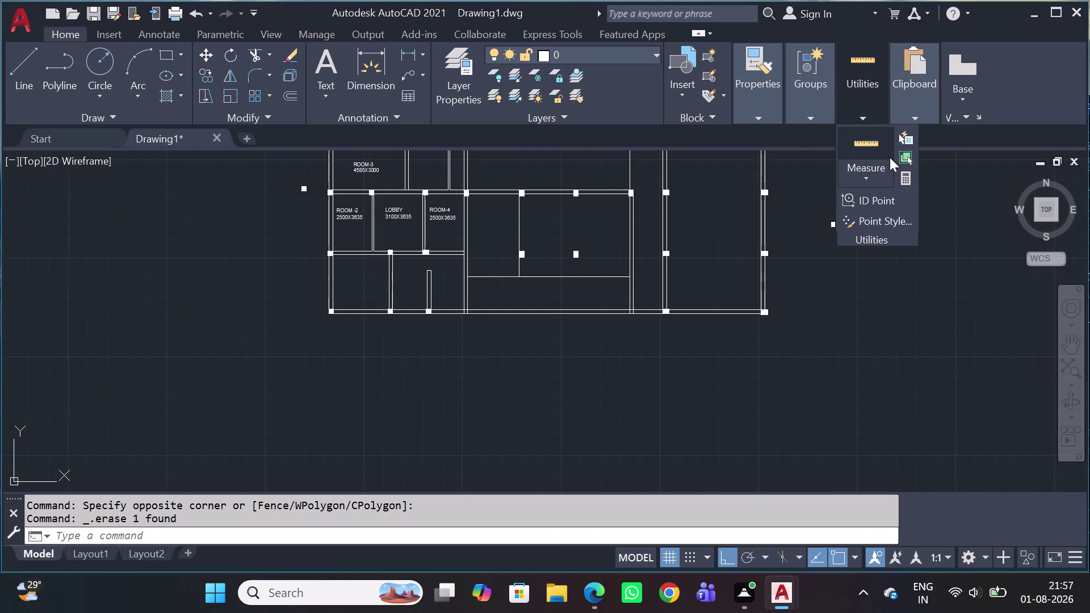
click(880, 173)
click(855, 213)
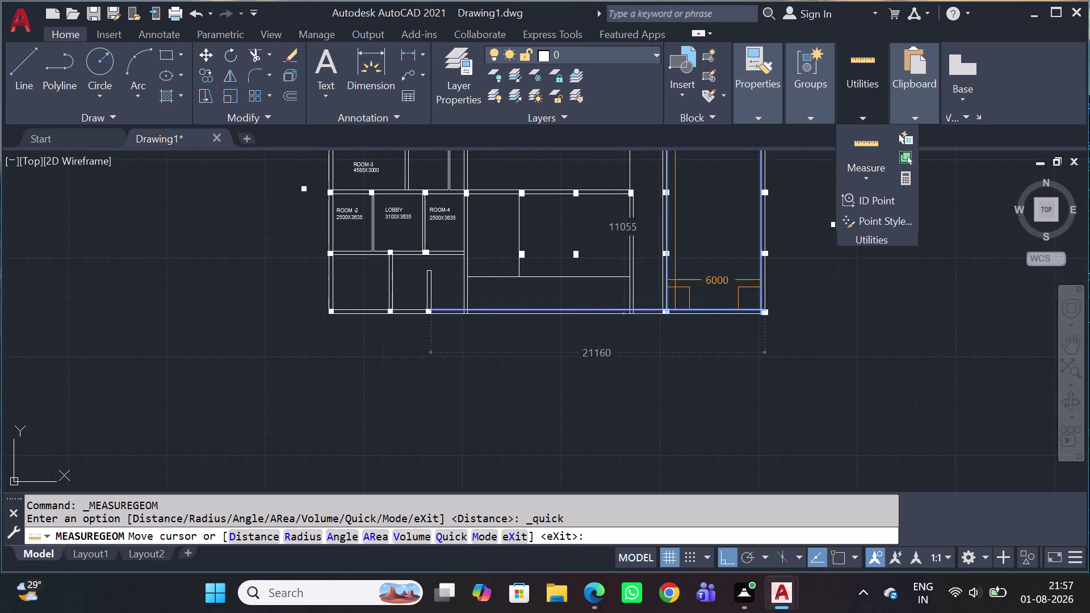
scroll(down, 3)
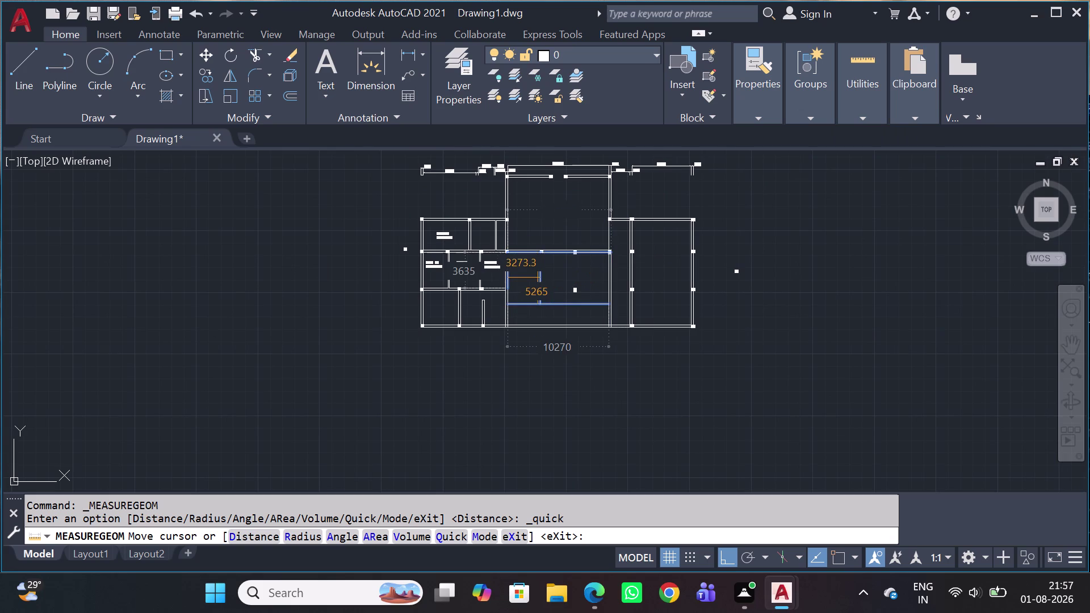
middle_drag(537, 285, 506, 299)
scroll(up, 3)
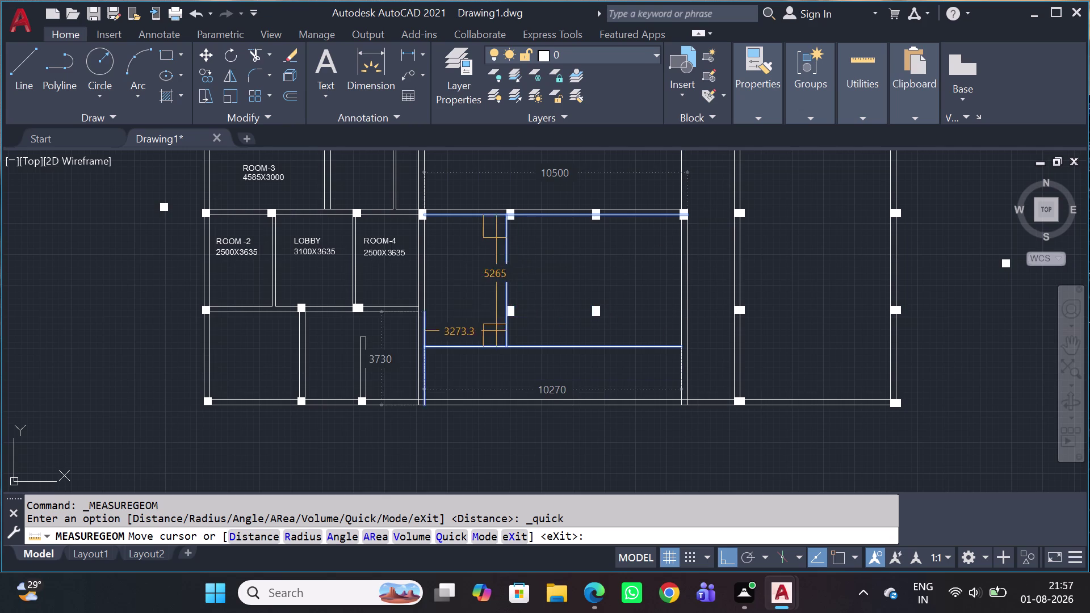
key(Escape)
scroll(up, 3)
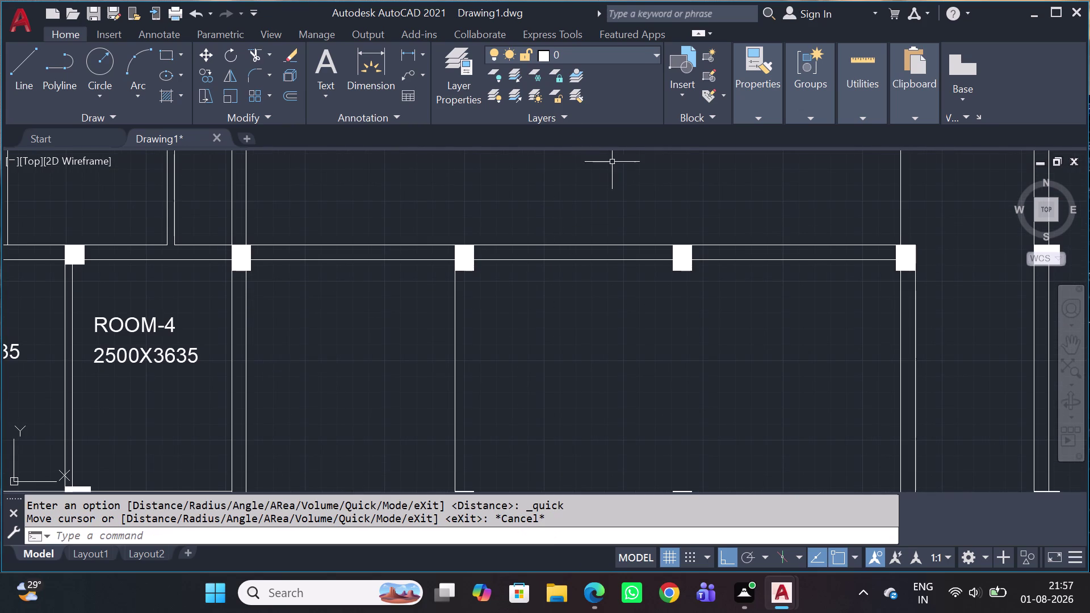
Start a linear dimension (DLI) at a column, then cancel it.
key(d)
key(l)
key(i)
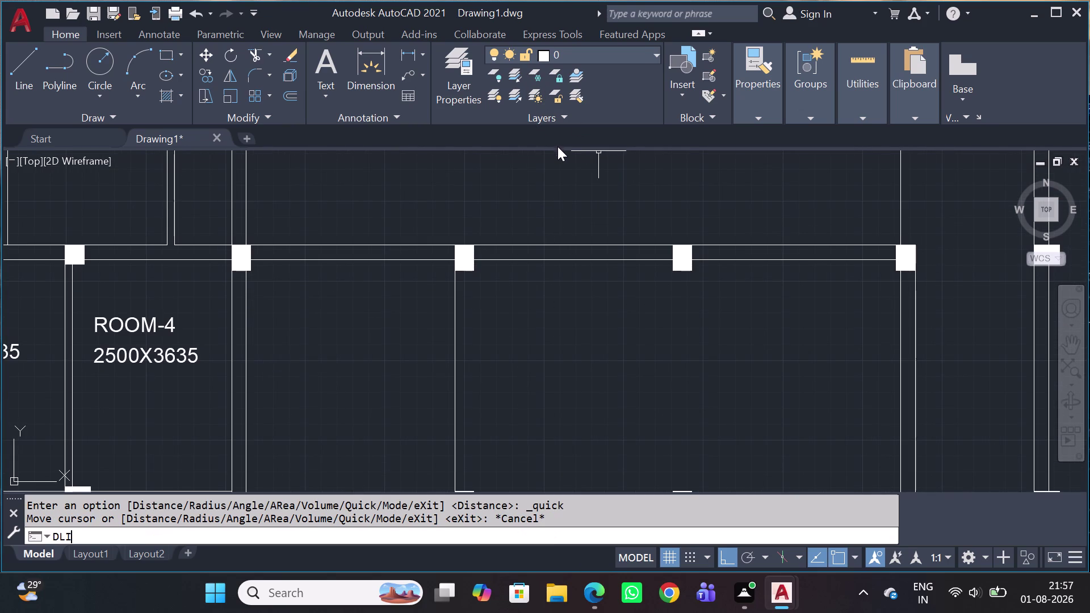
key(space)
scroll(up, 3)
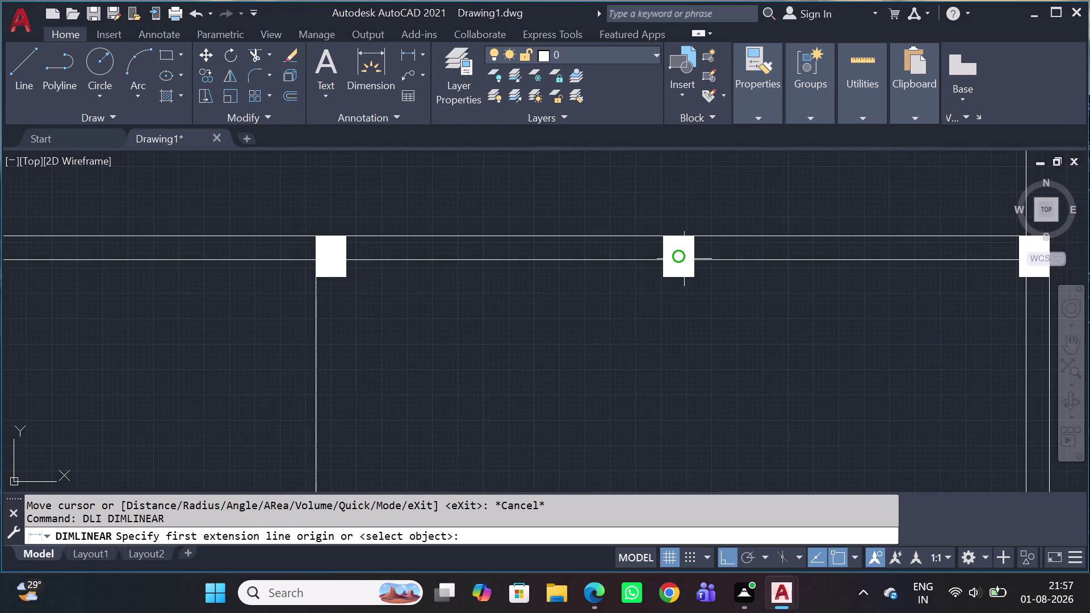
click(696, 241)
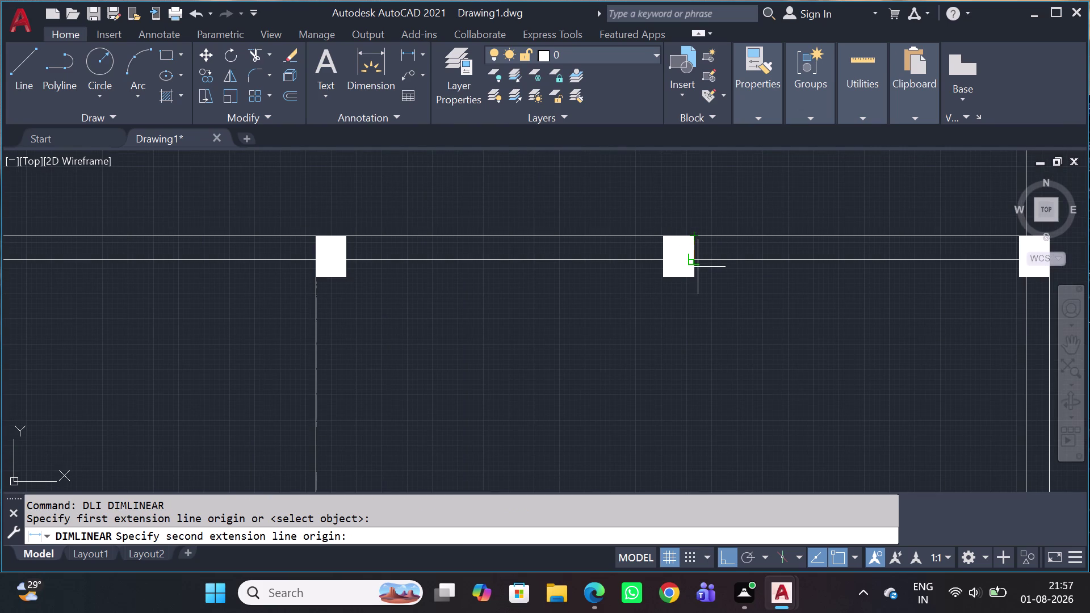
click(698, 267)
key(Escape)
Select the opened area's top wall line, clear stray typed numbers, and start Offset.
scroll(down, 3)
click(751, 268)
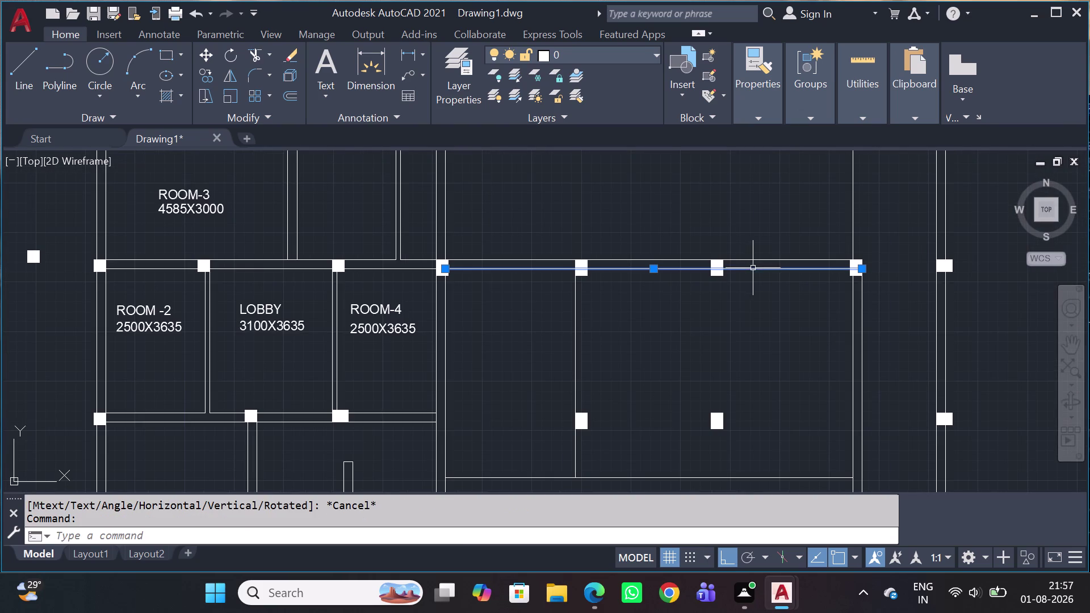
key(0)
key(space)
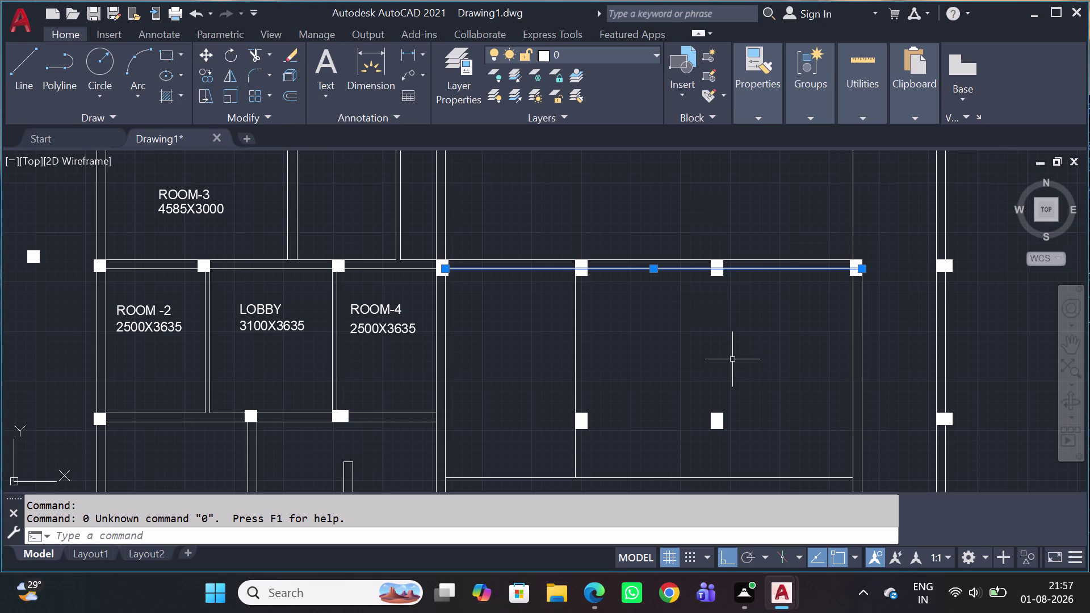
text(52)
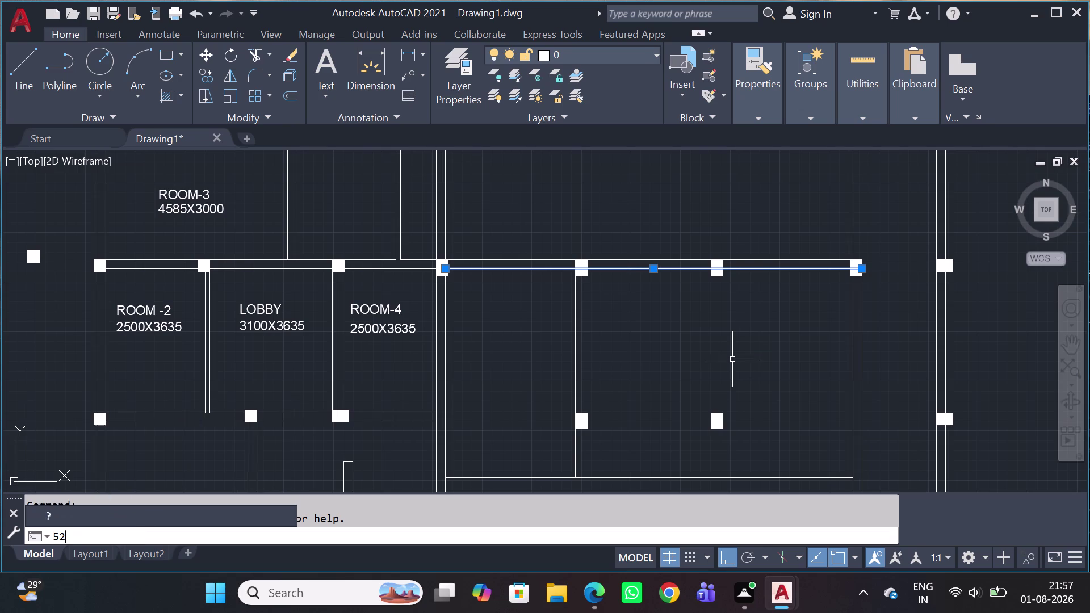
key(5)
key(BackSpace)
text(65)
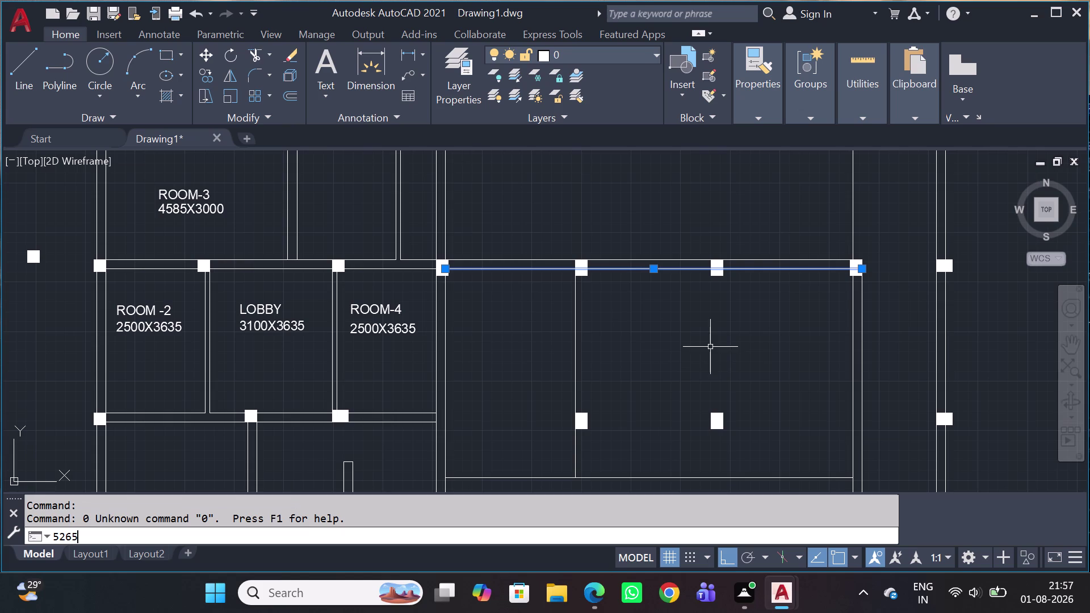
key(BackSpace)
key(BackSpace)
key(BackSpace)
key(BackSpace)
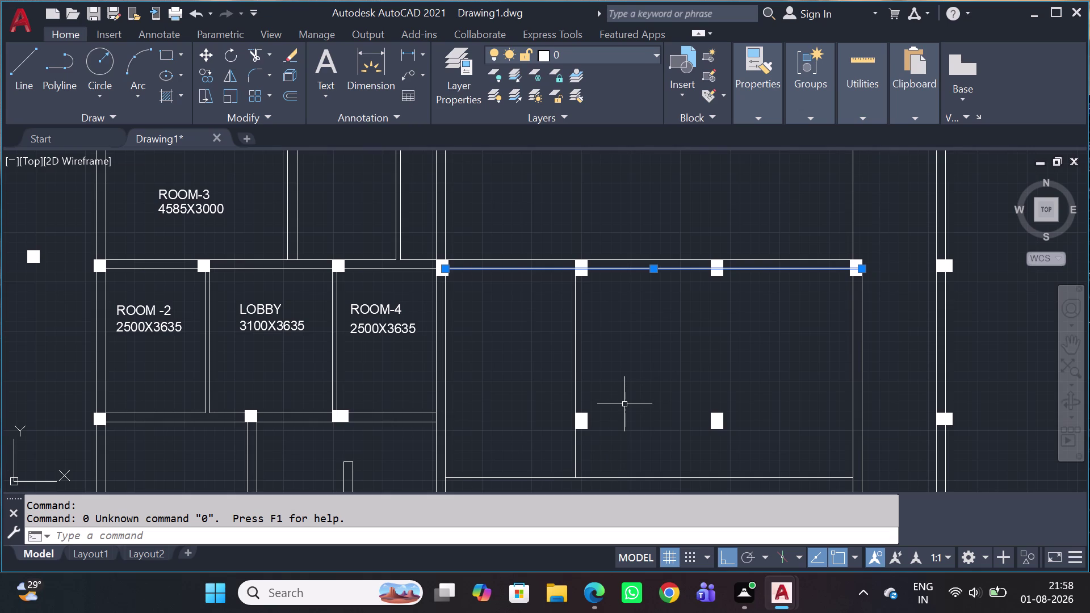
text(O)
key(space)
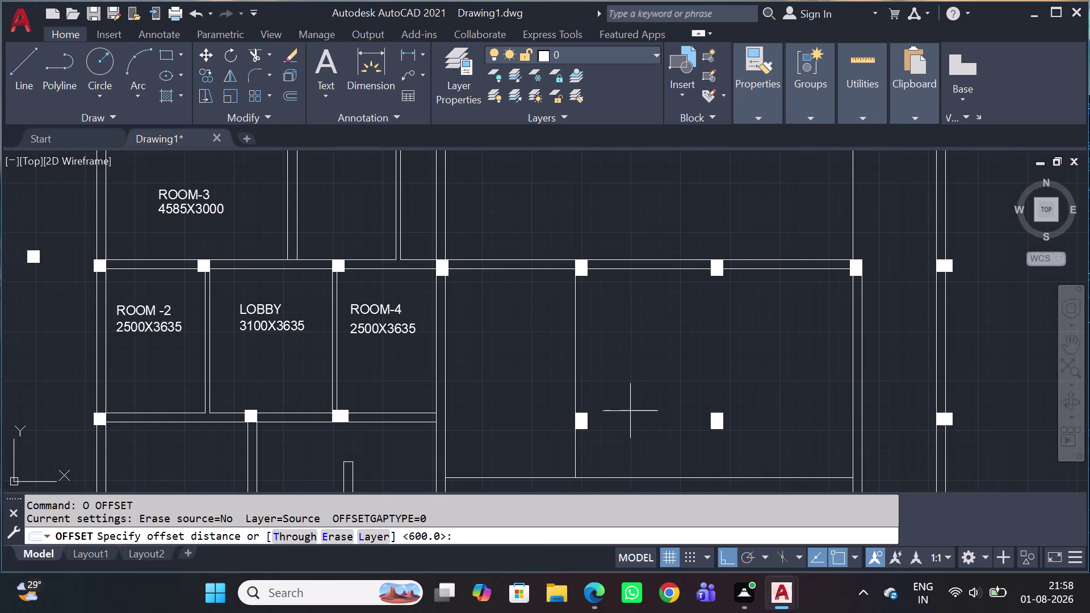
Offset the top wall line by 5265 to the lower side.
text(52)
text(65)
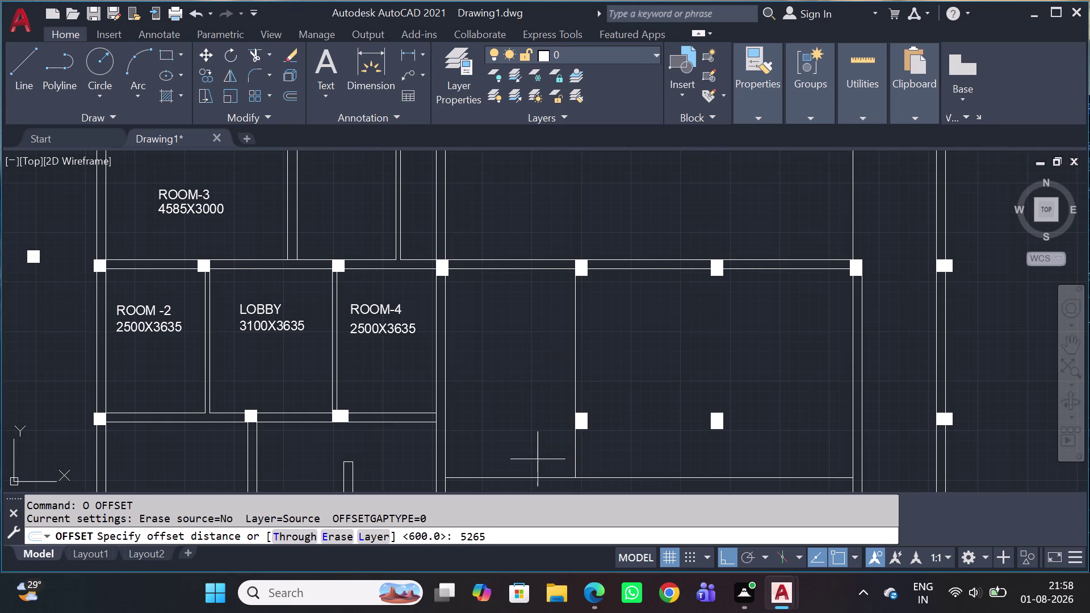
key(space)
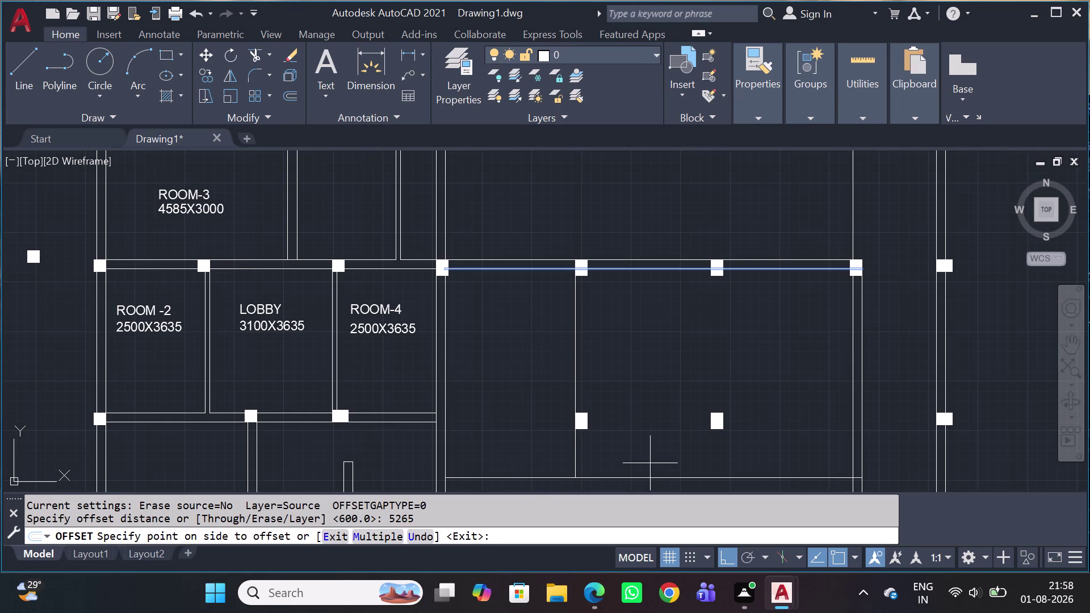
scroll(down, 3)
scroll(up, 3)
scroll(up, 3)
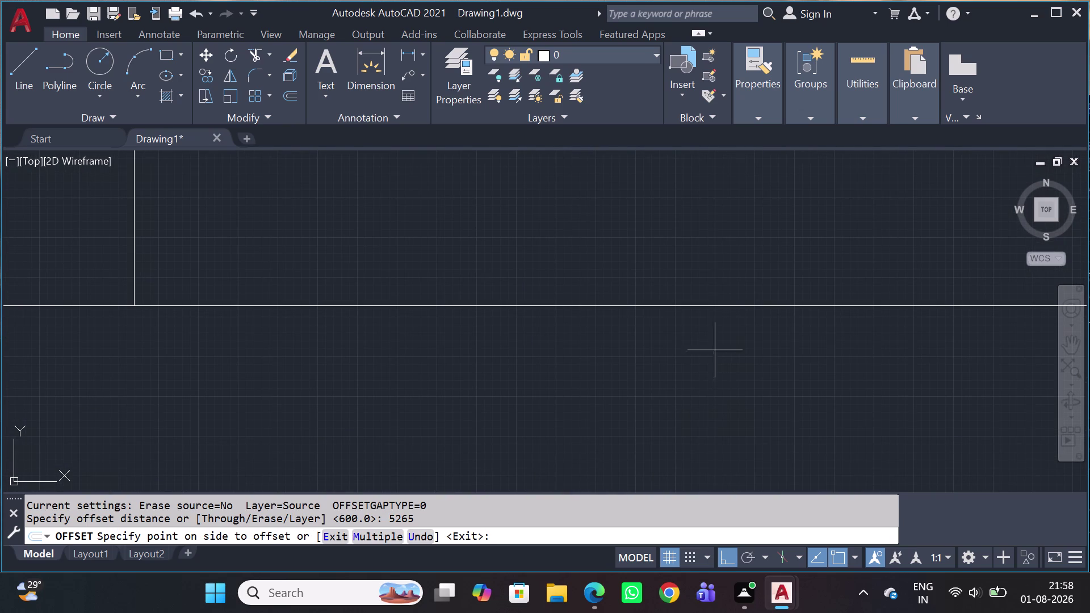
click(640, 344)
scroll(down, 3)
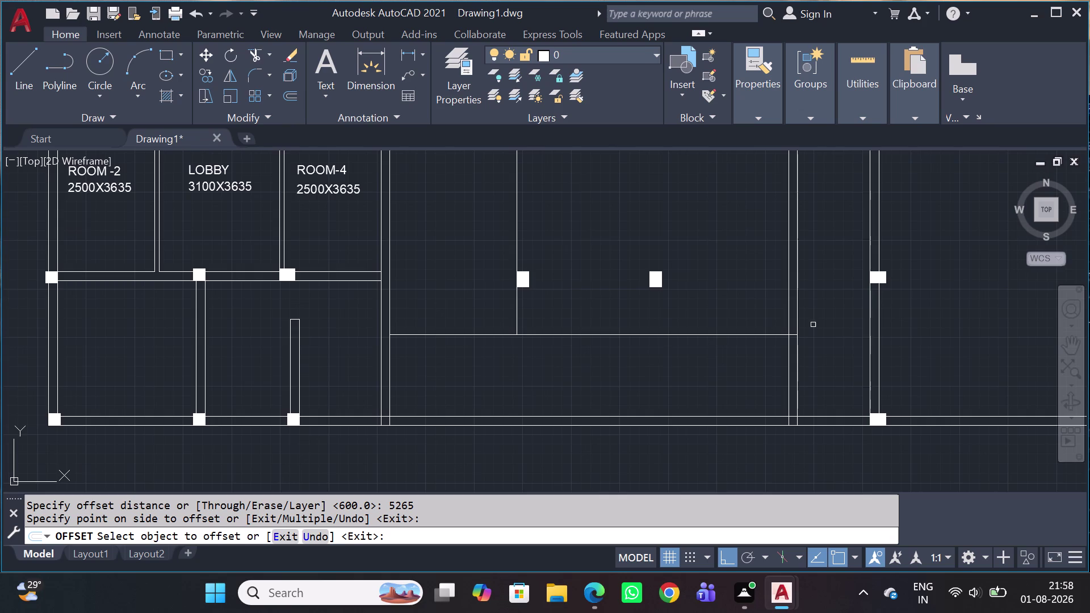
scroll(up, 3)
scroll(up, 3)
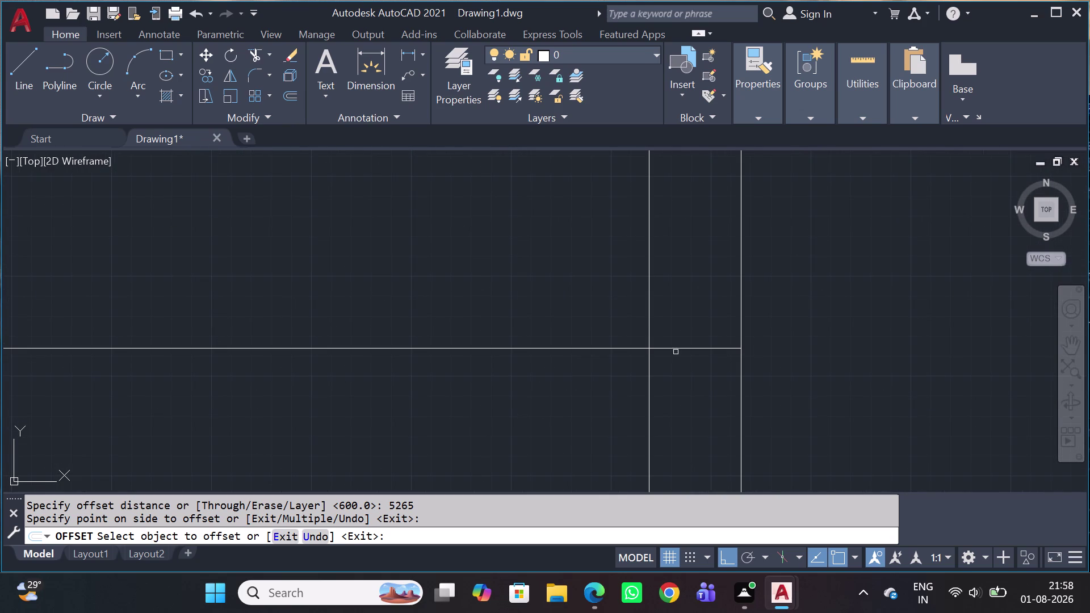
key(Escape)
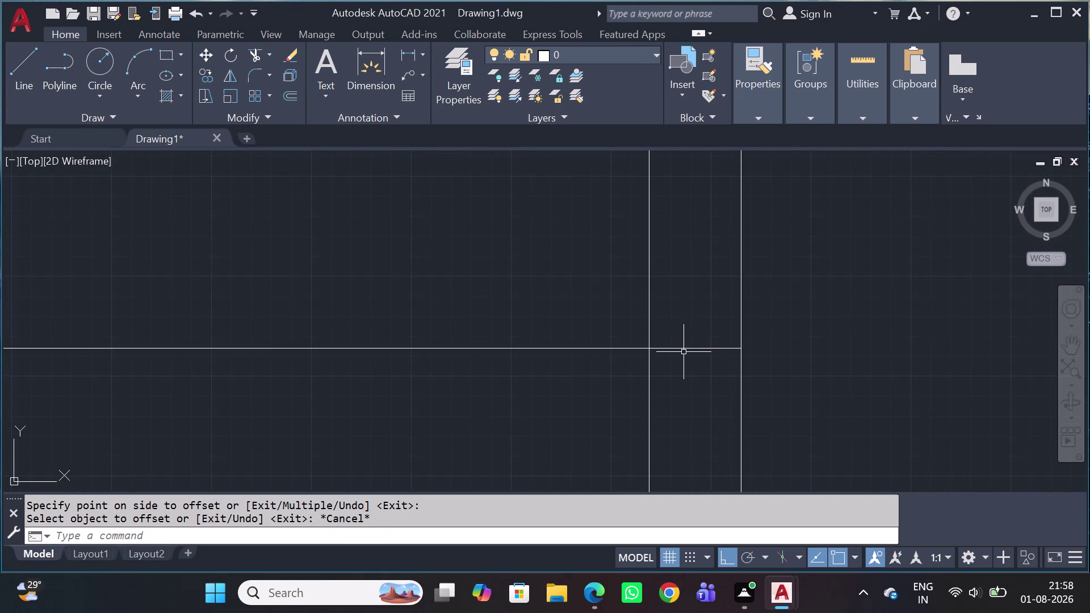
Erase the stray horizontal line, zoom out, and select the central room's horizontal line.
click(684, 348)
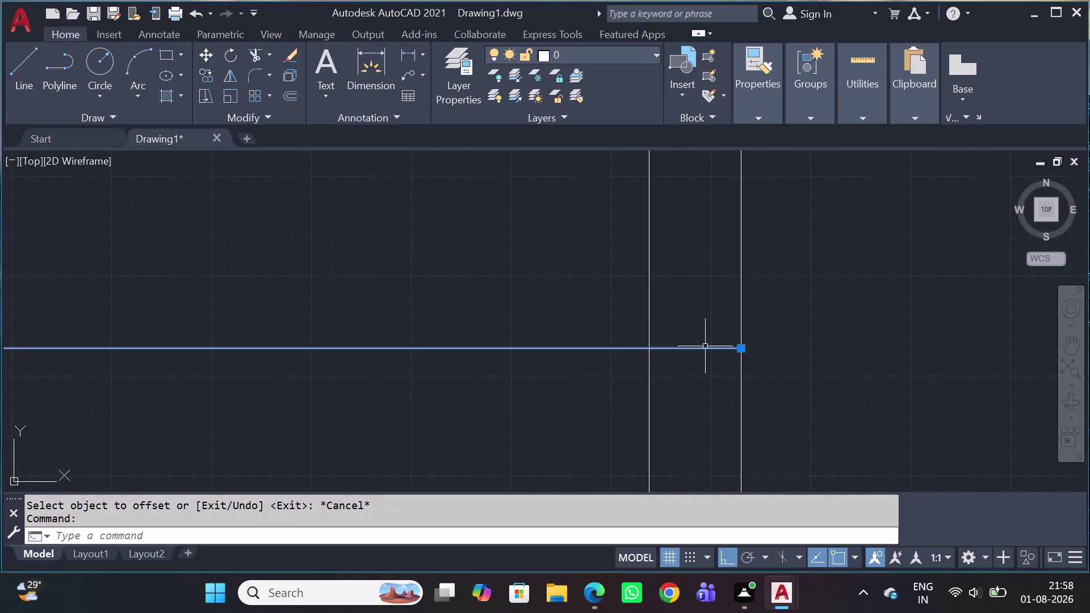
key(Delete)
scroll(down, 3)
scroll(down, 3)
scroll(down, 3)
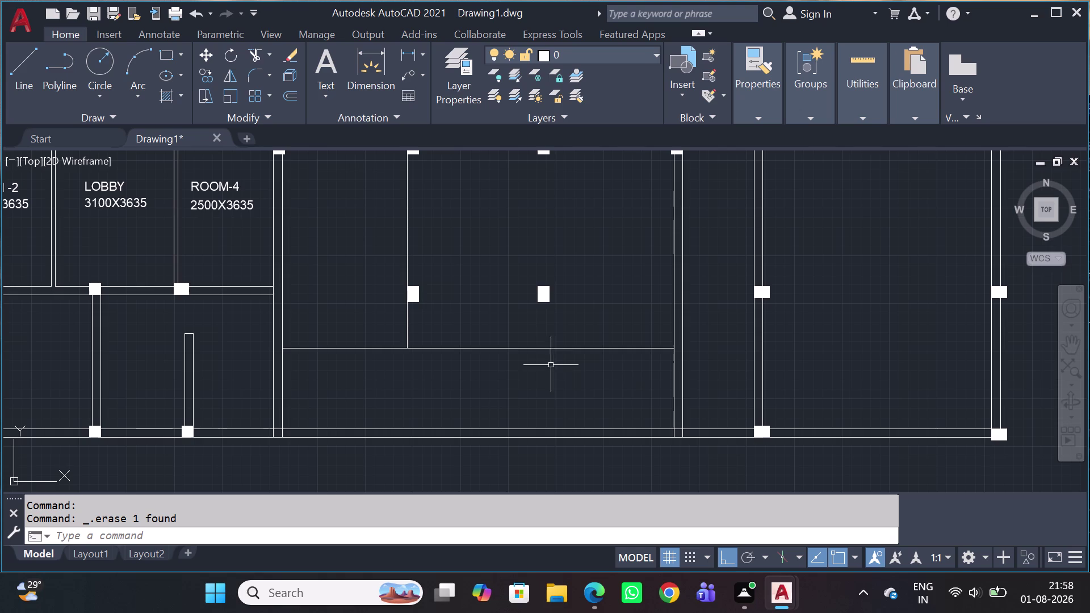
scroll(down, 3)
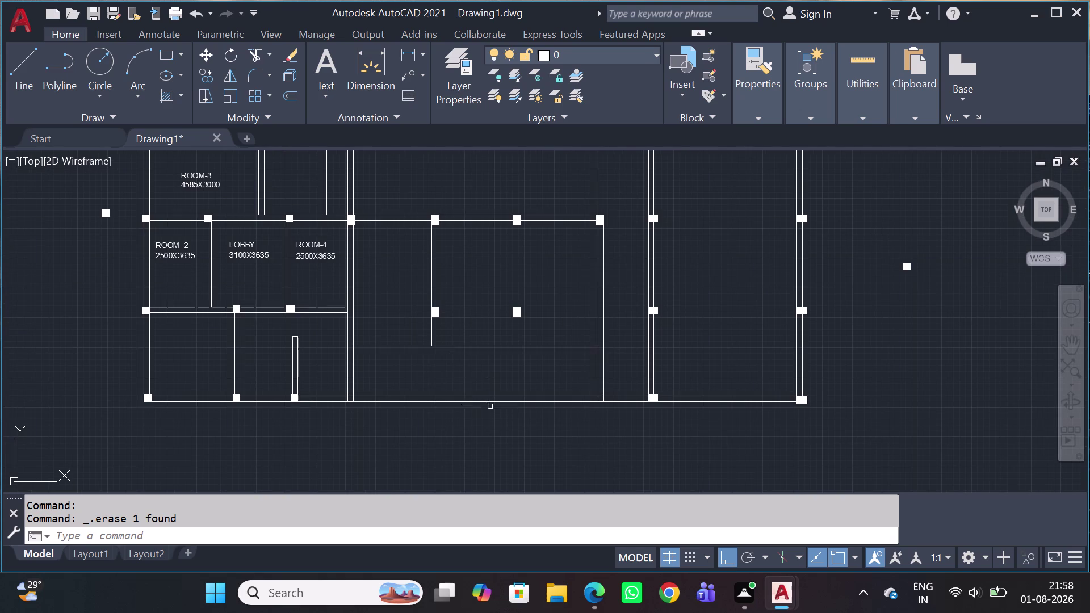
click(526, 347)
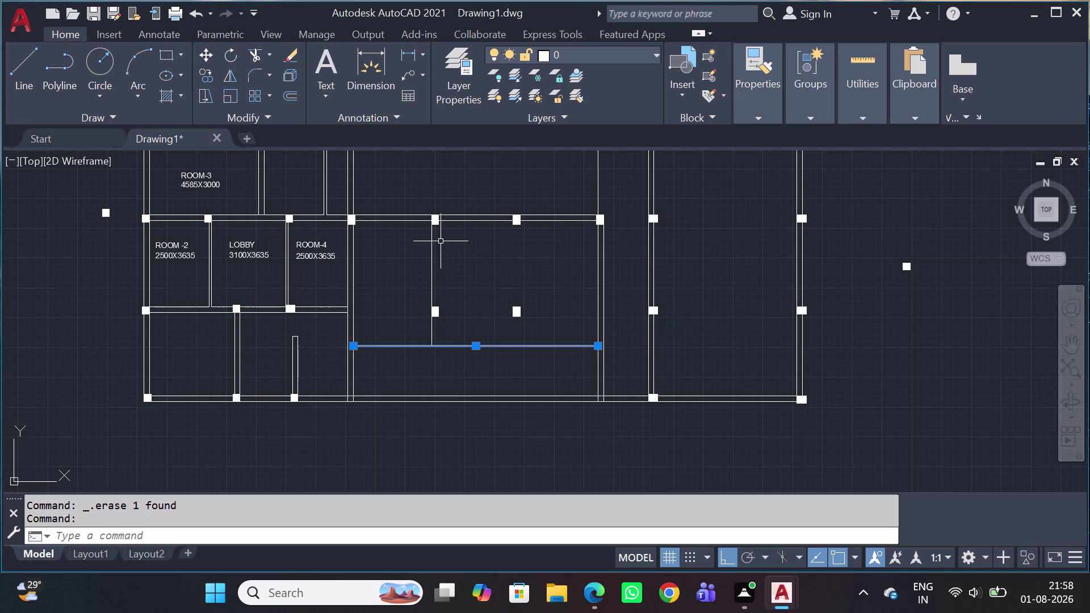
Draw a horizontal xline through the lower corner of the corridor columns.
scroll(up, 3)
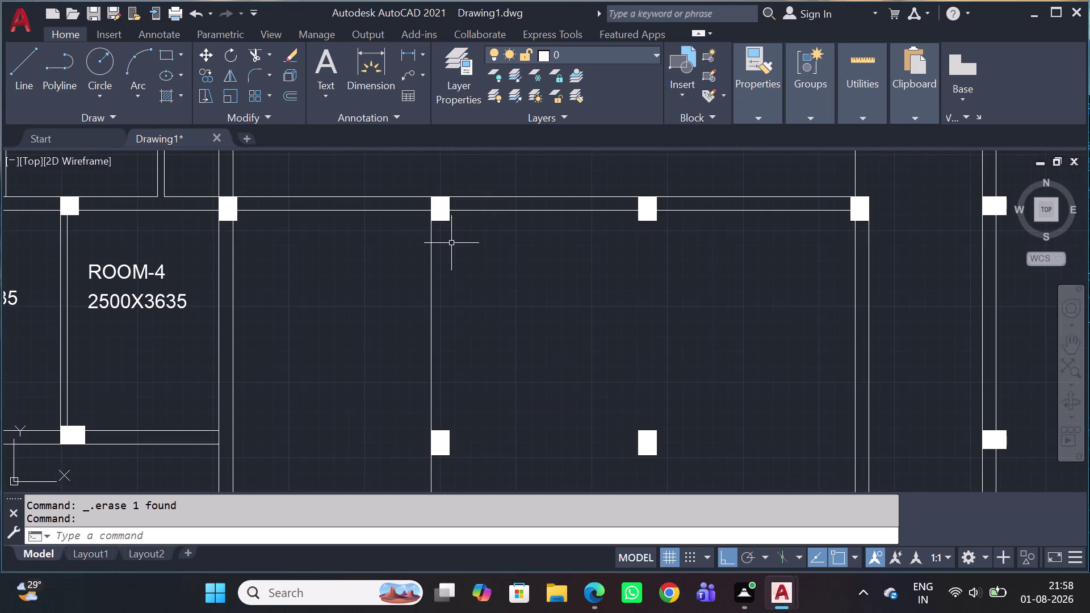
key(Escape)
scroll(down, 3)
scroll(up, 3)
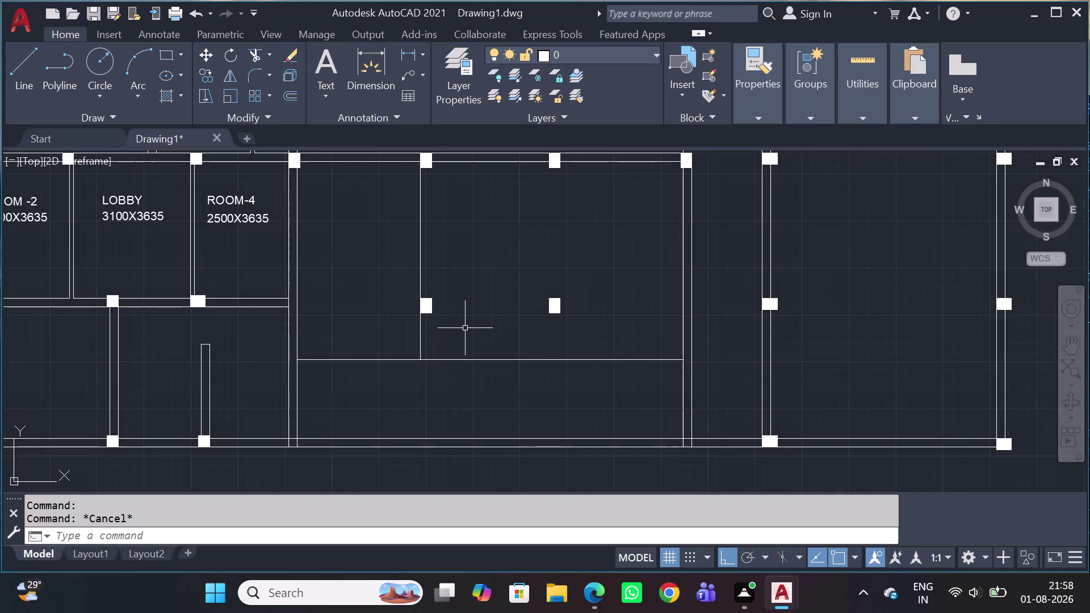
scroll(down, 3)
scroll(up, 3)
scroll(down, 3)
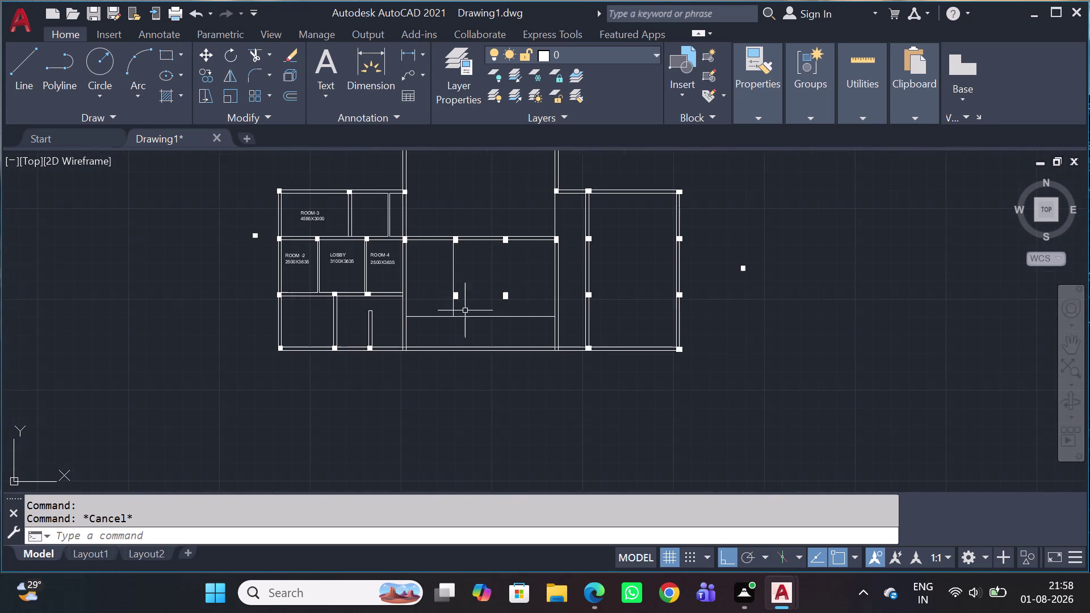
scroll(up, 3)
middle_drag(481, 164, 405, 323)
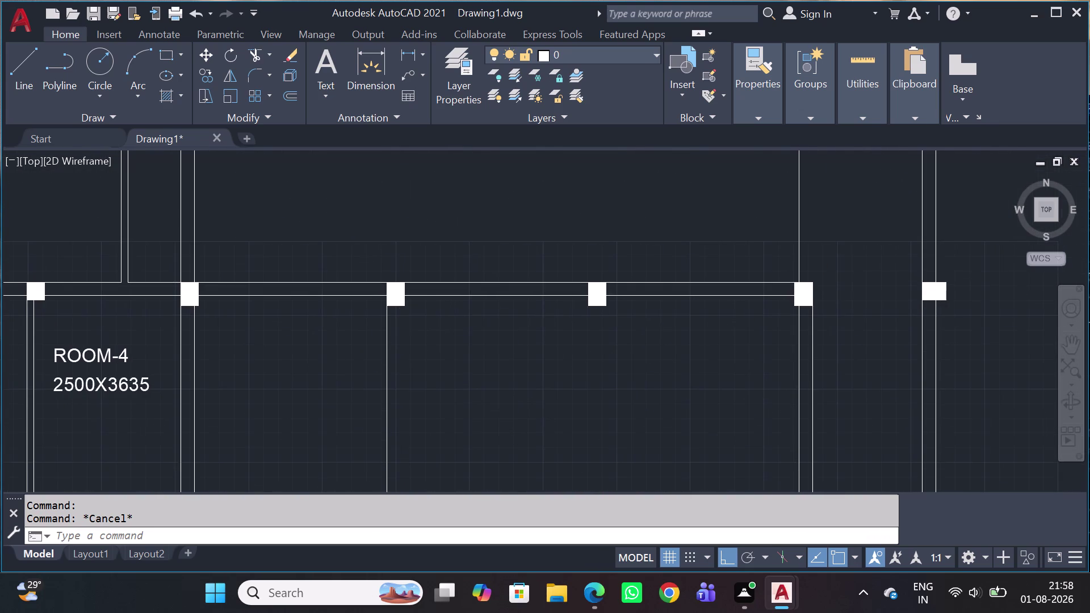
scroll(up, 3)
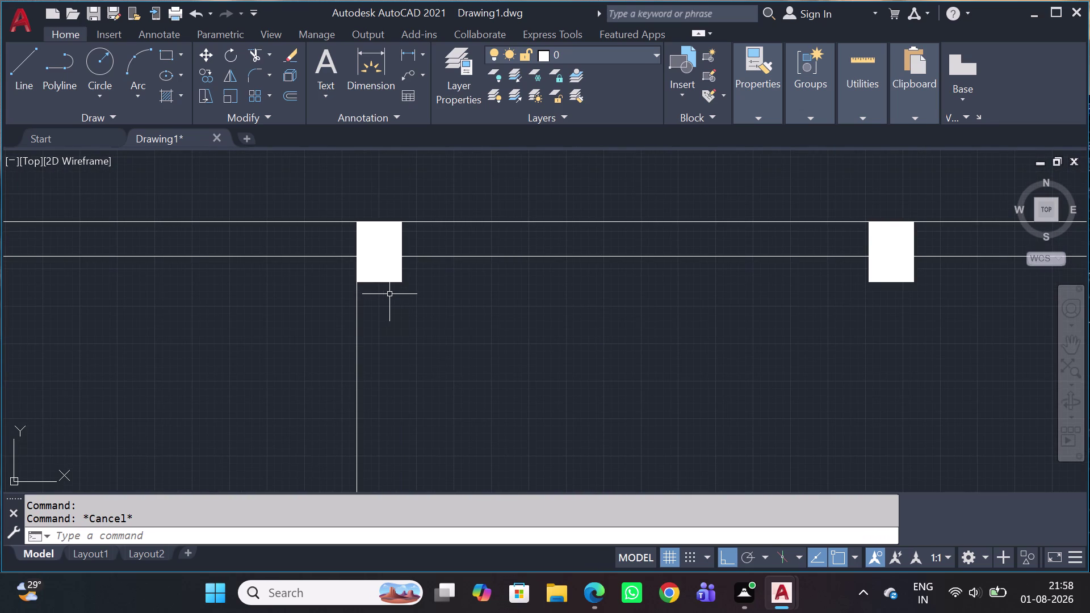
key(x)
key(l)
key(space)
text(H)
key(space)
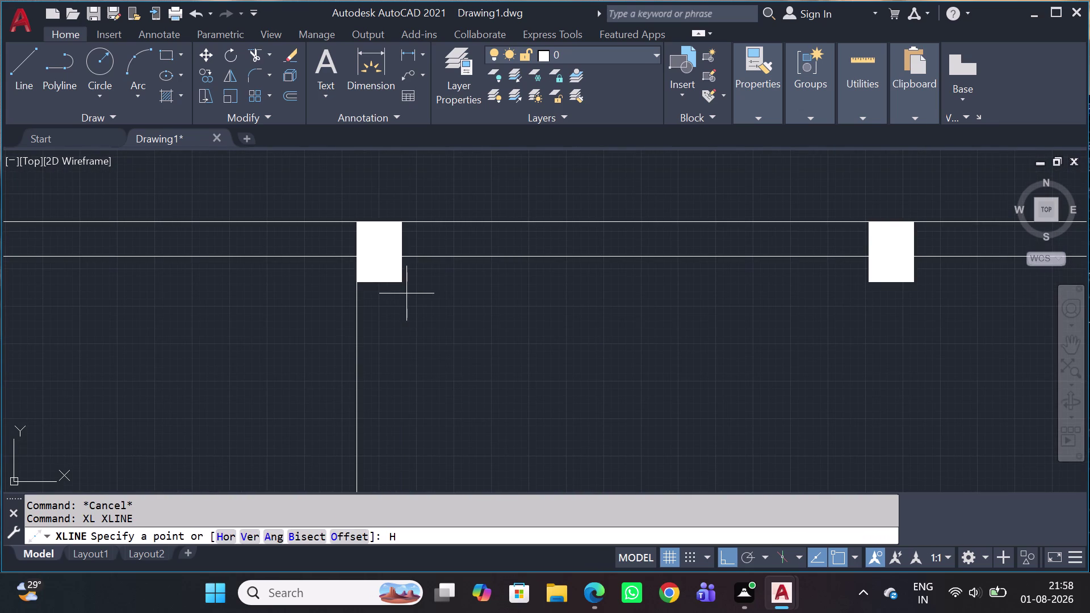
click(398, 286)
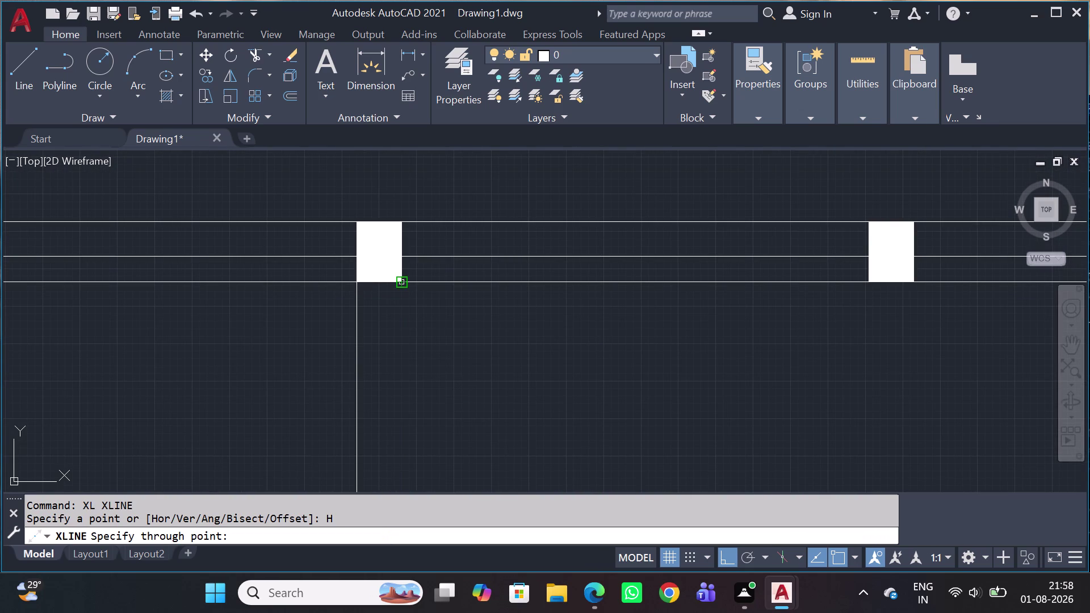
scroll(down, 3)
key(Escape)
Offset the corridor construction line 5265 units downward across the plan.
scroll(up, 3)
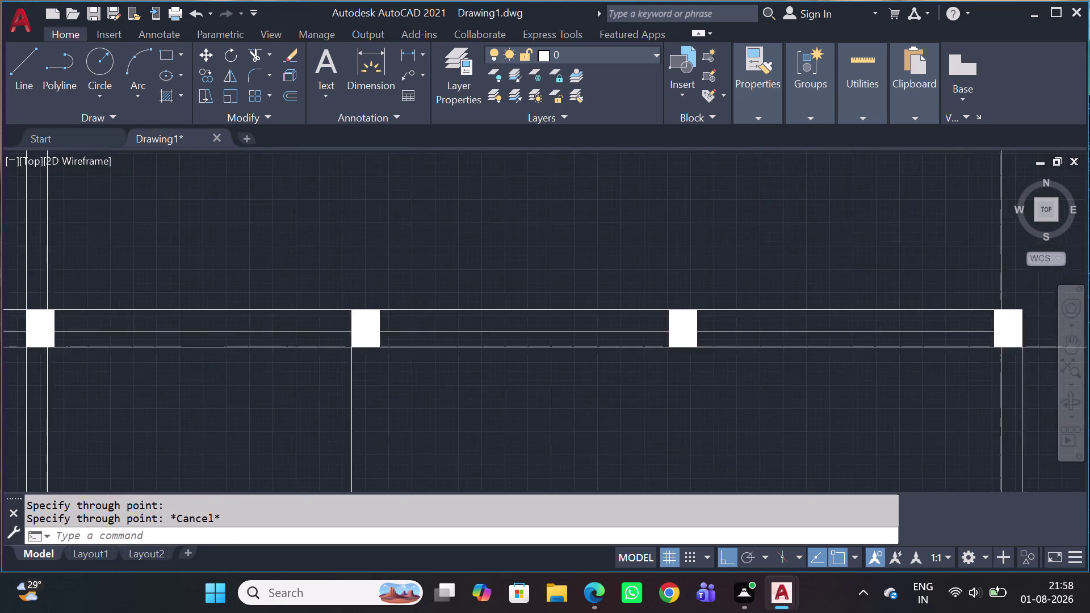
click(458, 360)
click(445, 374)
scroll(down, 3)
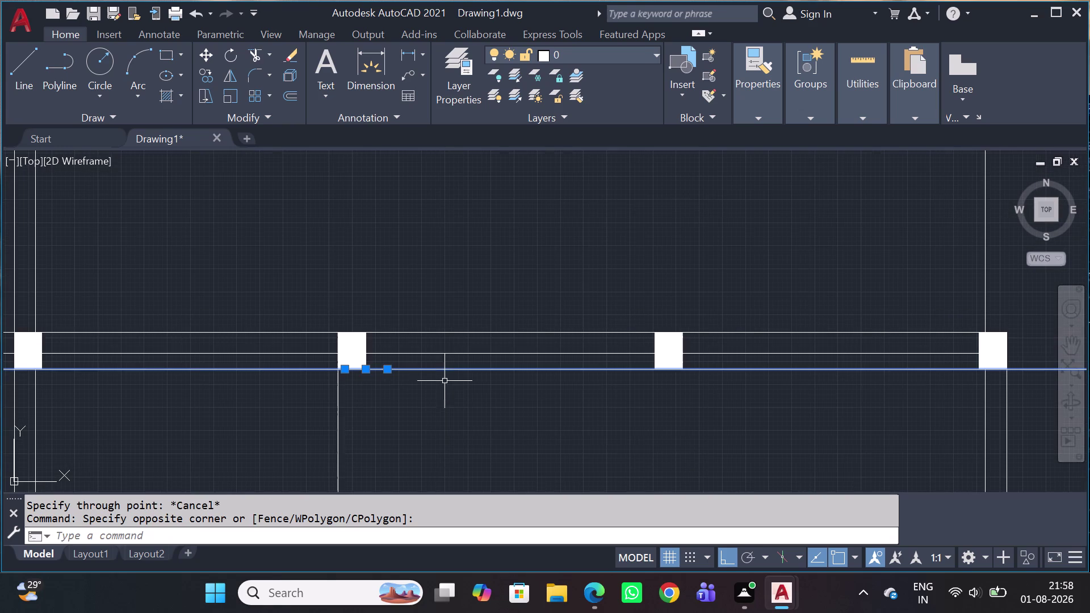
key(o)
key(space)
scroll(down, 3)
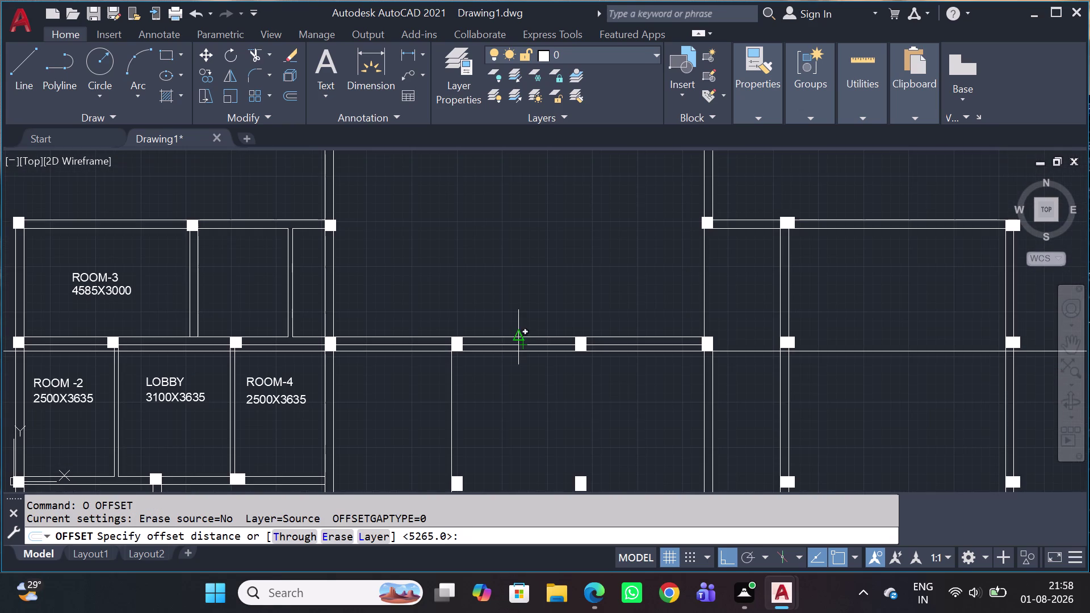
text(5)
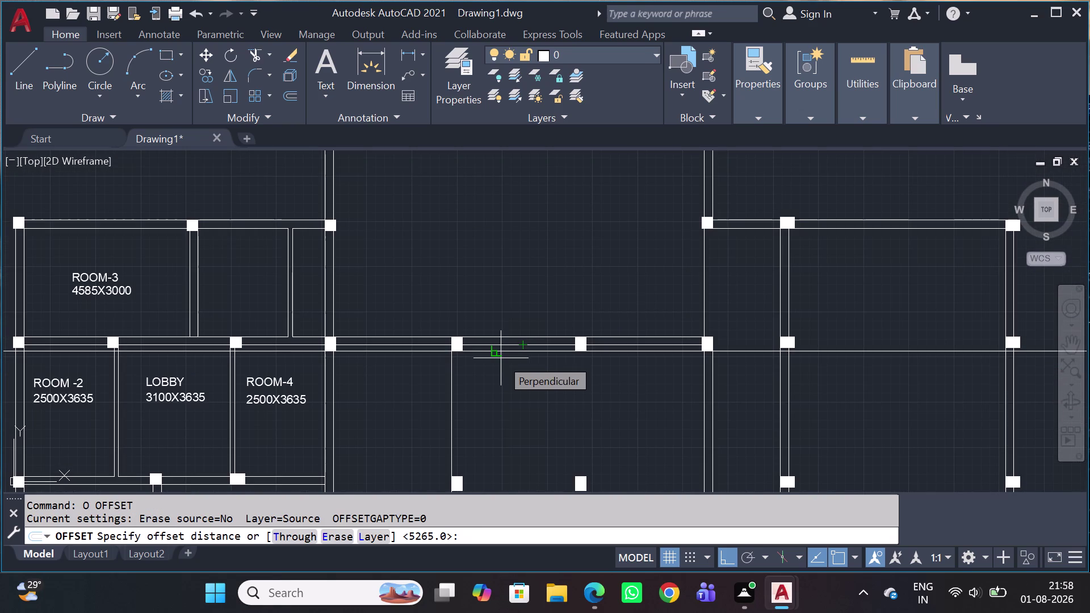
text(2)
text(65)
scroll(down, 3)
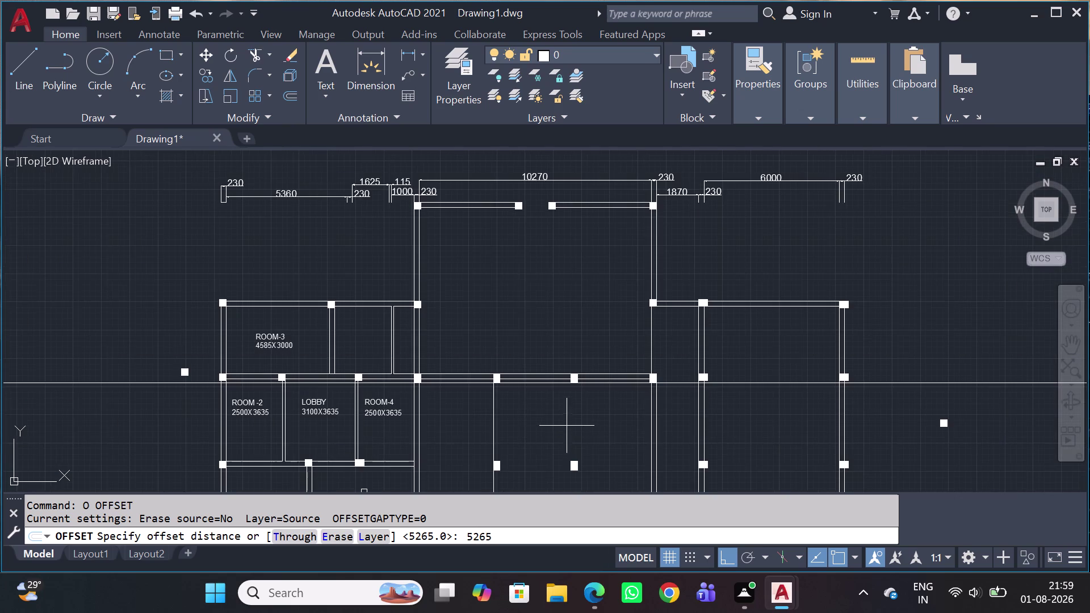
middle_drag(550, 448, 510, 296)
key(space)
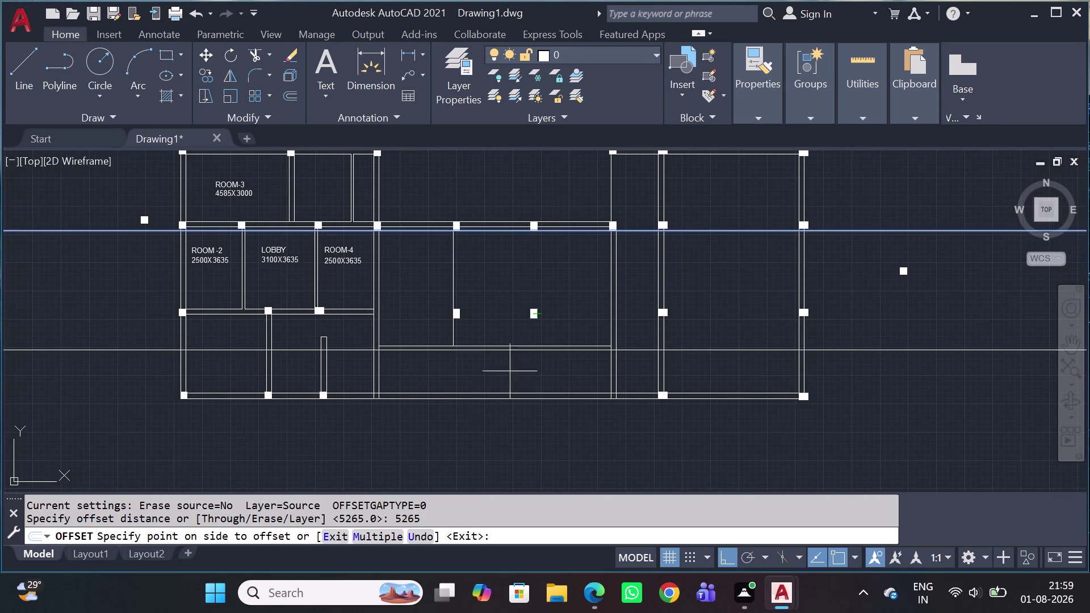
click(506, 374)
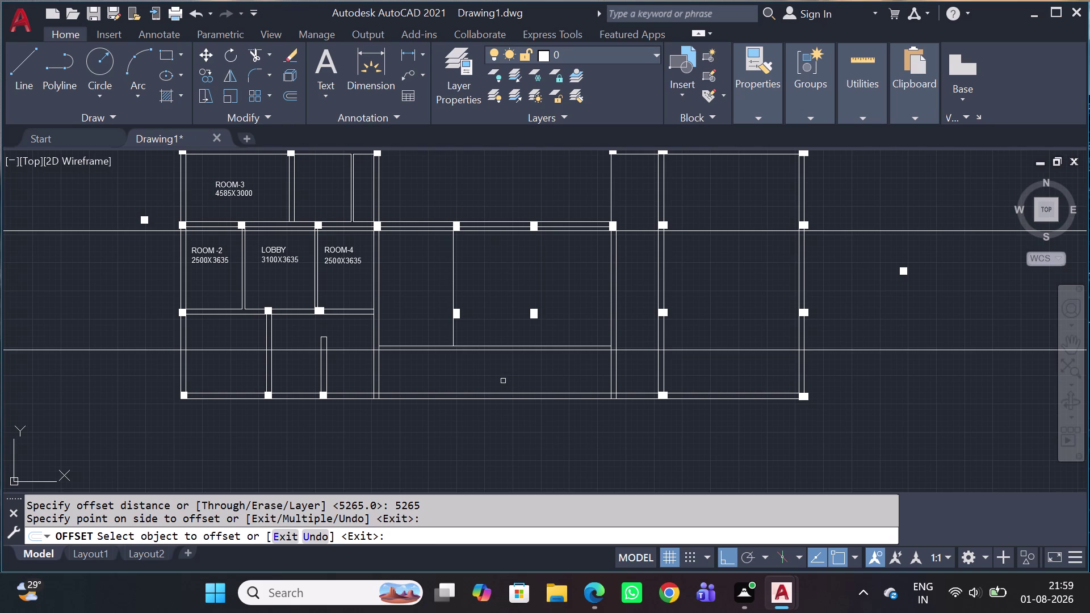
key(Escape)
scroll(up, 3)
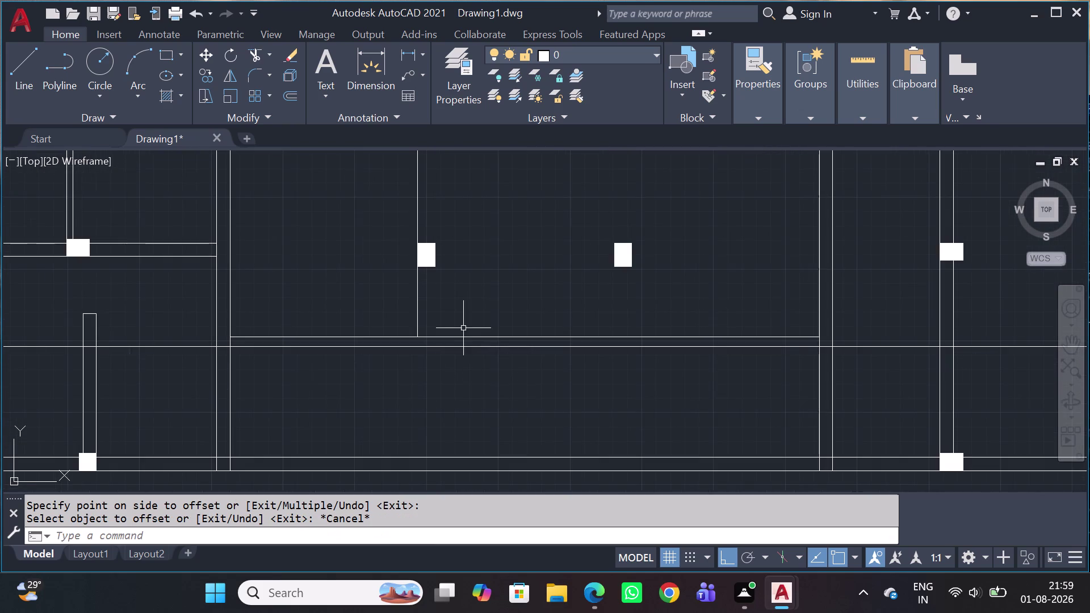
Erase the old horizontal line overlapping the upper construction line and zoom out to check.
scroll(up, 3)
click(472, 336)
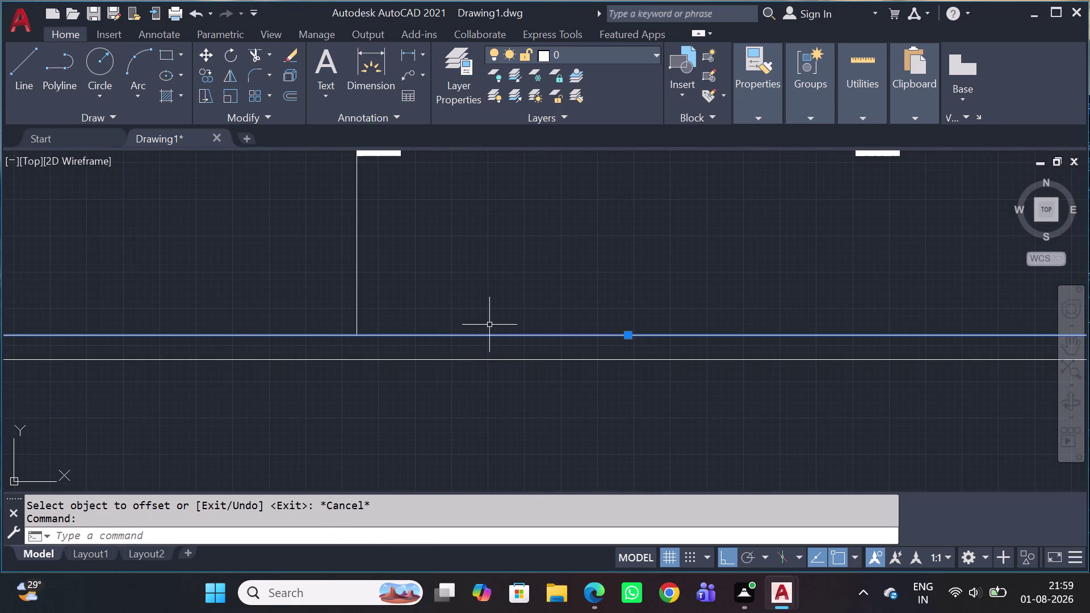
key(Delete)
scroll(down, 3)
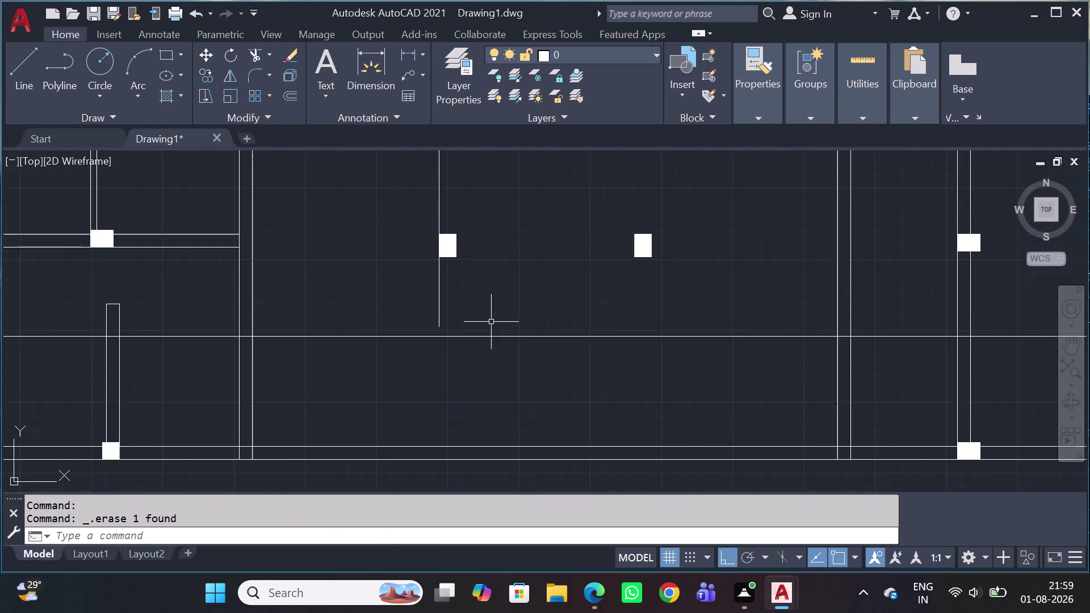
scroll(down, 3)
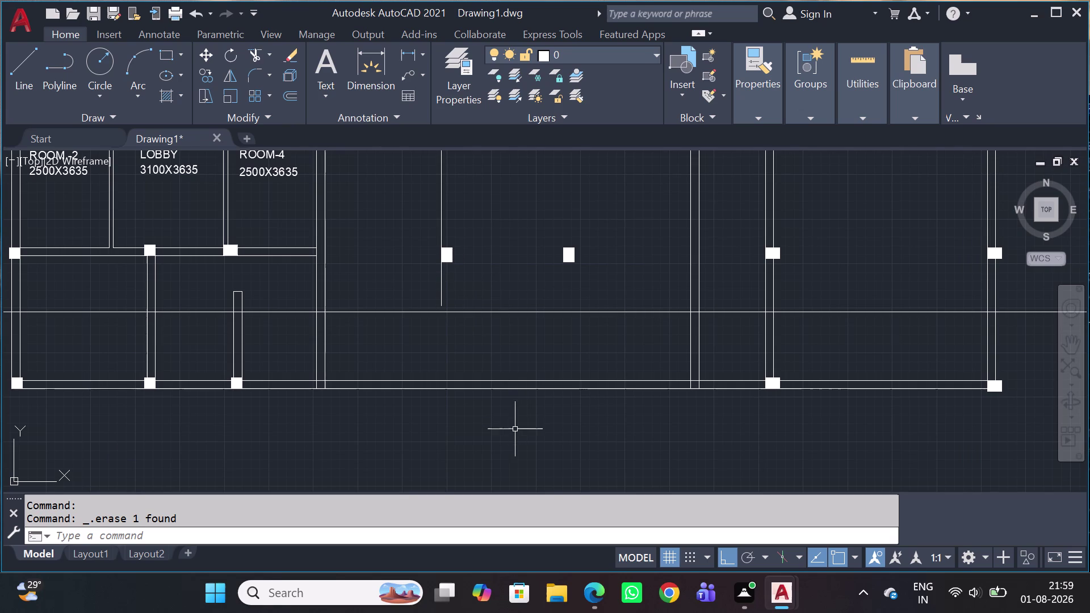
scroll(up, 3)
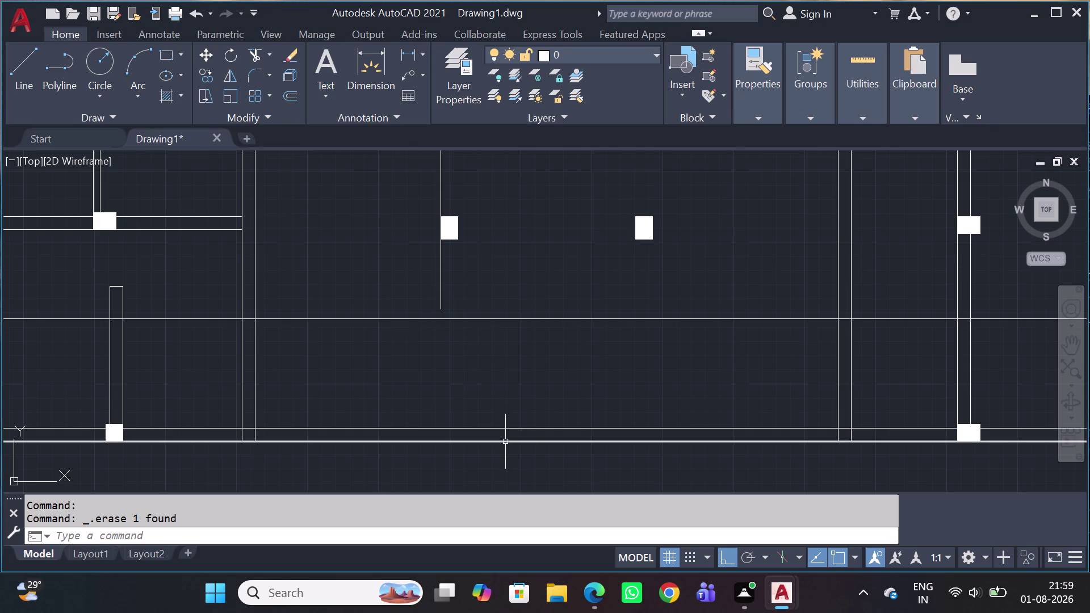
scroll(down, 3)
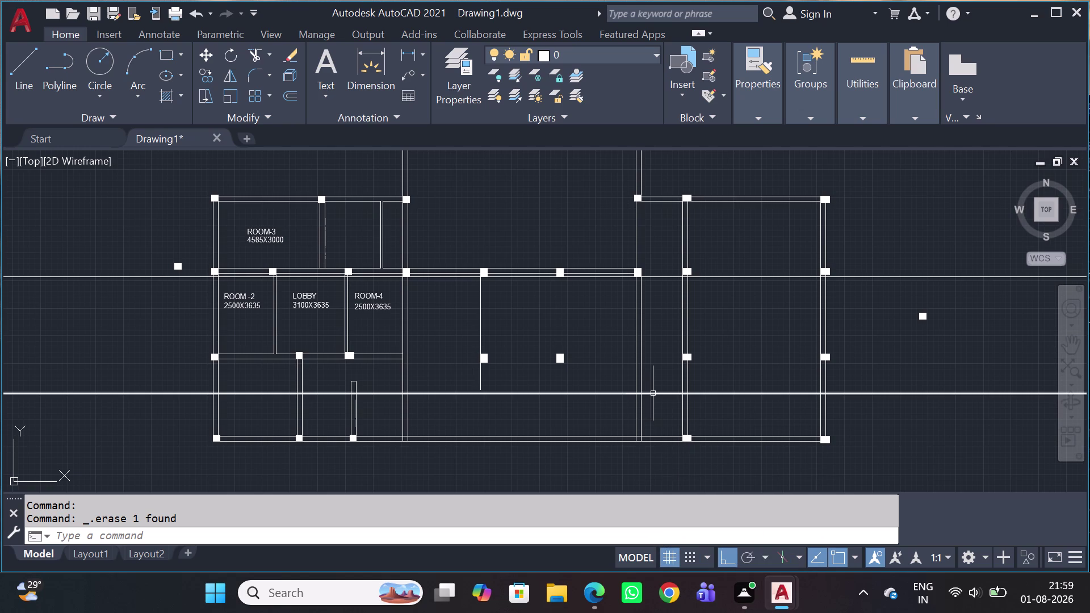
scroll(up, 3)
scroll(down, 3)
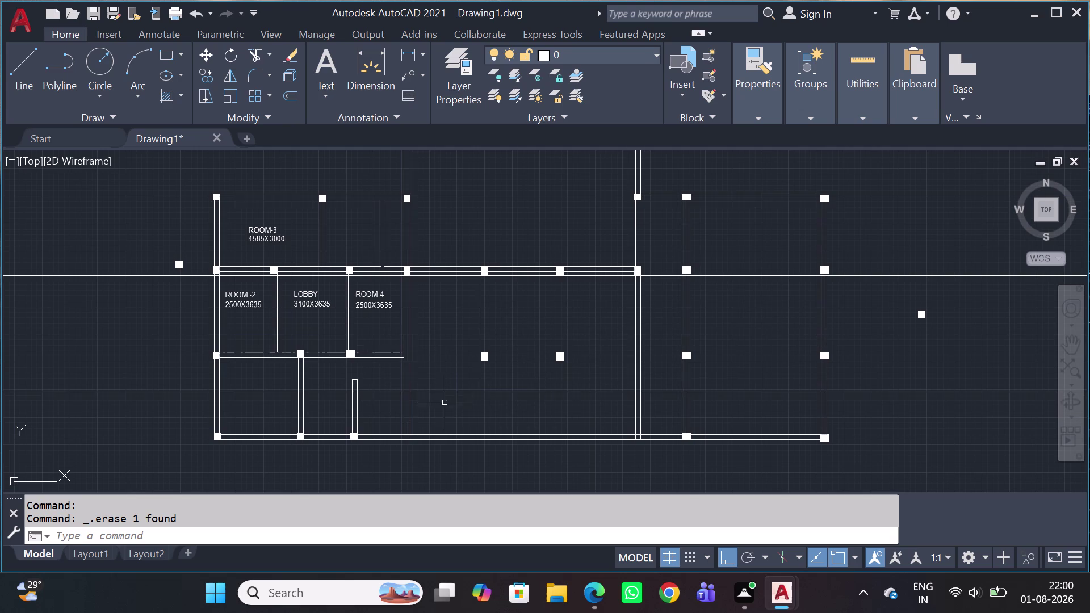
scroll(up, 3)
click(474, 349)
Offset the lower construction line 230 units downward for the wall thickness.
click(445, 393)
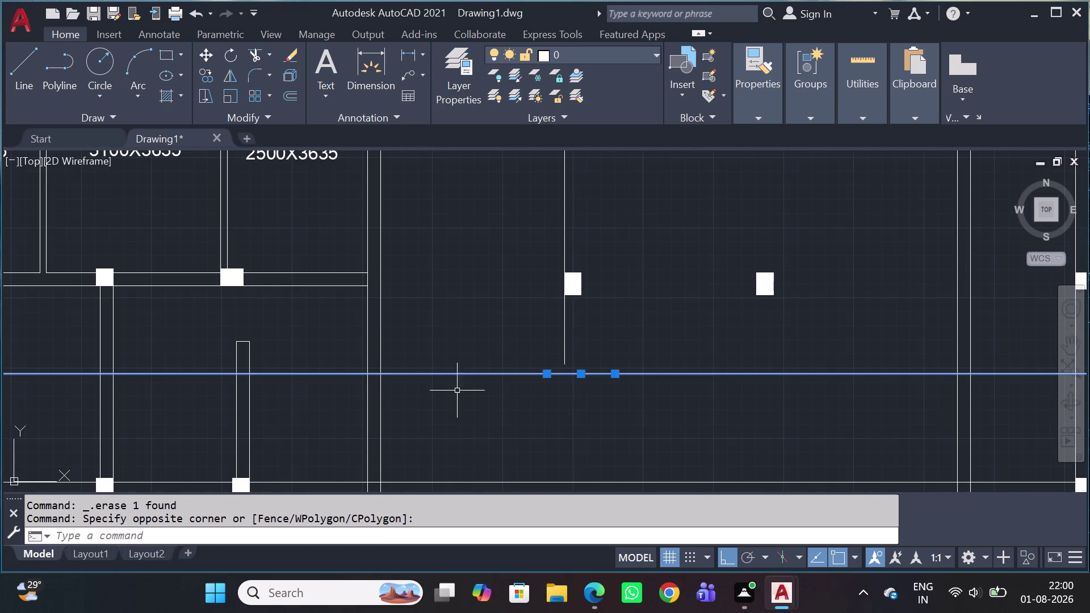
key(o)
key(space)
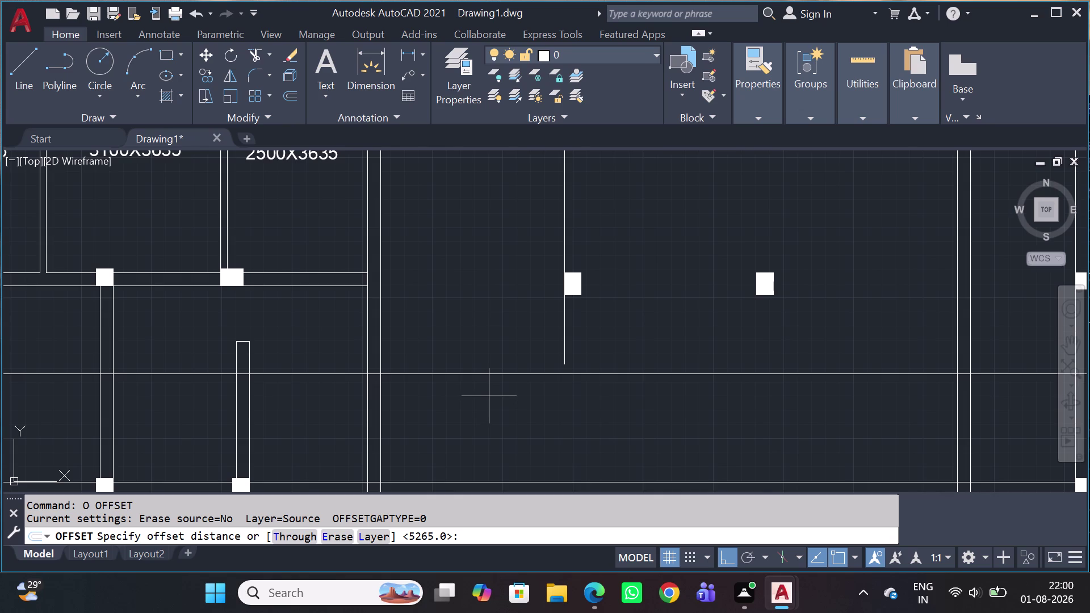
key(2)
key(3)
key(0)
key(space)
click(490, 406)
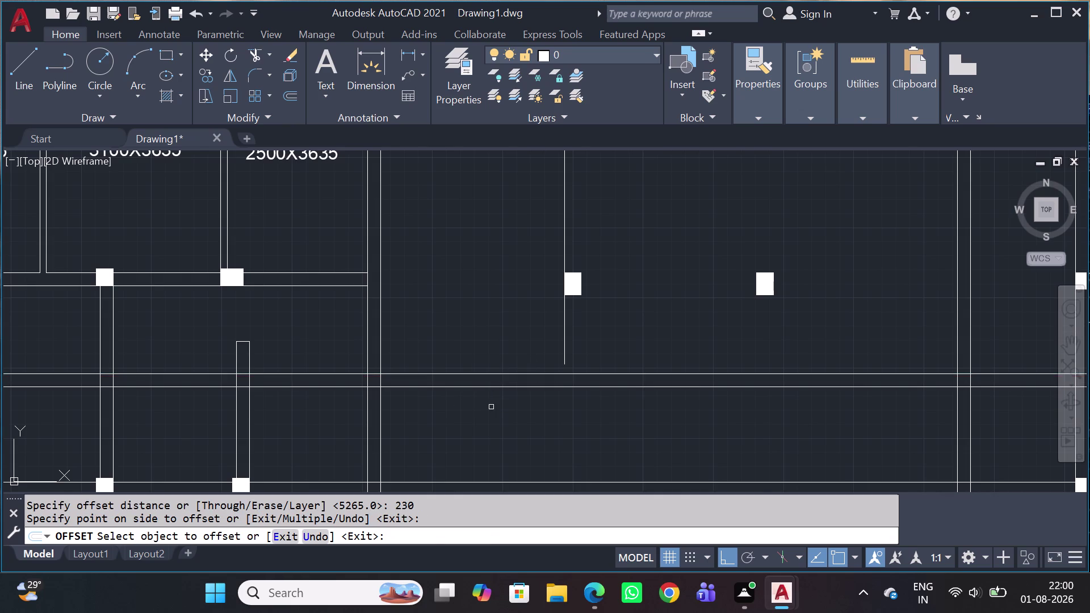
scroll(down, 3)
scroll(up, 3)
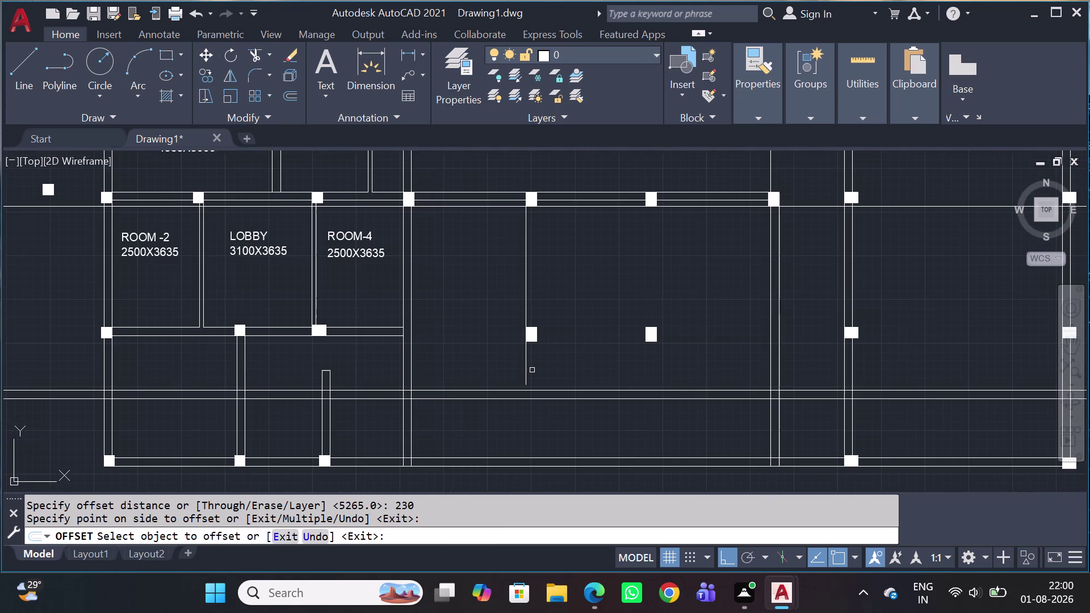
scroll(down, 3)
scroll(up, 3)
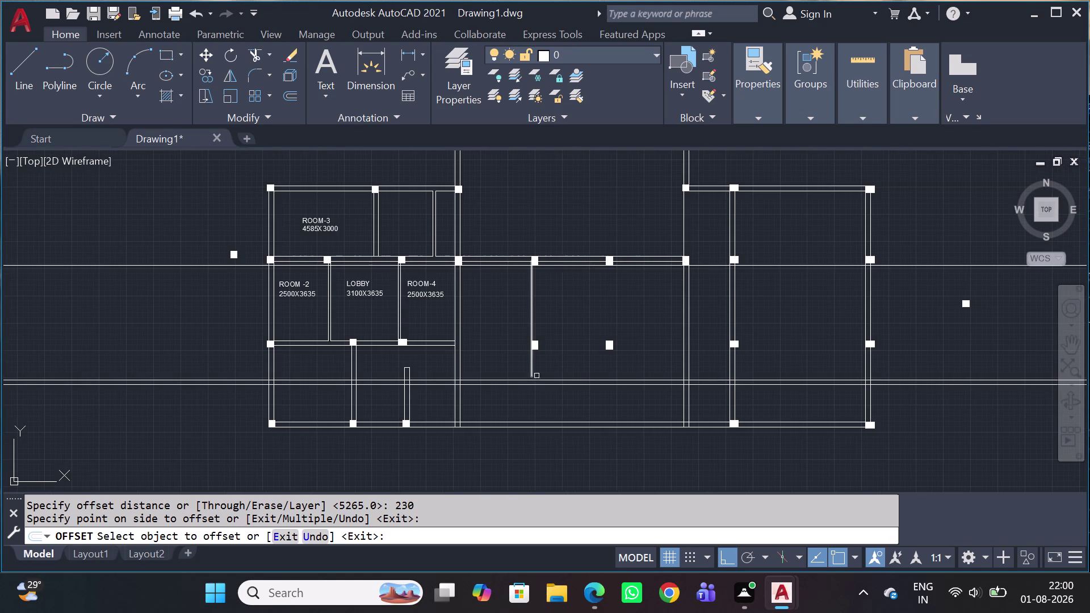
key(Escape)
scroll(up, 3)
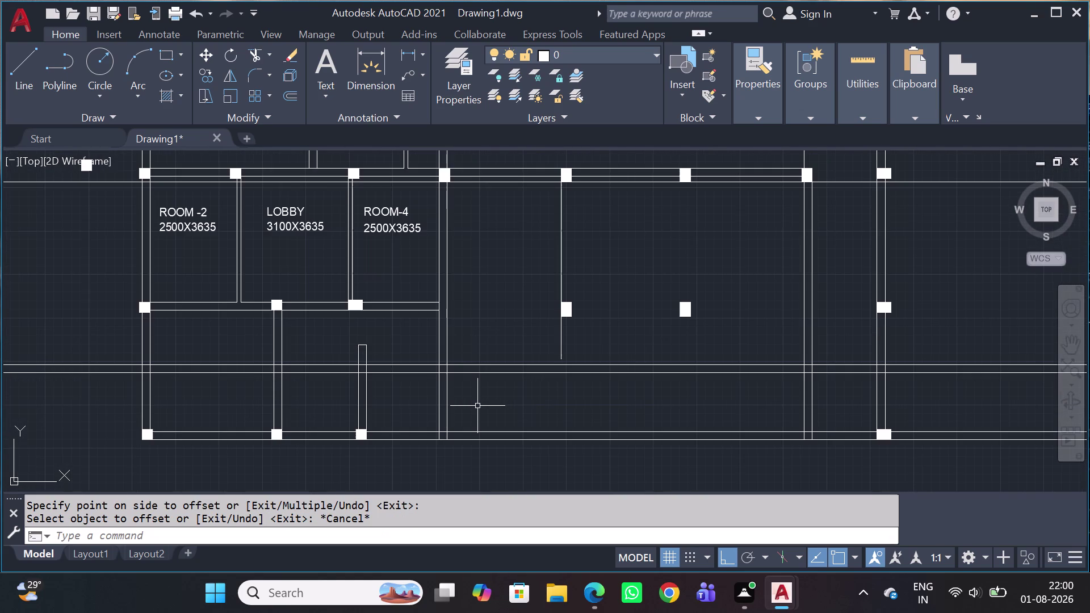
text(TR)
key(space)
scroll(up, 3)
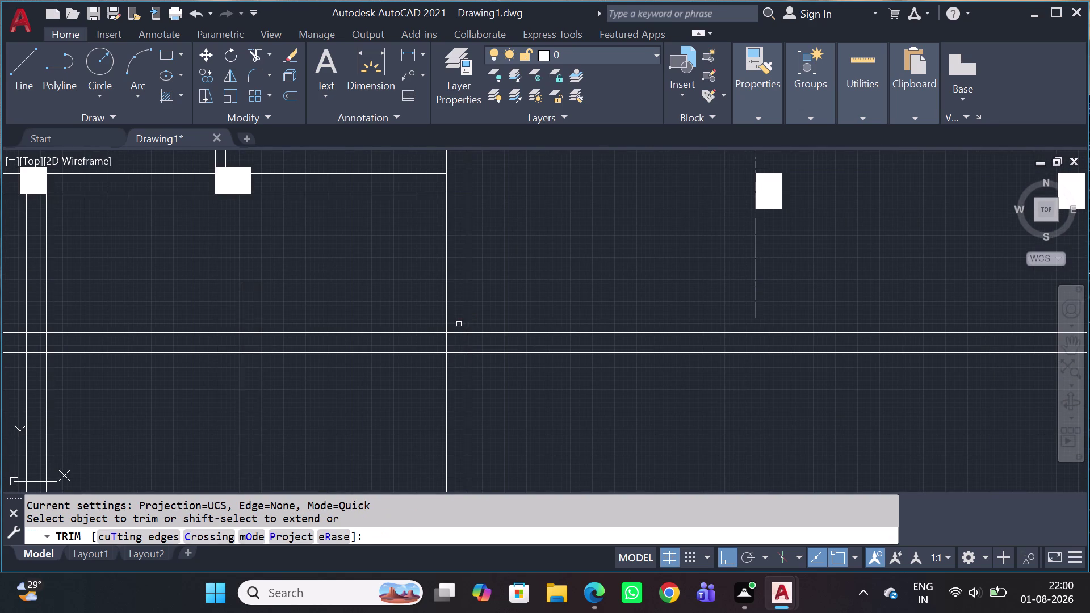
scroll(down, 3)
scroll(up, 3)
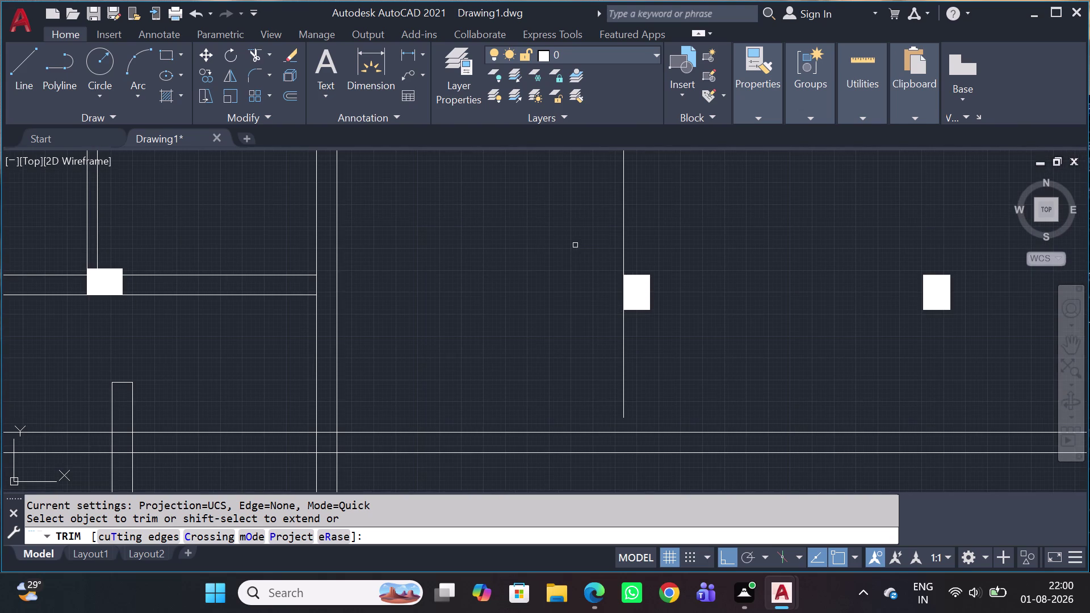
key(Escape)
scroll(down, 3)
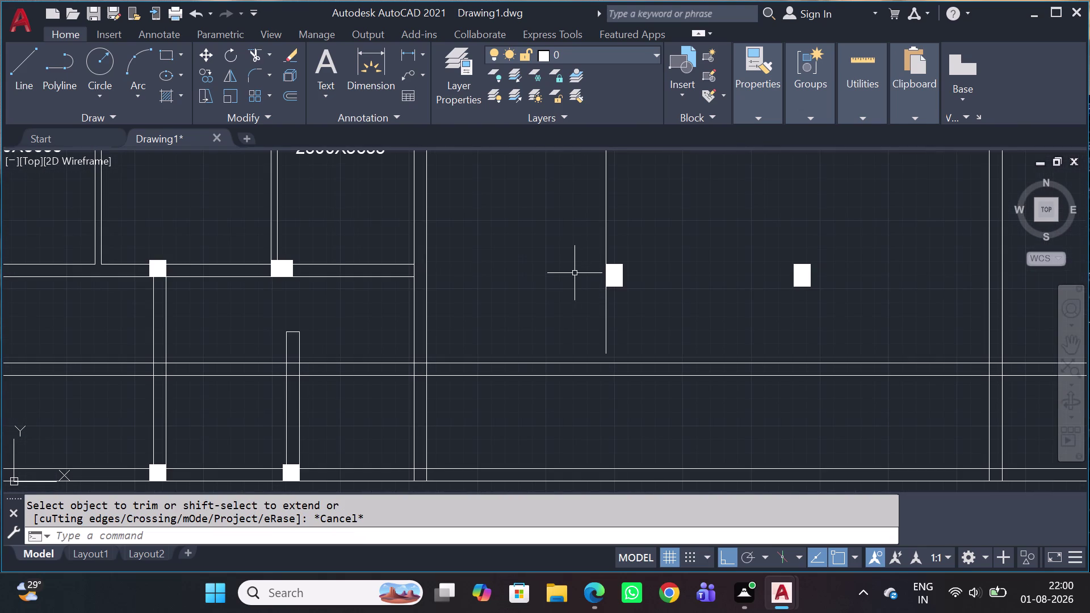
click(587, 255)
Start copying a column from its corner, then cancel without placing it.
click(644, 314)
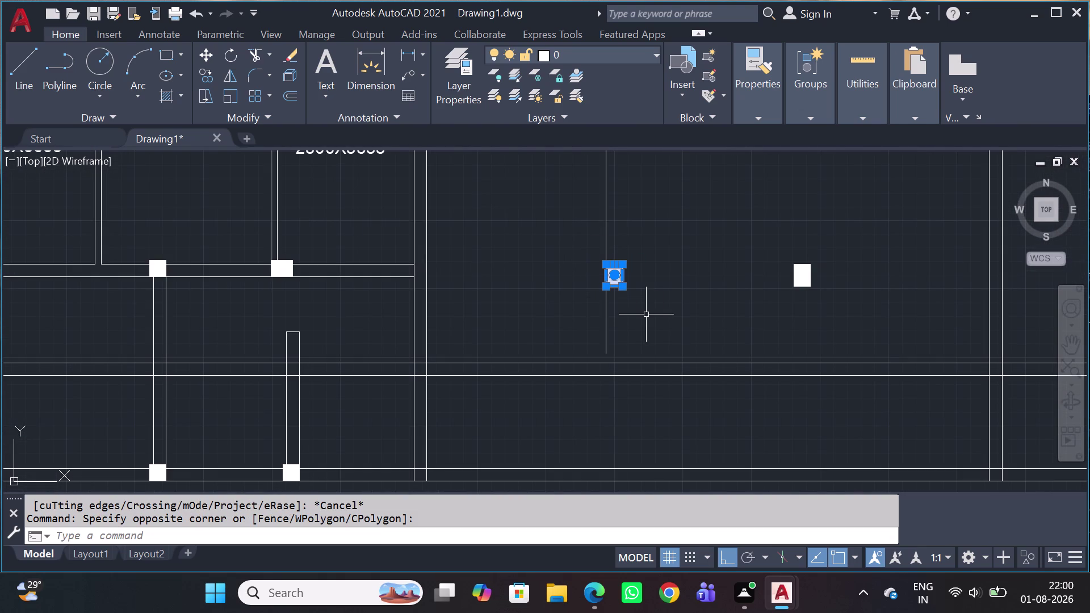
key(c)
key(o)
key(space)
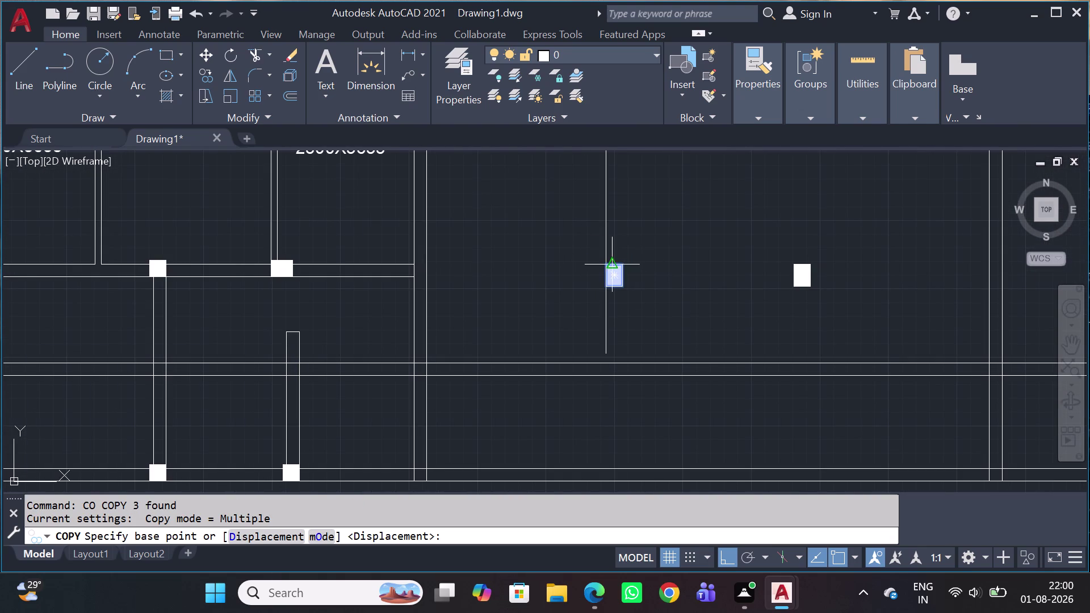
scroll(up, 3)
scroll(up, 3)
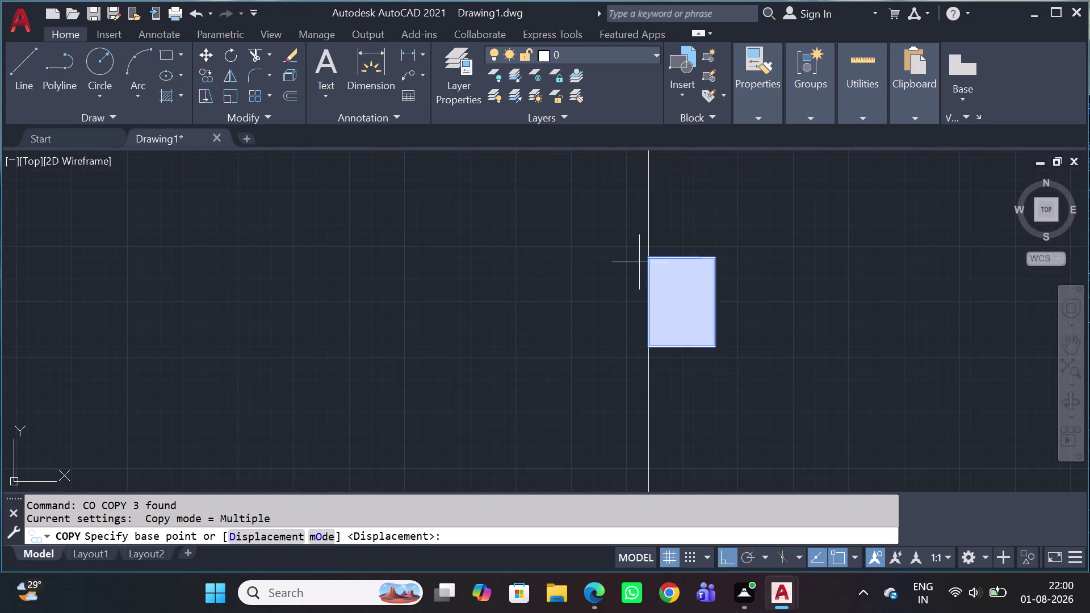
click(650, 258)
scroll(down, 3)
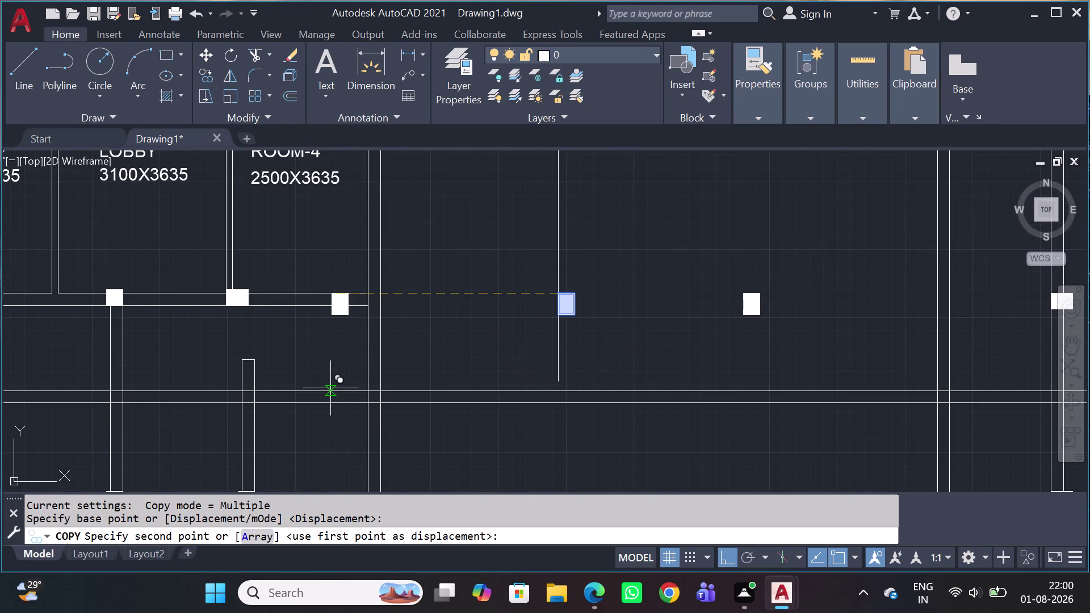
scroll(up, 3)
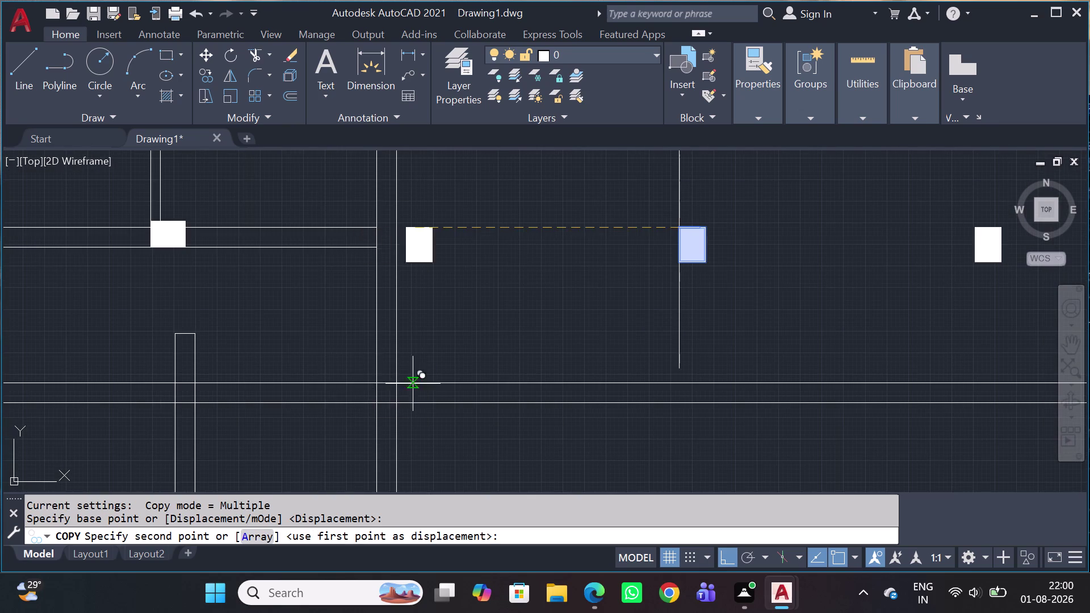
scroll(down, 3)
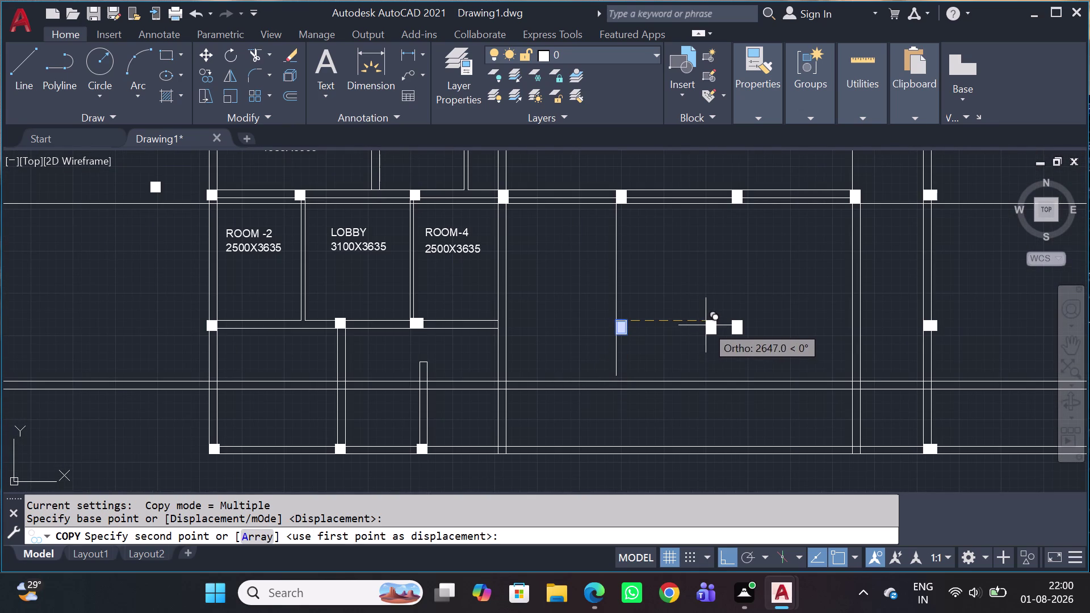
key(Escape)
scroll(up, 3)
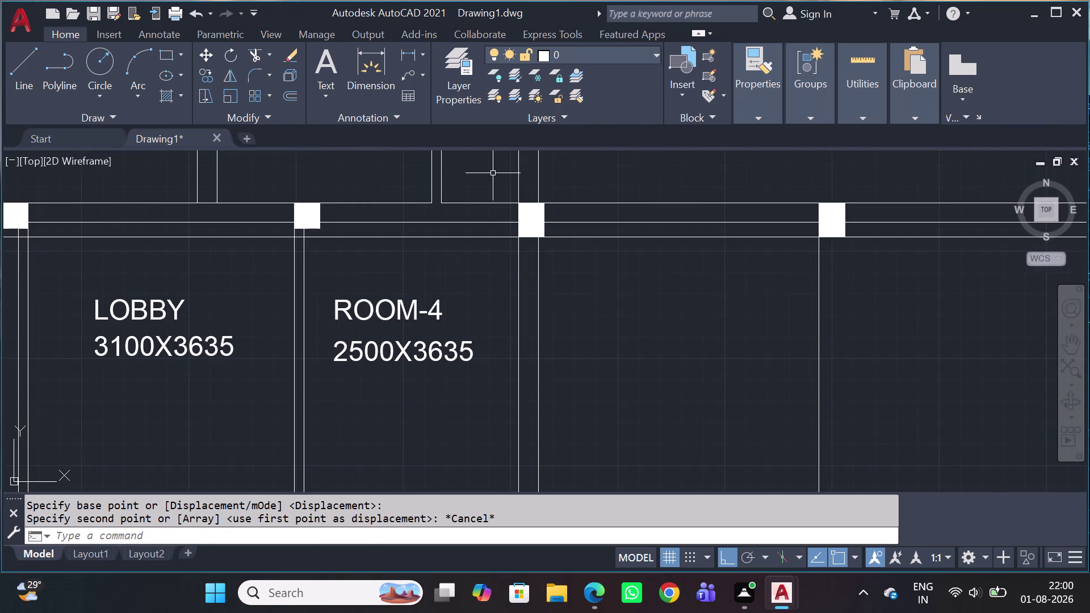
Copy the upper-wall column from its top-left corner onto the lower wall junction.
click(493, 173)
click(561, 267)
key(c)
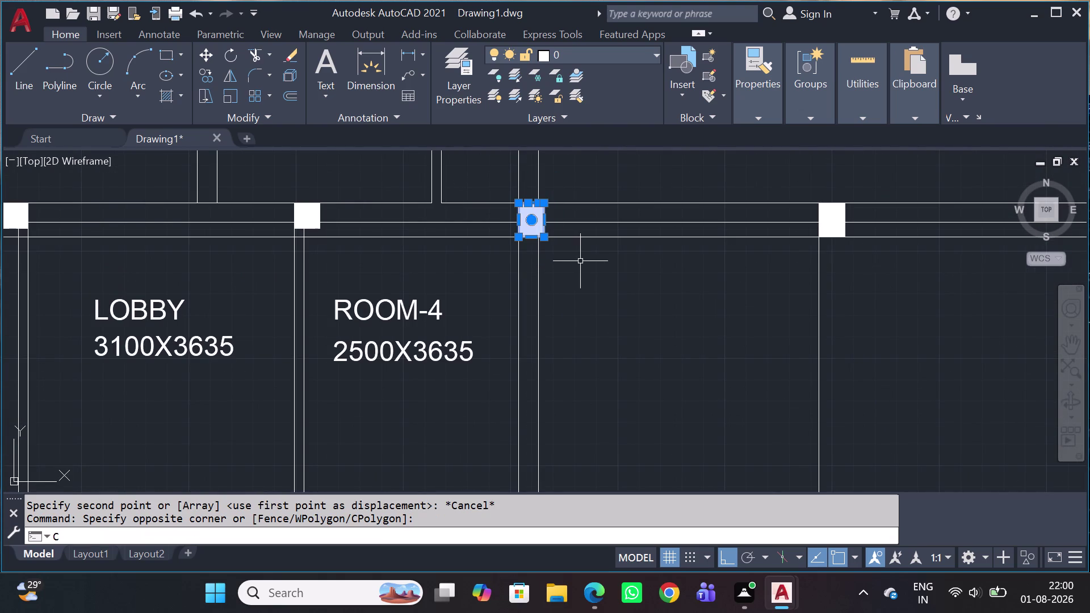
key(0)
key(BackSpace)
key(o)
key(space)
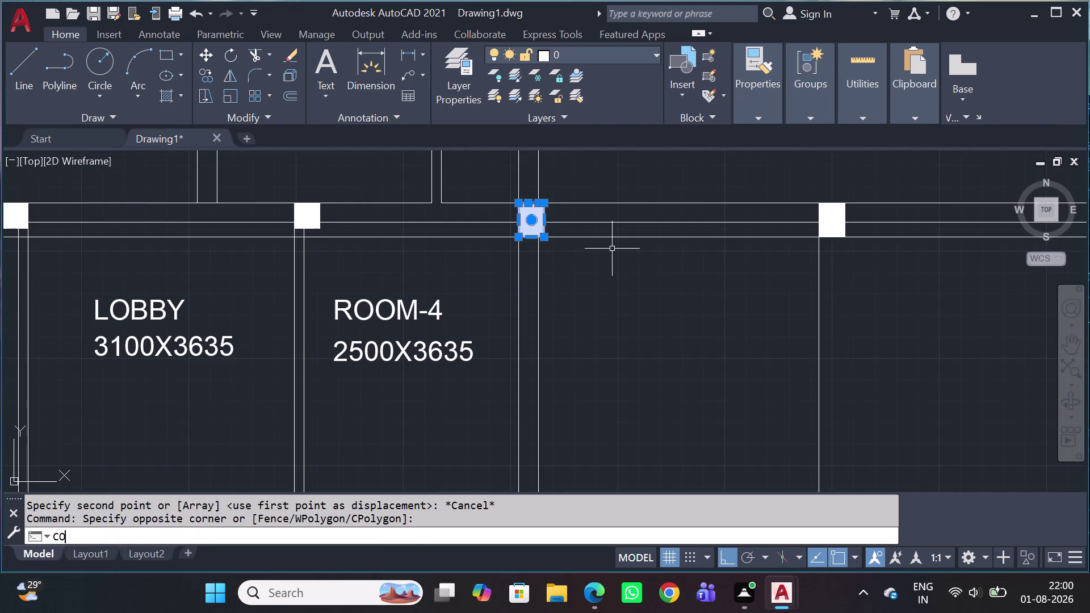
scroll(up, 3)
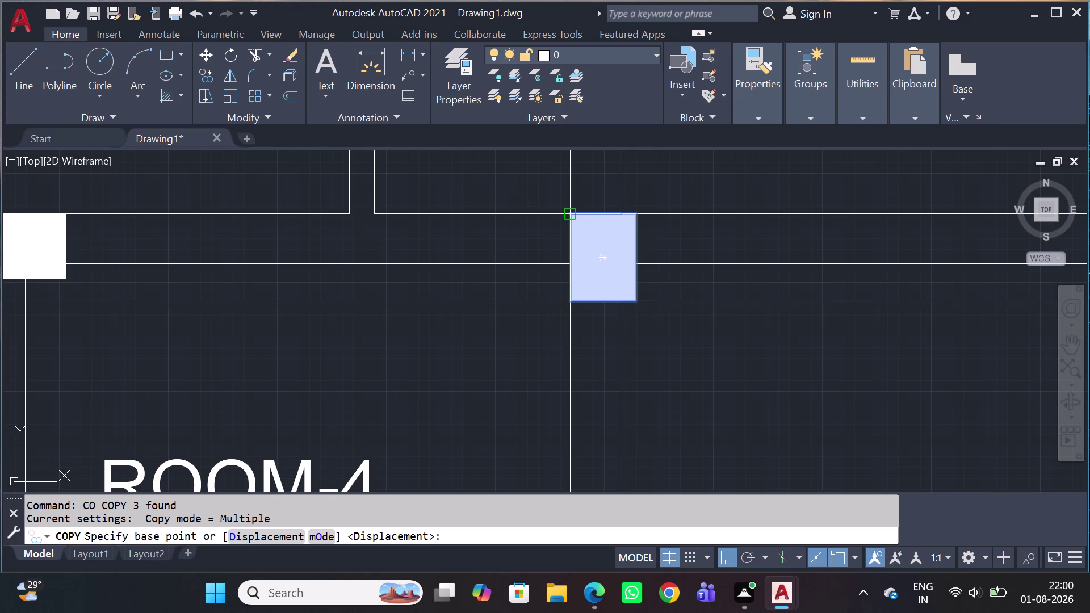
click(573, 216)
scroll(down, 3)
scroll(down, 3)
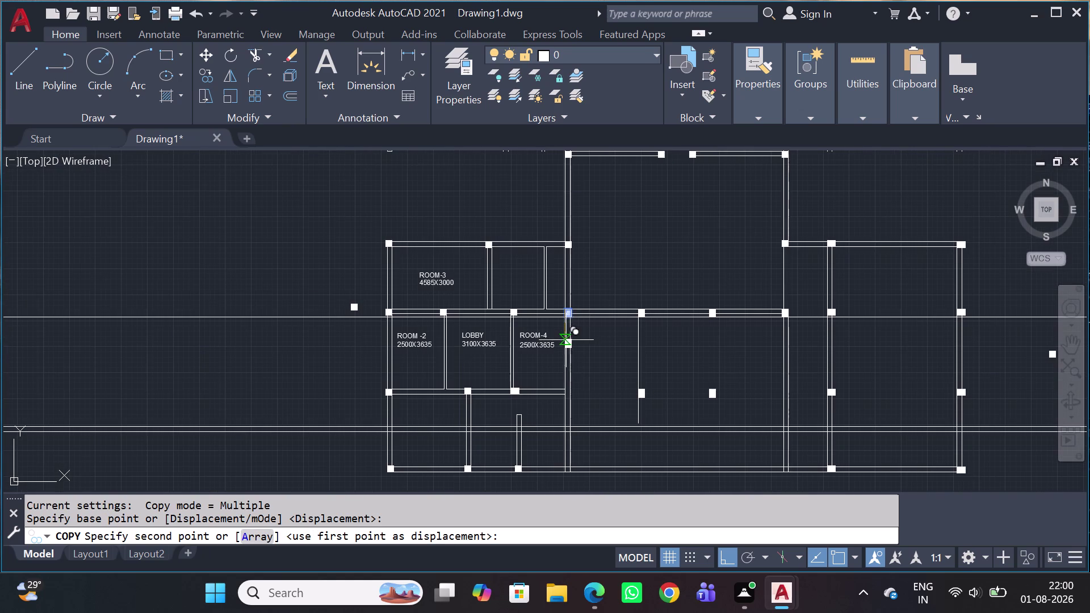
scroll(up, 3)
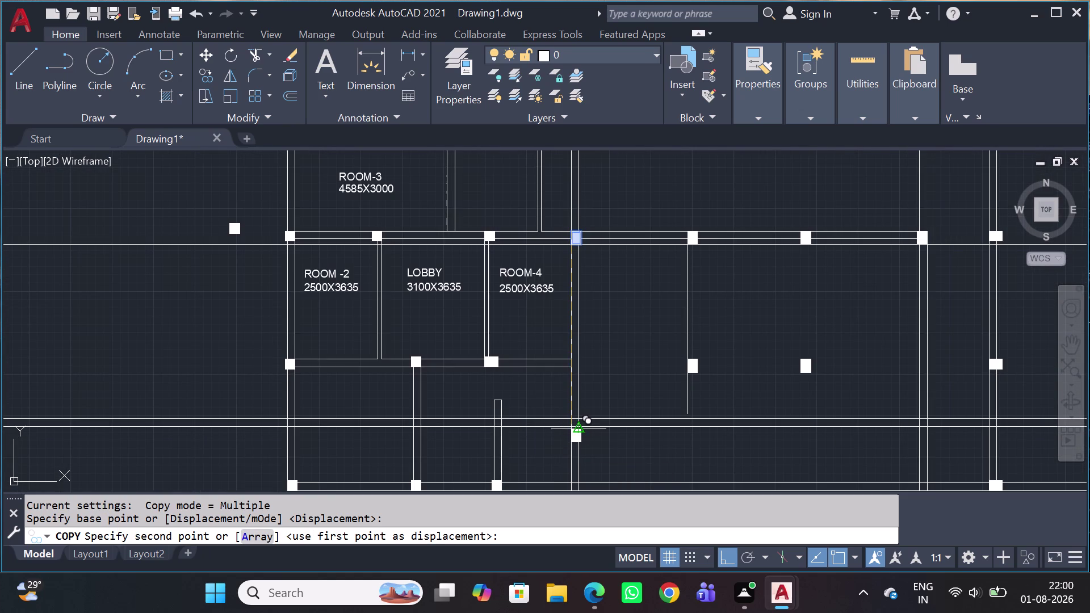
scroll(up, 3)
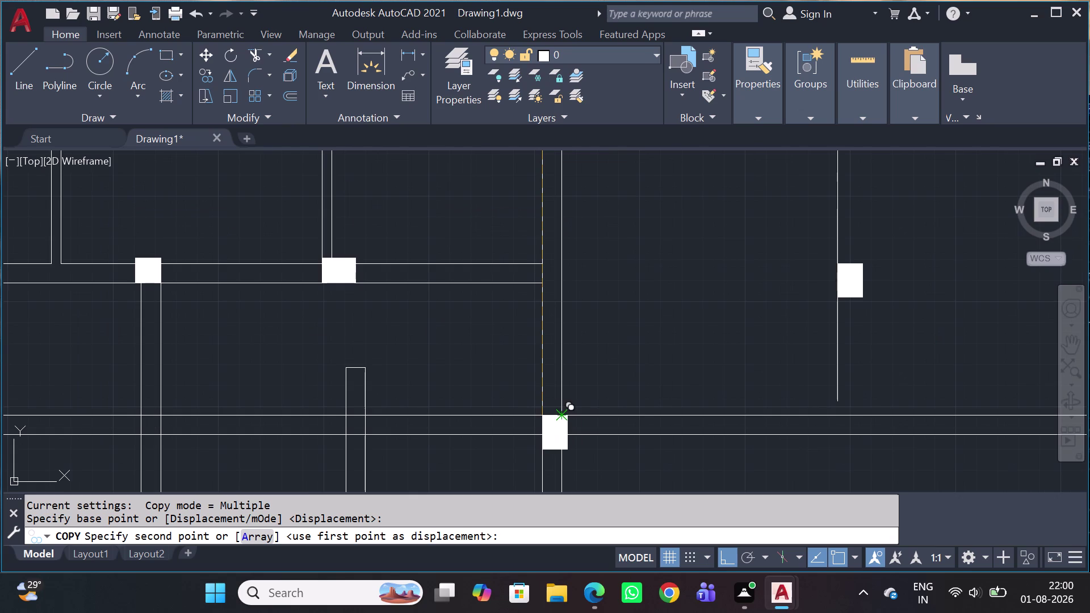
click(545, 420)
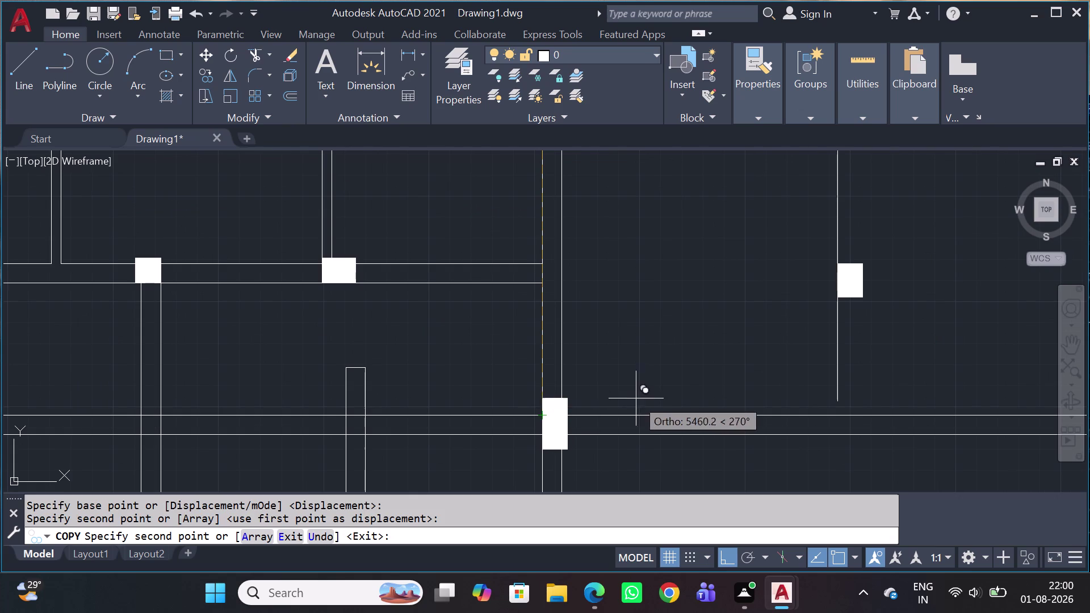
scroll(down, 3)
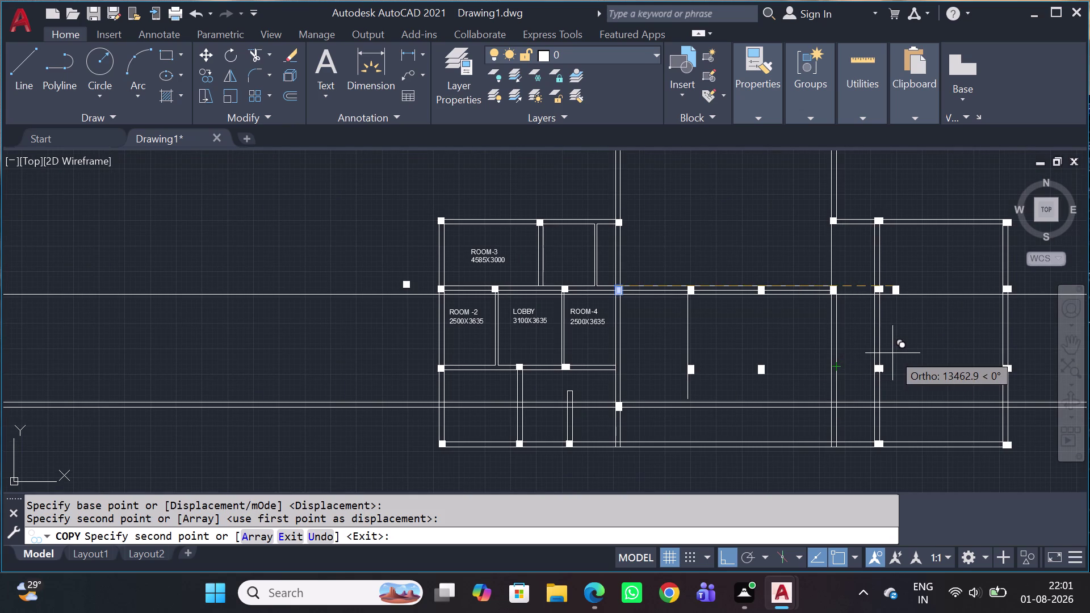
scroll(up, 3)
key(Escape)
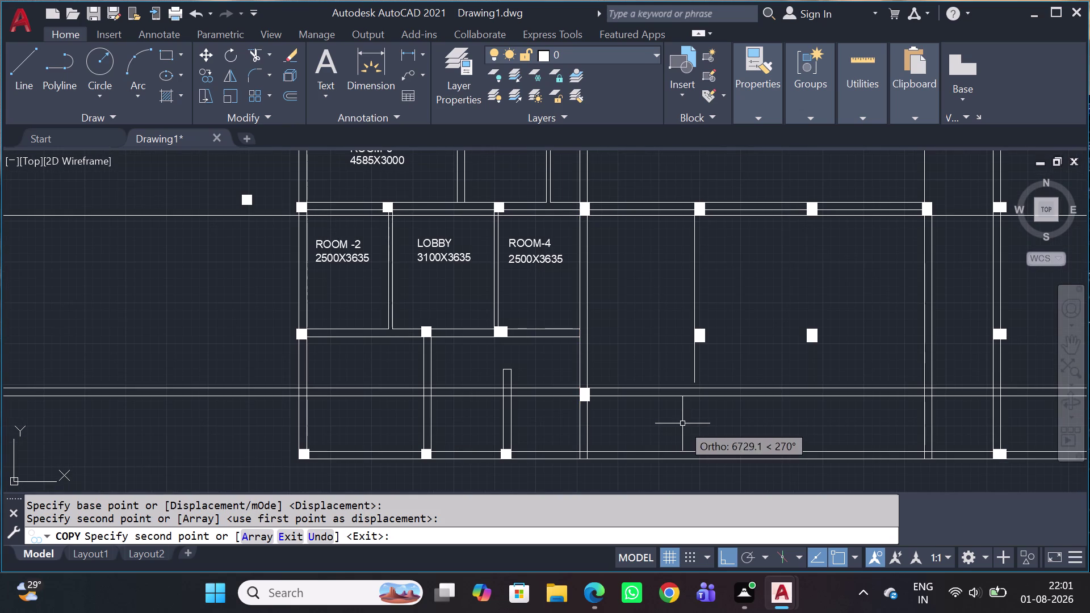
scroll(up, 3)
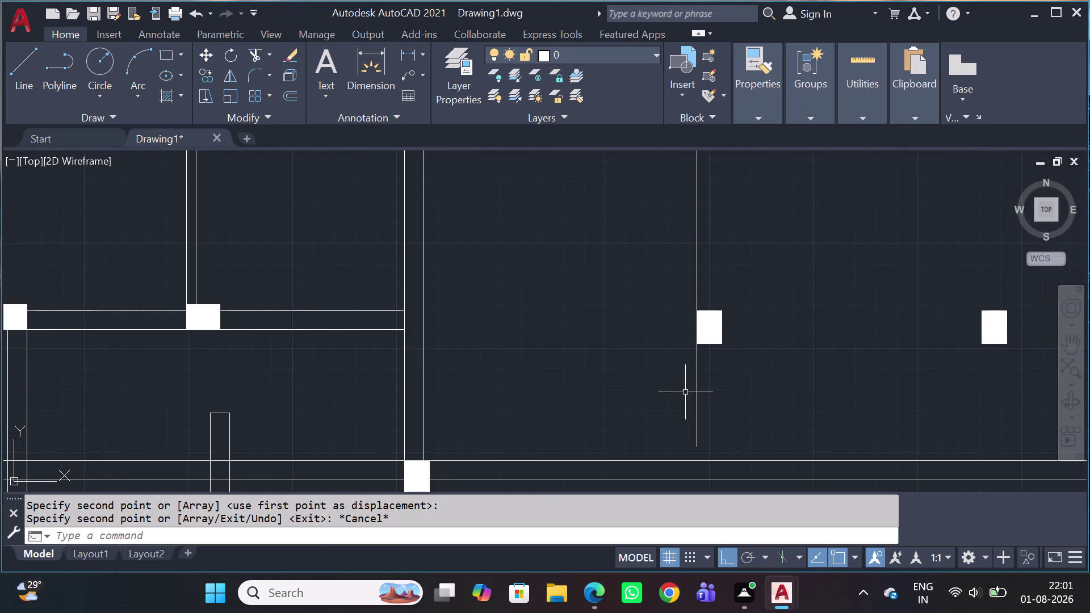
Erase the stray vertical line through the middle column, then begin a window around that column.
click(711, 393)
click(669, 399)
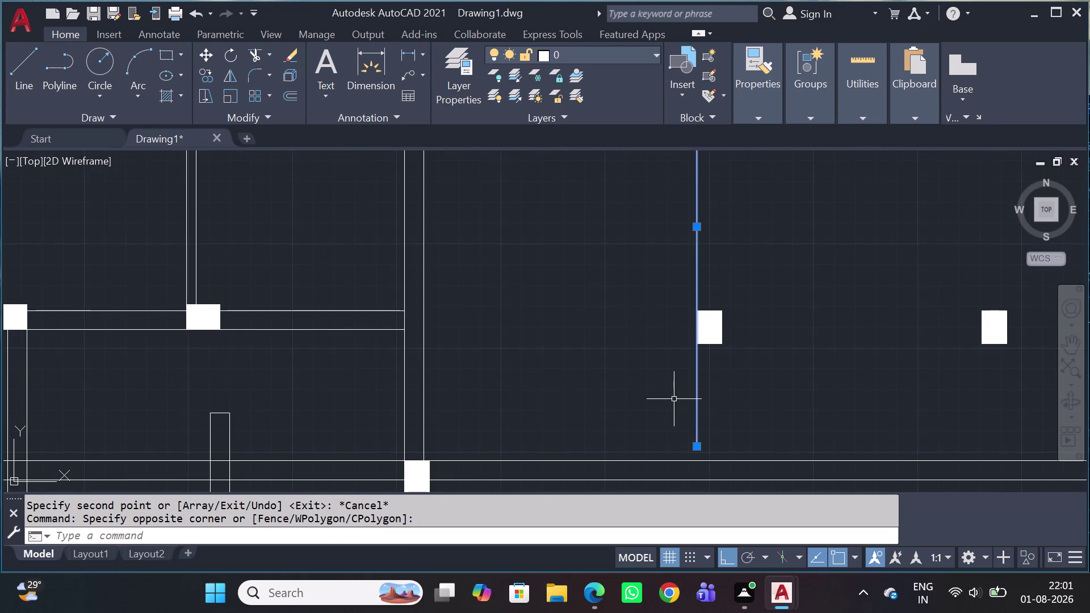
scroll(down, 3)
middle_drag(723, 424, 705, 402)
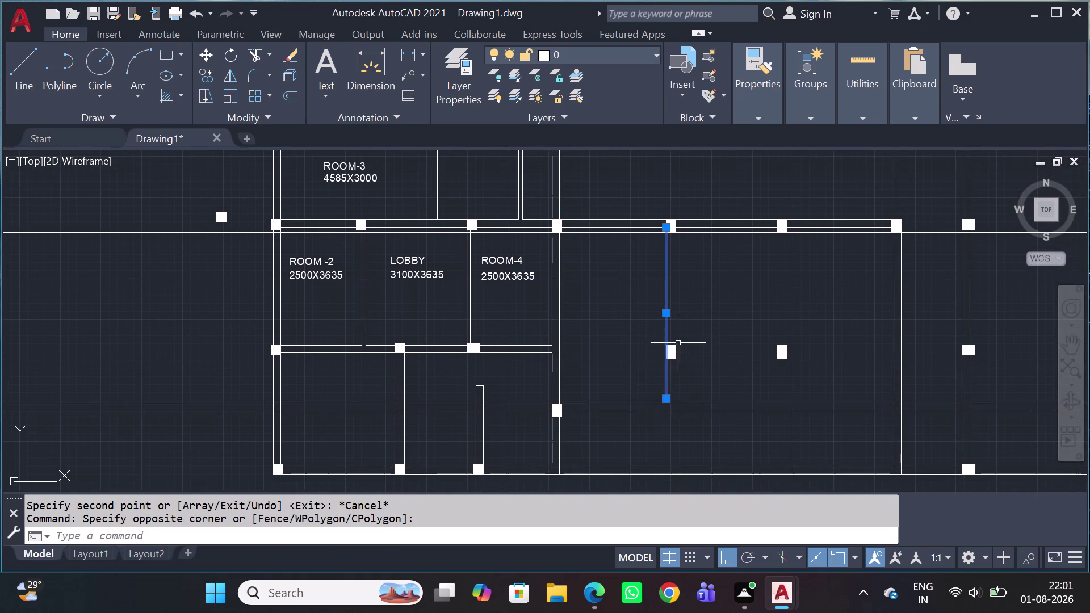
scroll(up, 3)
scroll(down, 3)
scroll(up, 3)
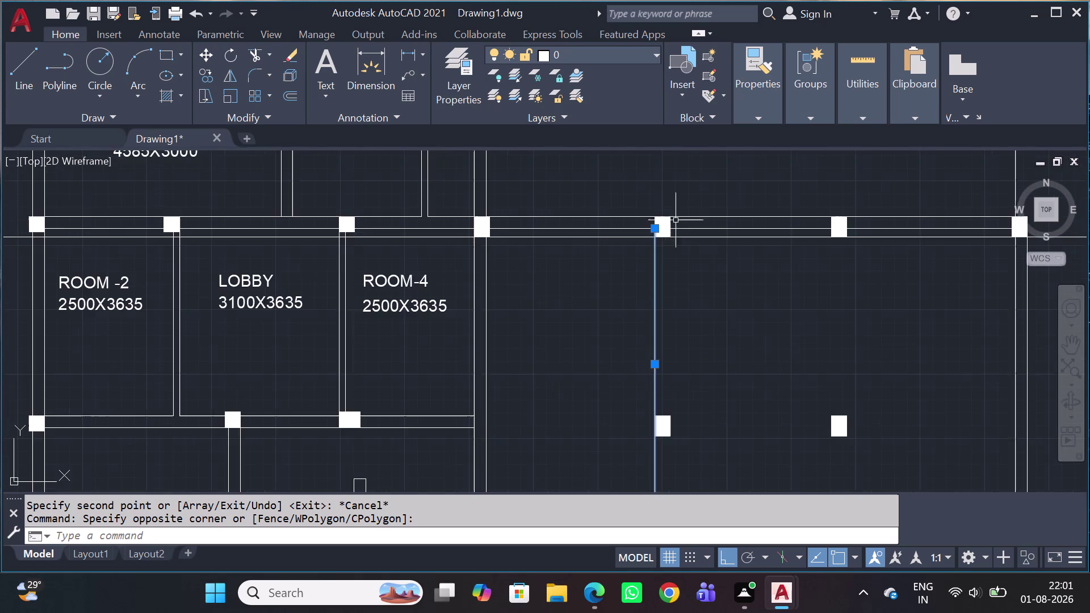
scroll(up, 3)
scroll(down, 3)
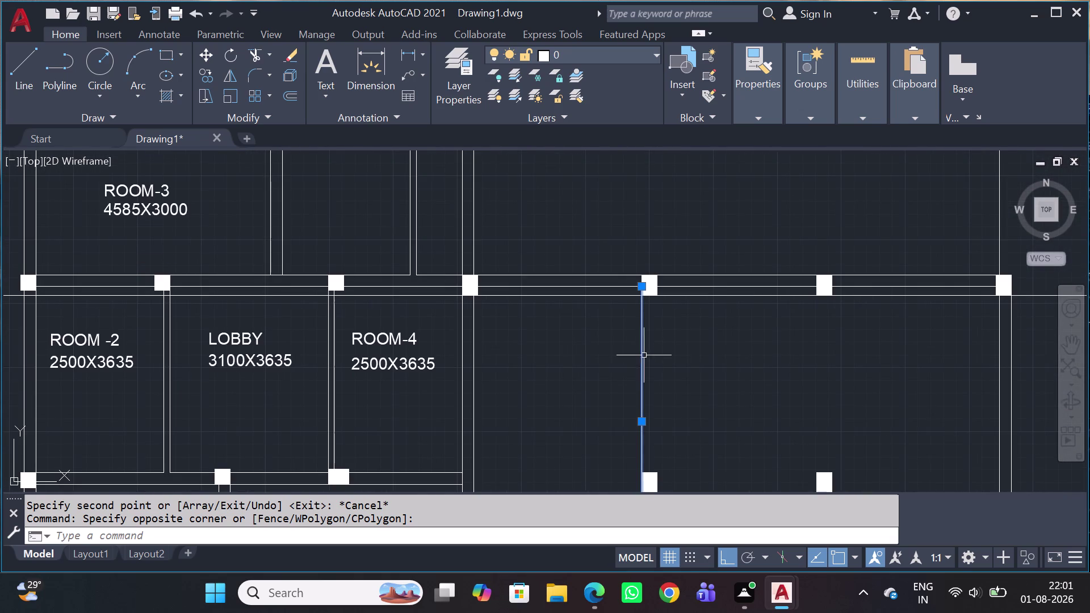
middle_drag(648, 364, 604, 315)
key(Delete)
scroll(down, 3)
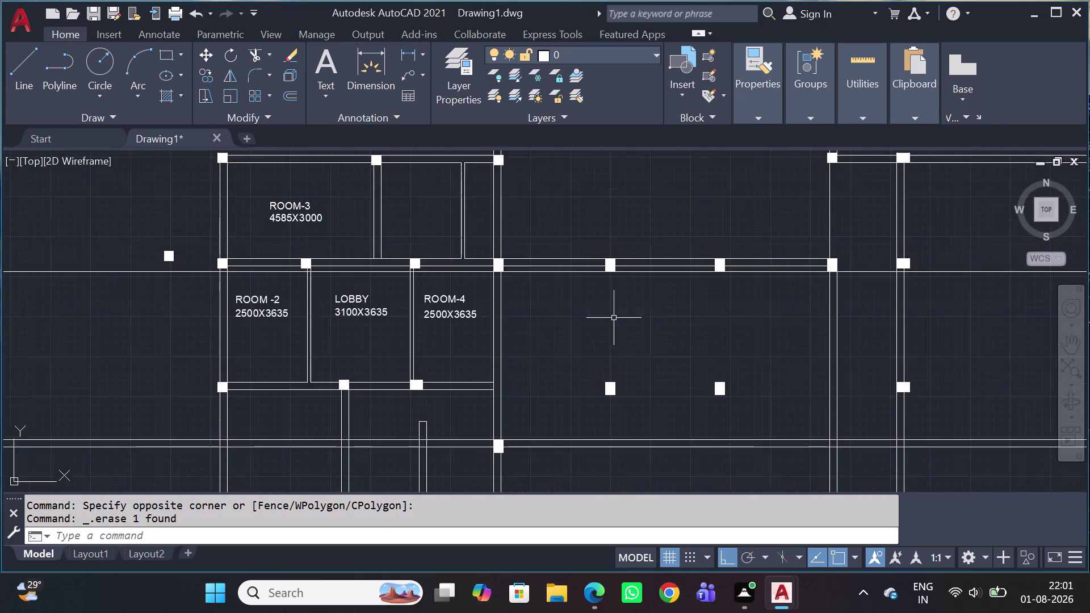
scroll(down, 3)
scroll(up, 3)
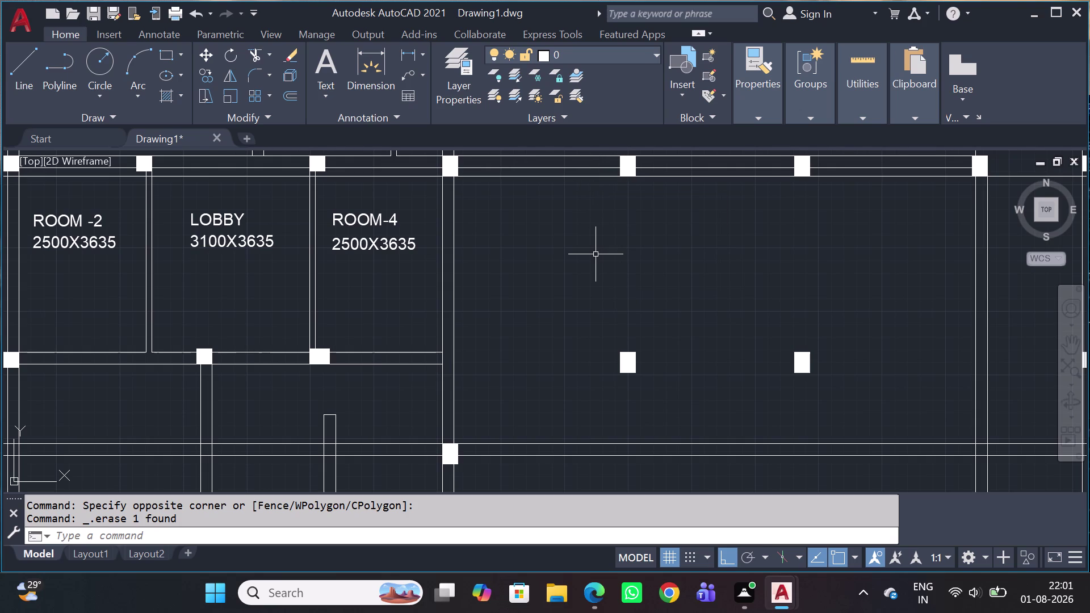
scroll(down, 3)
click(622, 360)
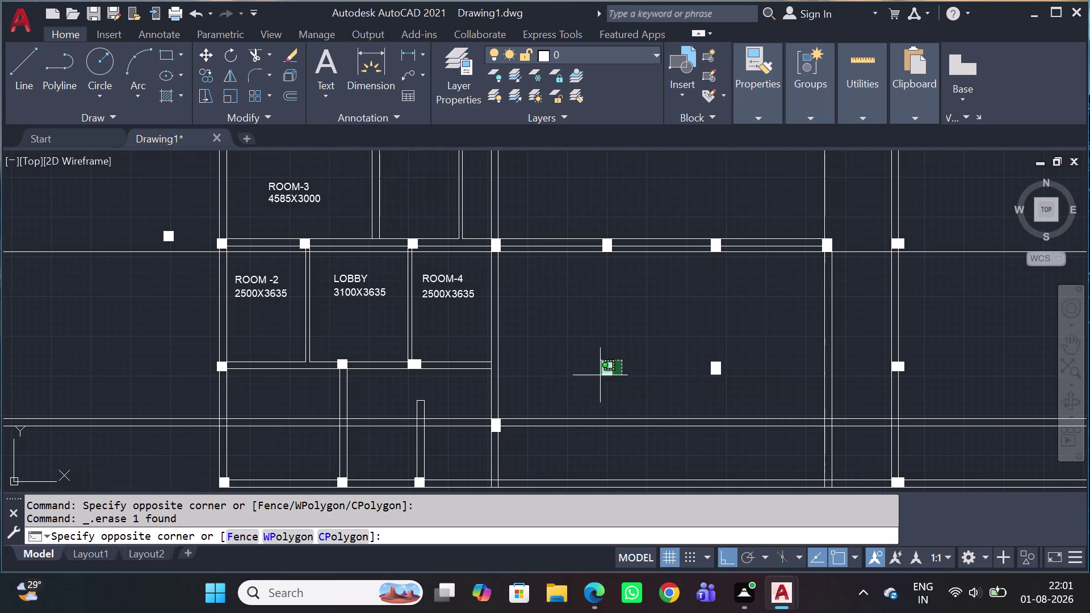
scroll(up, 3)
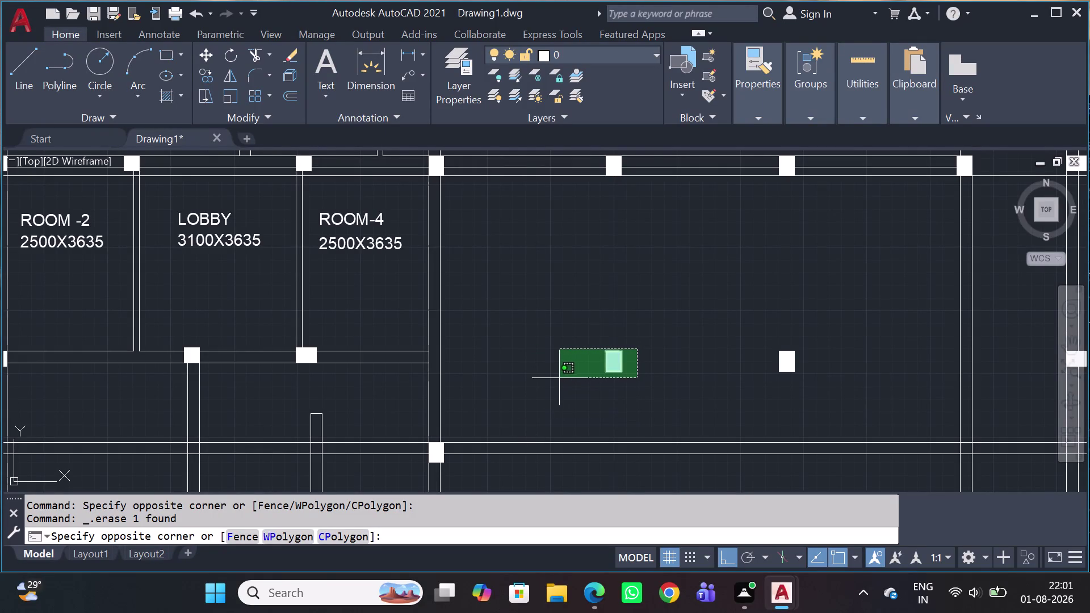
Copy the middle column from its corner down onto the corridor line.
click(564, 394)
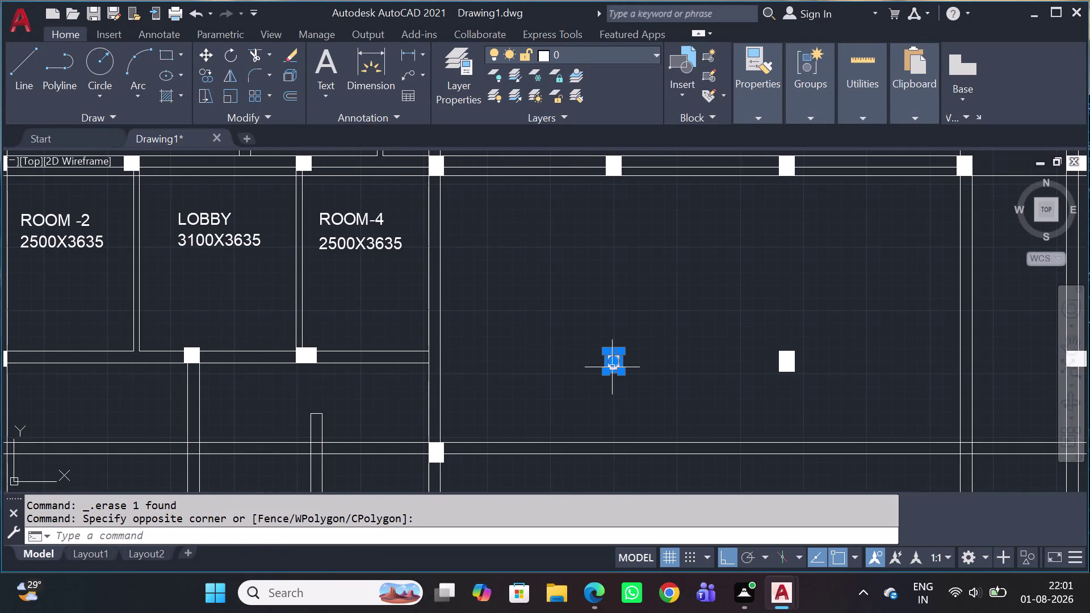
middle_drag(564, 460, 570, 397)
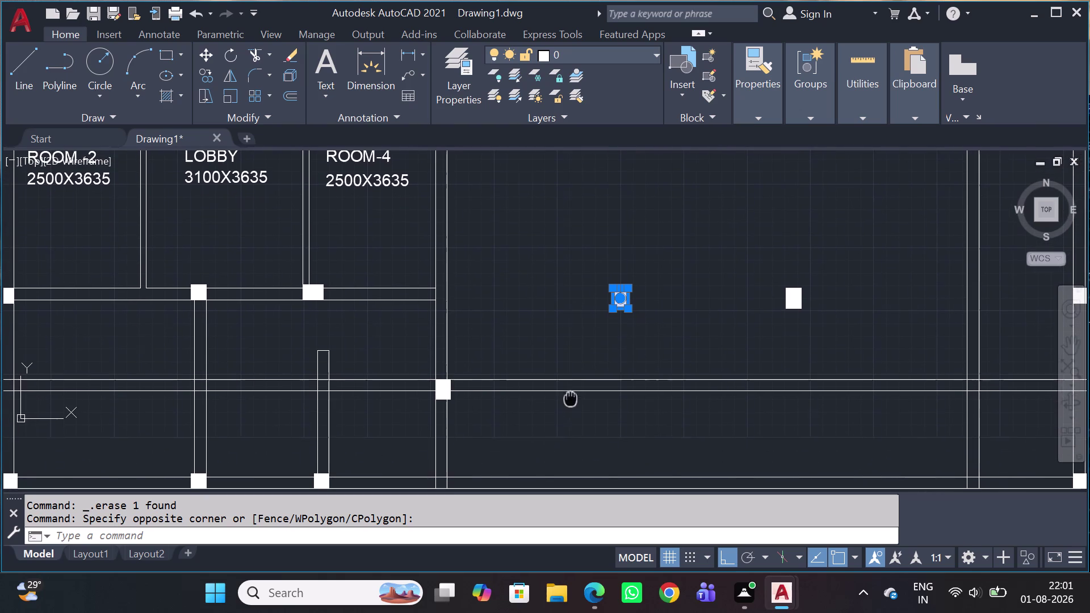
key(c)
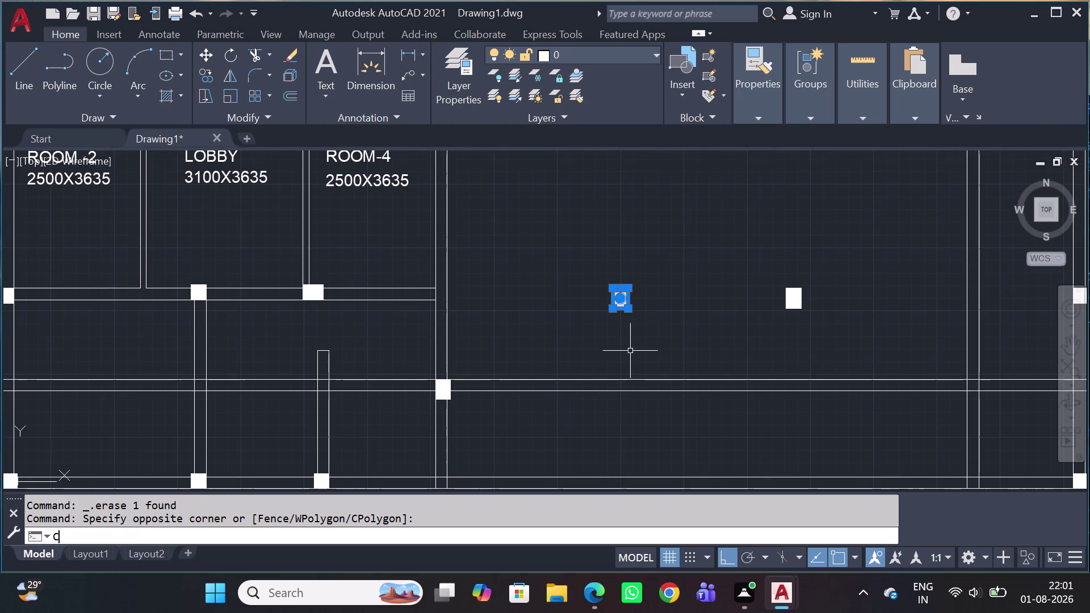
key(o)
key(space)
scroll(up, 3)
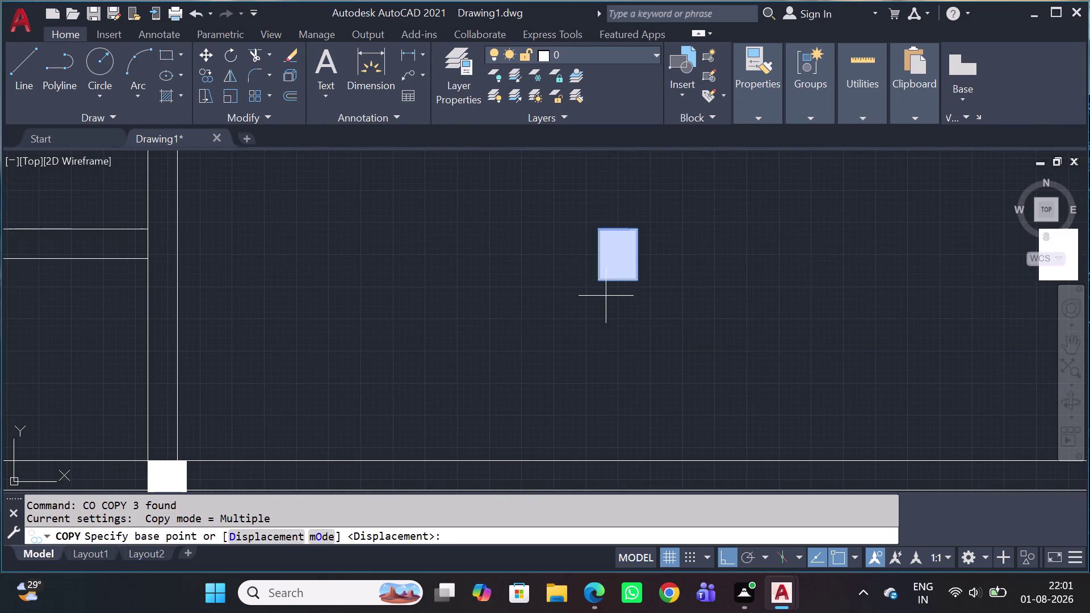
click(596, 226)
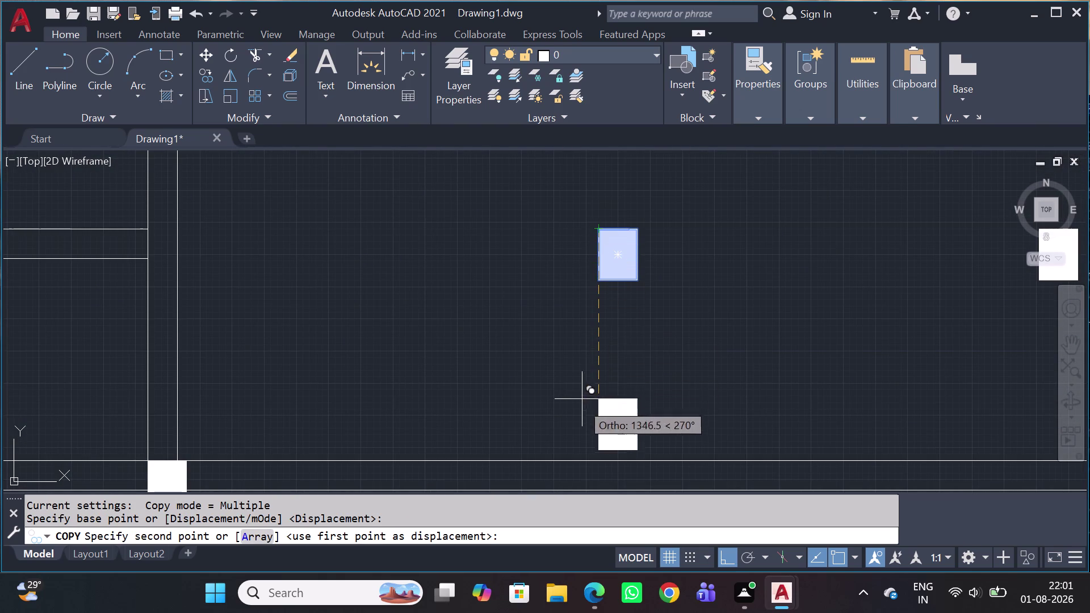
click(598, 458)
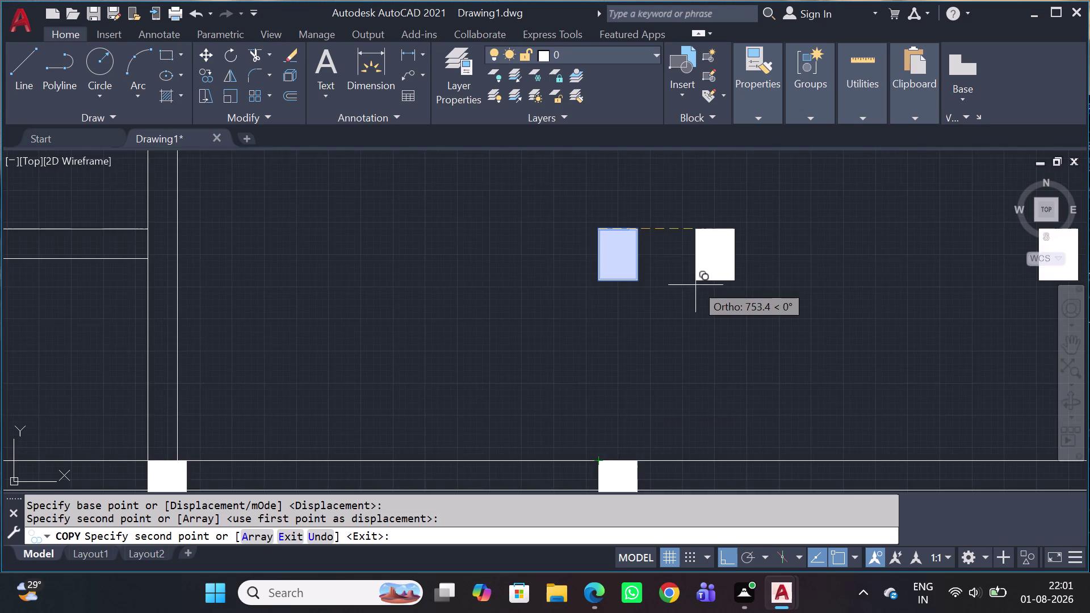
scroll(down, 3)
key(Escape)
Window-select and delete the extra column copies in the hall.
click(694, 277)
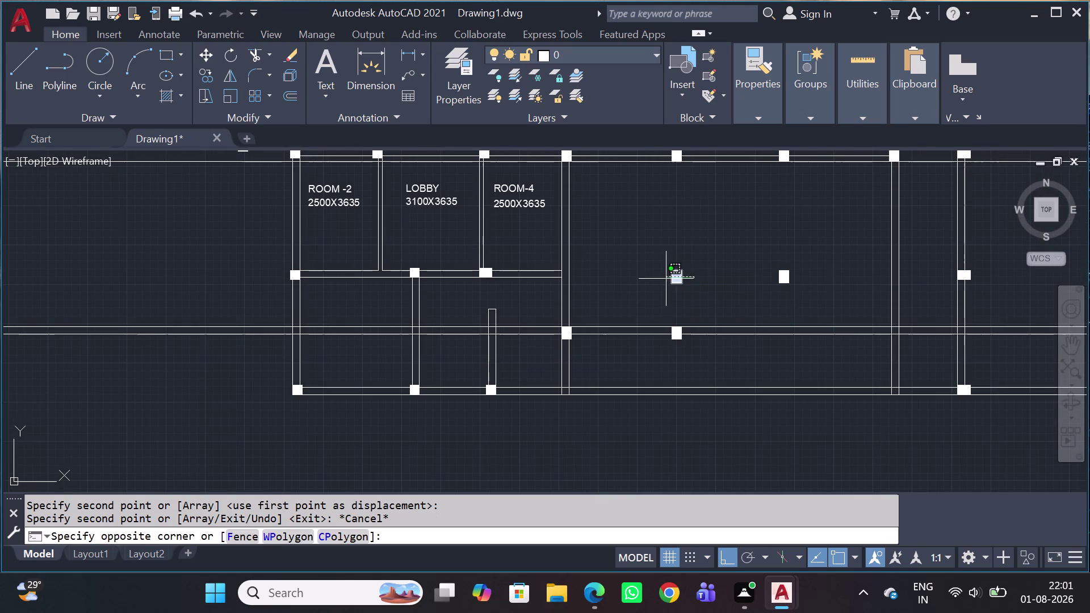
click(663, 279)
key(Delete)
click(715, 255)
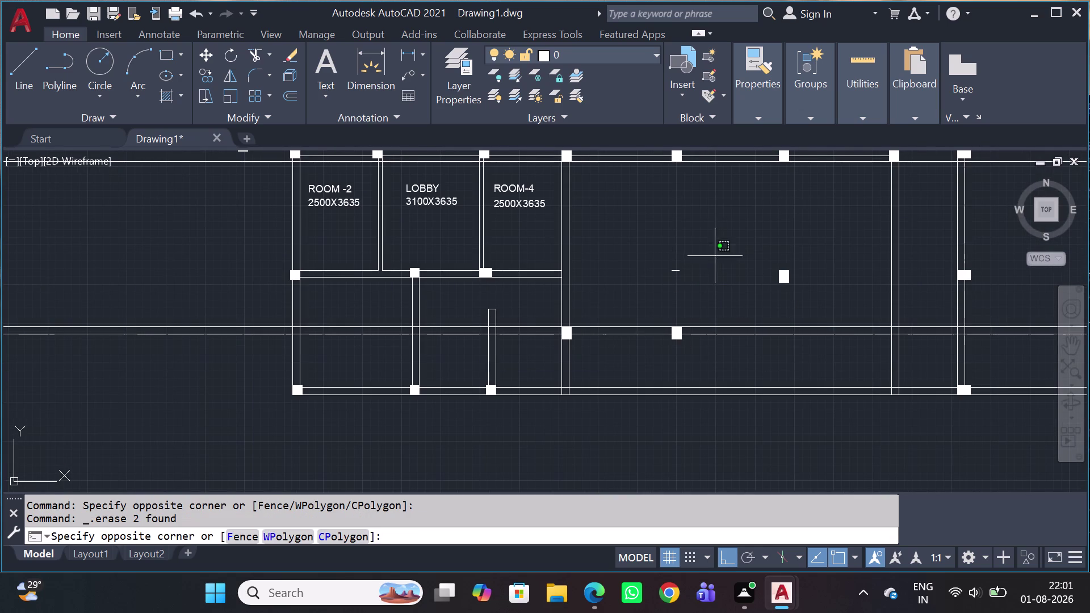
click(660, 276)
key(Delete)
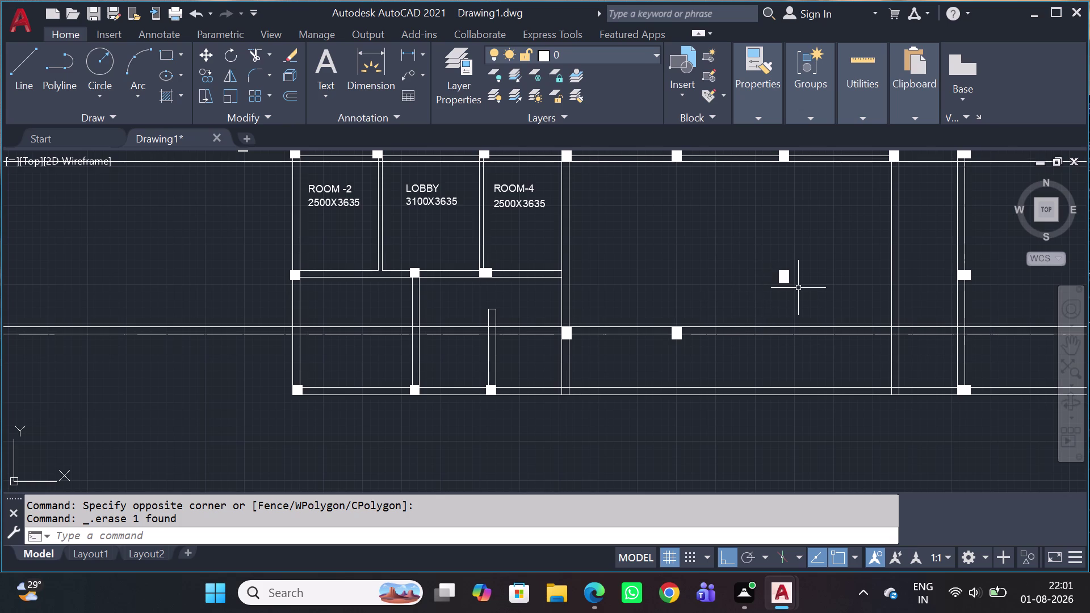
Move the loose column by its top corner down onto the wall line.
scroll(up, 3)
click(850, 256)
click(693, 290)
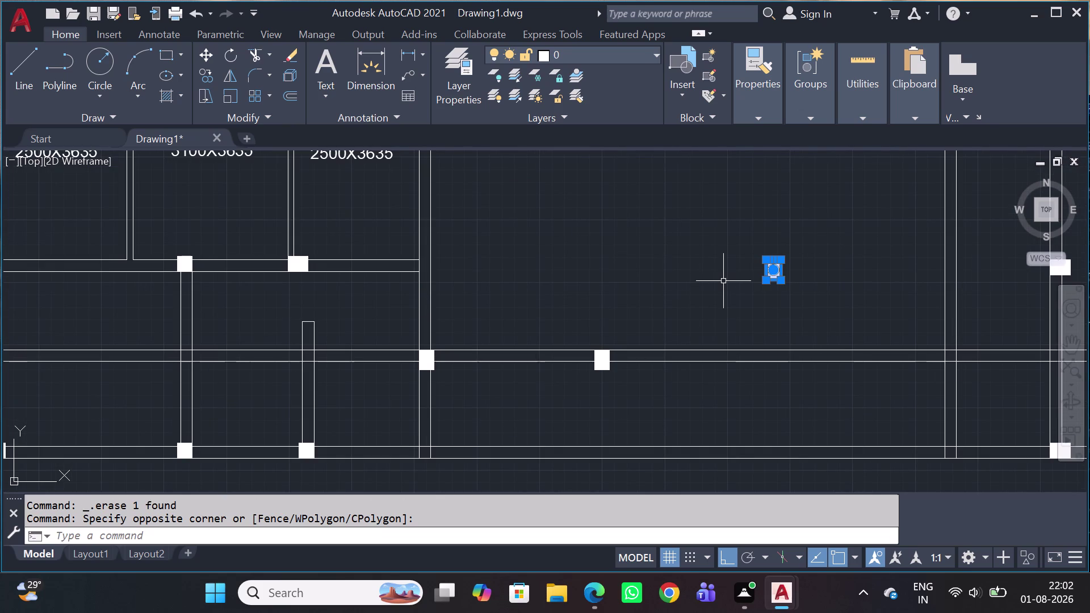
key(m)
key(space)
scroll(up, 3)
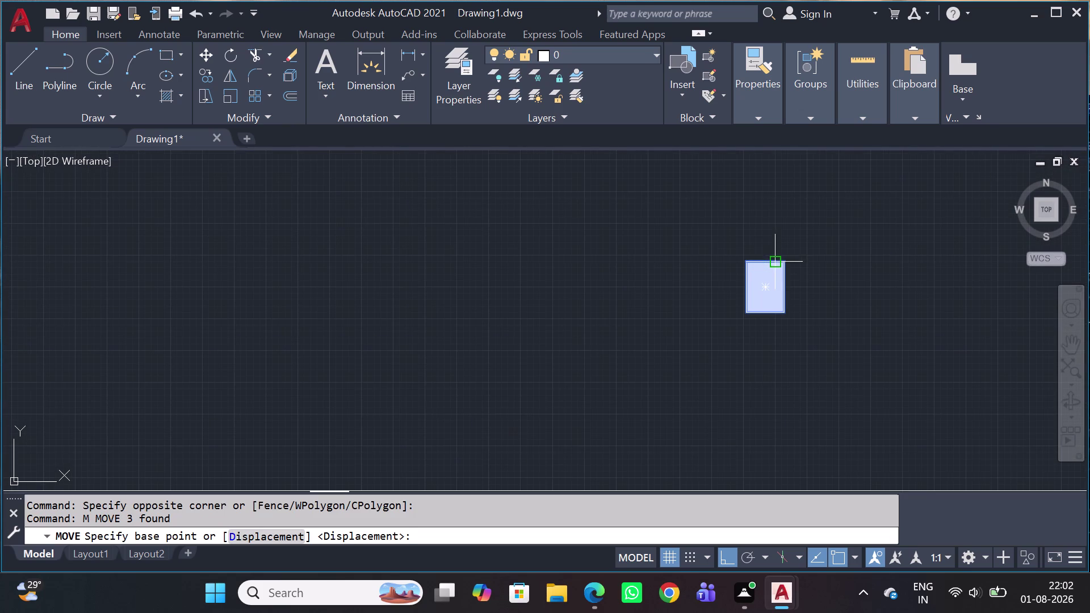
click(743, 265)
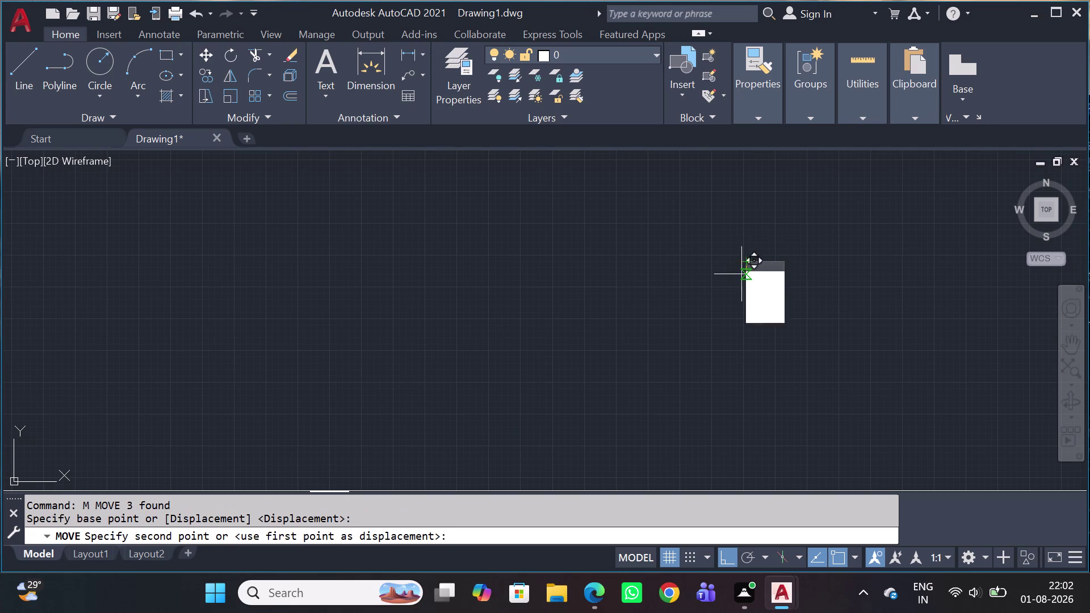
scroll(down, 3)
scroll(up, 3)
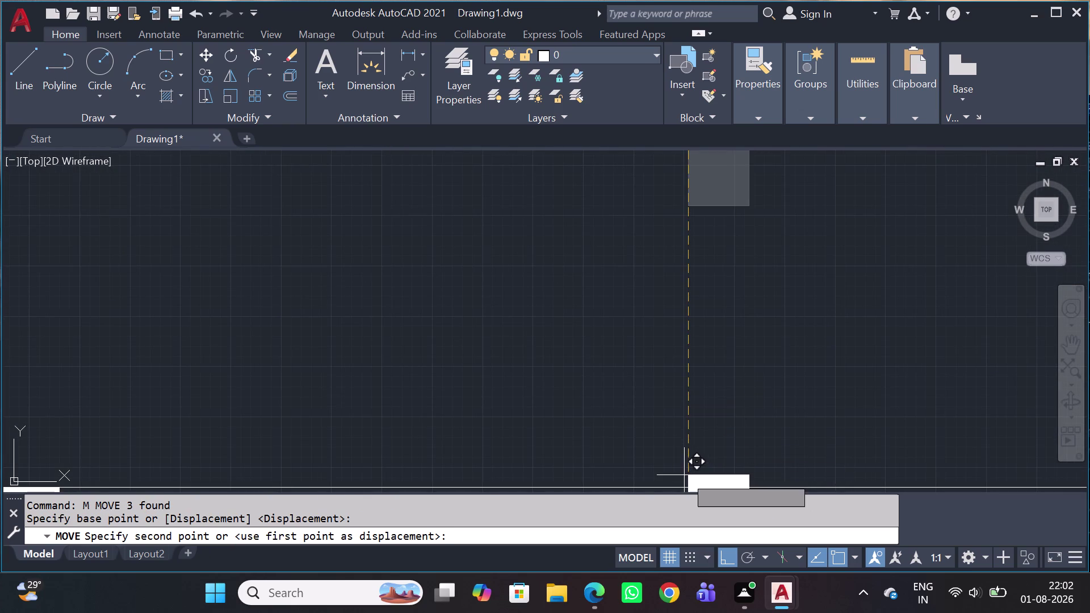
middle_drag(688, 477, 675, 394)
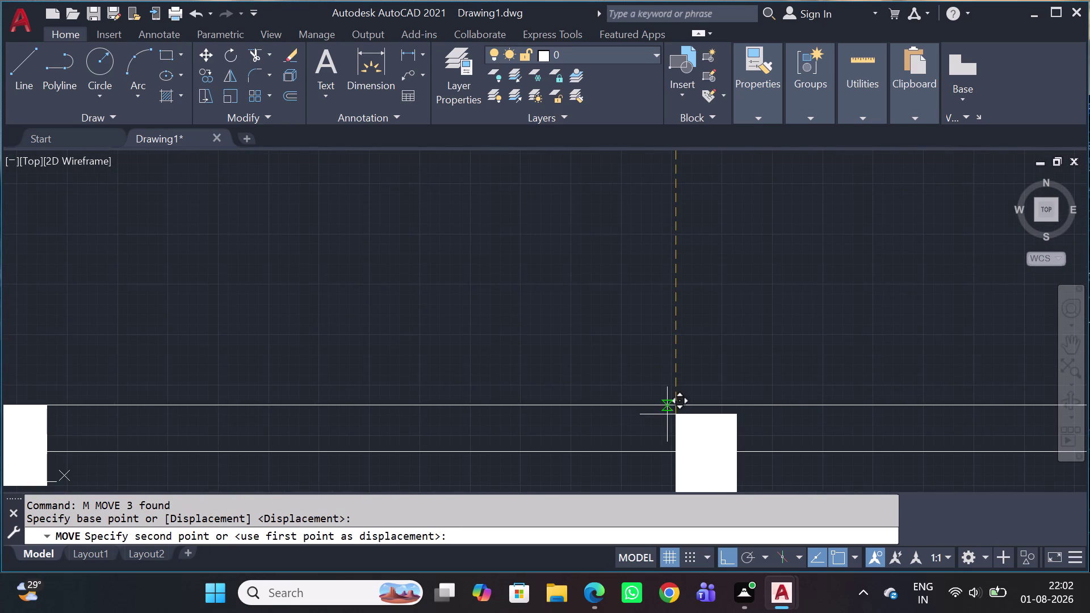
click(677, 404)
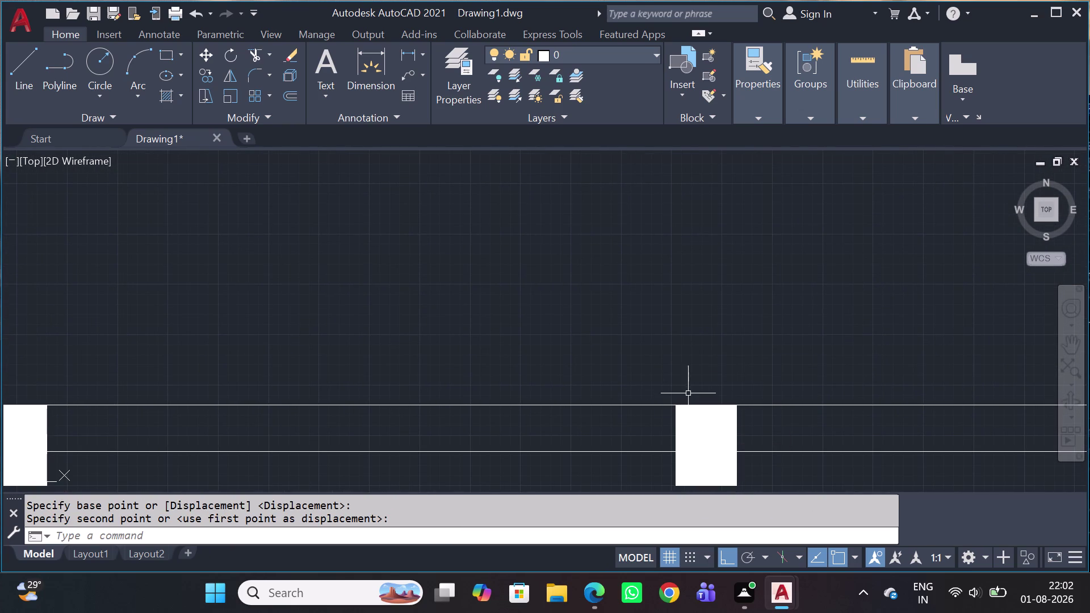
scroll(down, 3)
scroll(up, 3)
scroll(down, 3)
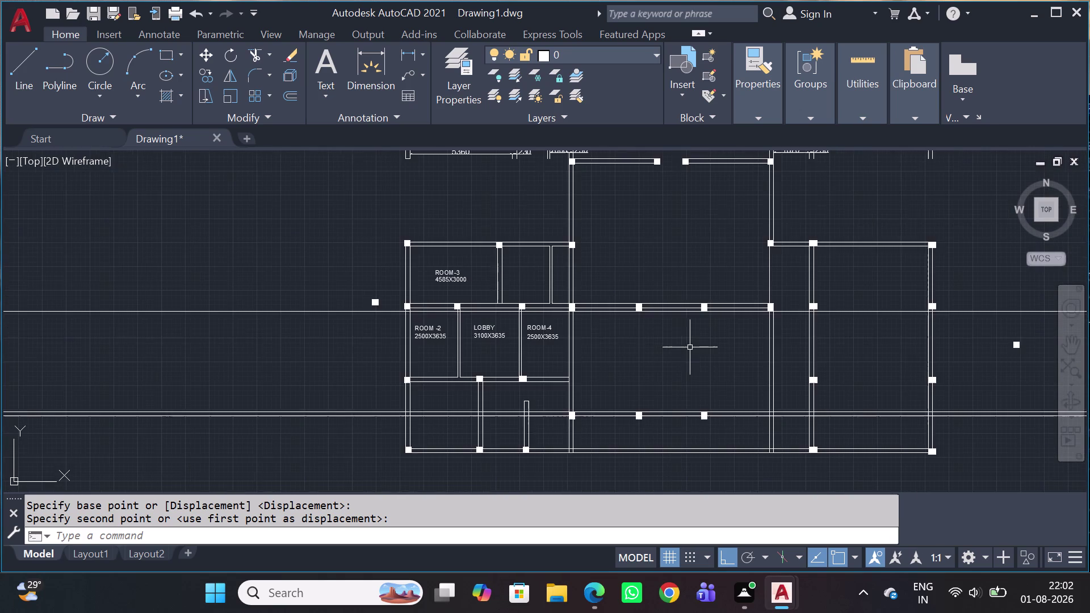
scroll(up, 3)
scroll(up, 3)
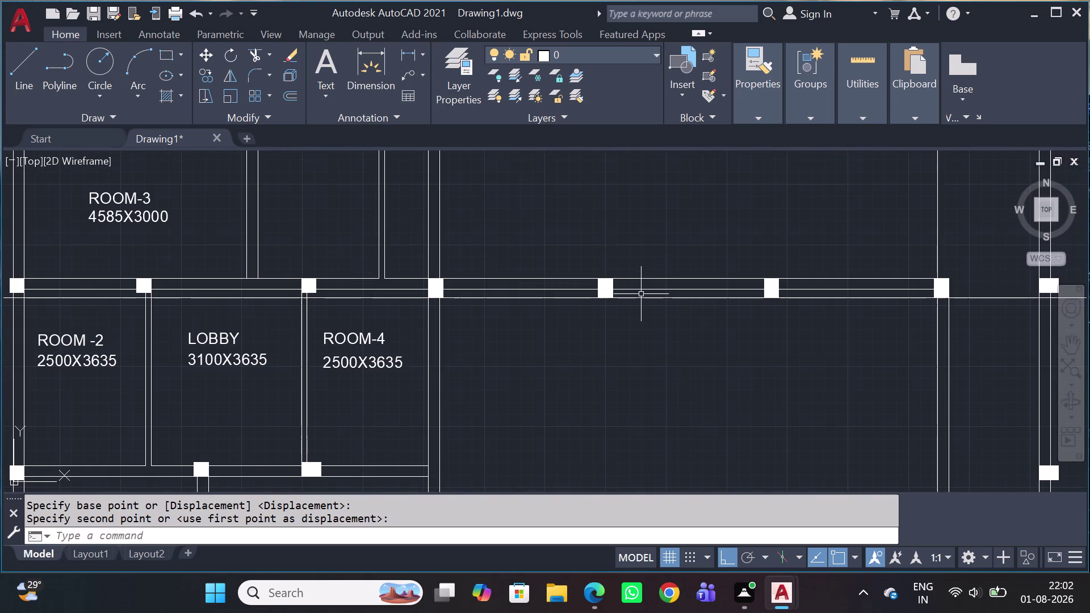
Delete the extra line running along that wall.
click(651, 298)
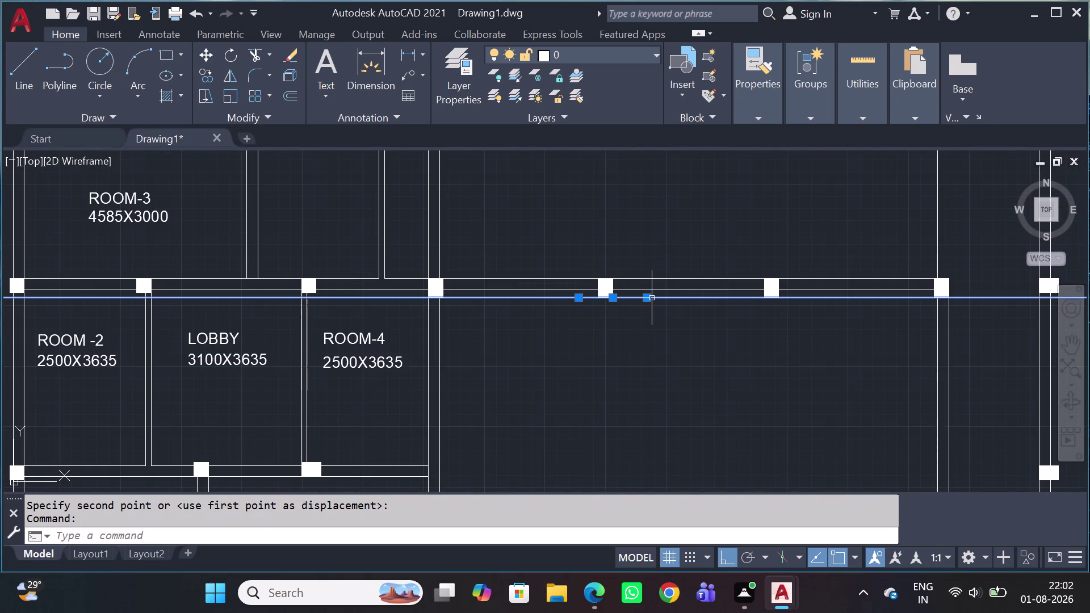
key(Delete)
scroll(down, 3)
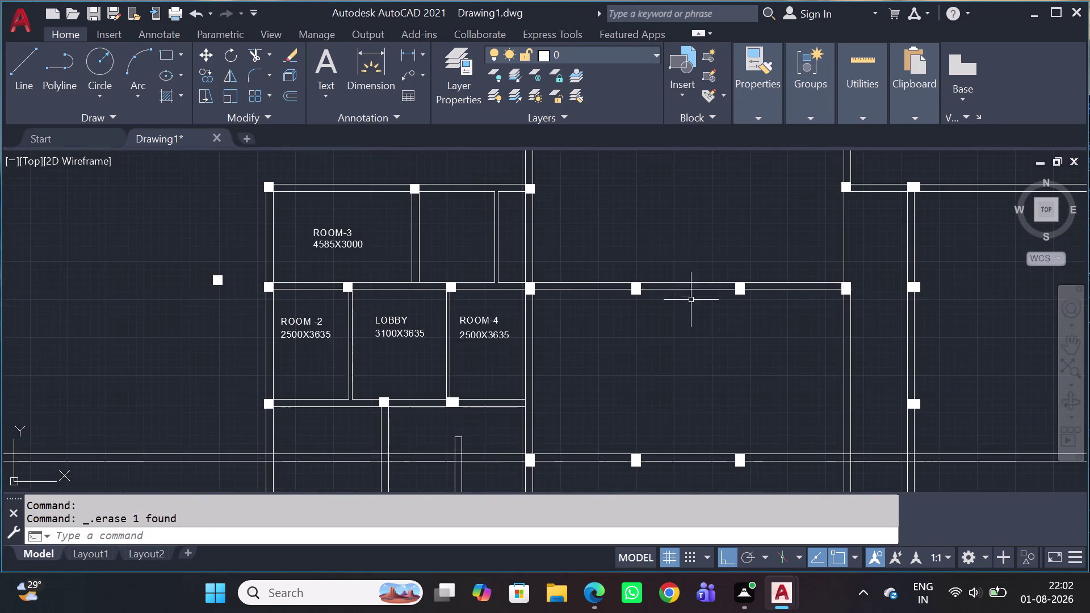
scroll(down, 3)
scroll(up, 3)
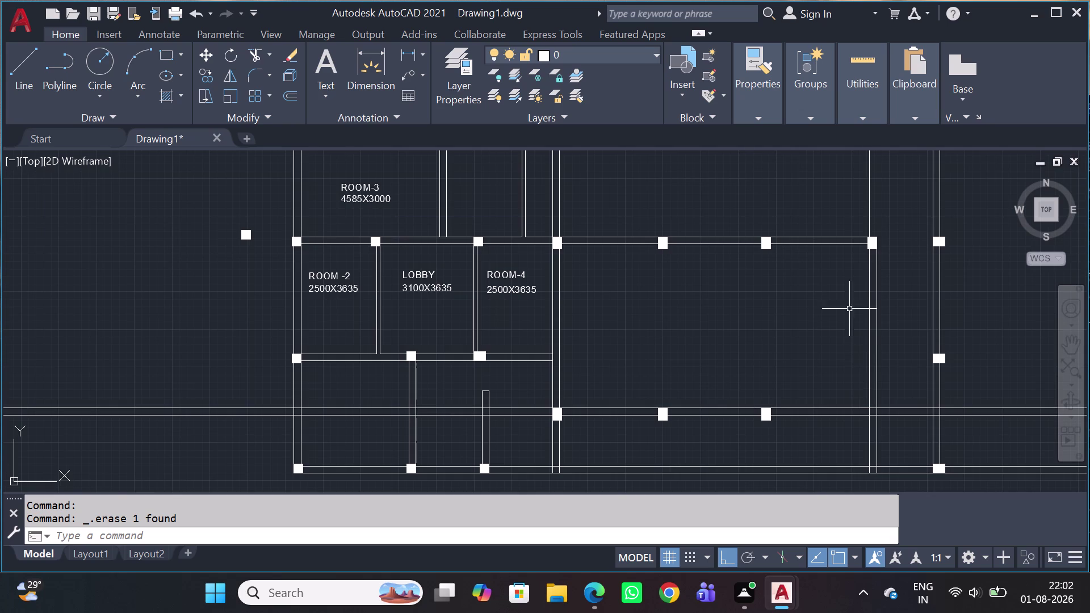
Copy the right-end corner column from its top corner straight down onto the lower wall line.
click(848, 203)
drag(890, 262, 891, 268)
key(c)
key(0)
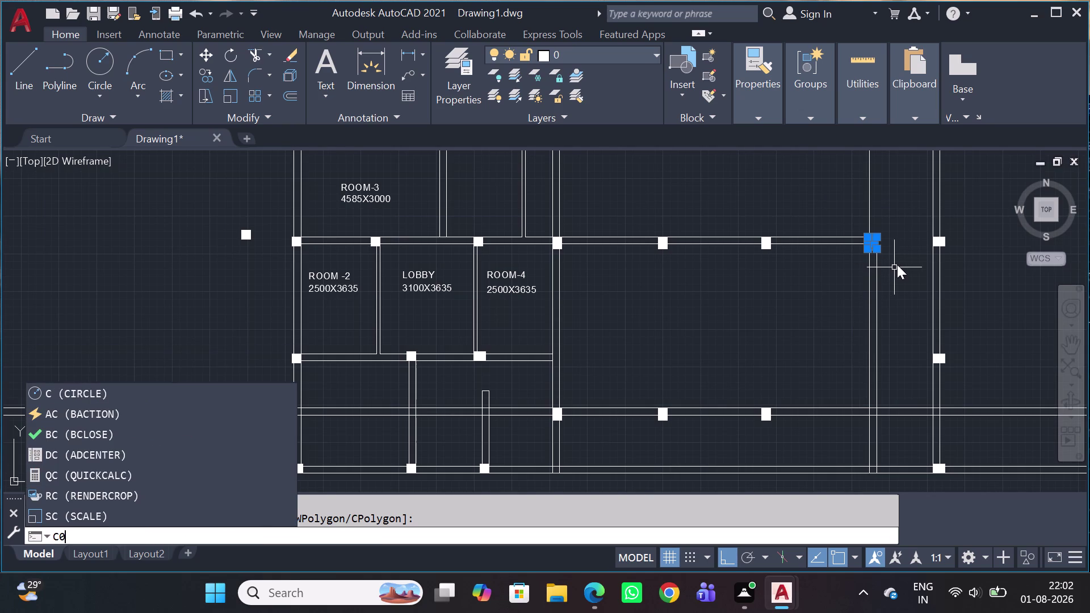
key(BackSpace)
text(O)
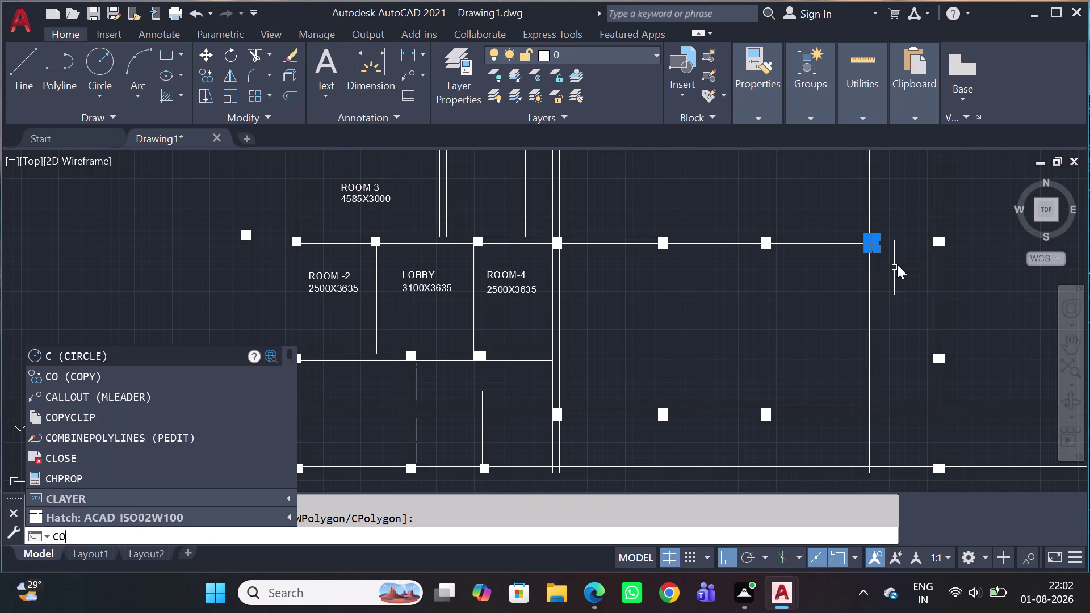
key(space)
scroll(up, 3)
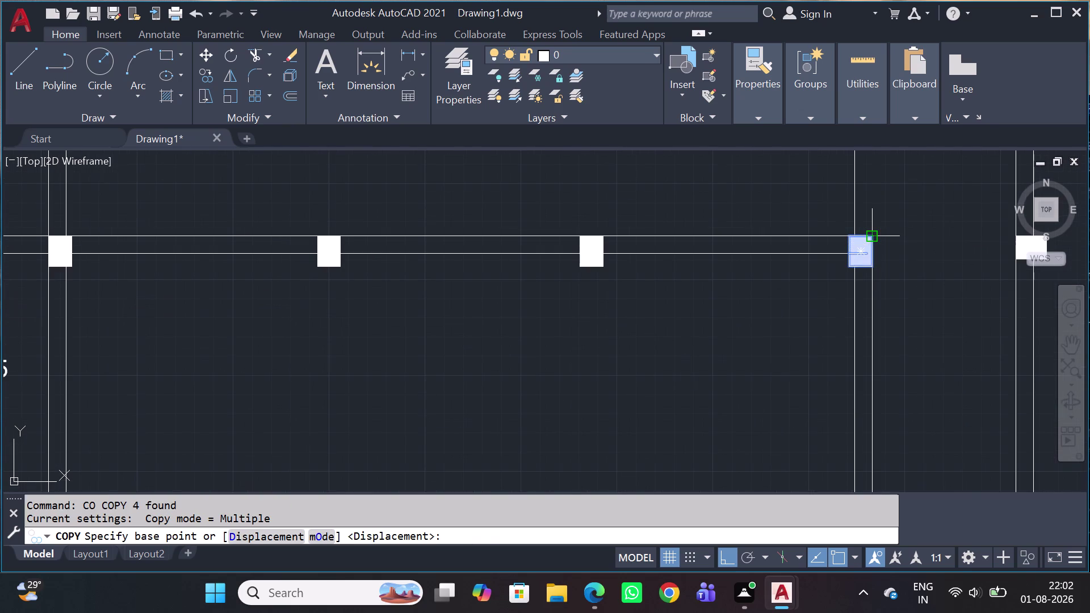
click(875, 238)
scroll(down, 3)
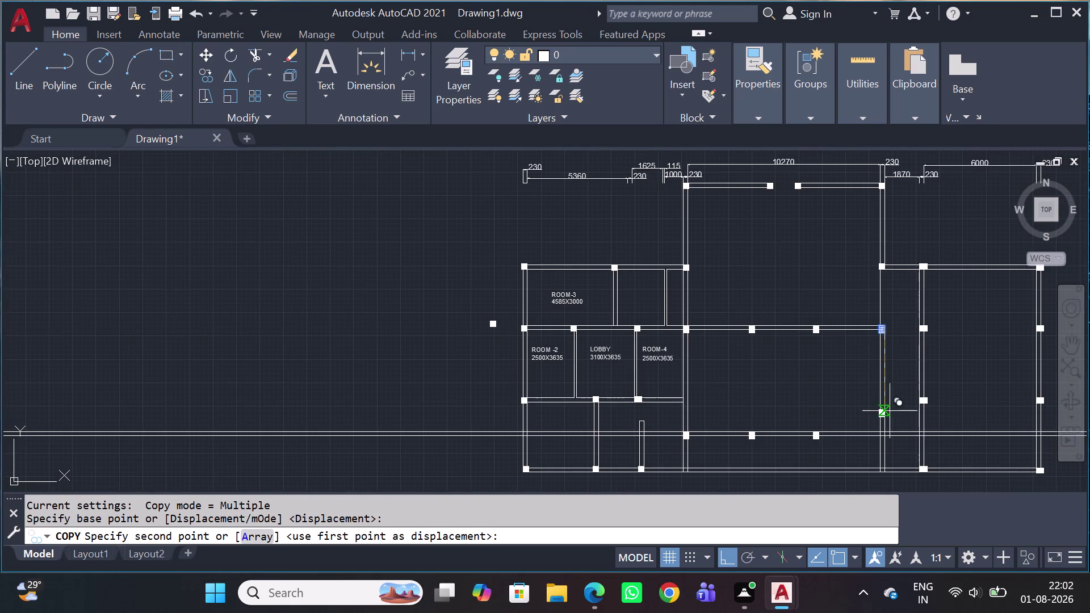
scroll(up, 3)
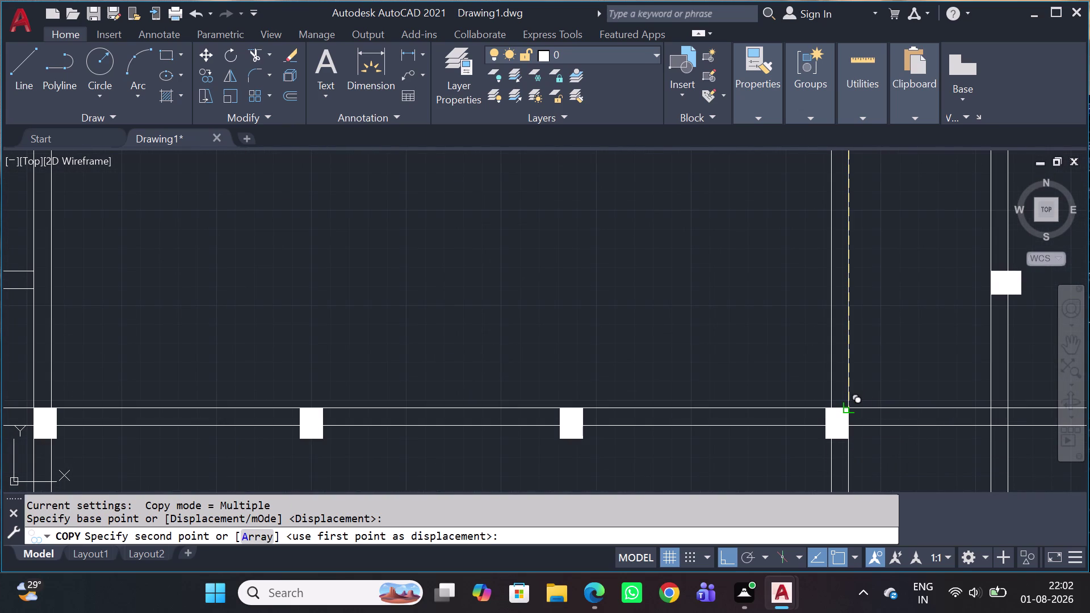
click(847, 413)
key(Escape)
scroll(down, 3)
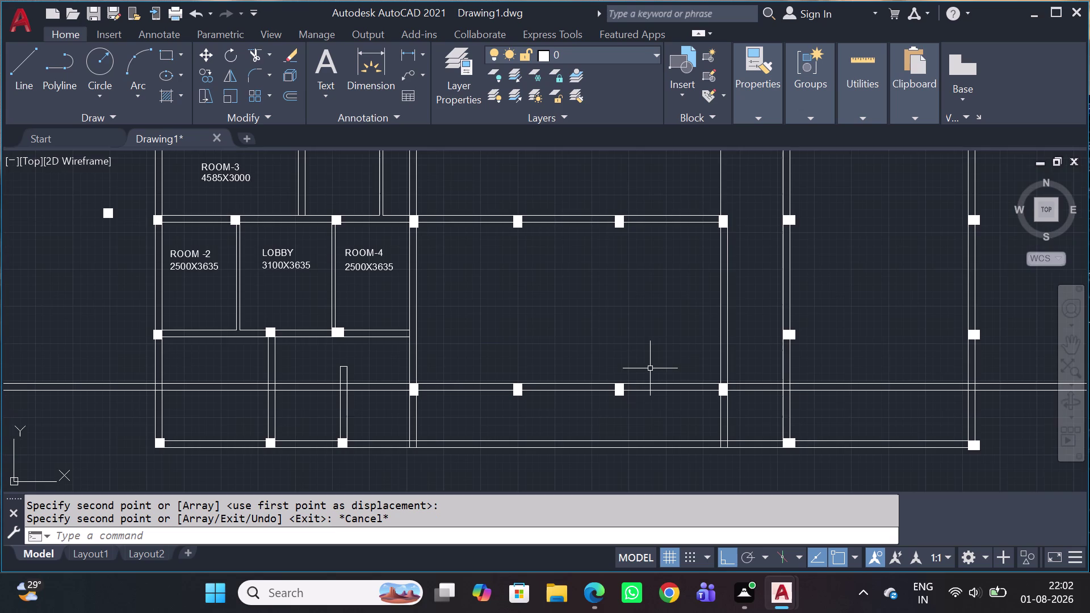
scroll(up, 3)
scroll(down, 3)
scroll(down, 3)
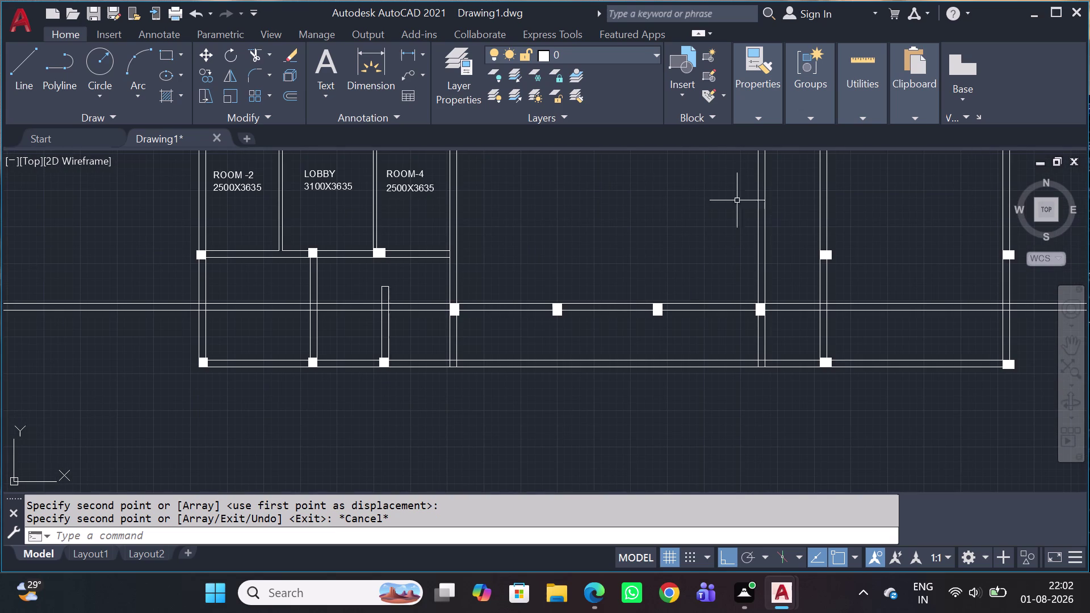
click(868, 174)
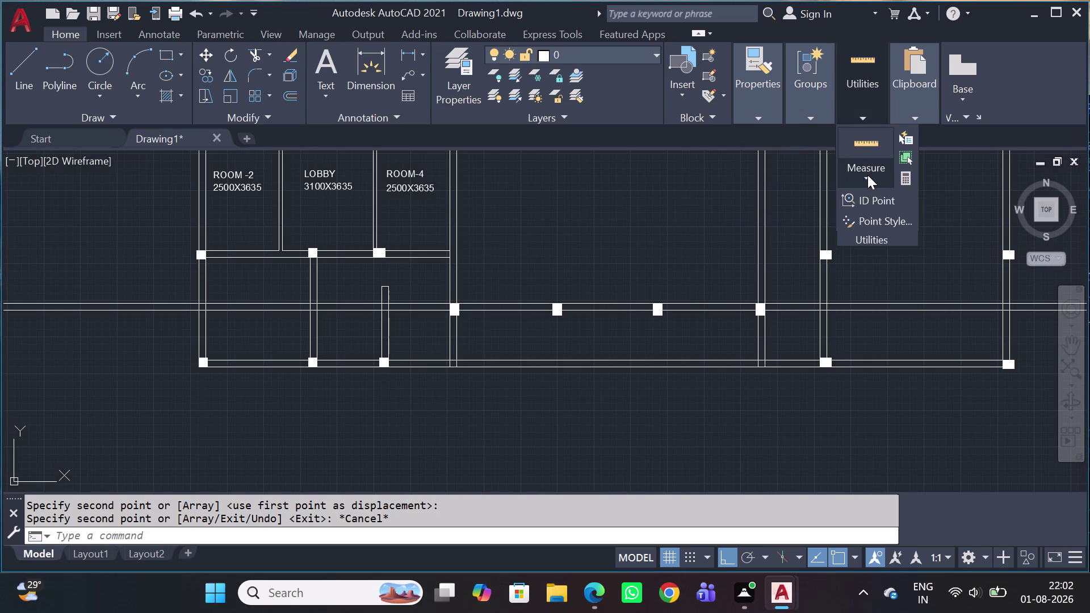
click(862, 216)
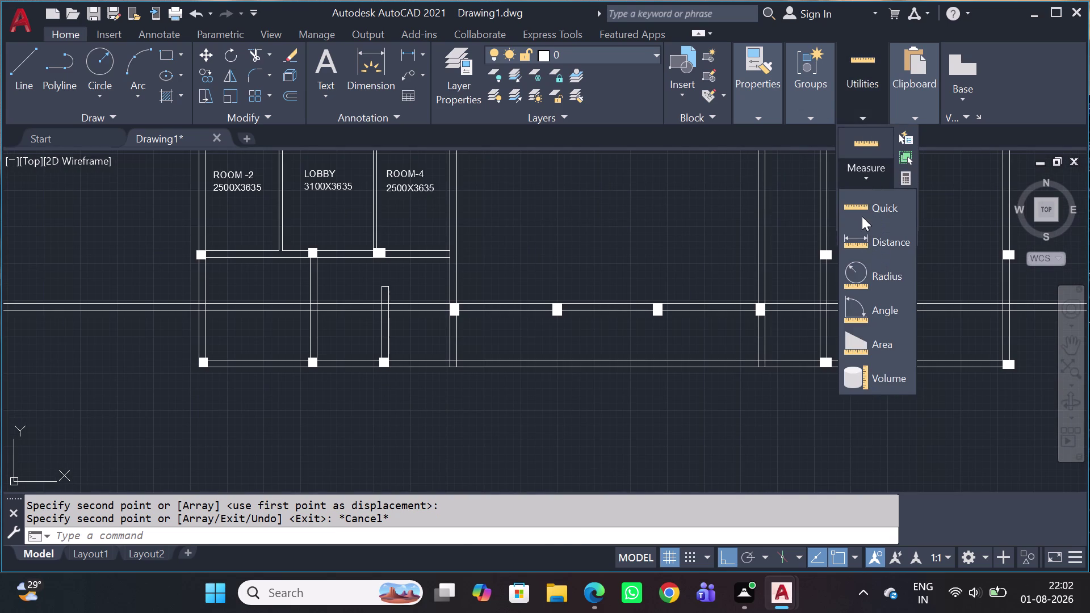
scroll(down, 3)
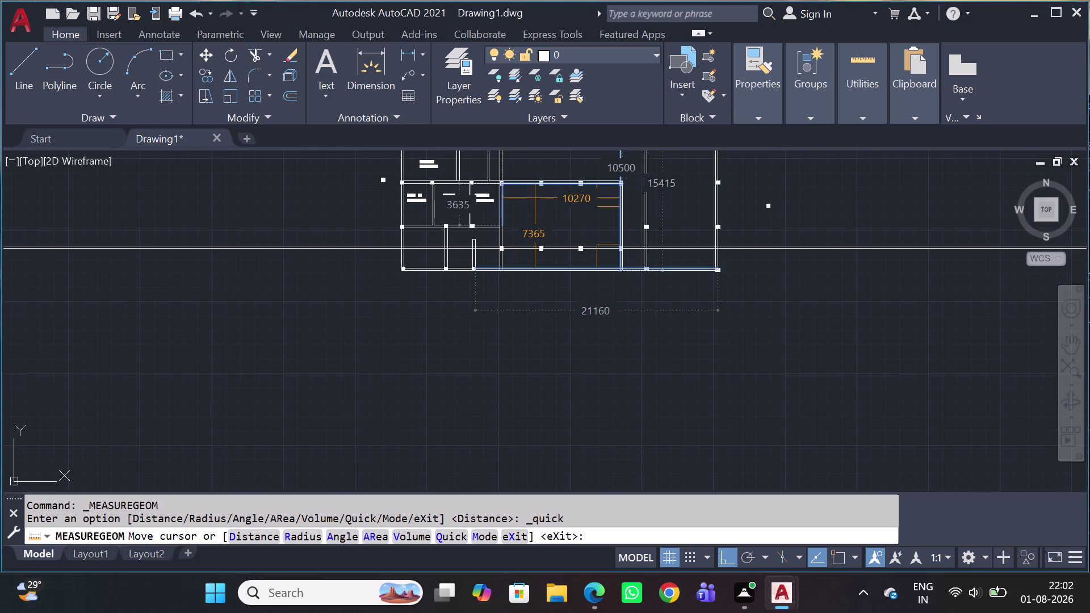
scroll(down, 3)
scroll(up, 3)
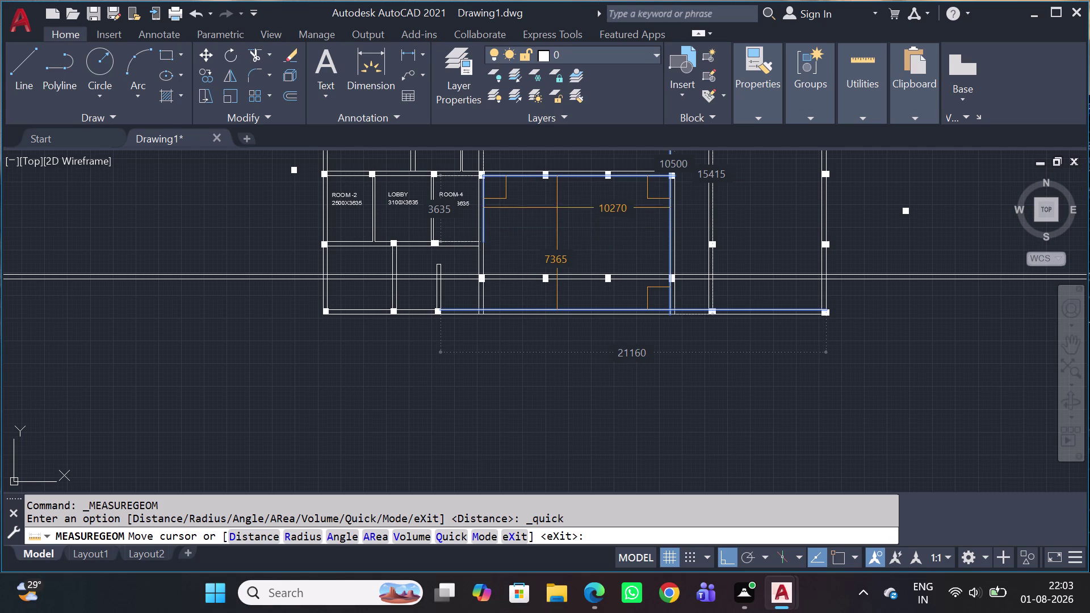
scroll(down, 3)
scroll(down, 3)
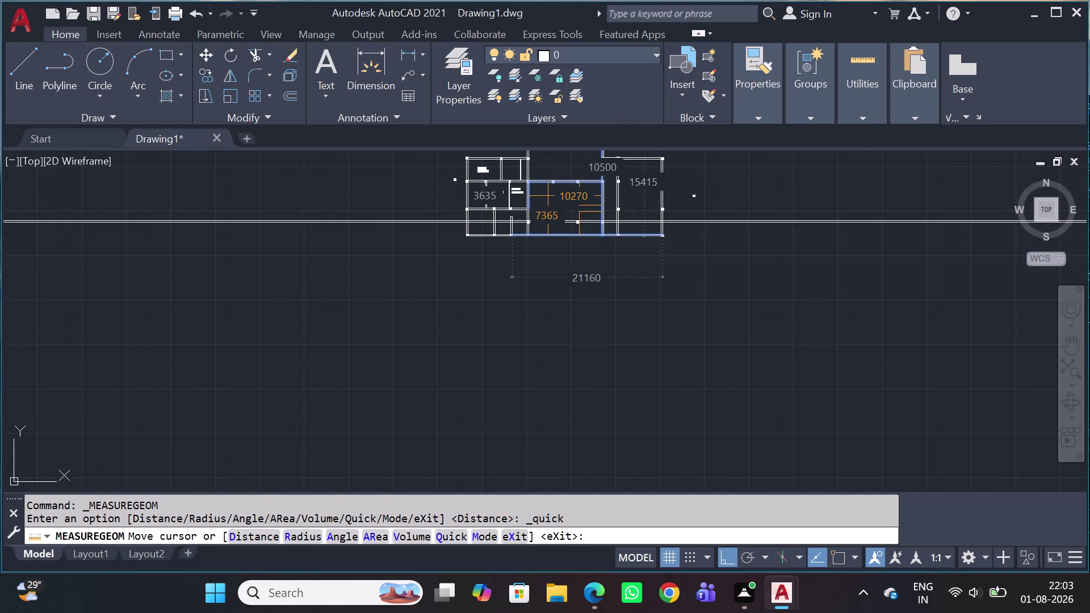
middle_drag(548, 202, 516, 302)
scroll(up, 3)
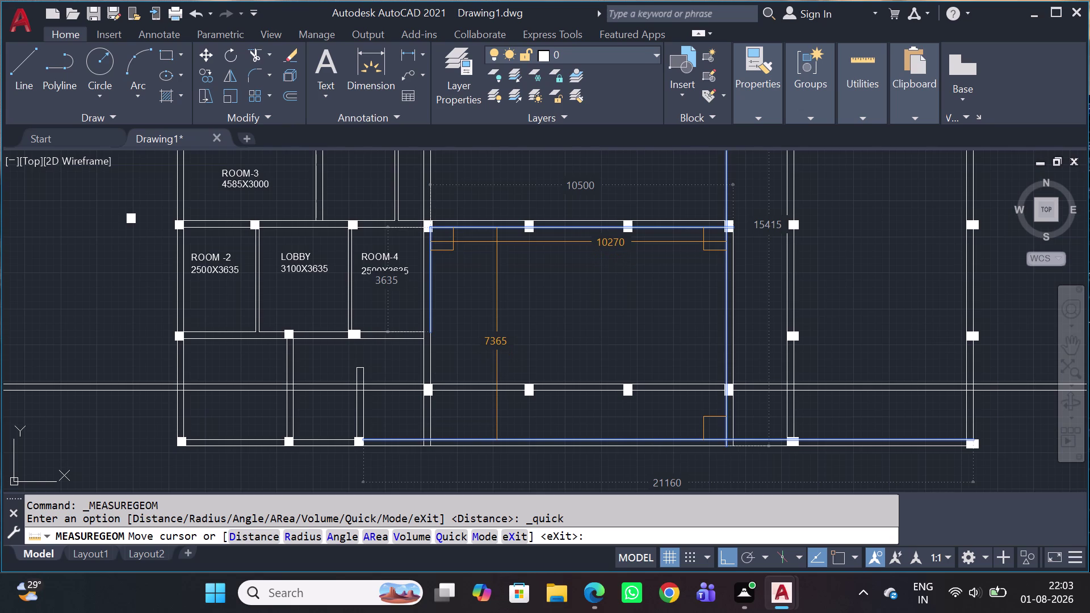
key(Escape)
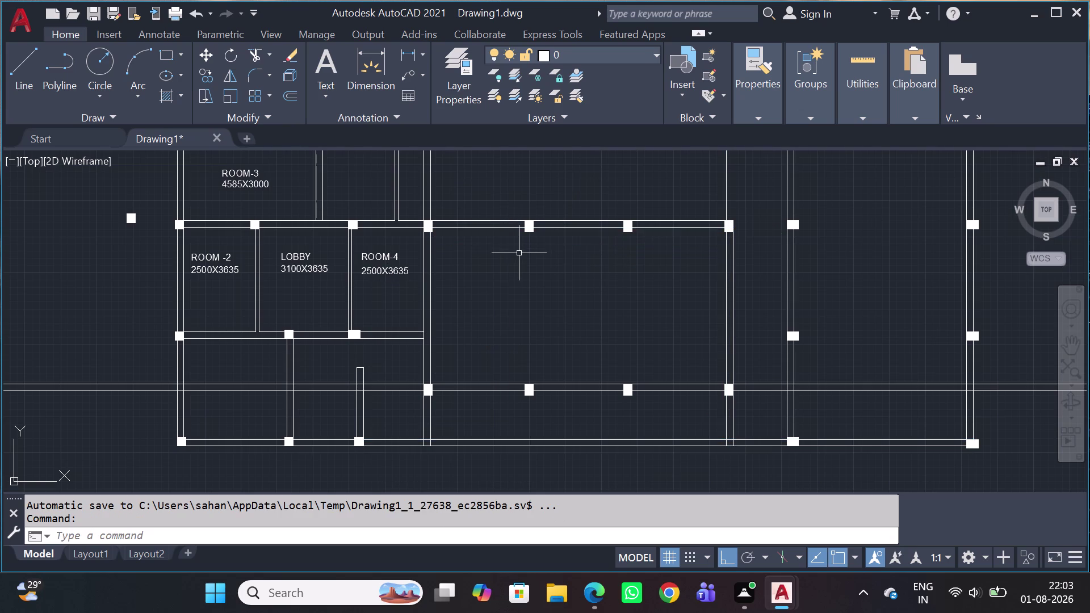
Place a horizontal construction line (XL, Hor) through a point near the corridor columns.
scroll(up, 3)
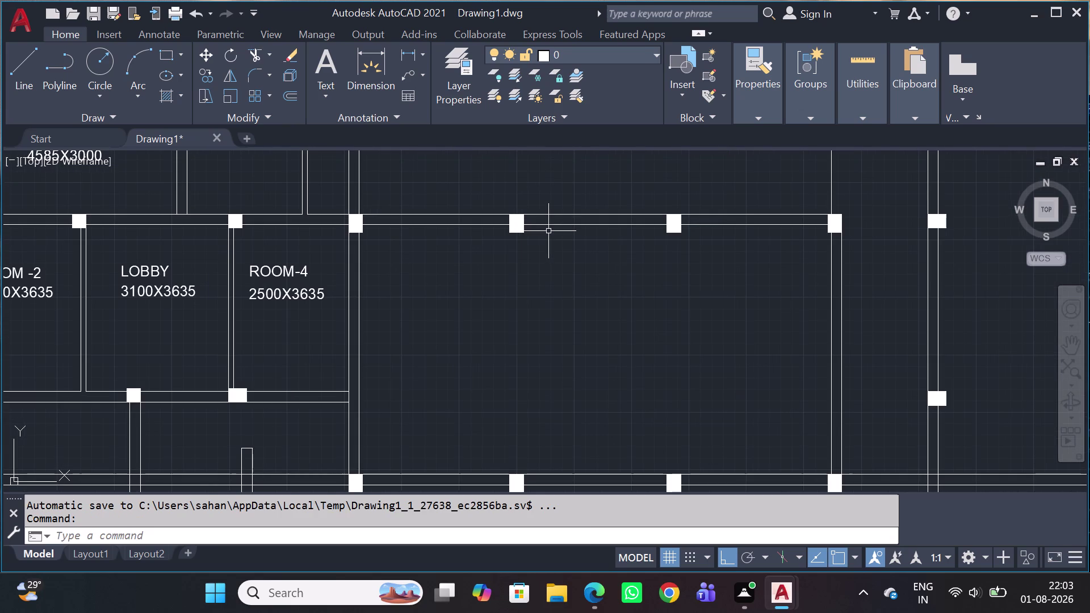
key(x)
key(l)
key(space)
text(H)
key(space)
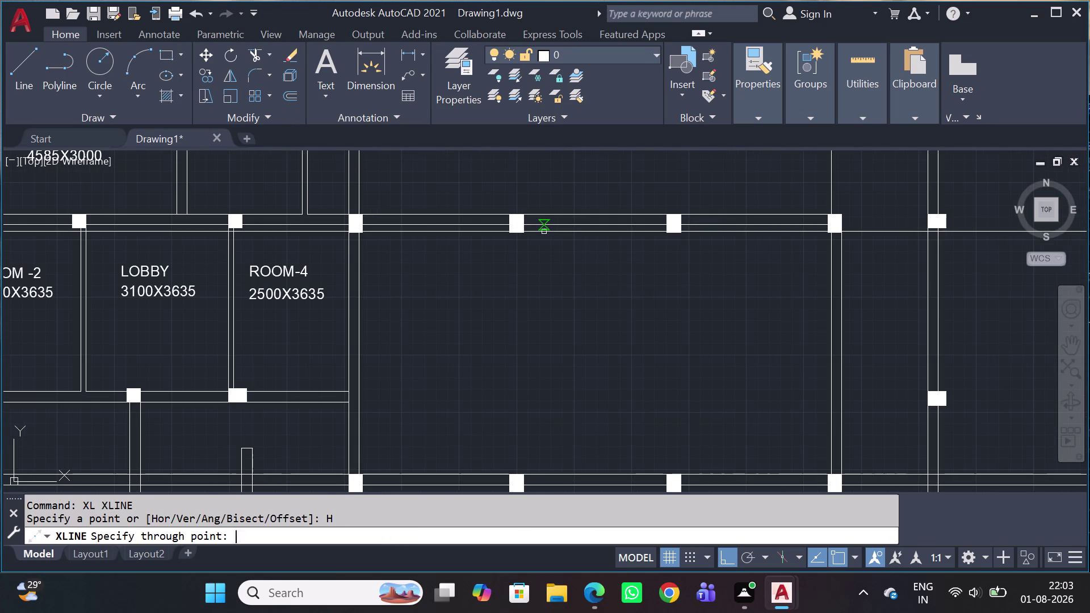
scroll(up, 3)
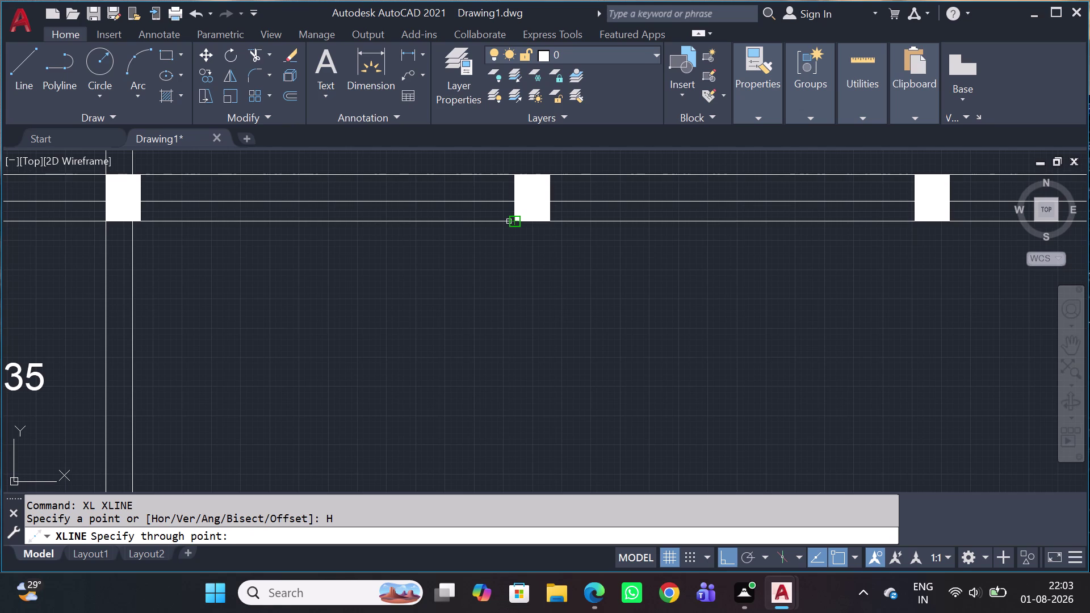
click(518, 224)
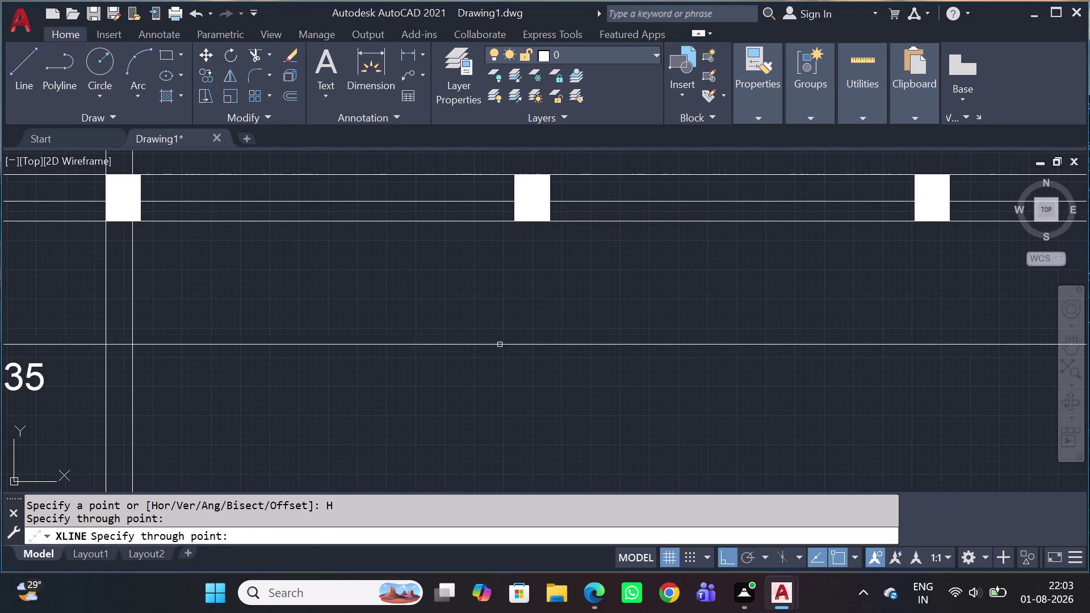
key(Escape)
scroll(down, 3)
scroll(up, 3)
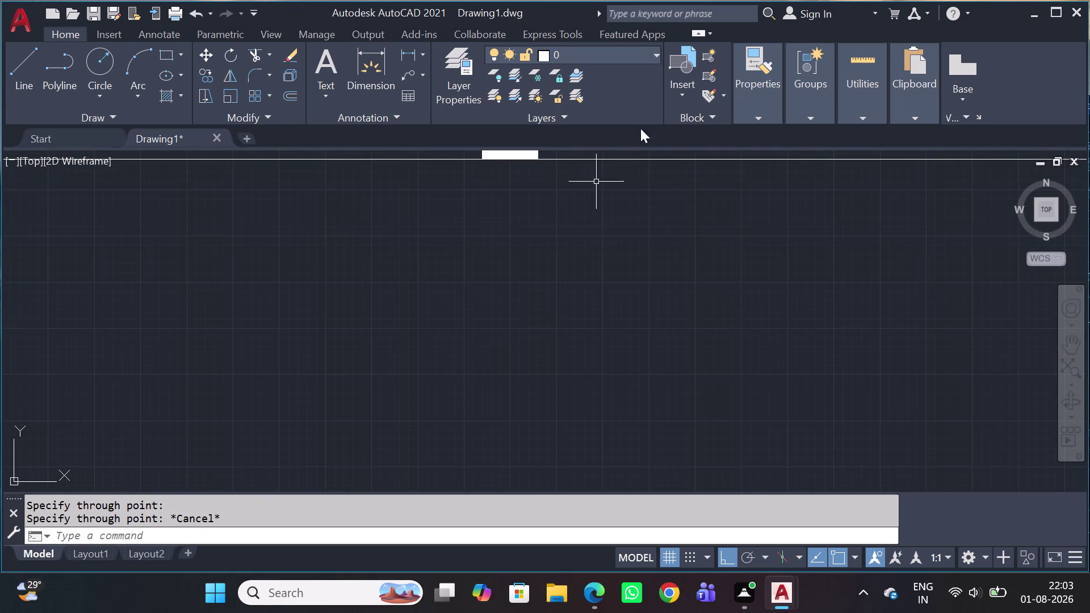
scroll(down, 3)
scroll(up, 3)
click(664, 189)
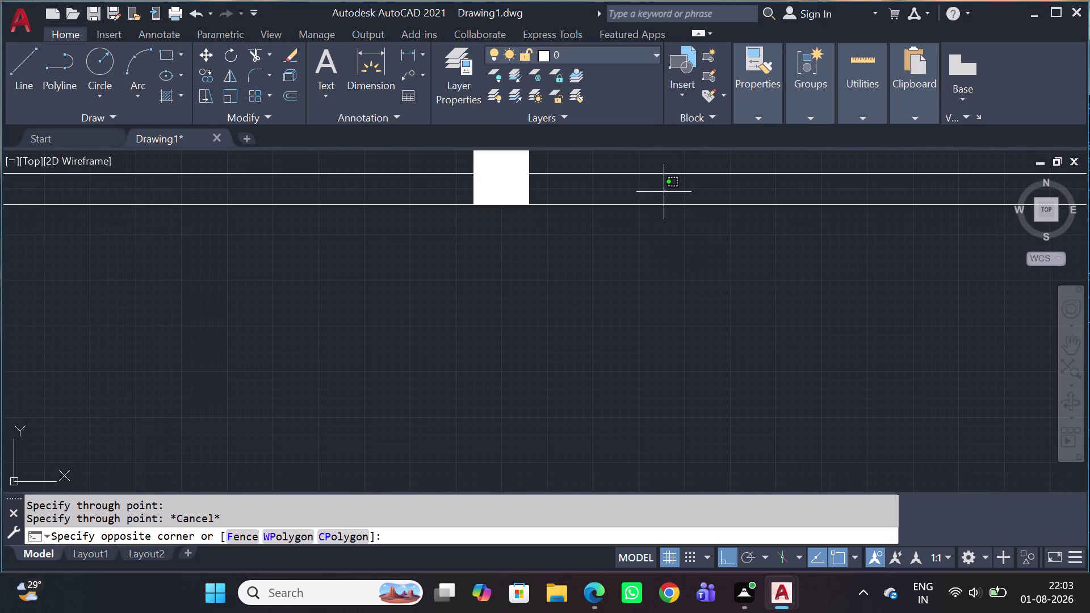
Offset the horizontal construction line by 5265 to the chosen side of the plan.
drag(639, 225, 637, 234)
key(o)
key(space)
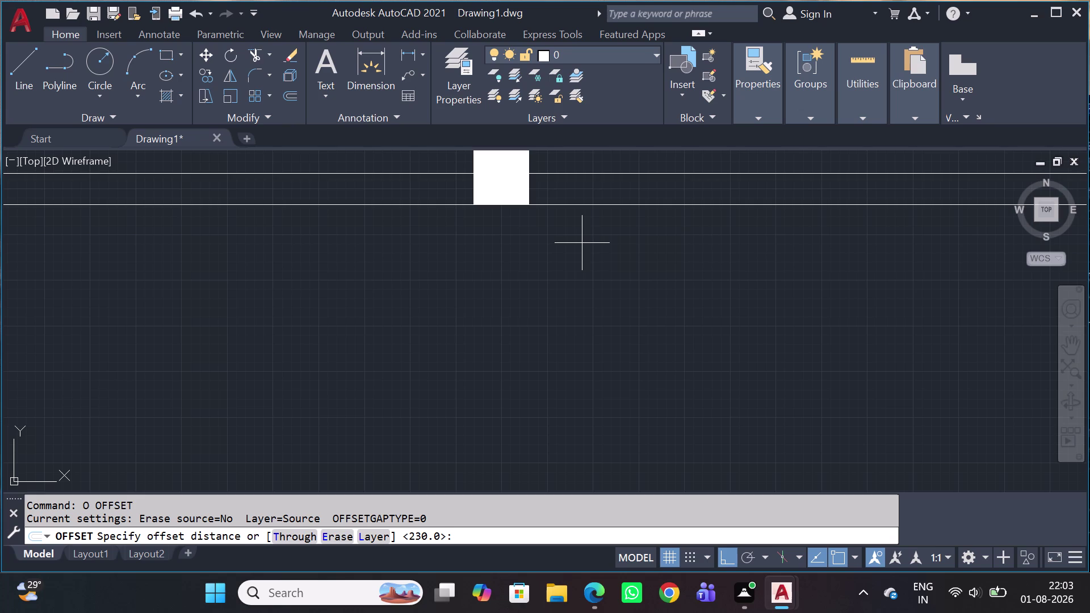
text(52)
text(65)
key(Return)
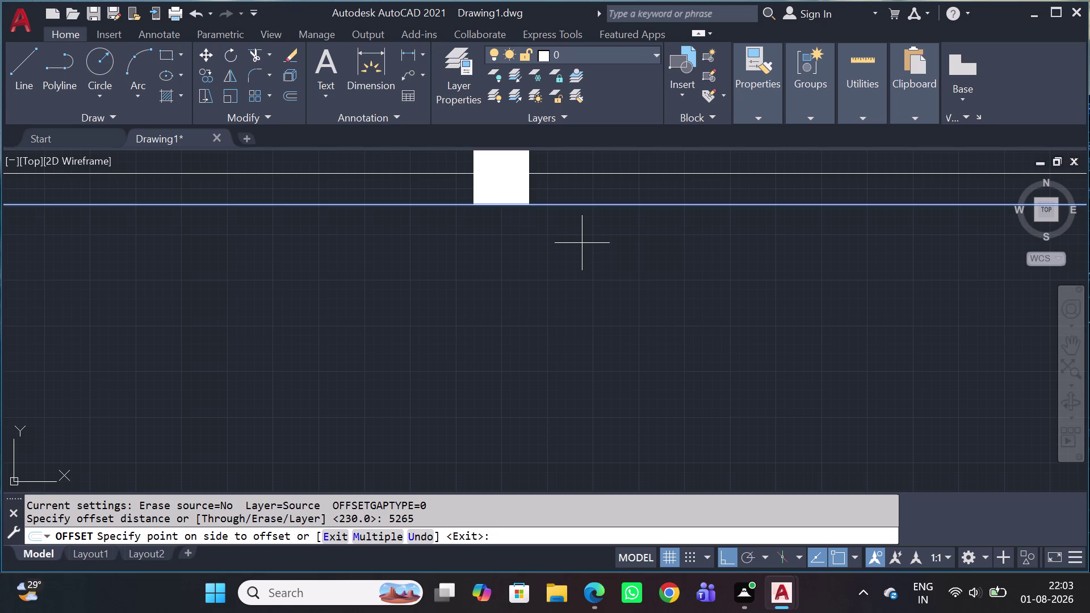
scroll(down, 3)
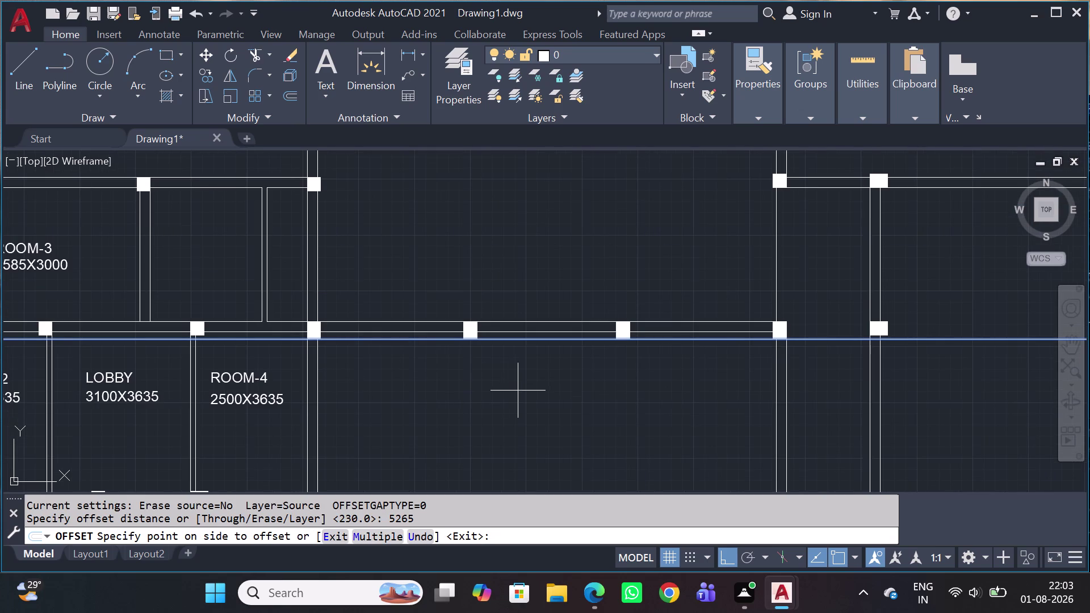
middle_drag(532, 395, 468, 102)
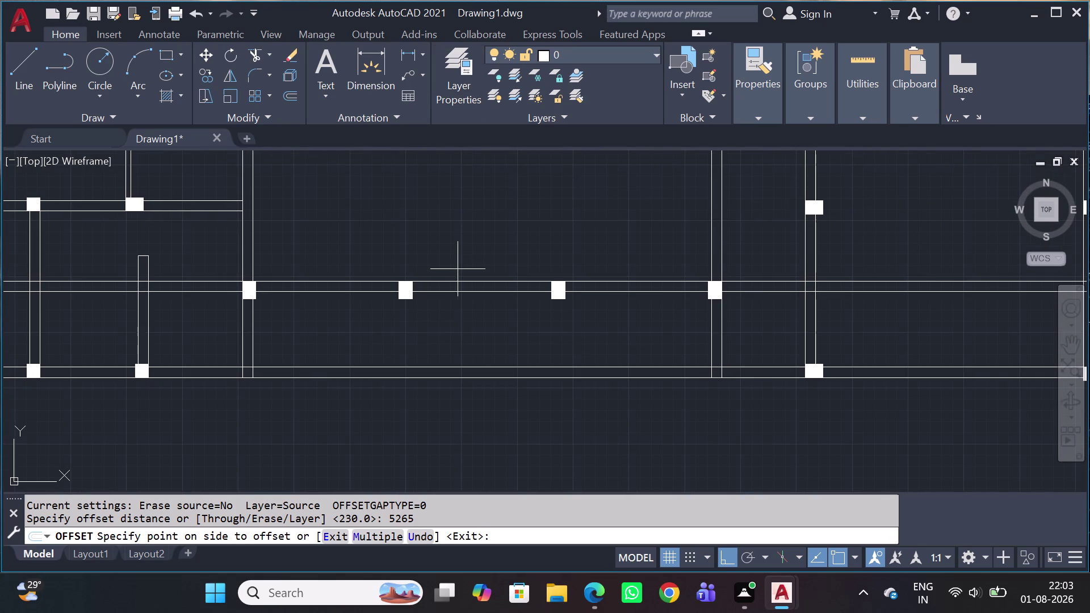
click(459, 216)
scroll(down, 3)
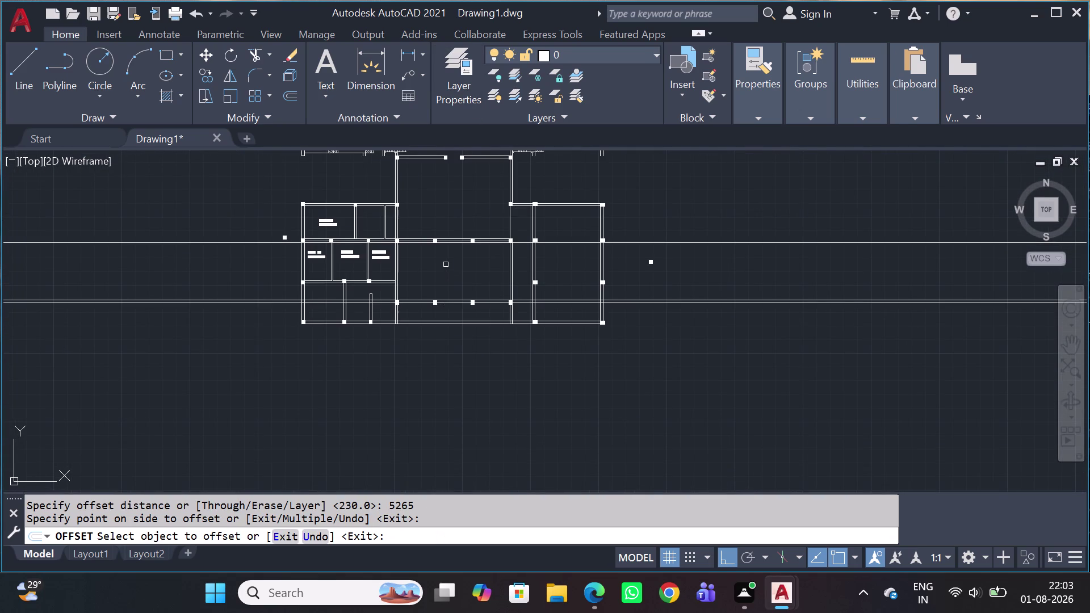
key(Escape)
scroll(up, 3)
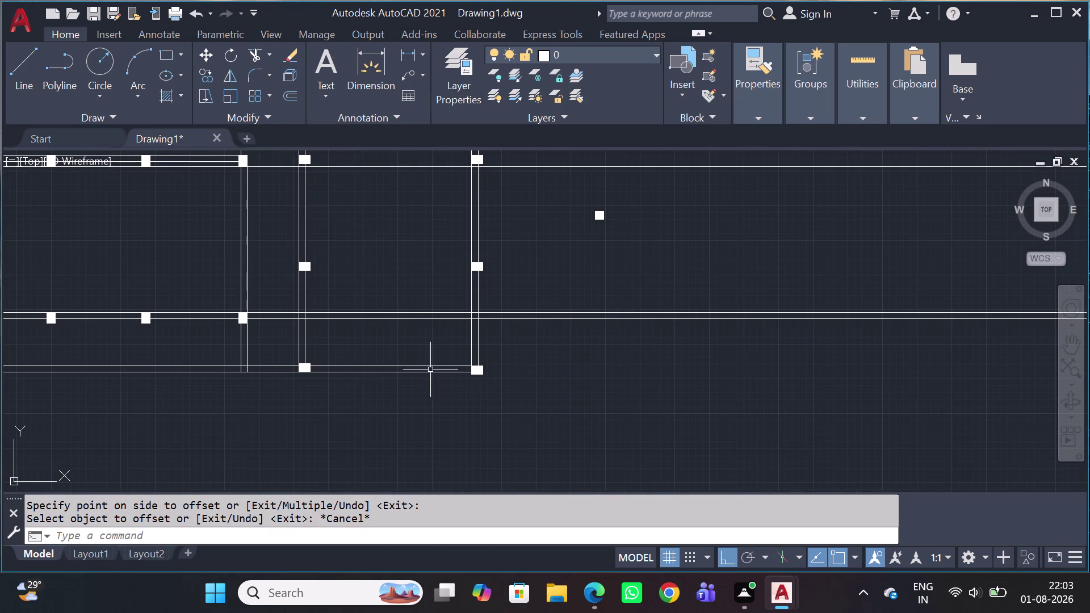
middle_drag(177, 324, 299, 303)
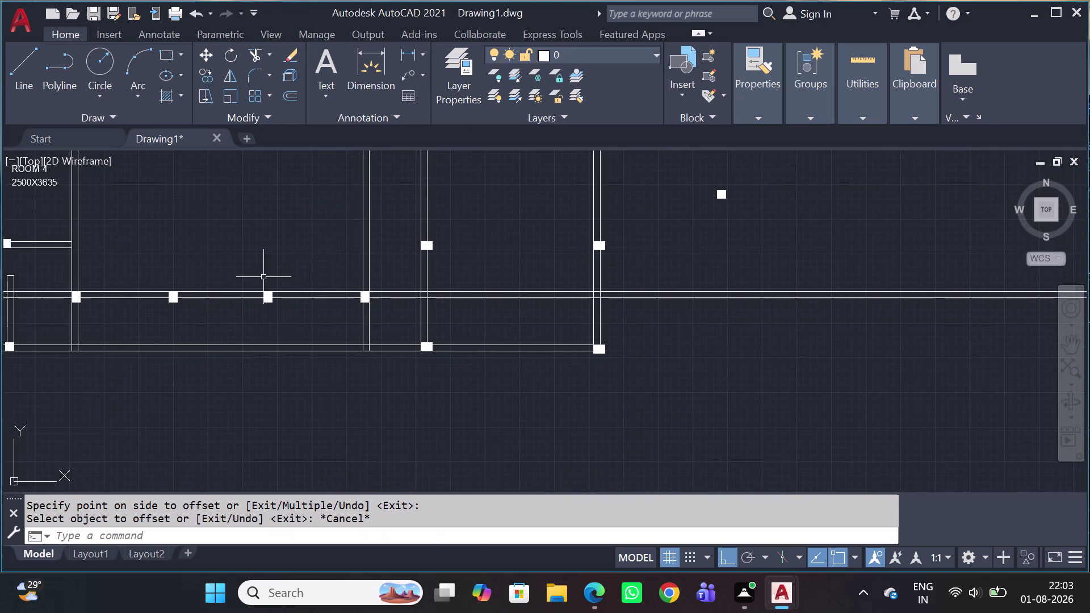
Select the wall line beside ROOM-4, try a trim, then cancel it.
scroll(down, 3)
scroll(up, 3)
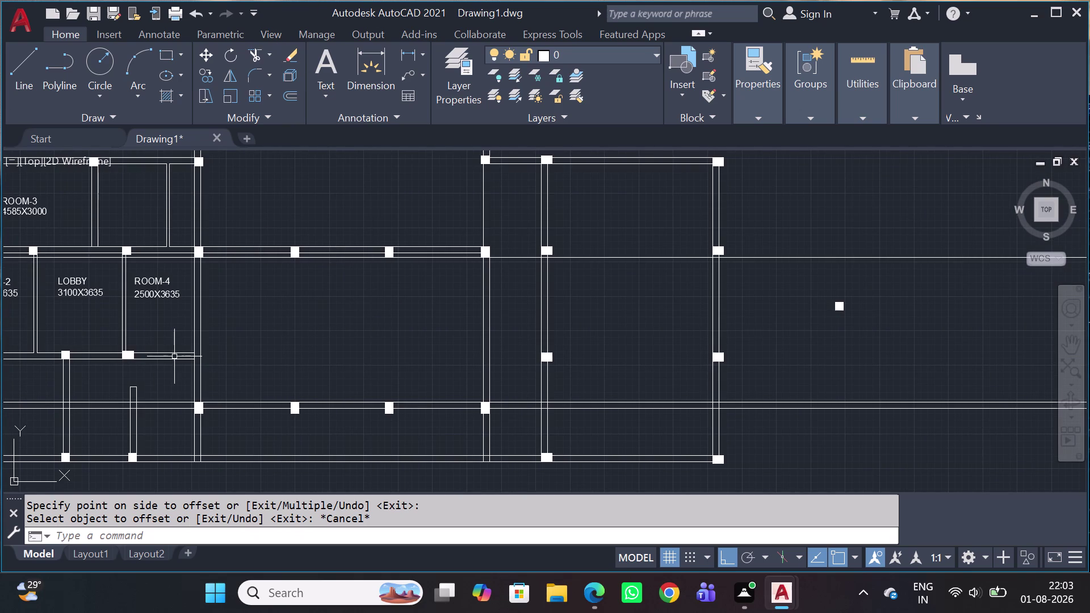
click(201, 330)
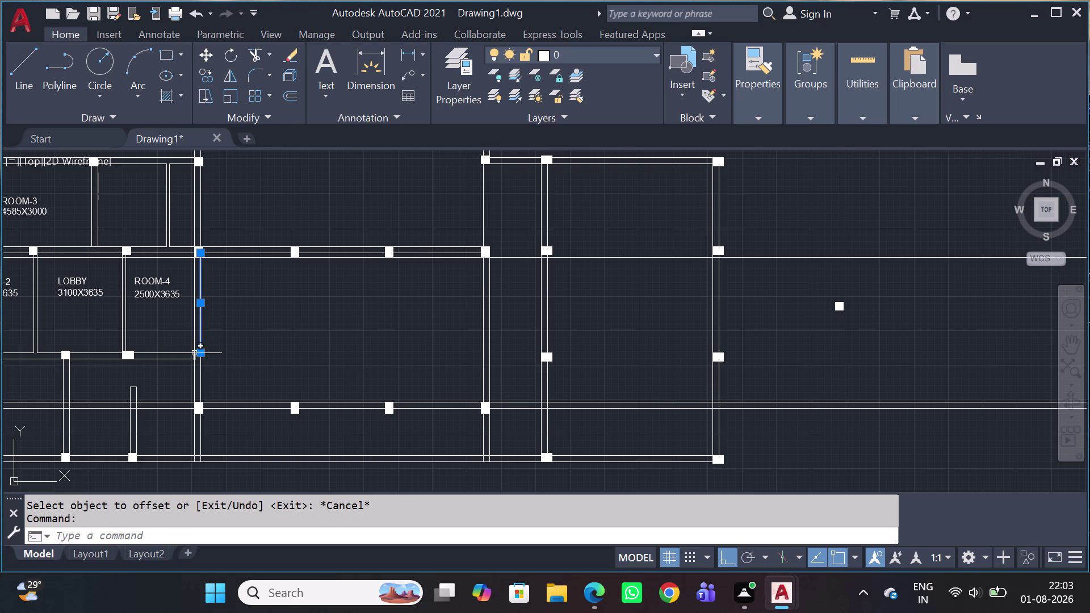
scroll(up, 3)
key(Escape)
key(t)
key(r)
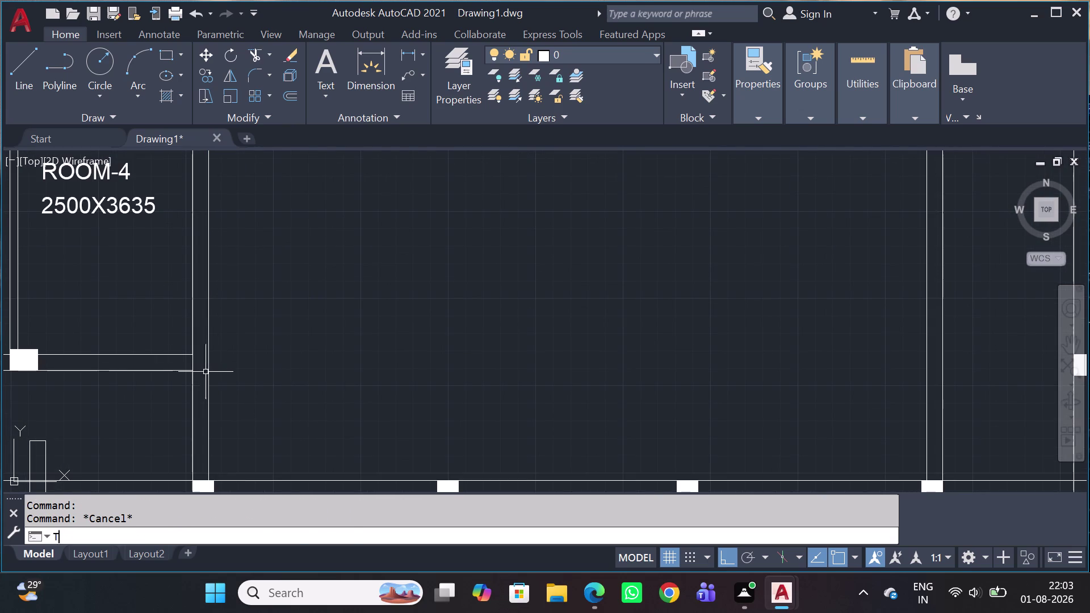
key(space)
click(208, 392)
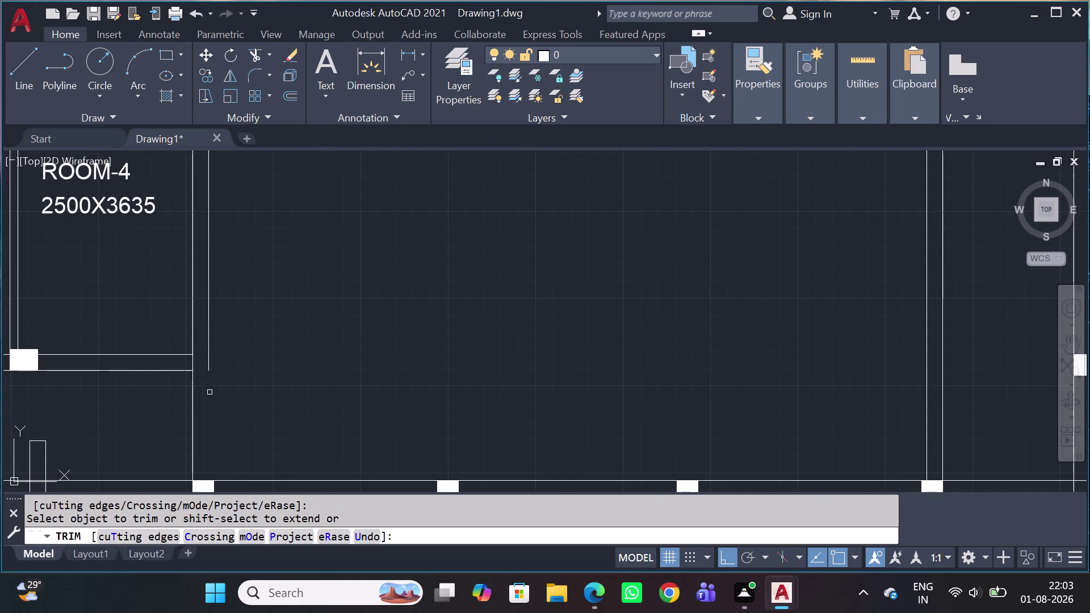
key(Escape)
Extend the short wall line right of ROOM-4 down to the wall below, then check it.
text(EX)
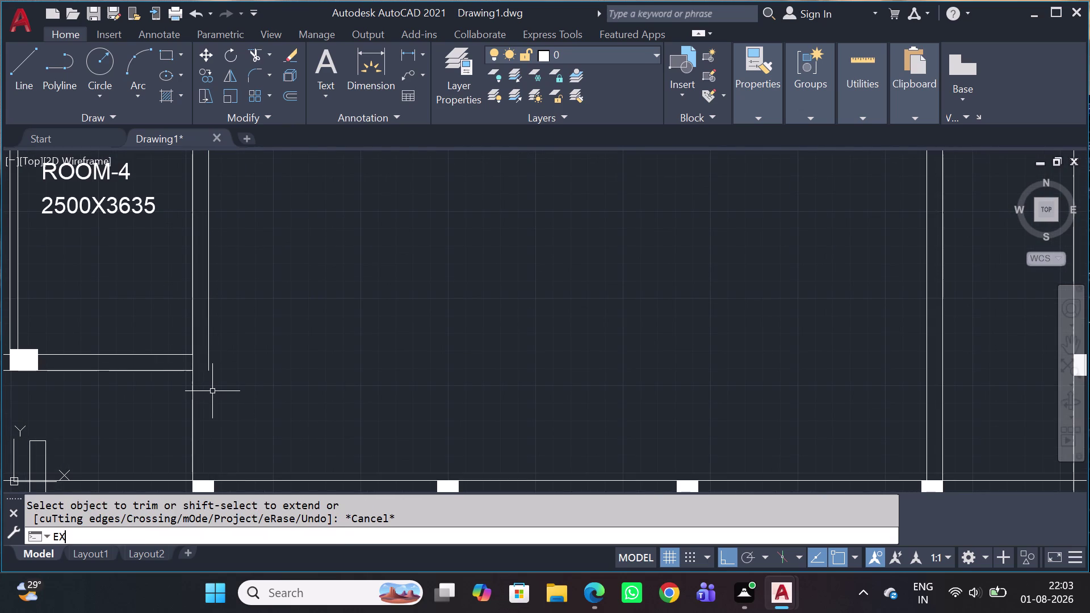
key(space)
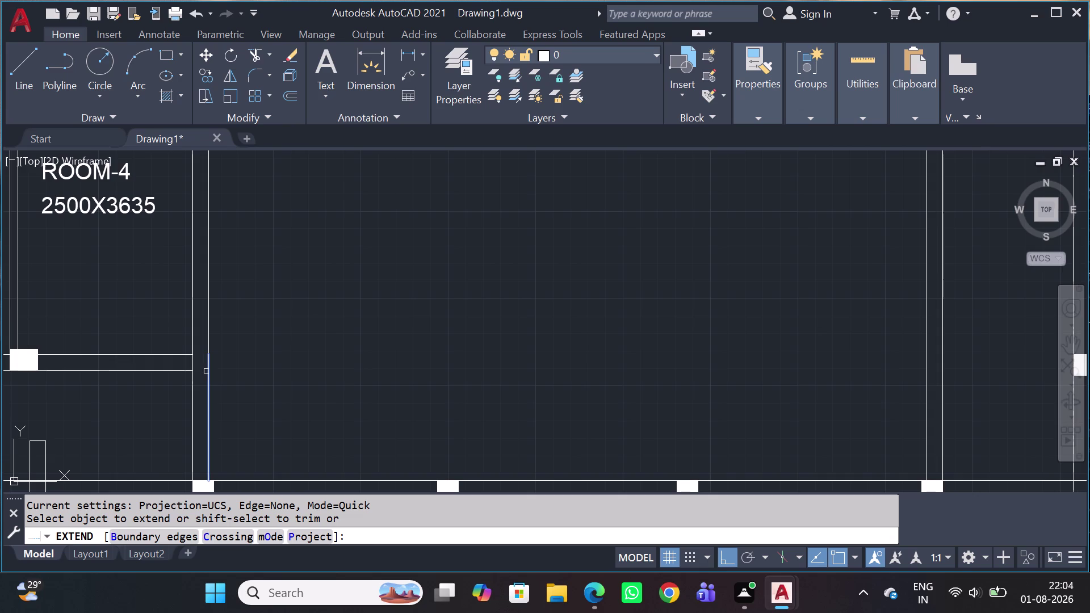
click(207, 371)
key(Escape)
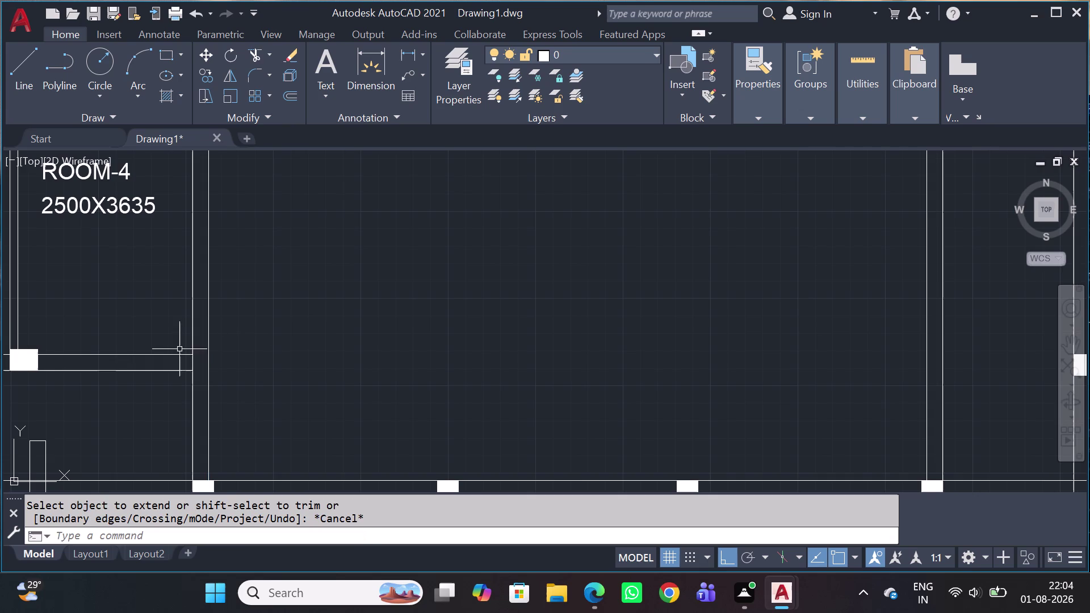
click(207, 345)
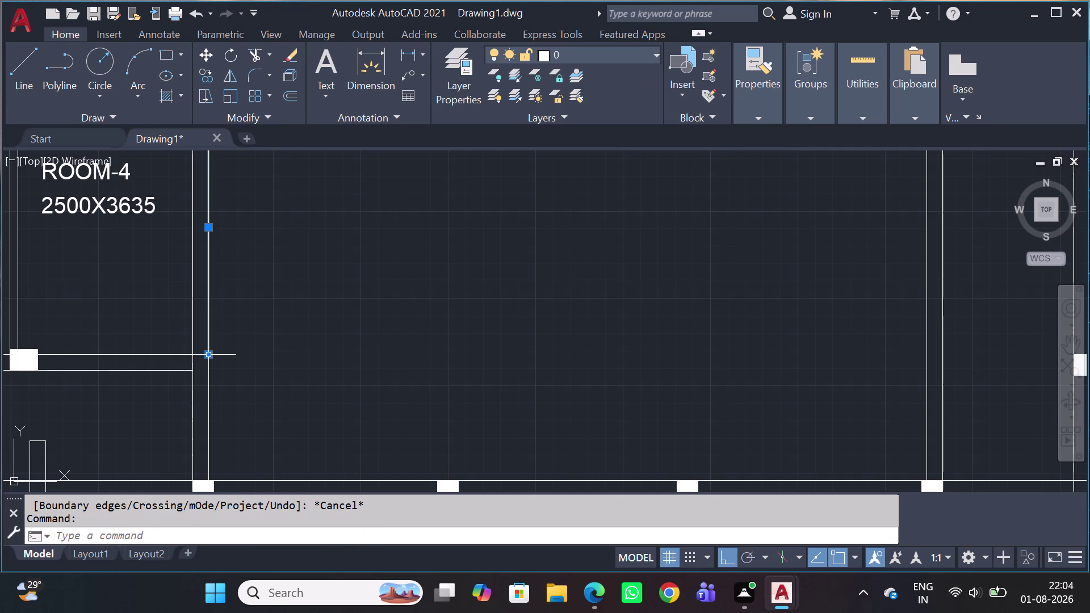
click(208, 360)
key(Escape)
Window-select the wall to the right of ROOM-4.
scroll(down, 3)
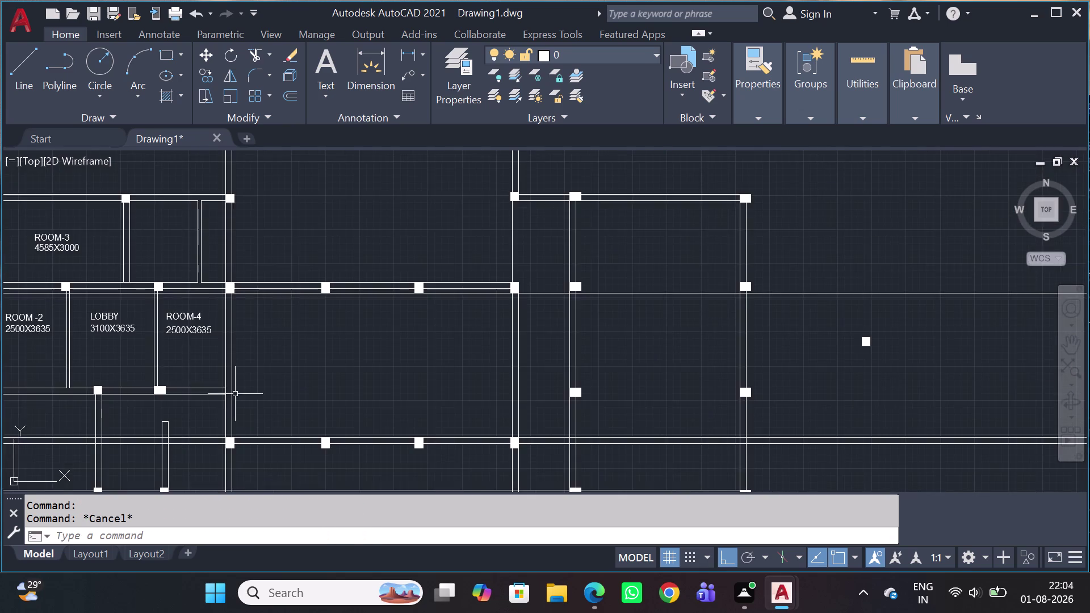
scroll(up, 3)
click(247, 378)
click(220, 428)
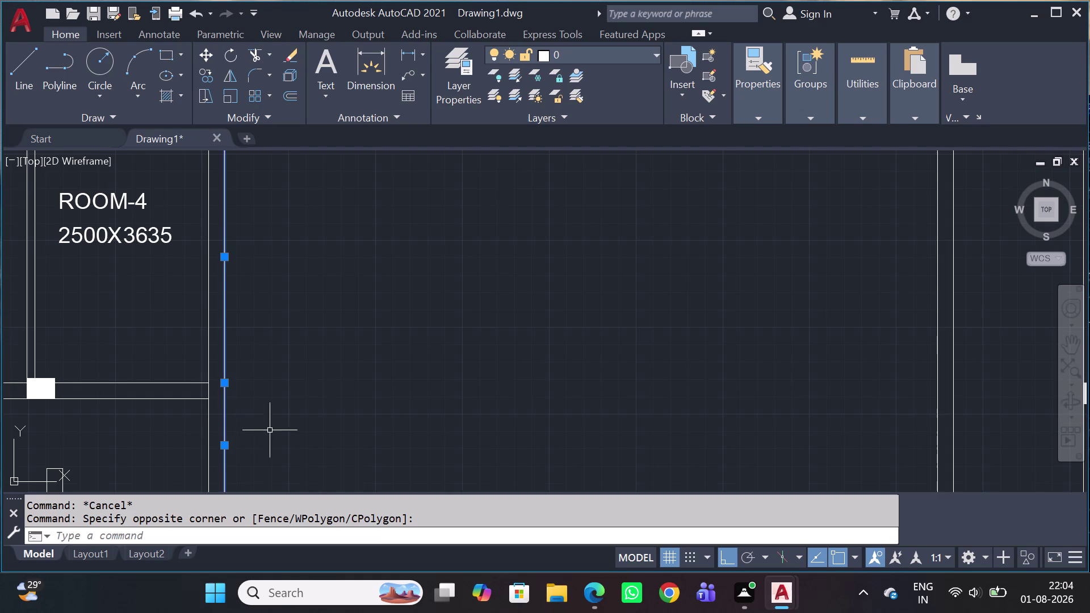
scroll(down, 3)
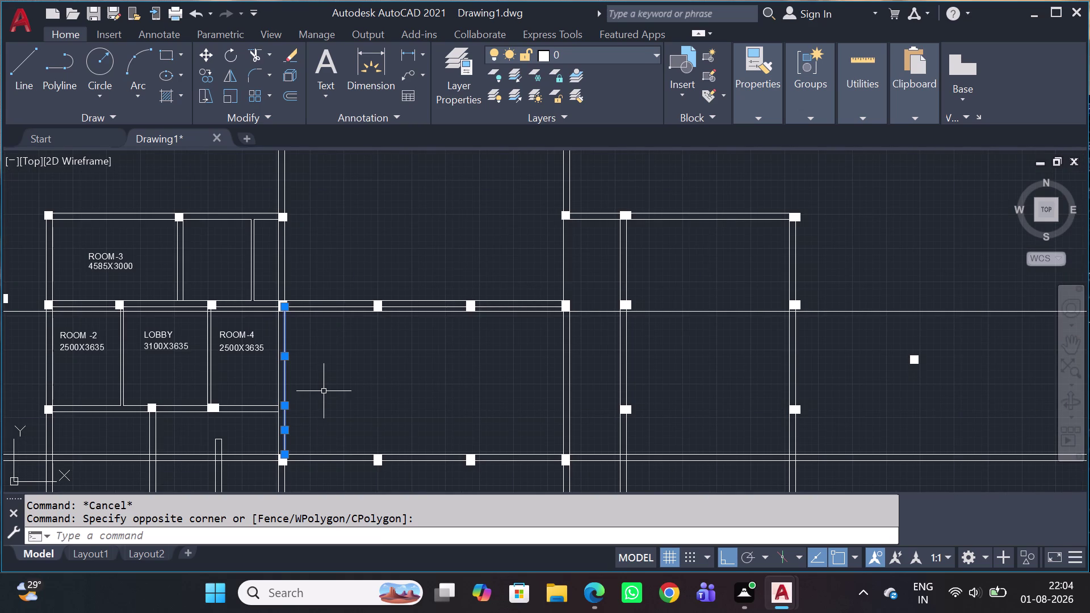
key(o)
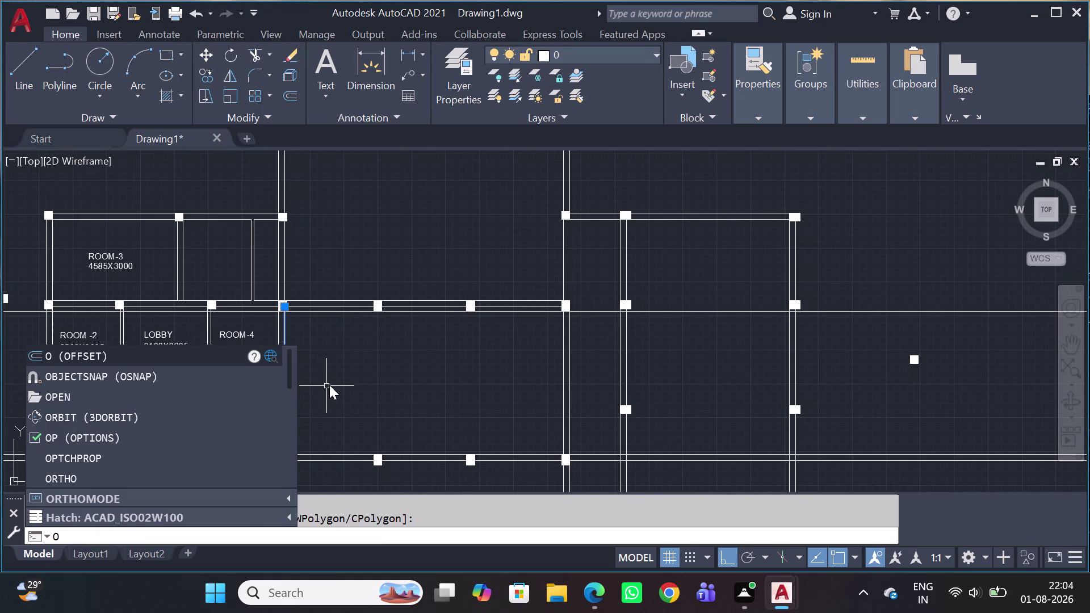
key(space)
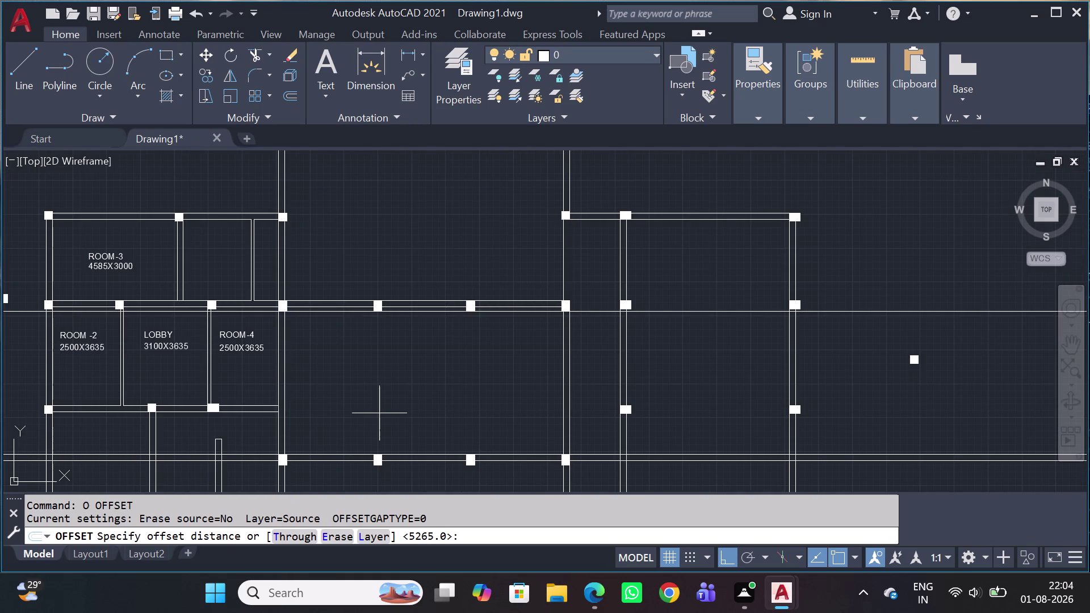
text(10)
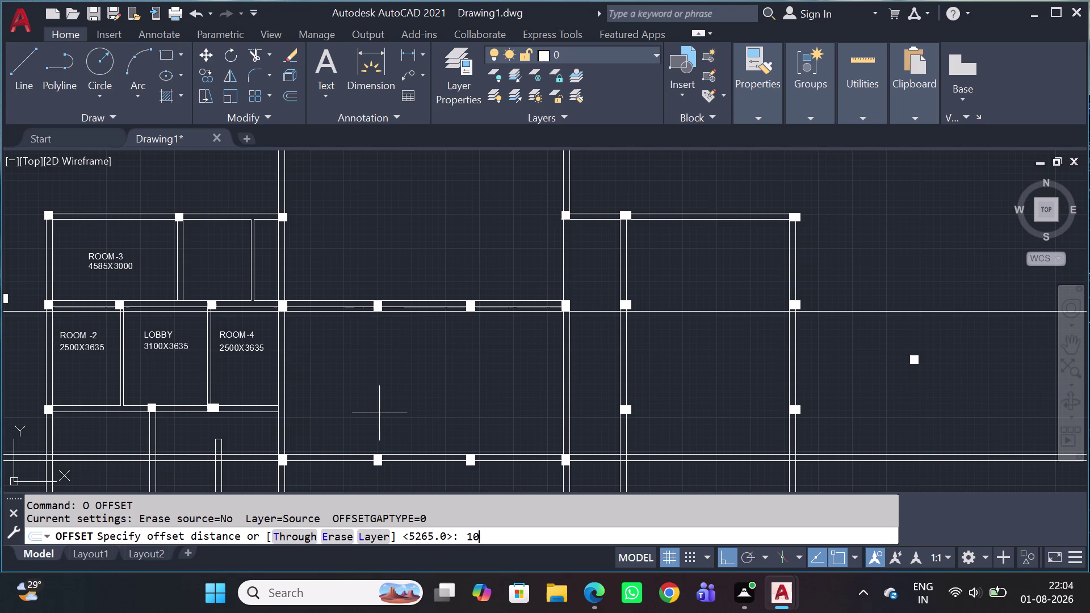
text(27)
key(0)
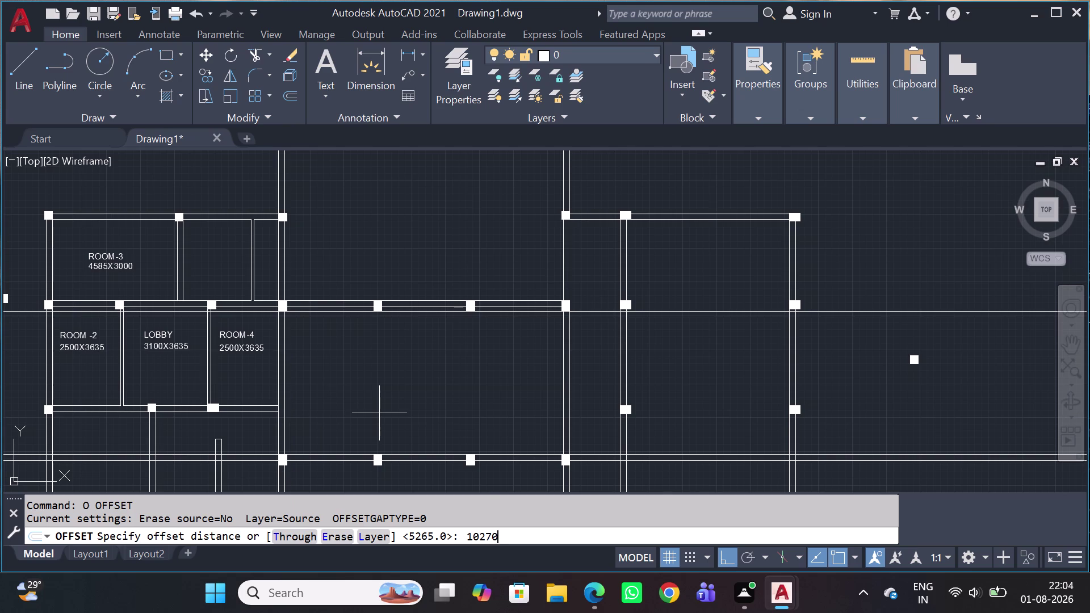
key(Return)
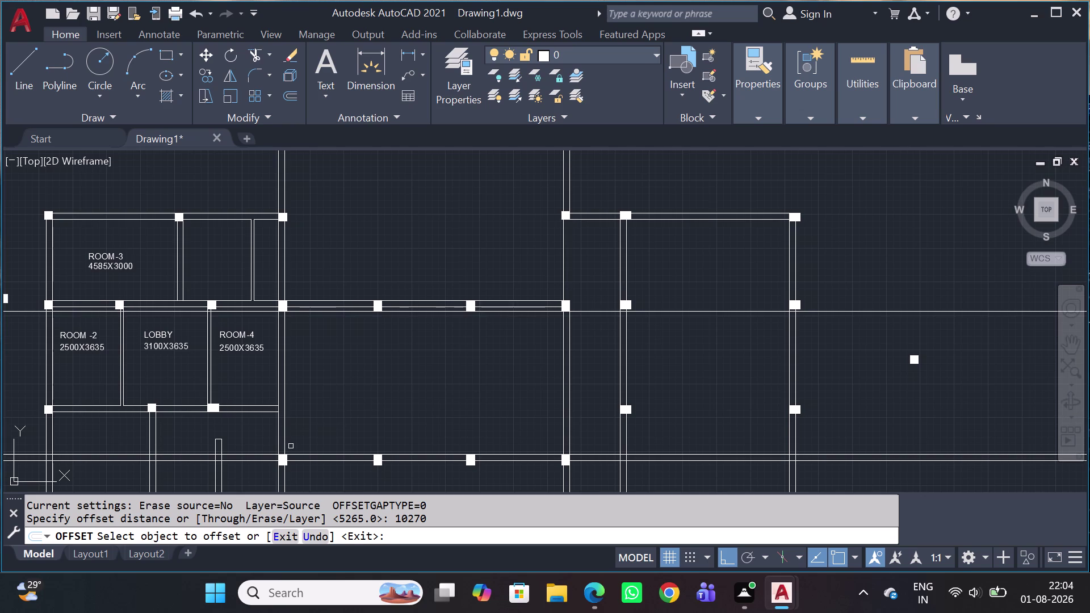
key(space)
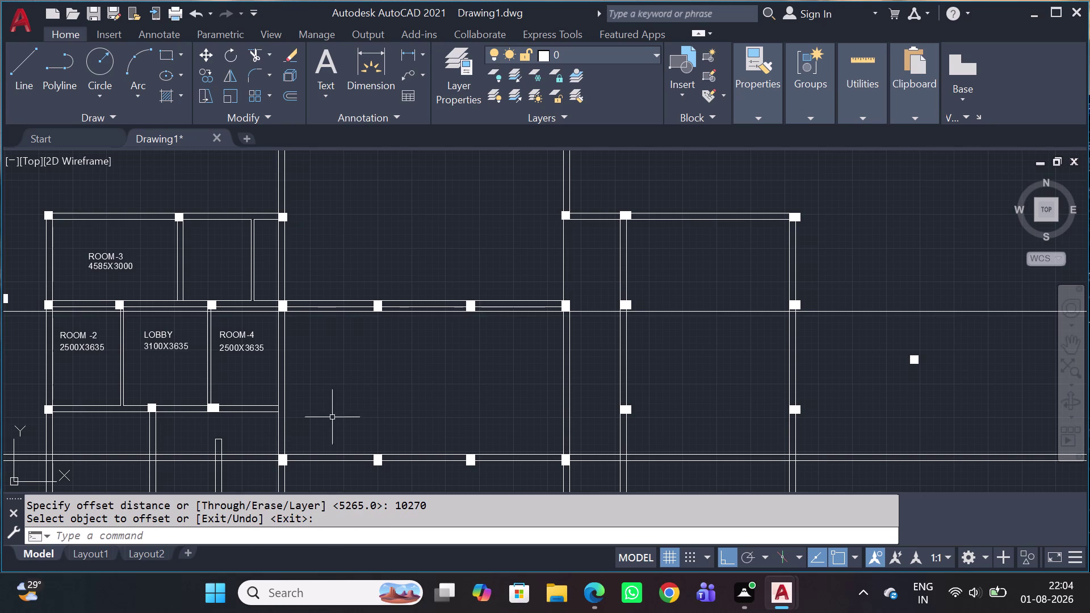
scroll(down, 3)
scroll(up, 3)
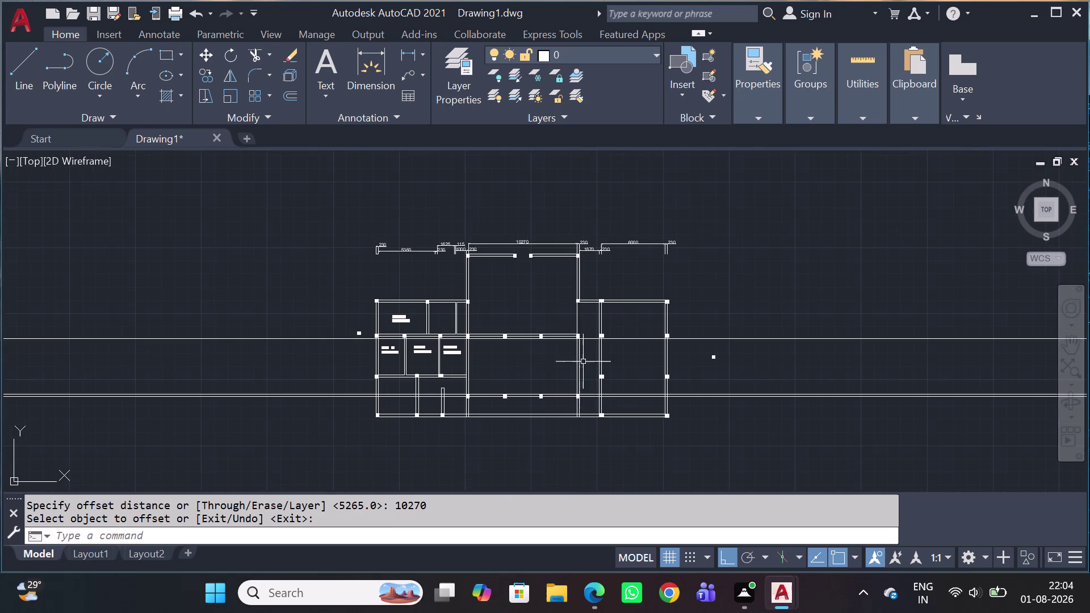
scroll(up, 3)
click(574, 362)
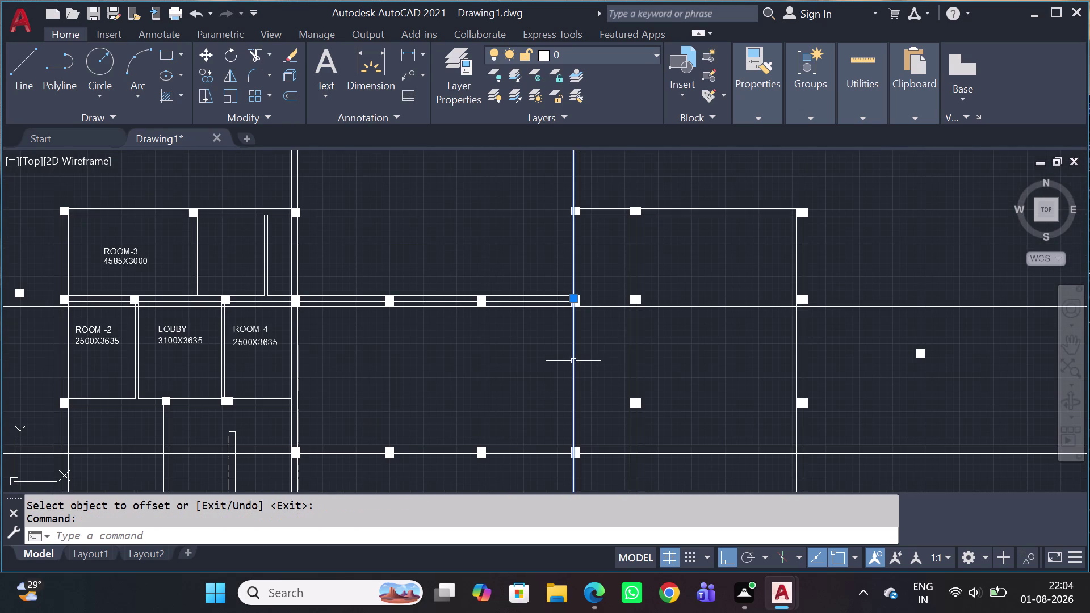
scroll(down, 3)
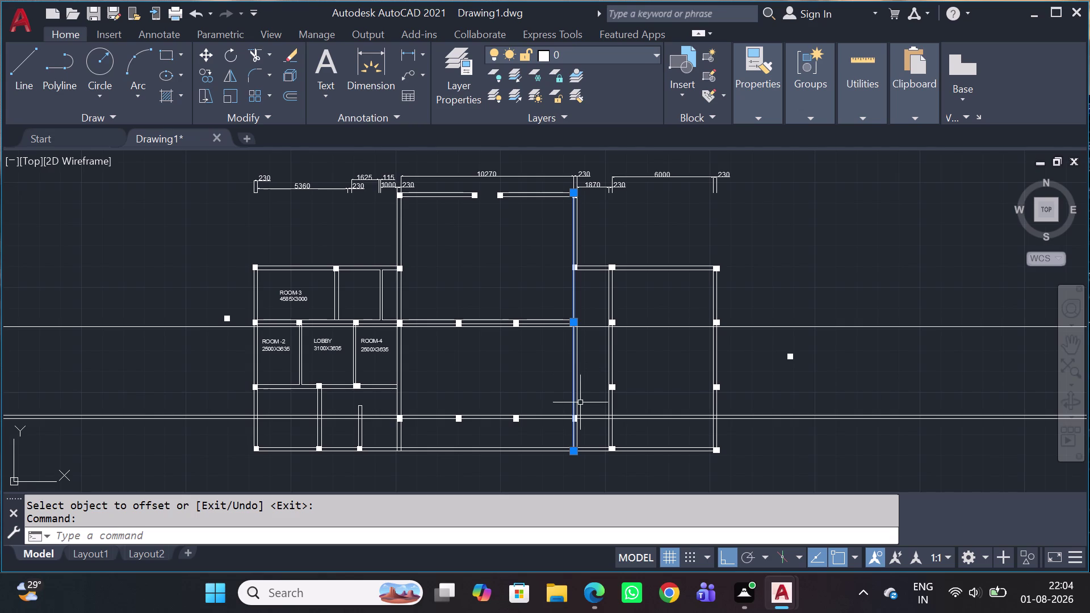
key(Escape)
scroll(up, 3)
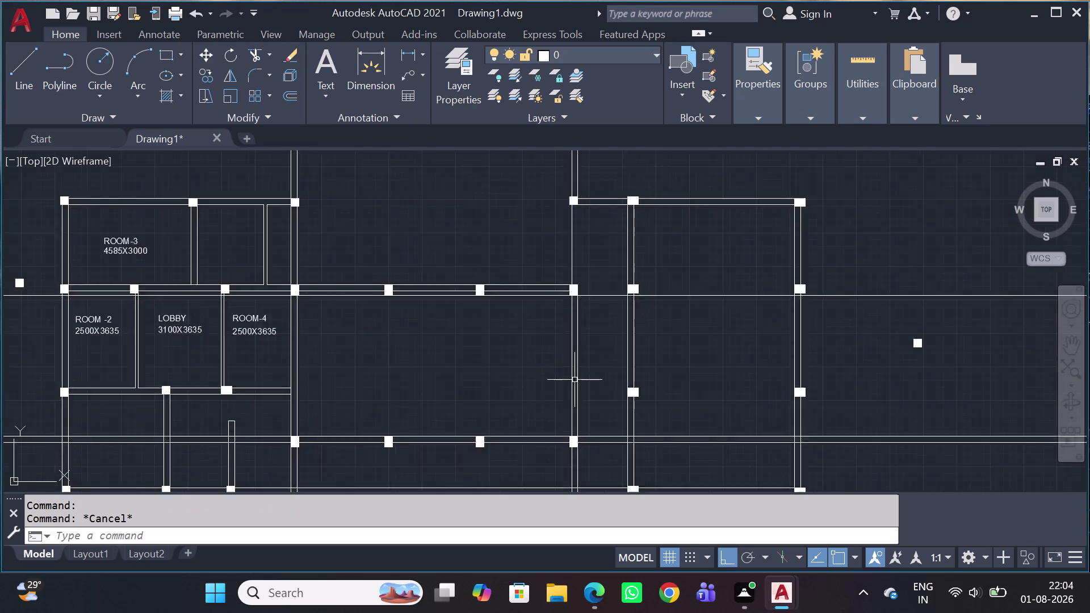
scroll(up, 3)
scroll(down, 3)
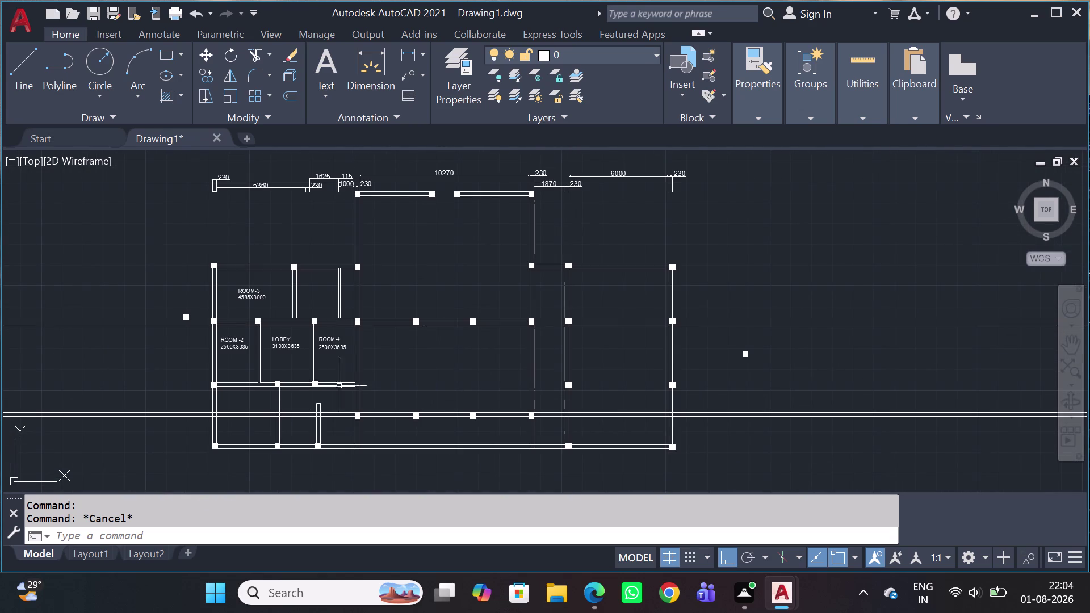
click(863, 109)
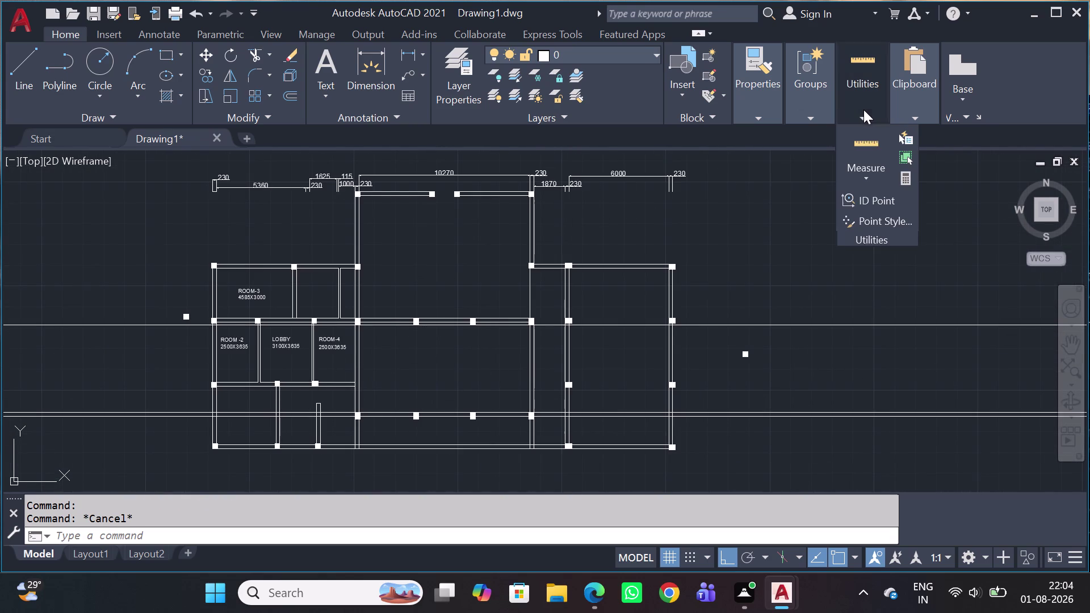
click(862, 176)
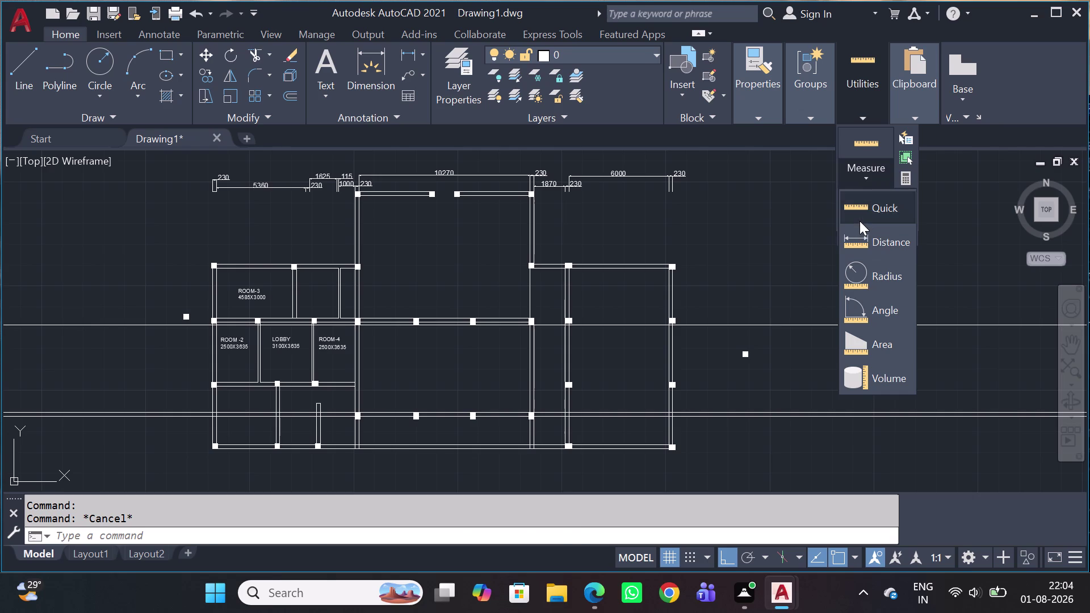
click(860, 221)
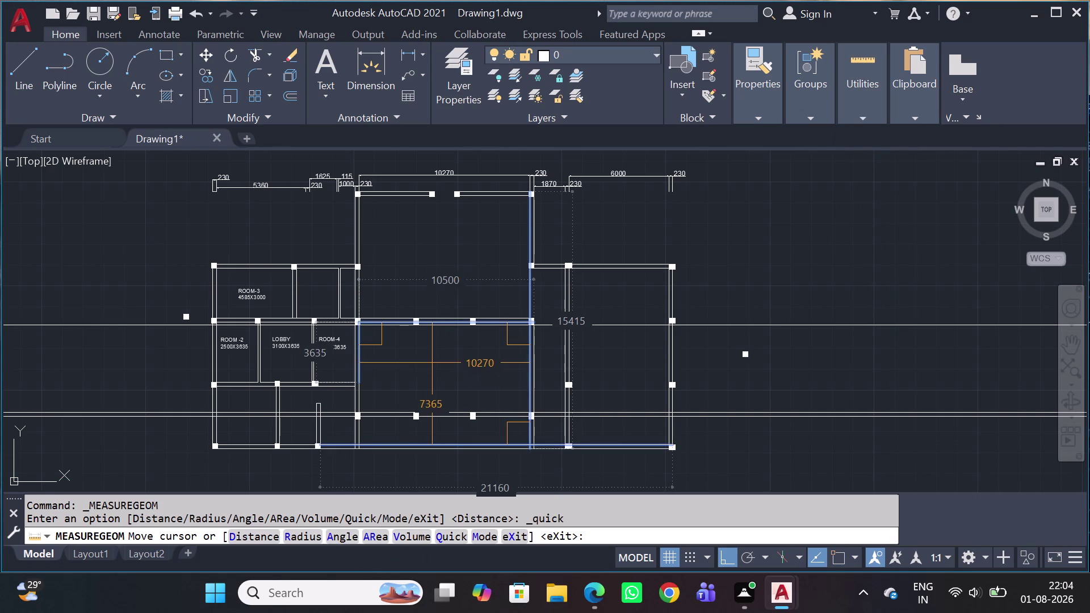
scroll(down, 3)
scroll(up, 3)
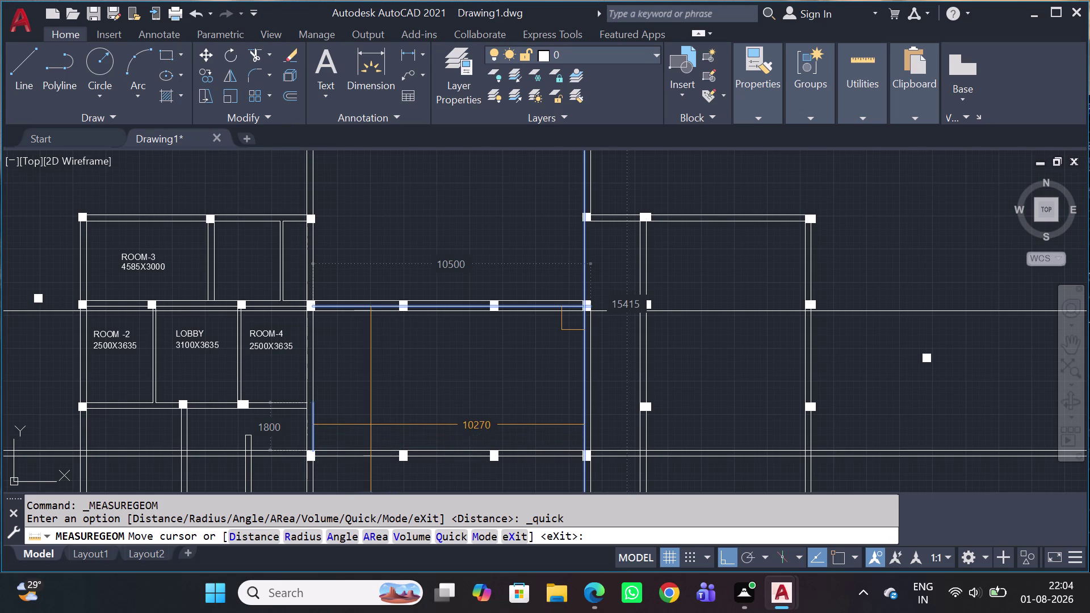
key(Escape)
scroll(down, 3)
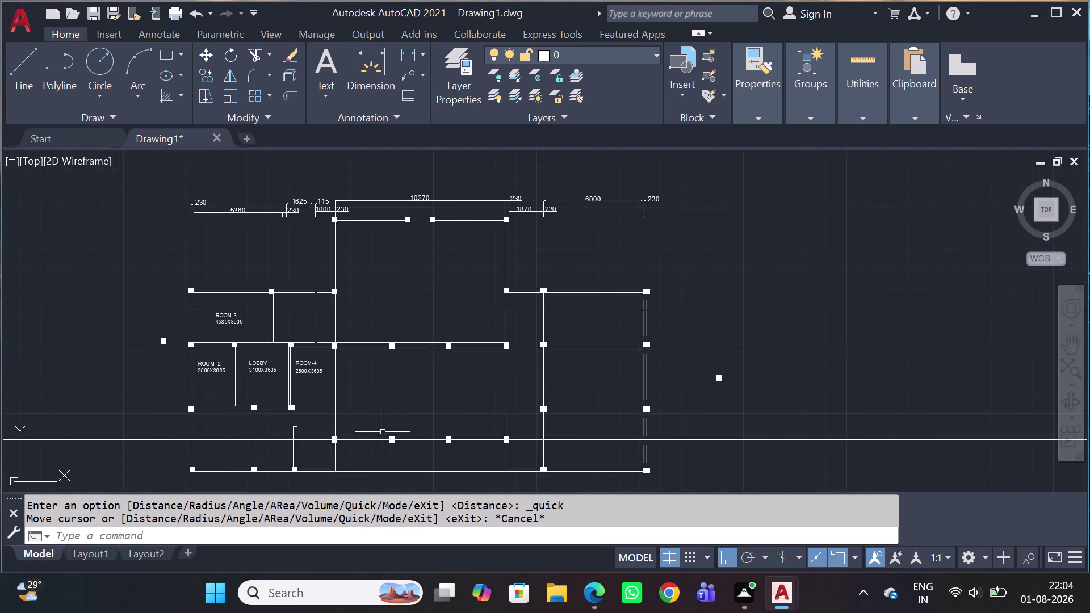
Zoom to extents, then window-select and delete four construction lines.
scroll(up, 3)
middle_click(421, 399)
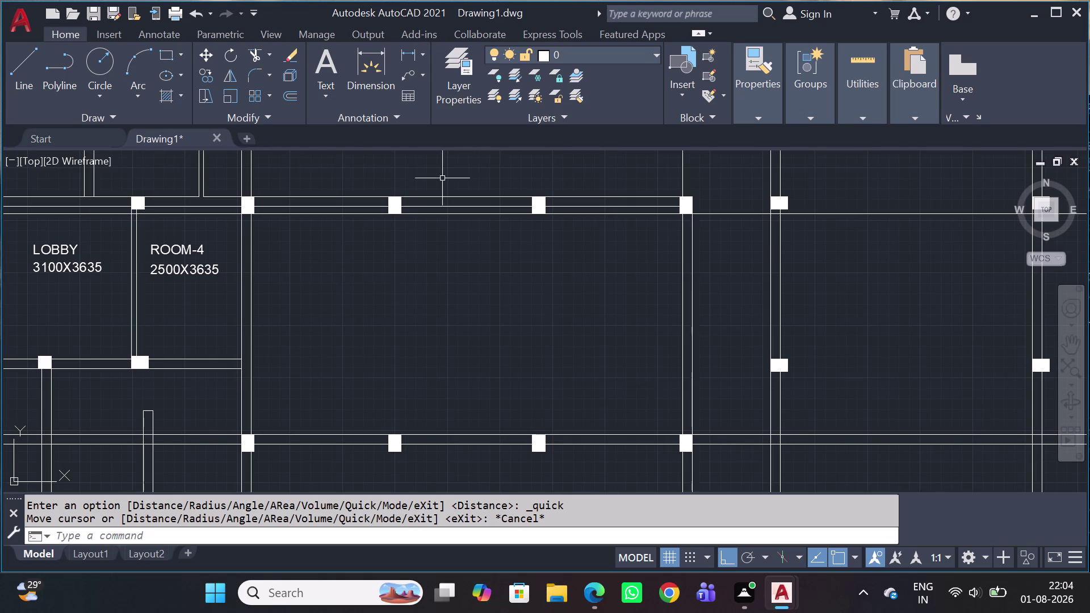
scroll(down, 3)
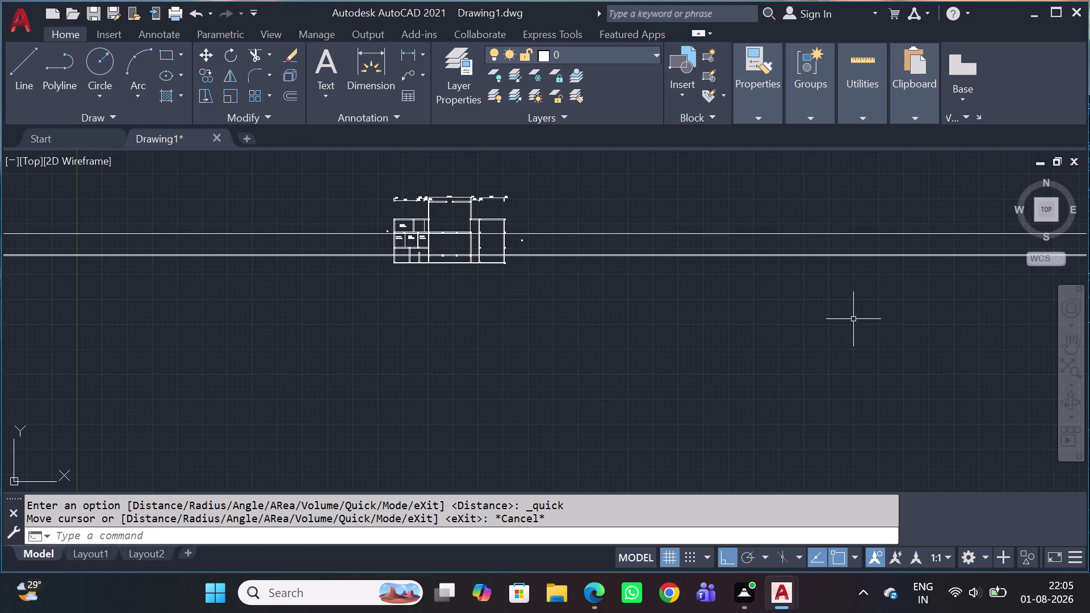
drag(840, 310, 827, 292)
click(755, 197)
key(Delete)
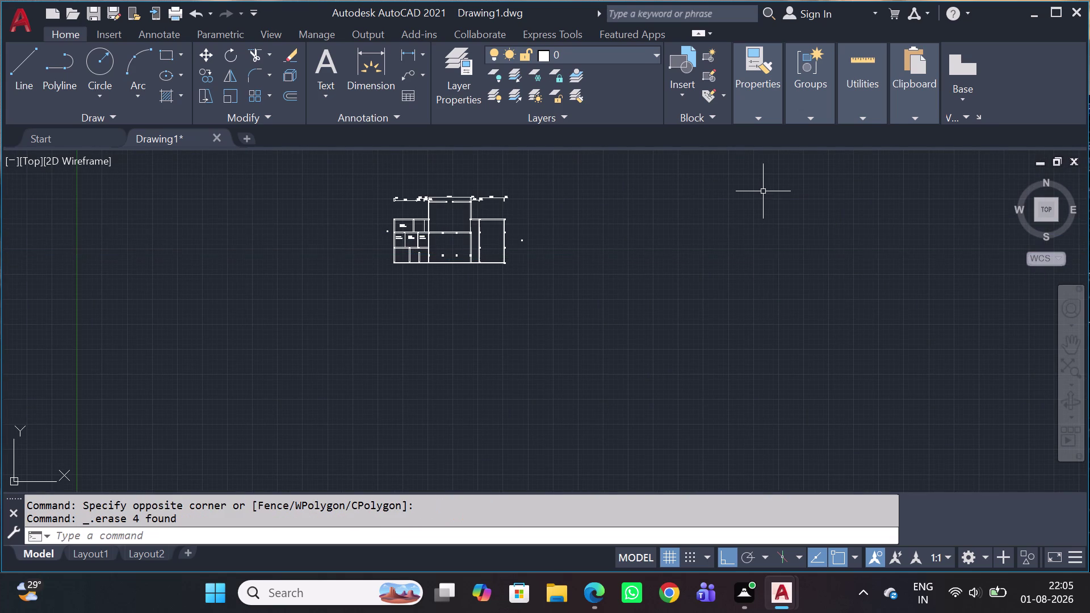
Undo the view changes and restore the four erased lines.
scroll(up, 3)
scroll(up, 3)
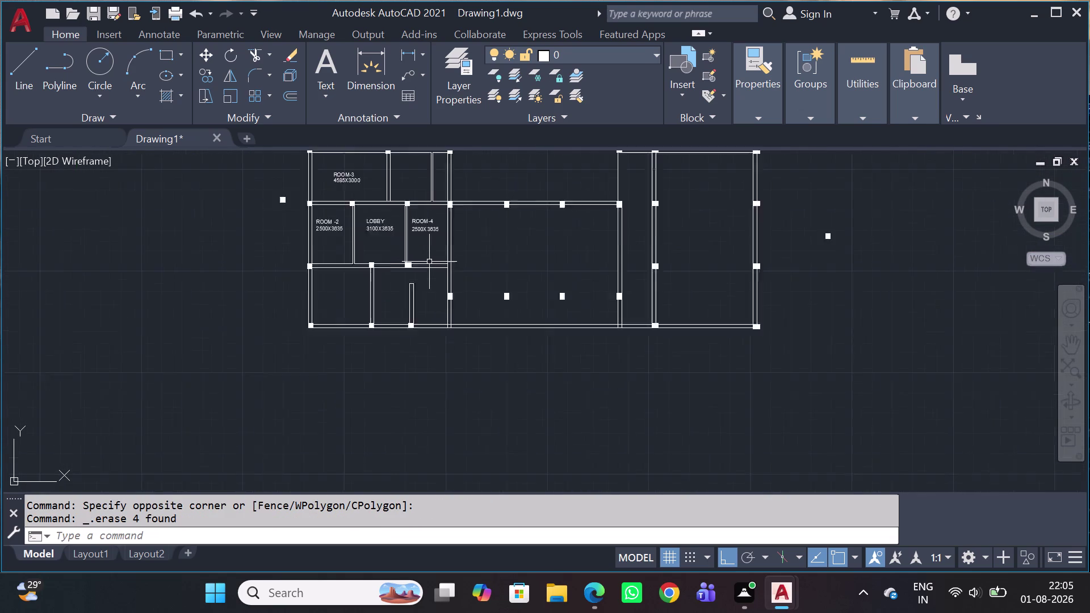
scroll(up, 3)
middle_drag(430, 265, 348, 316)
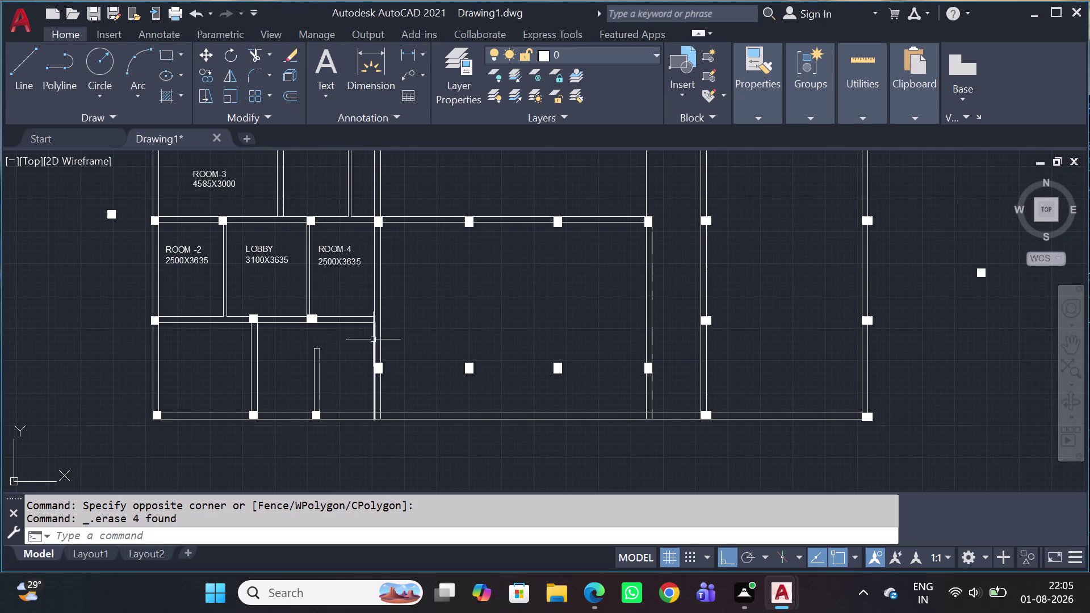
key(ctrl+z)
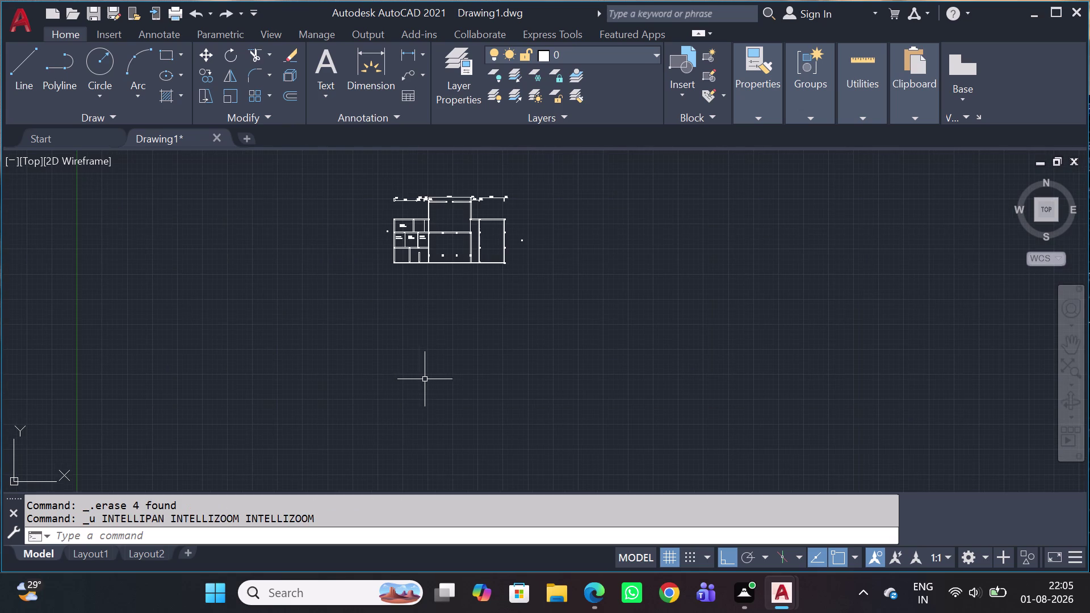
key(ctrl+z)
Delete only the long stray horizontal construction line across the plan.
scroll(up, 3)
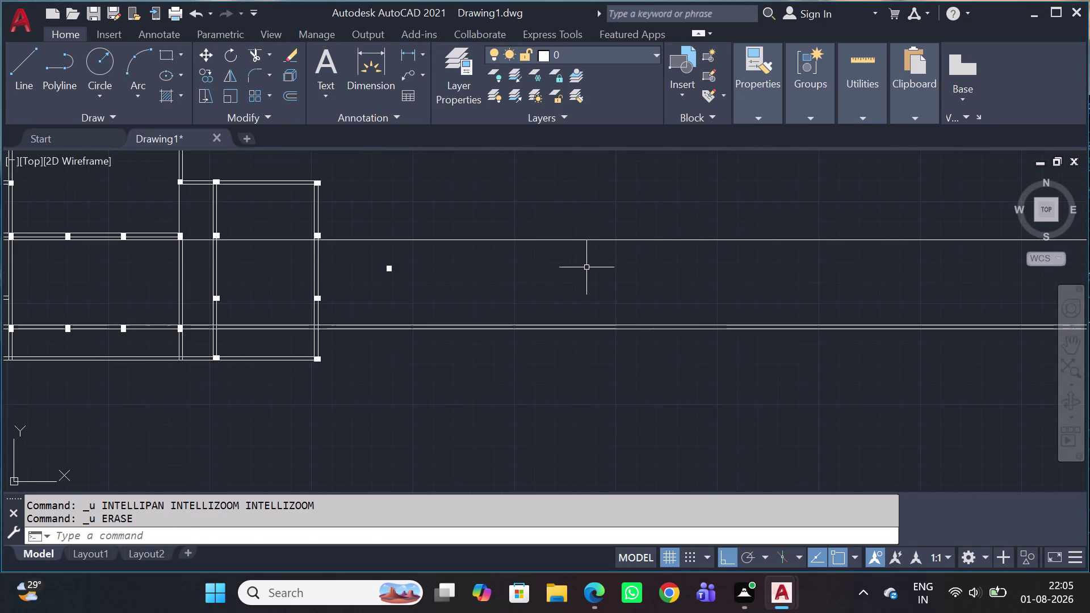
click(590, 272)
click(568, 229)
key(Delete)
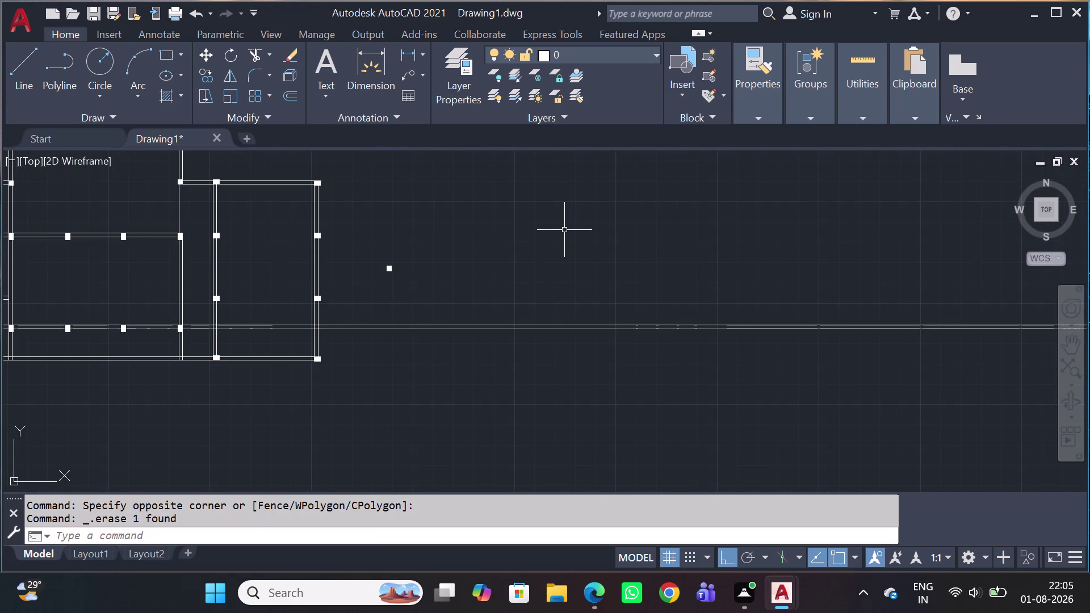
scroll(down, 3)
scroll(up, 3)
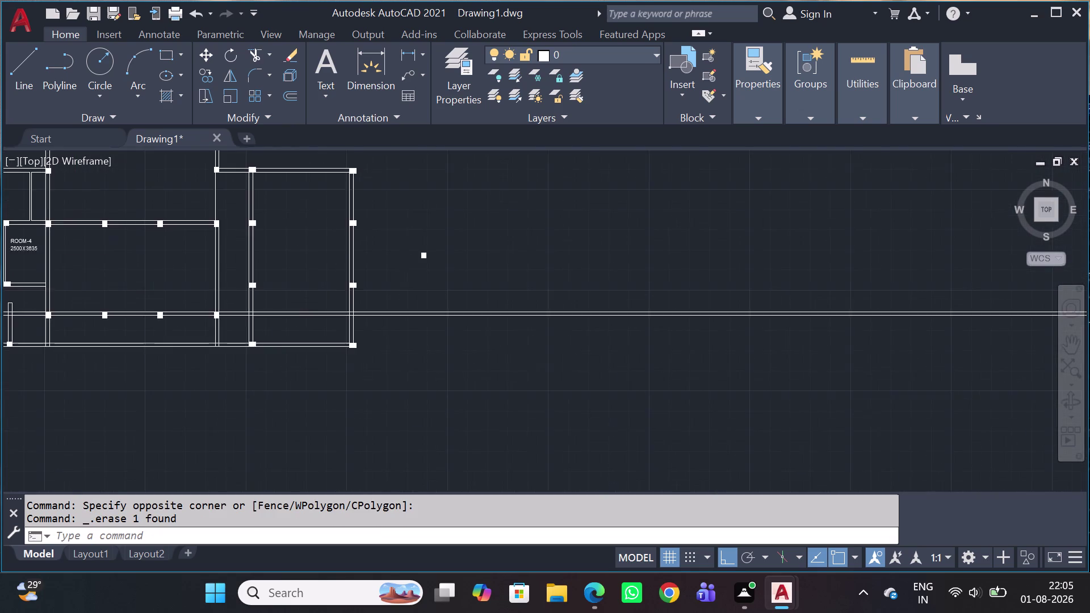
middle_drag(286, 266, 509, 244)
Start TR and fence-trim the overhanging line segments between the columns.
key(t)
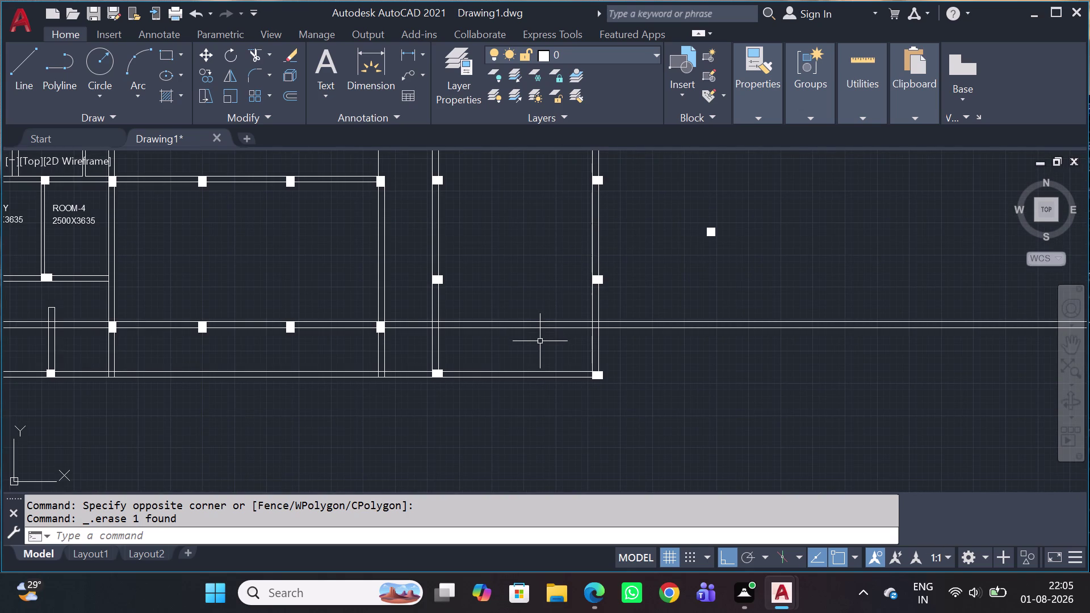
key(r)
key(space)
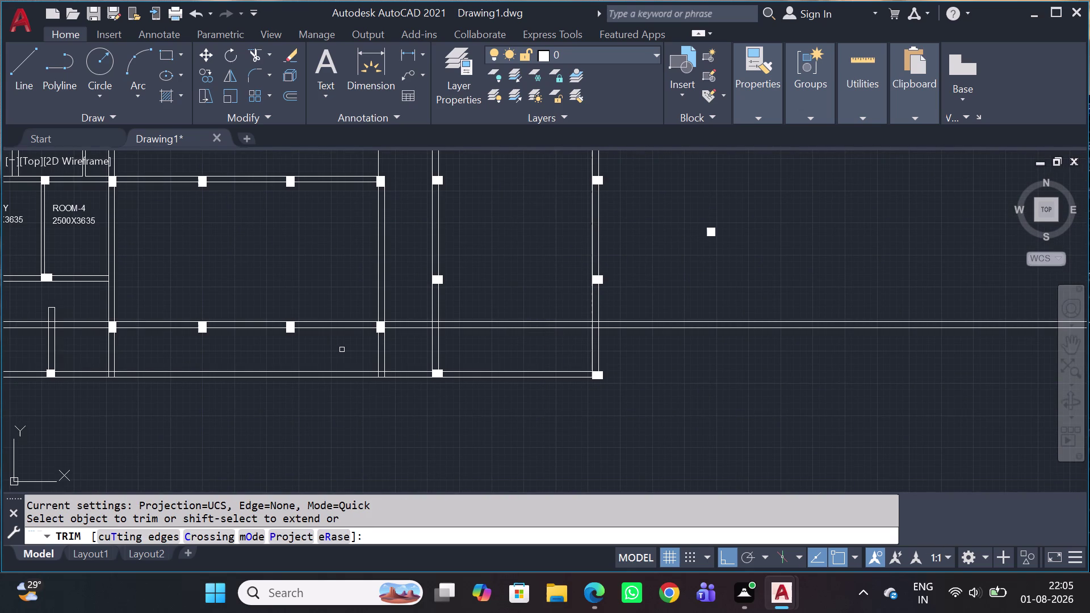
scroll(up, 3)
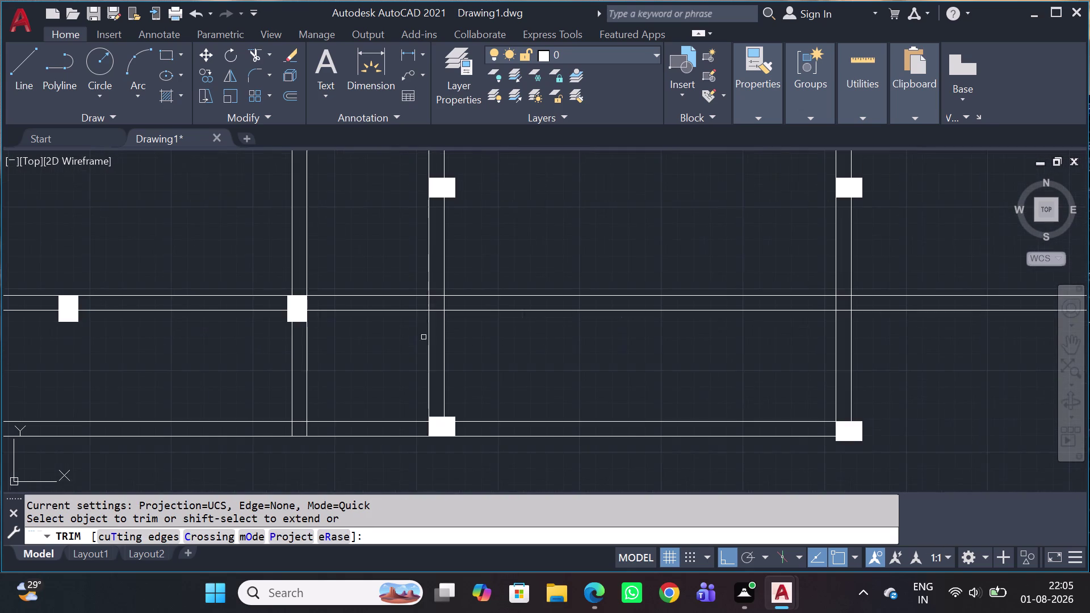
scroll(up, 3)
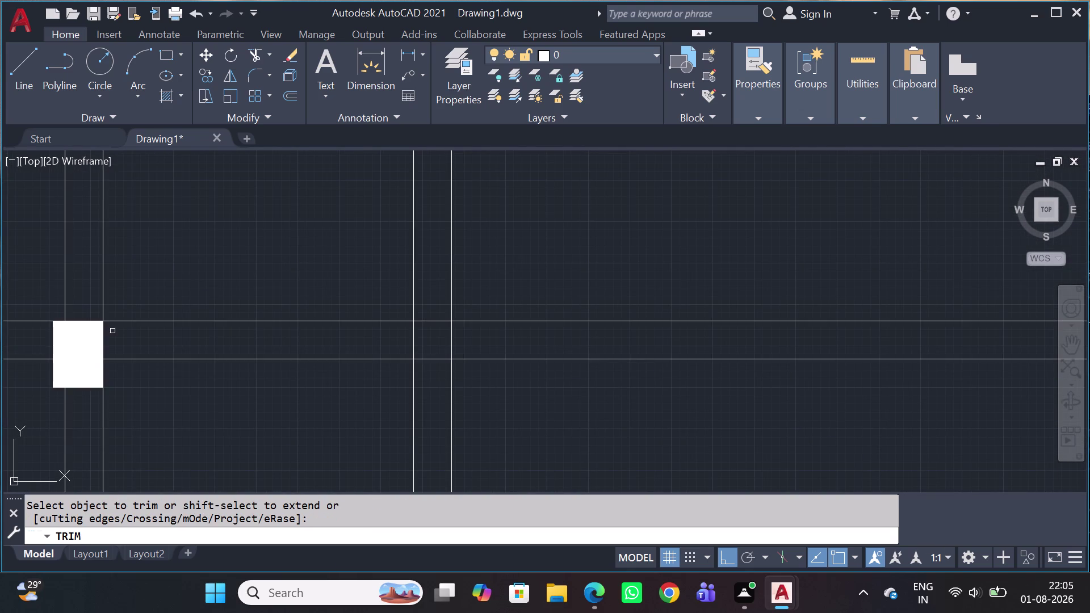
click(131, 291)
click(128, 380)
Trim the double overhanging lines with a second fence, then end the trim.
scroll(down, 3)
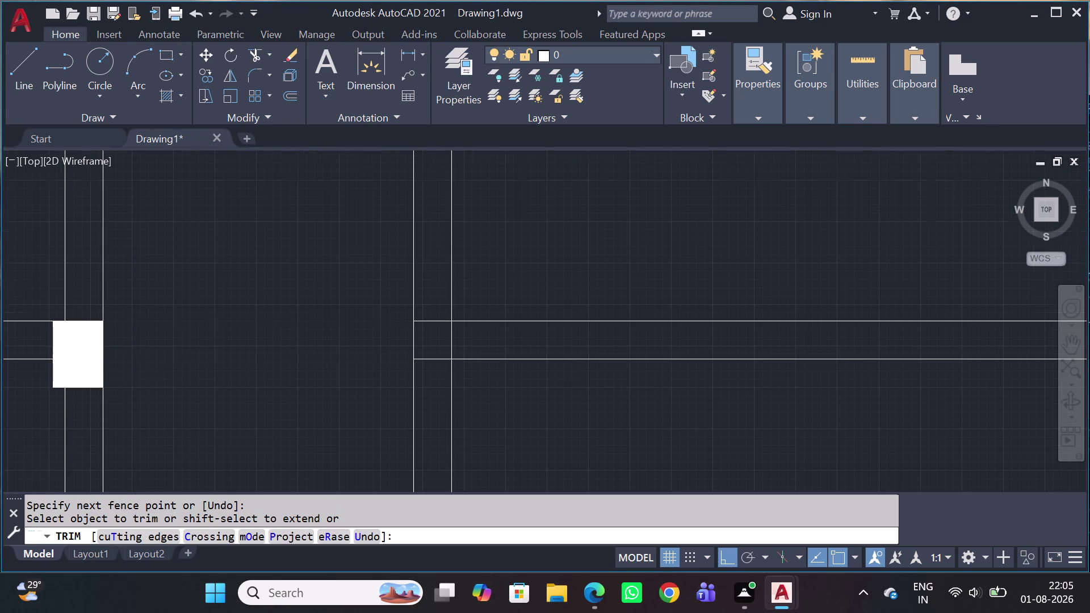
scroll(down, 3)
middle_drag(346, 364, 743, 344)
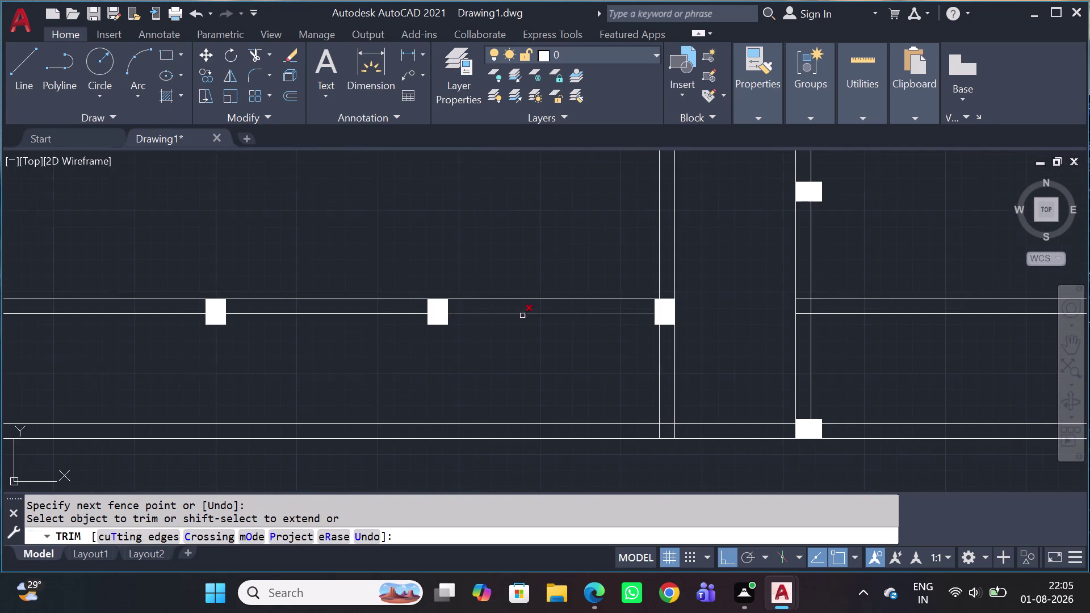
scroll(down, 3)
scroll(up, 3)
drag(395, 300, 395, 308)
click(359, 384)
key(Escape)
Delete the leftover line extensions on the right and left sides of the plan.
scroll(down, 3)
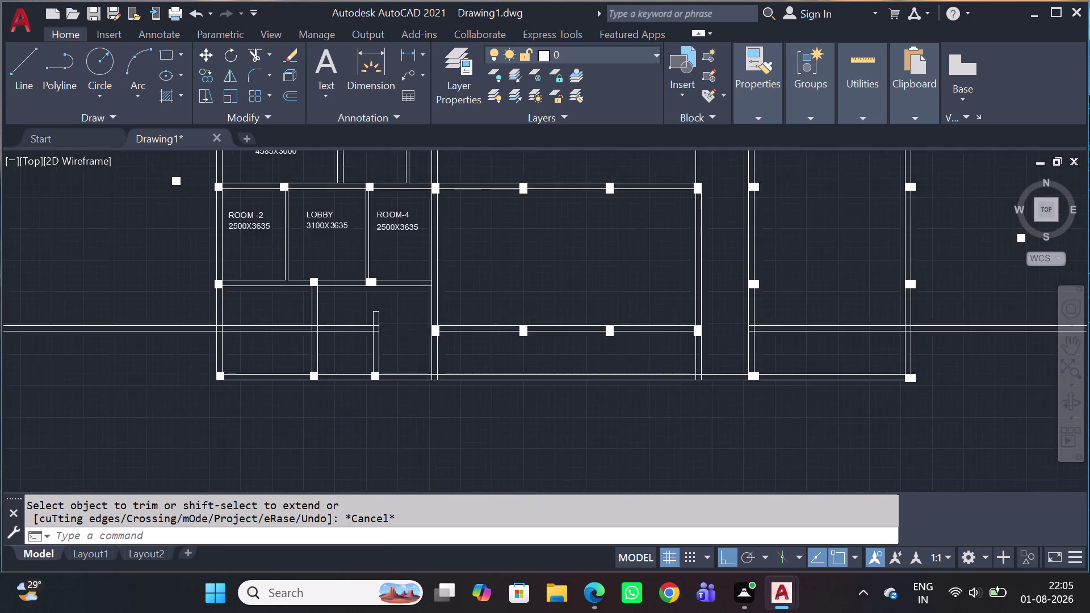
scroll(down, 3)
drag(852, 401, 845, 396)
click(754, 239)
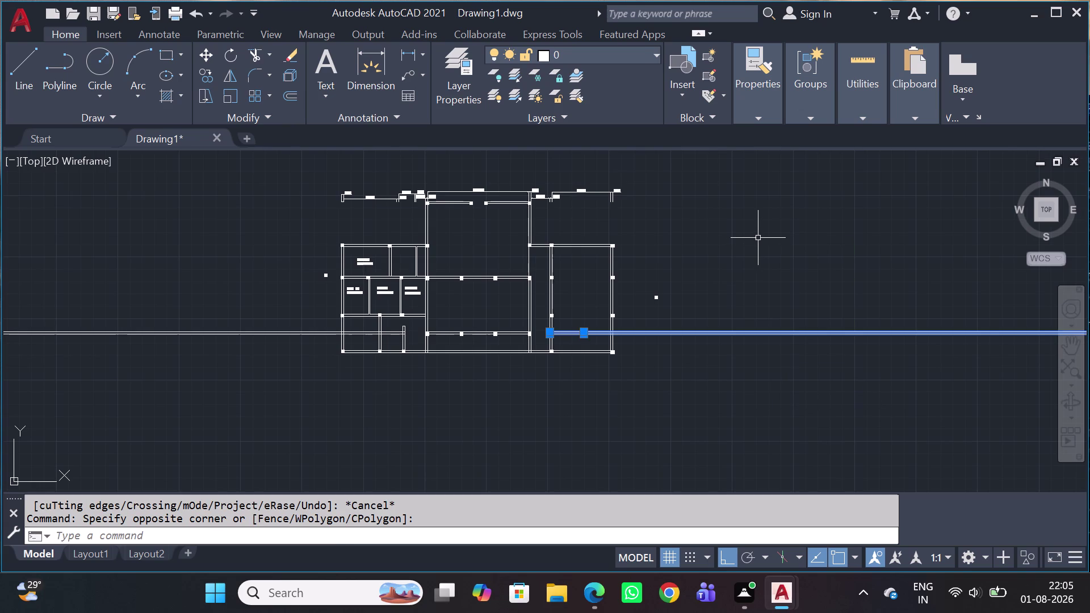
key(Delete)
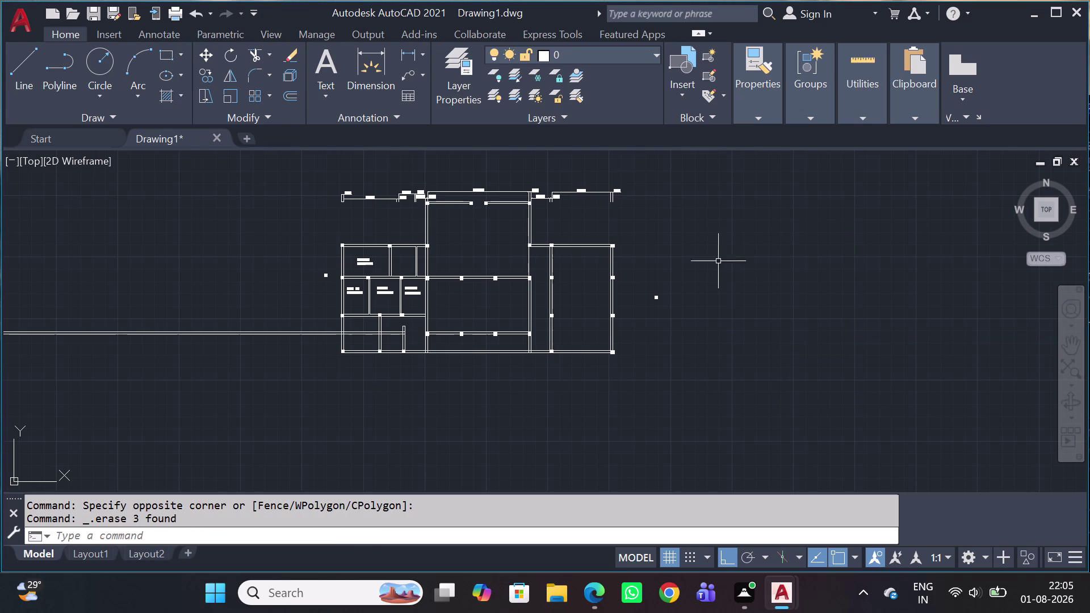
click(217, 361)
click(145, 234)
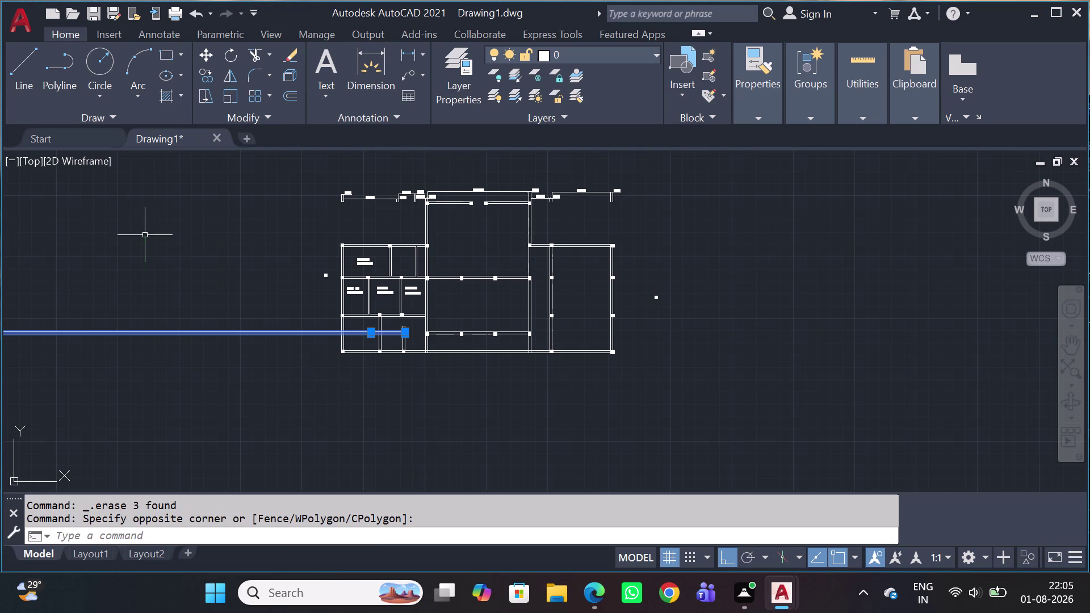
key(Delete)
Window-select and delete the stray square left of the plan.
scroll(up, 3)
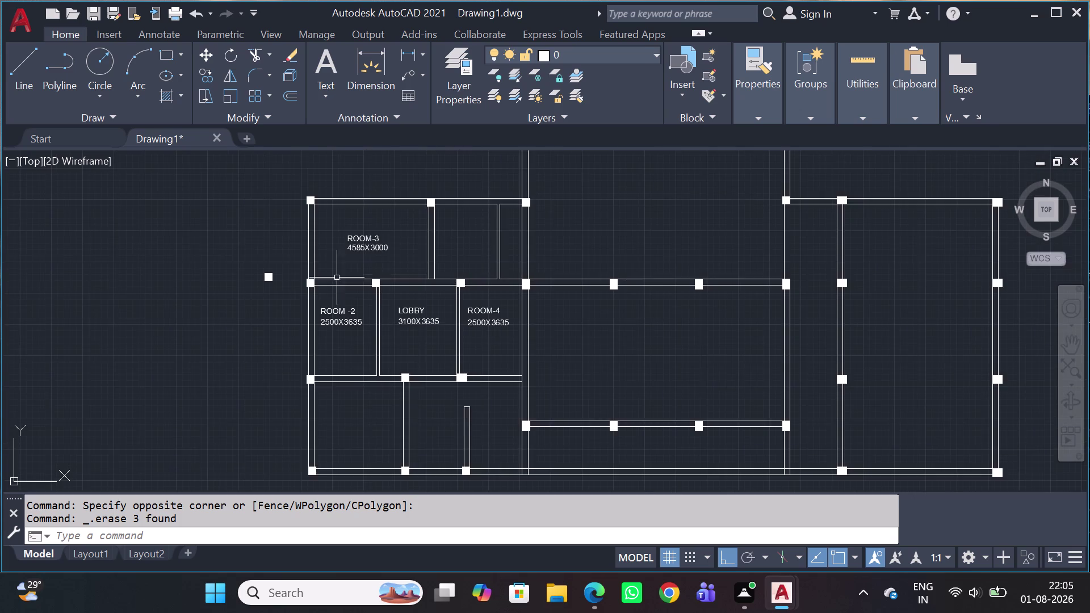
scroll(up, 3)
click(239, 279)
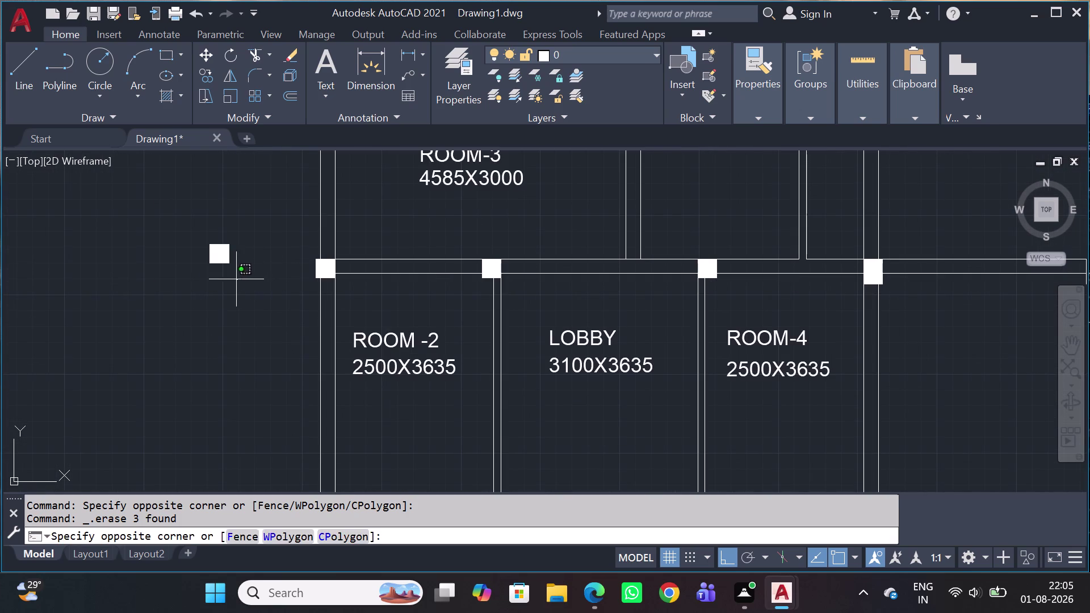
click(152, 211)
key(Delete)
Window-select and delete the stray square right of the plan.
scroll(down, 3)
scroll(down, 3)
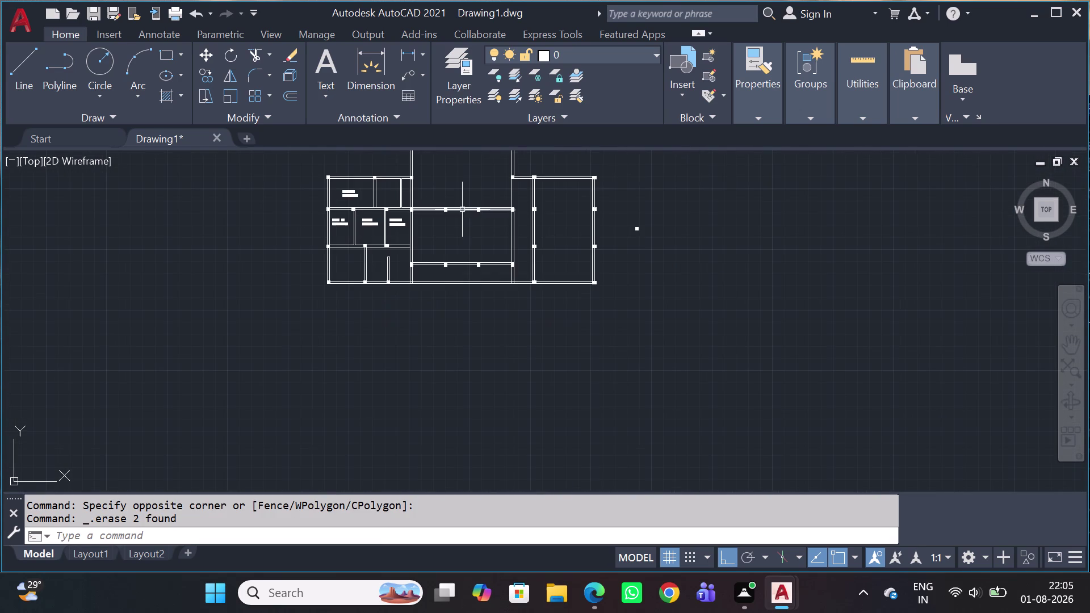
scroll(up, 3)
click(640, 287)
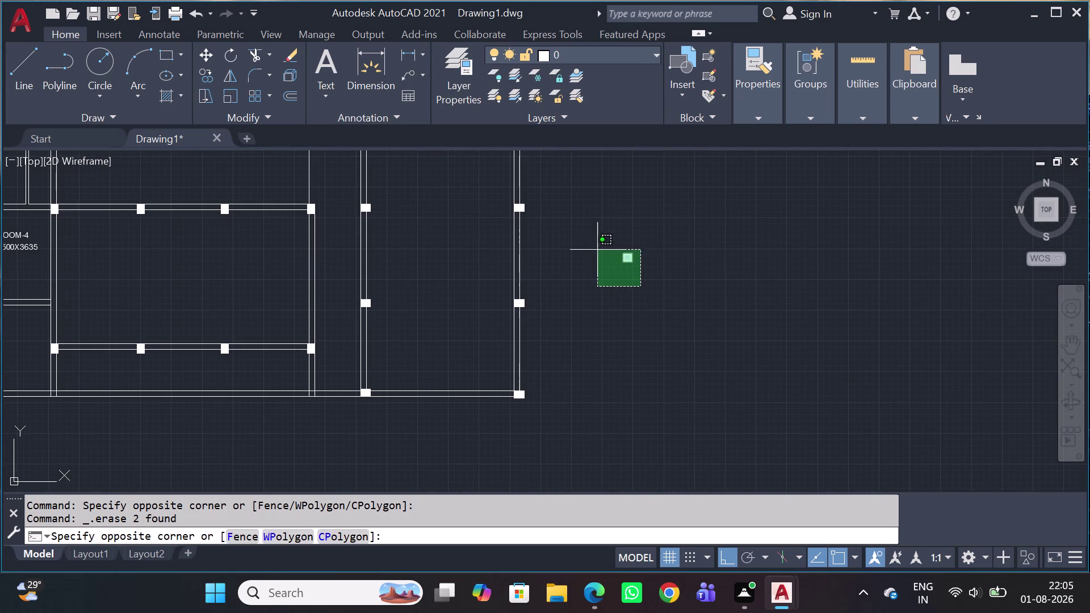
click(597, 237)
key(Delete)
Pan the floor plan back into view and open the measuring utilities.
scroll(down, 3)
scroll(up, 3)
middle_drag(537, 258, 536, 326)
scroll(down, 3)
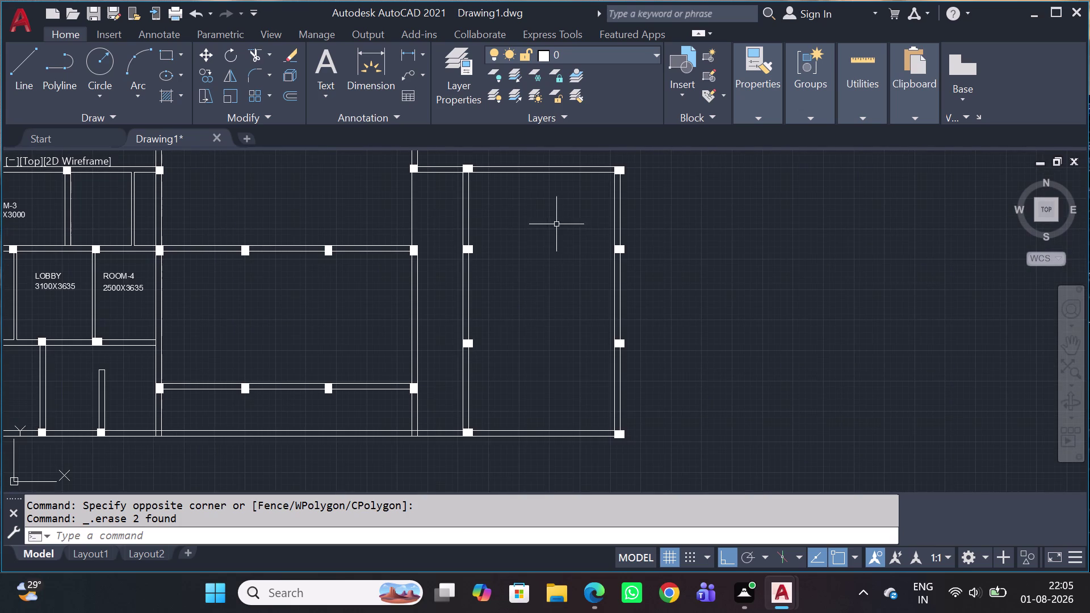
click(871, 115)
click(877, 172)
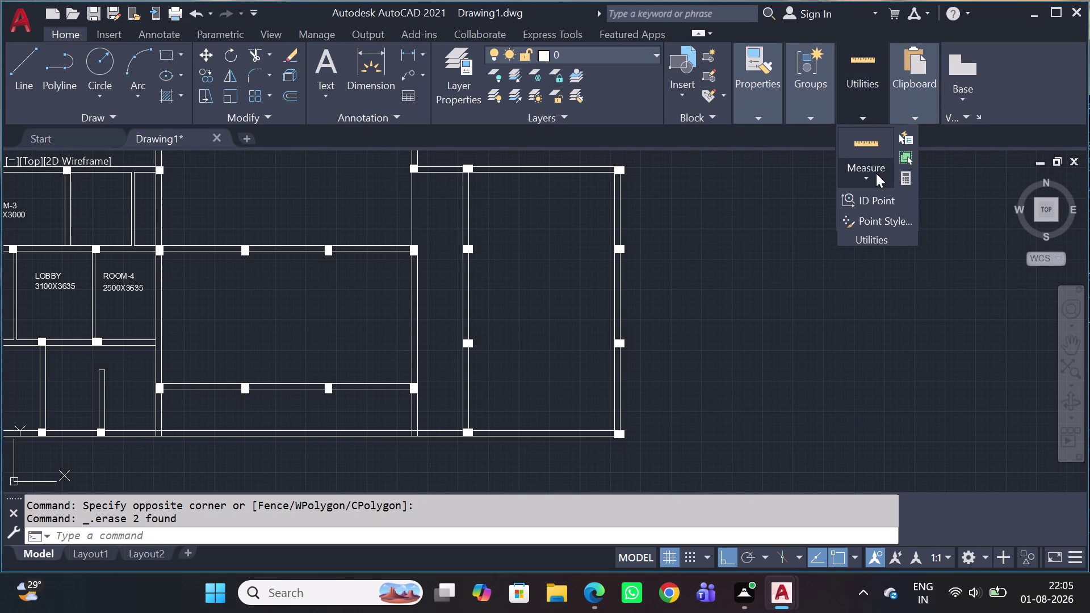
click(876, 203)
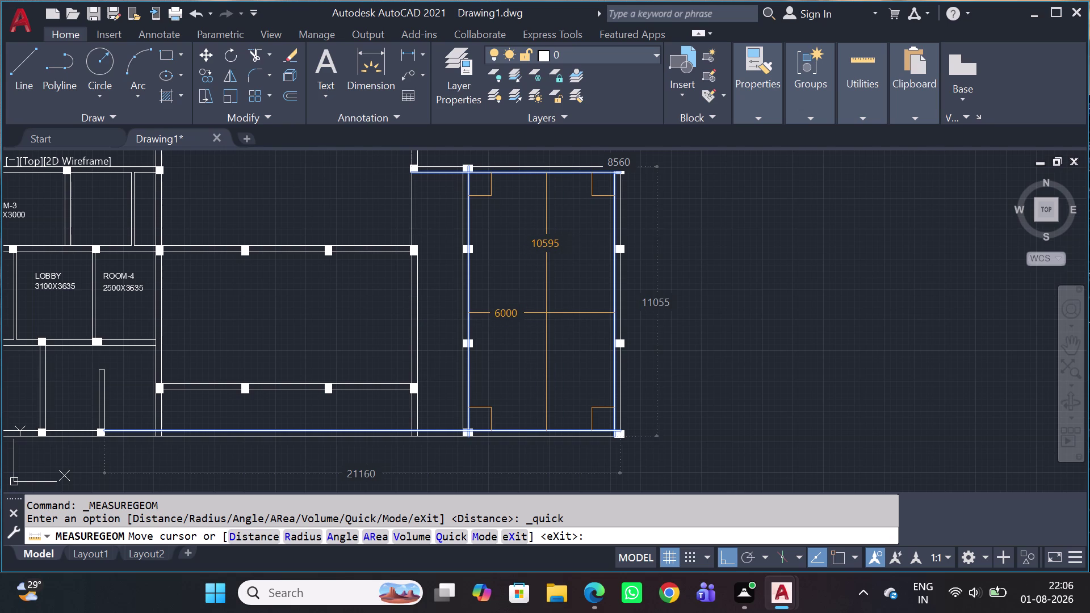
scroll(down, 3)
middle_drag(547, 317, 554, 353)
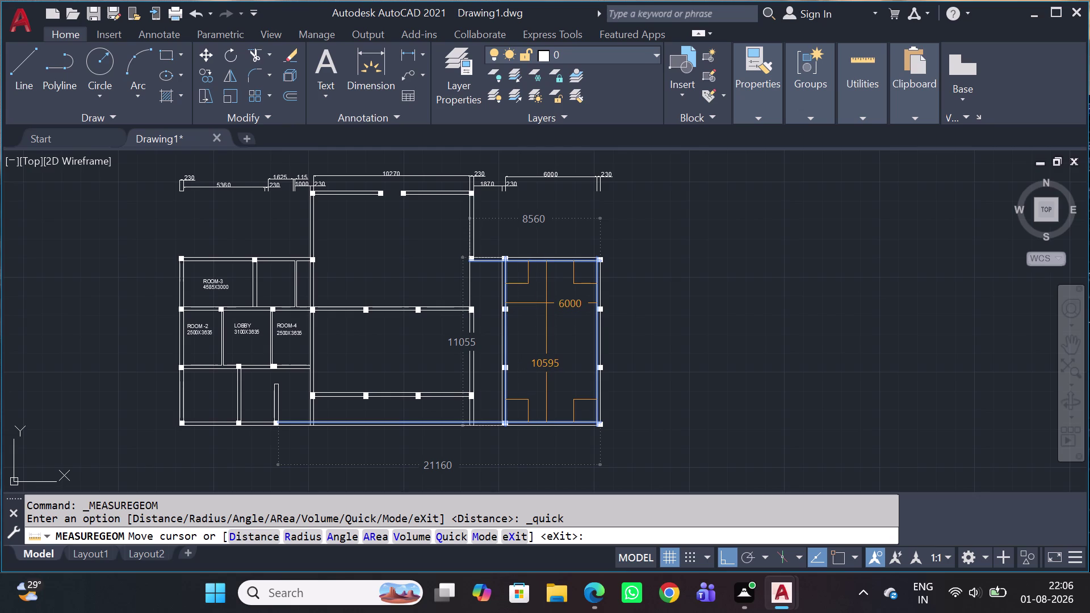
key(Escape)
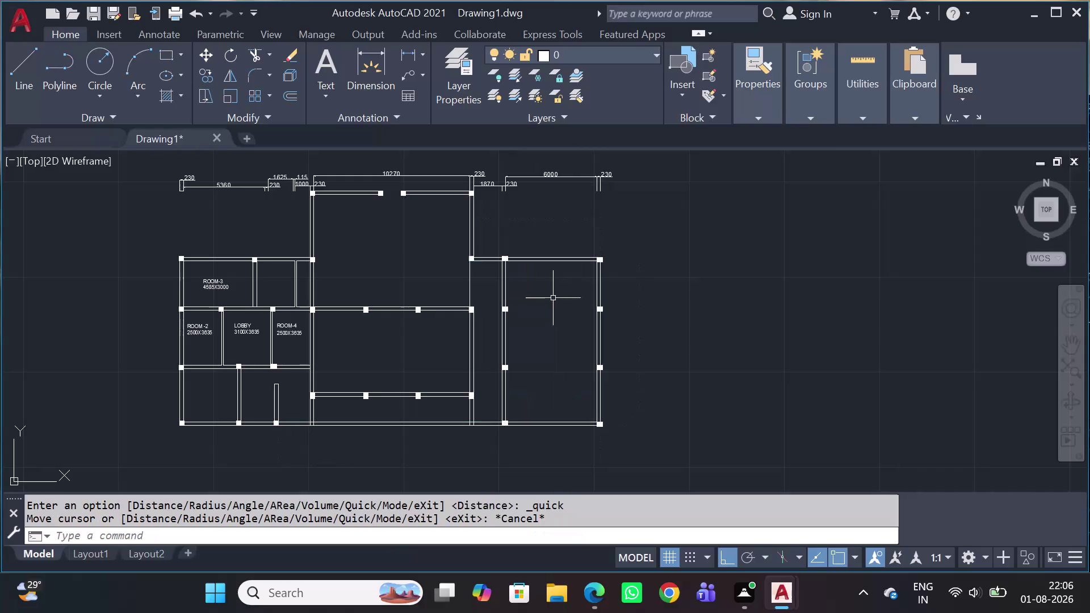
Draw a horizontal XL through the column corner above ROOM-3, then select it.
key(x)
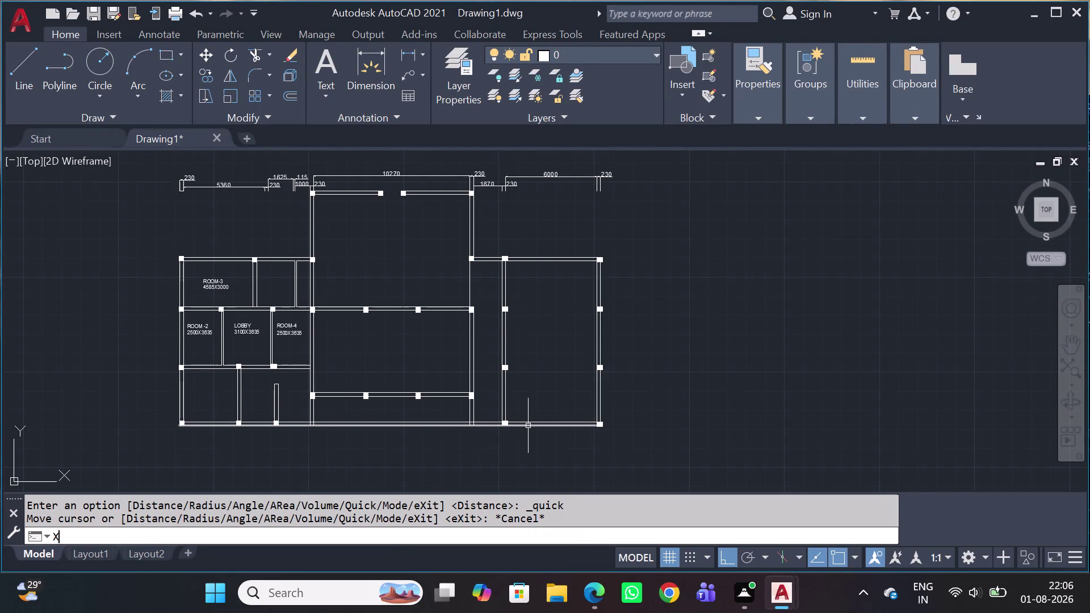
key(l)
key(space)
text(H)
key(space)
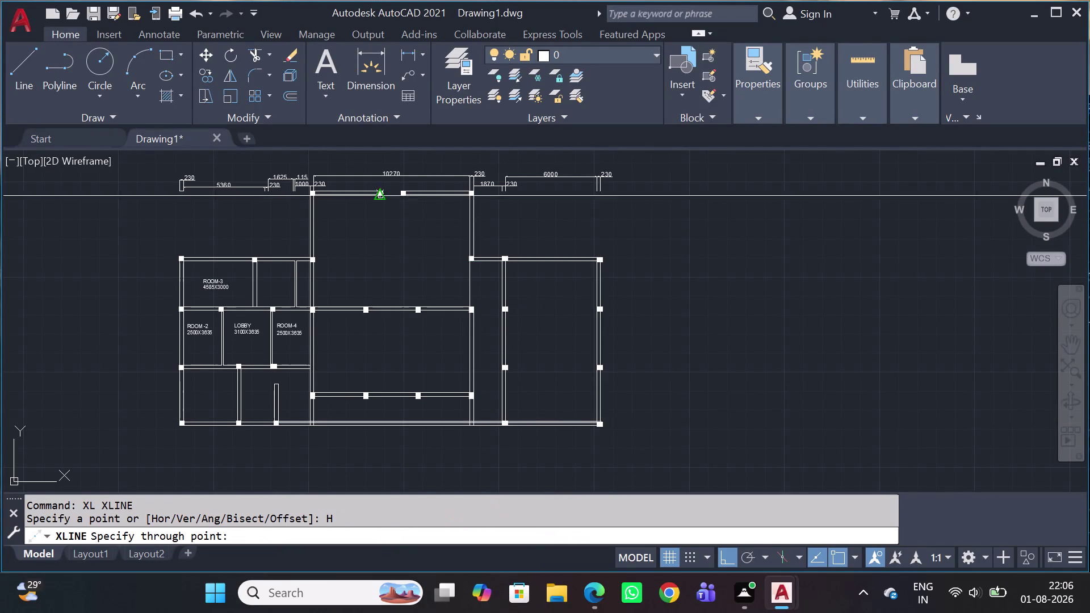
scroll(up, 3)
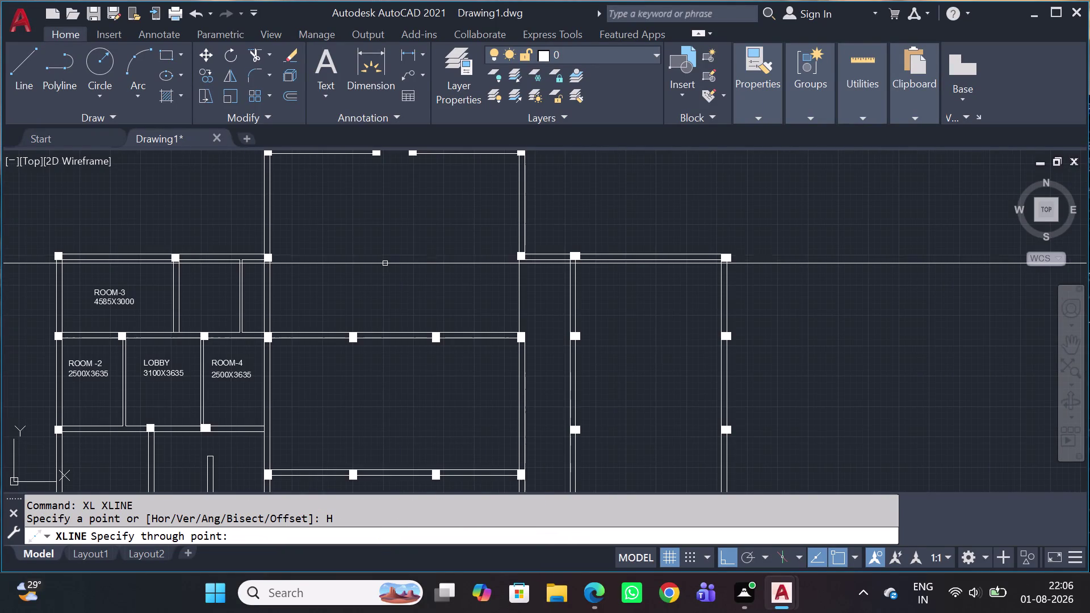
scroll(up, 3)
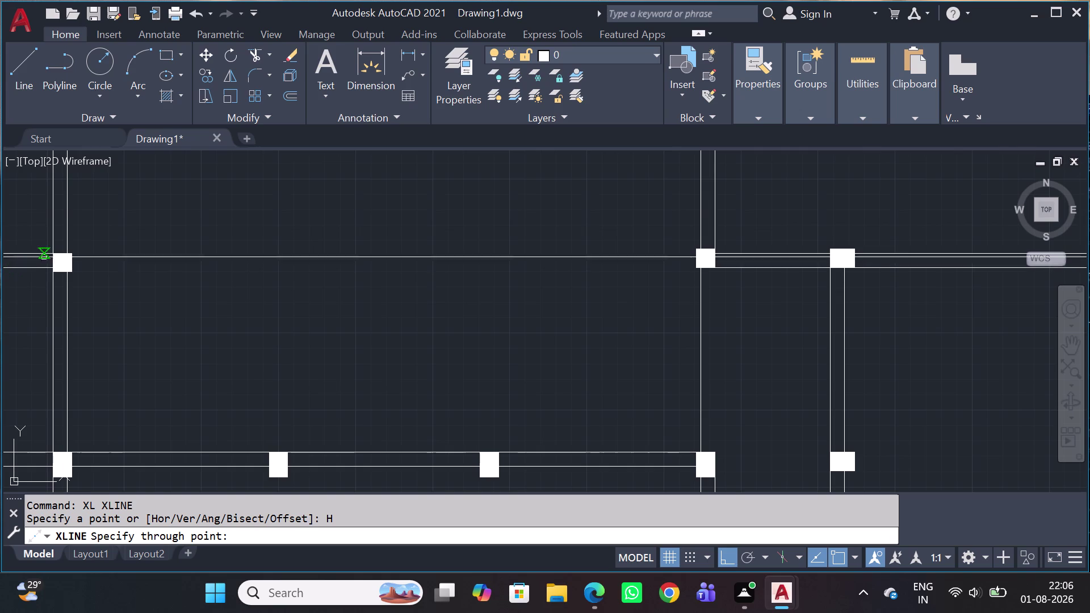
click(740, 254)
scroll(down, 3)
key(Escape)
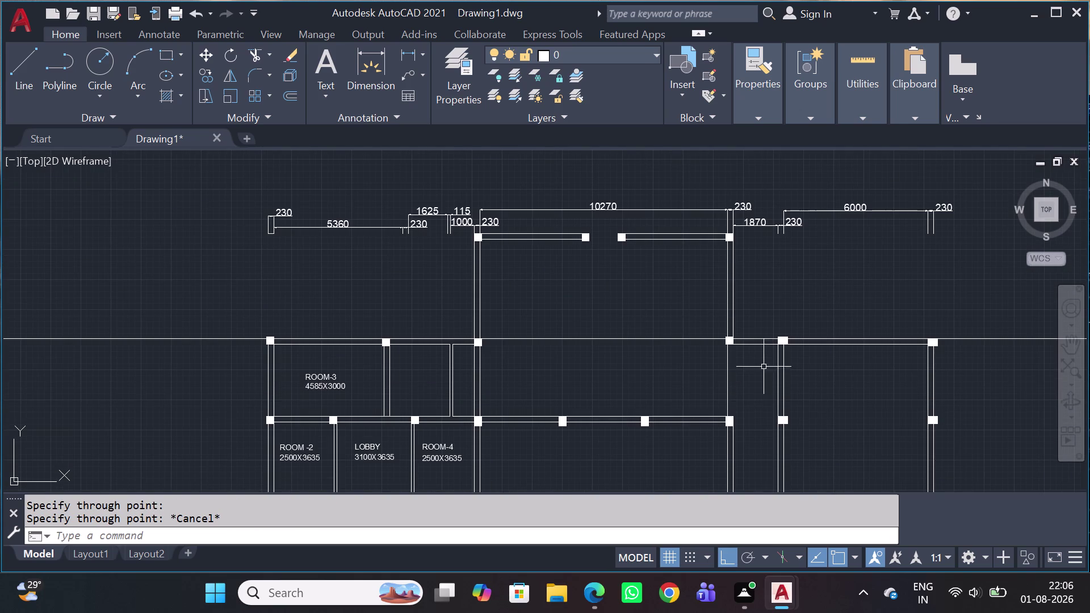
middle_drag(762, 375, 532, 298)
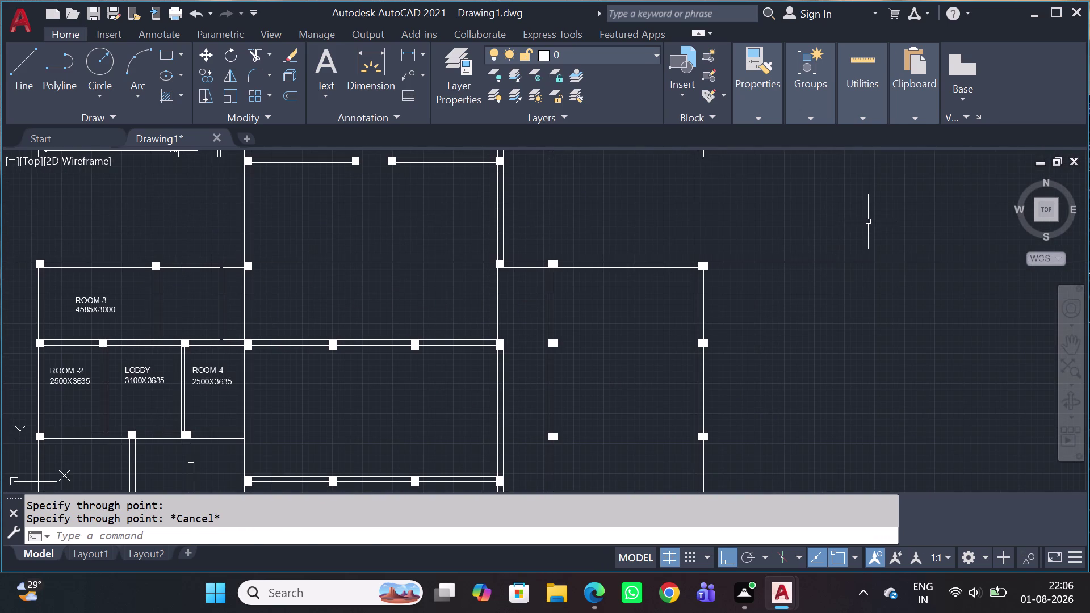
click(868, 222)
drag(846, 296, 846, 309)
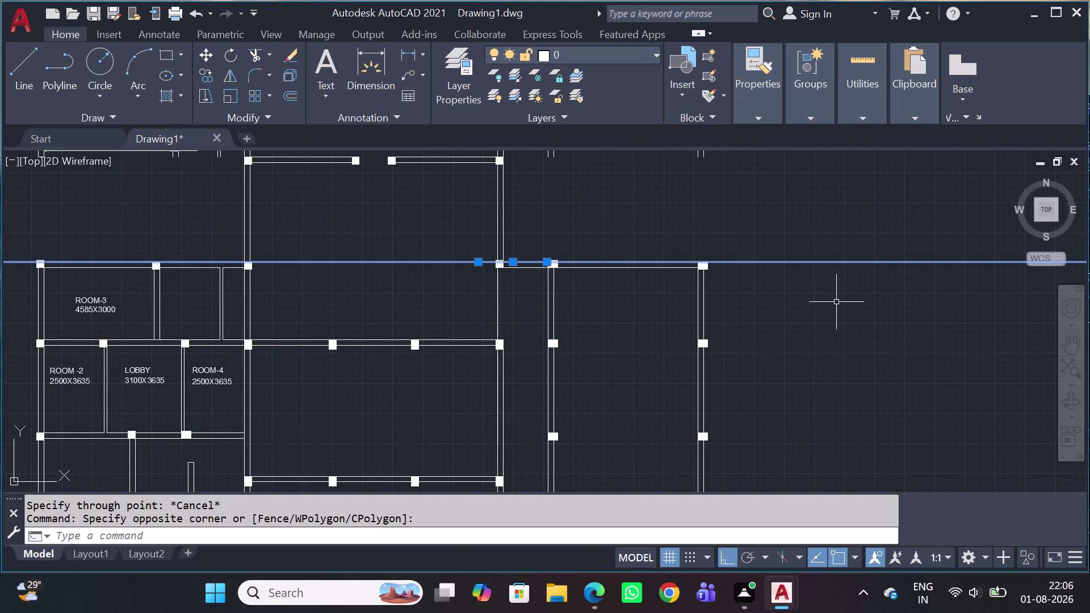
Offset the horizontal construction line 230 downward.
text(O)
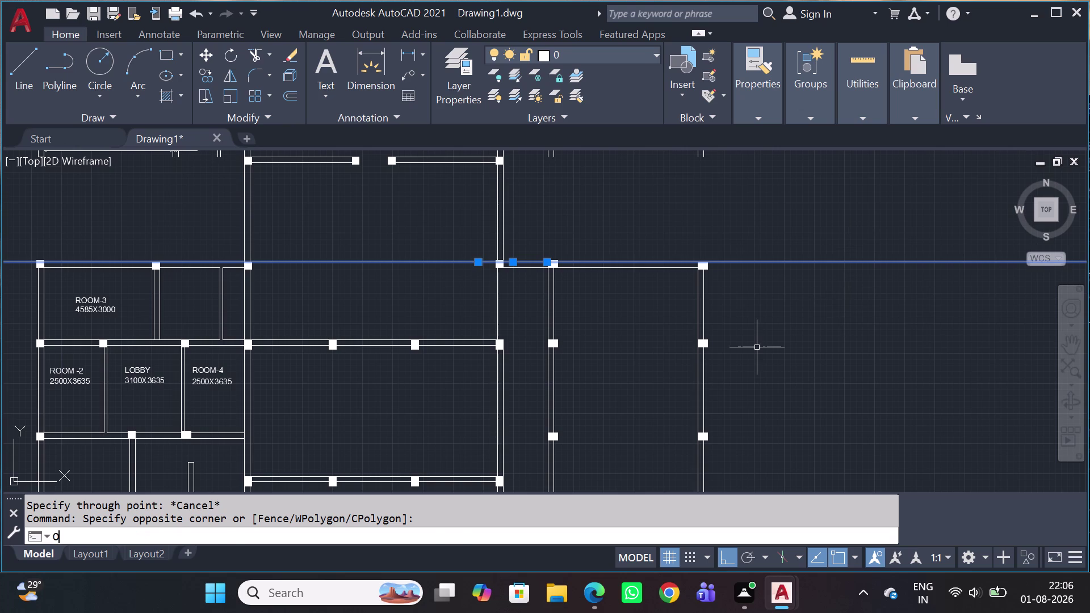
key(space)
text(230)
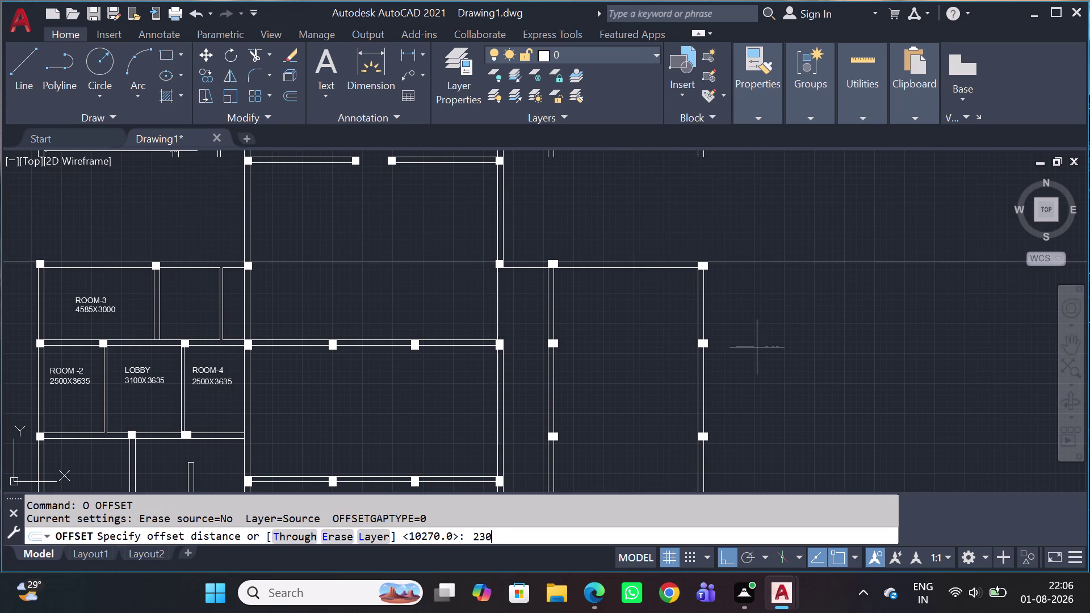
key(m)
key(BackSpace)
key(space)
click(647, 324)
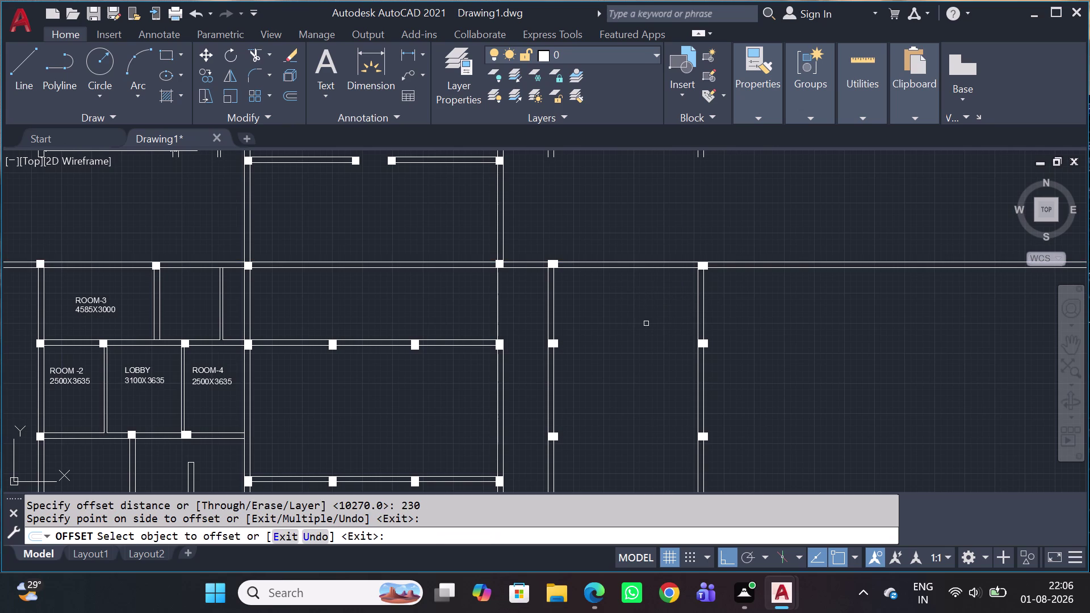
Inspect the doubled lines at a column, end offset, and select the lower line.
scroll(up, 3)
scroll(up, 3)
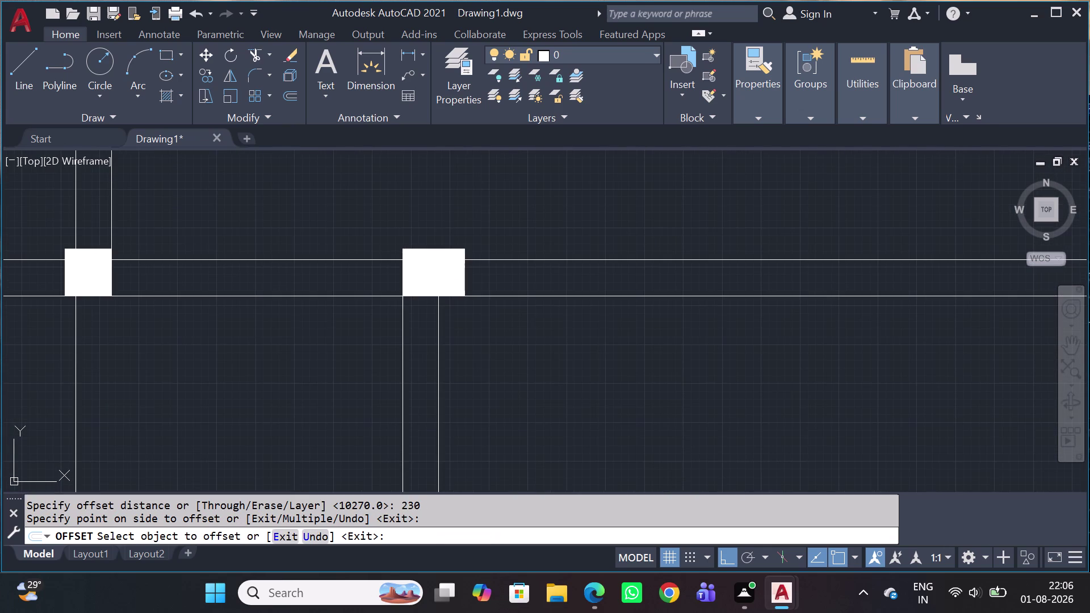
middle_drag(554, 305, 412, 252)
key(Escape)
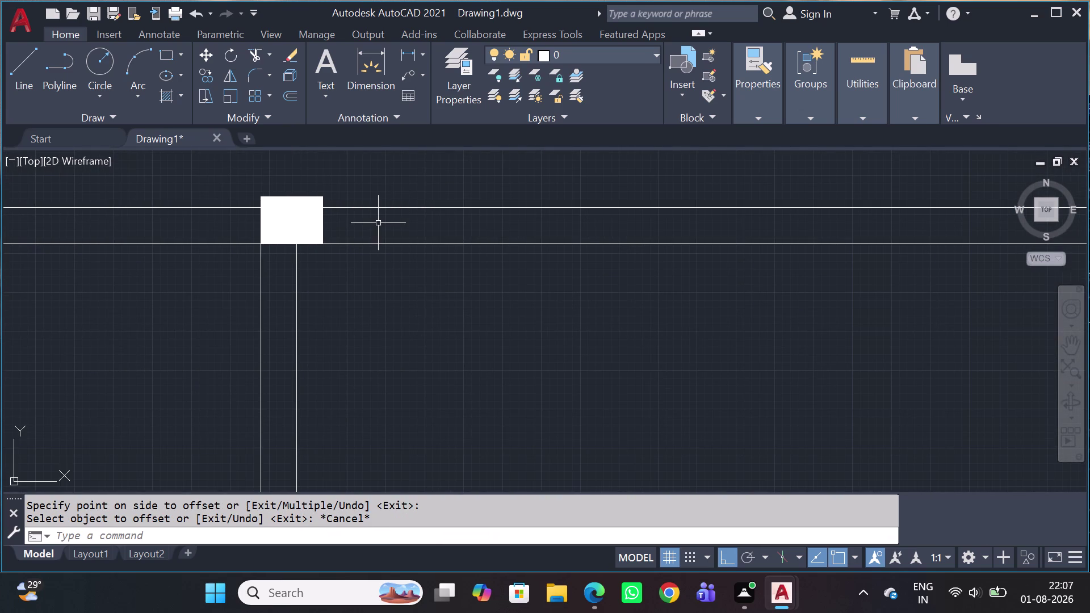
click(383, 224)
drag(346, 266, 346, 272)
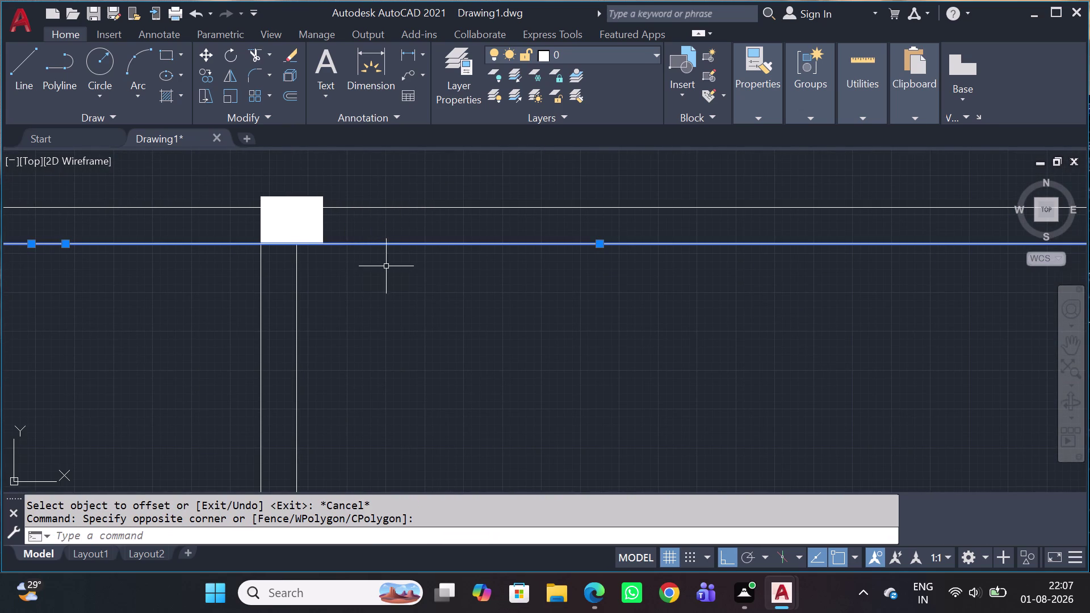
Restart the offset with a distance of 10025.
key(o)
key(space)
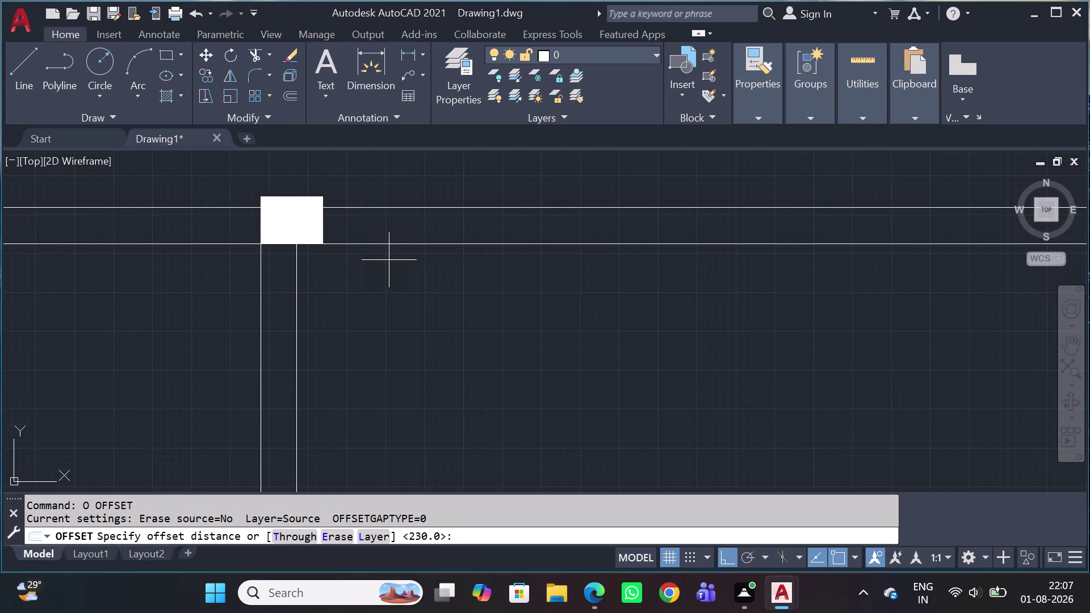
text(1)
text(00)
text(25)
key(n)
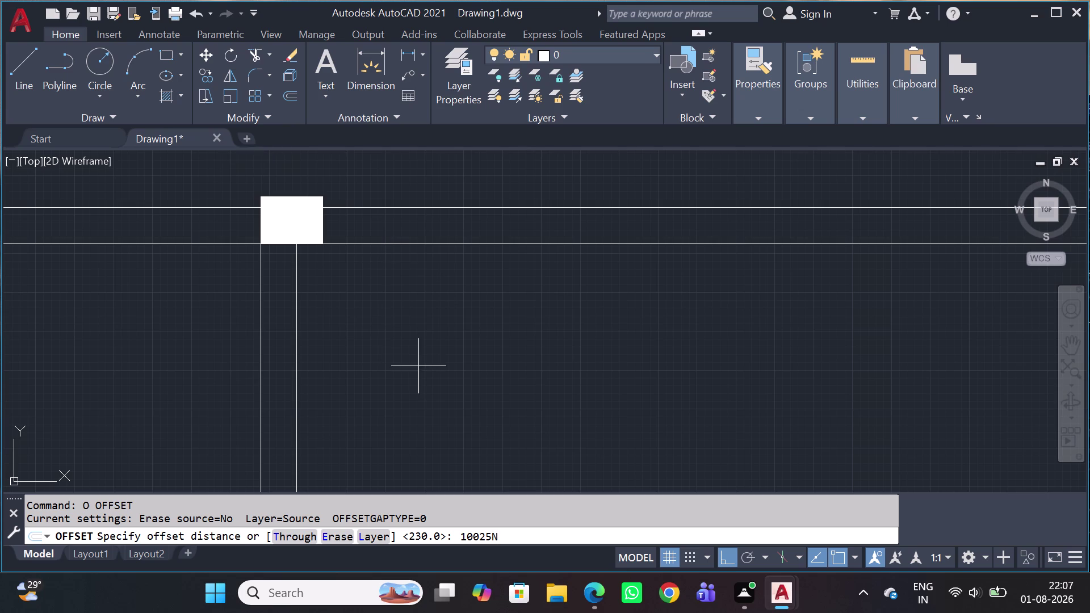
key(BackSpace)
key(Return)
Pick the construction line for the 10025 offset, then cancel without placing a copy.
scroll(down, 3)
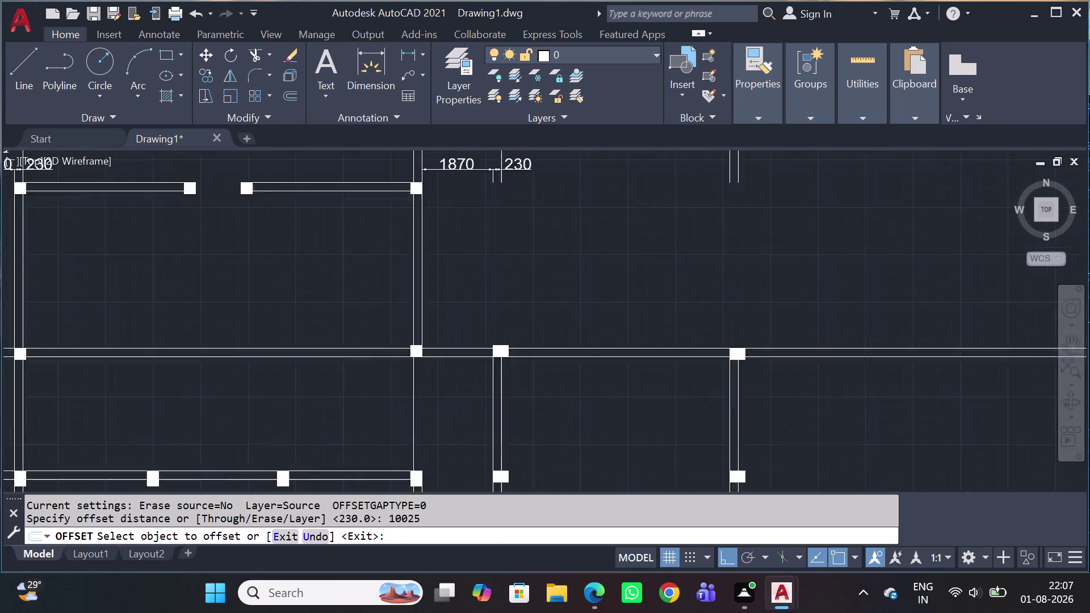
scroll(down, 3)
scroll(down, 3)
middle_drag(562, 419, 538, 357)
scroll(up, 3)
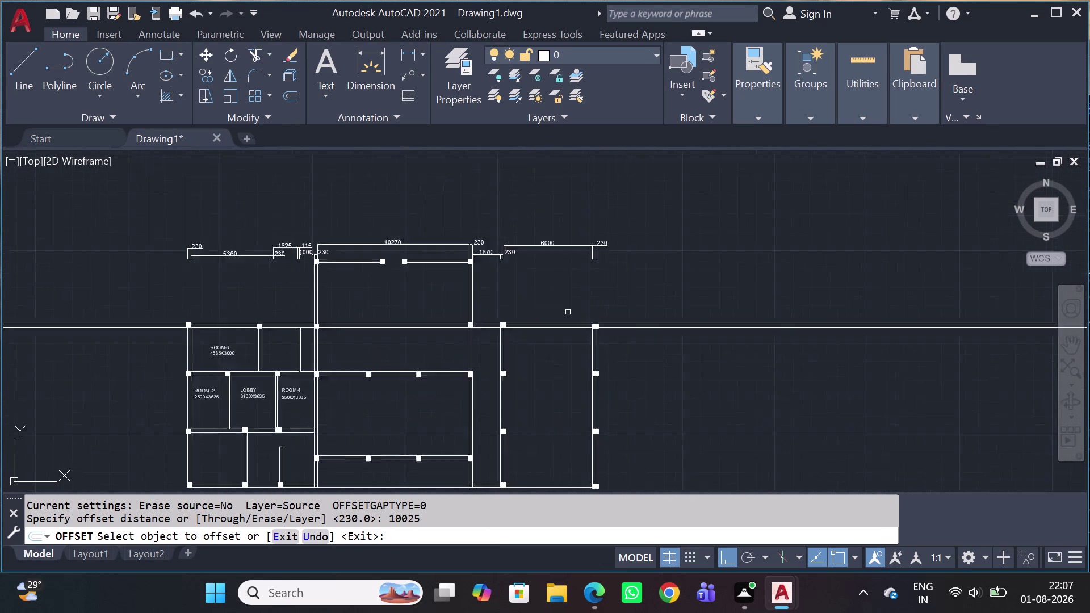
scroll(up, 3)
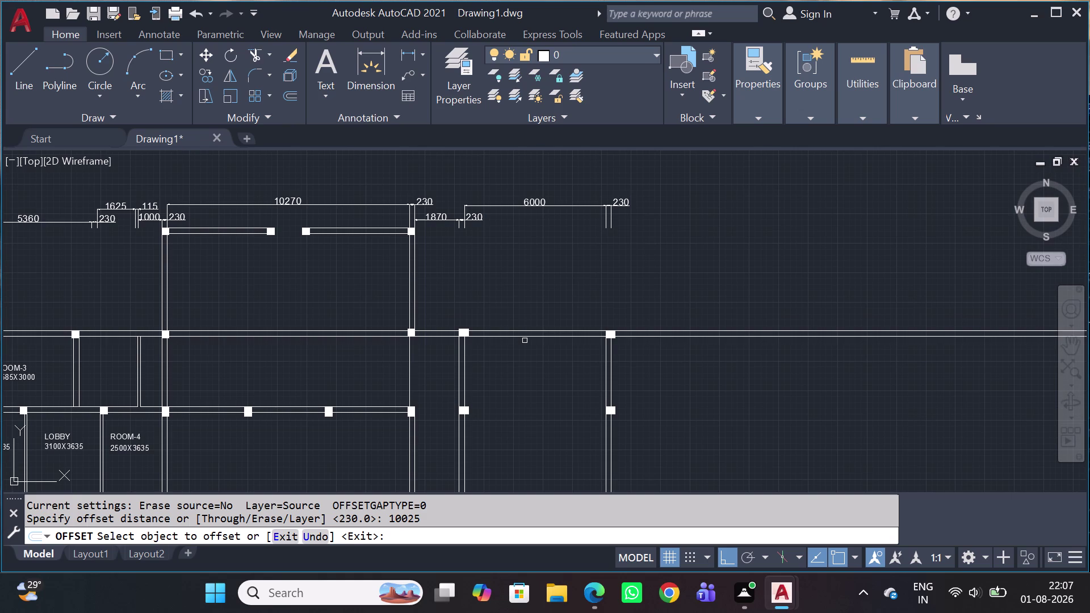
click(525, 339)
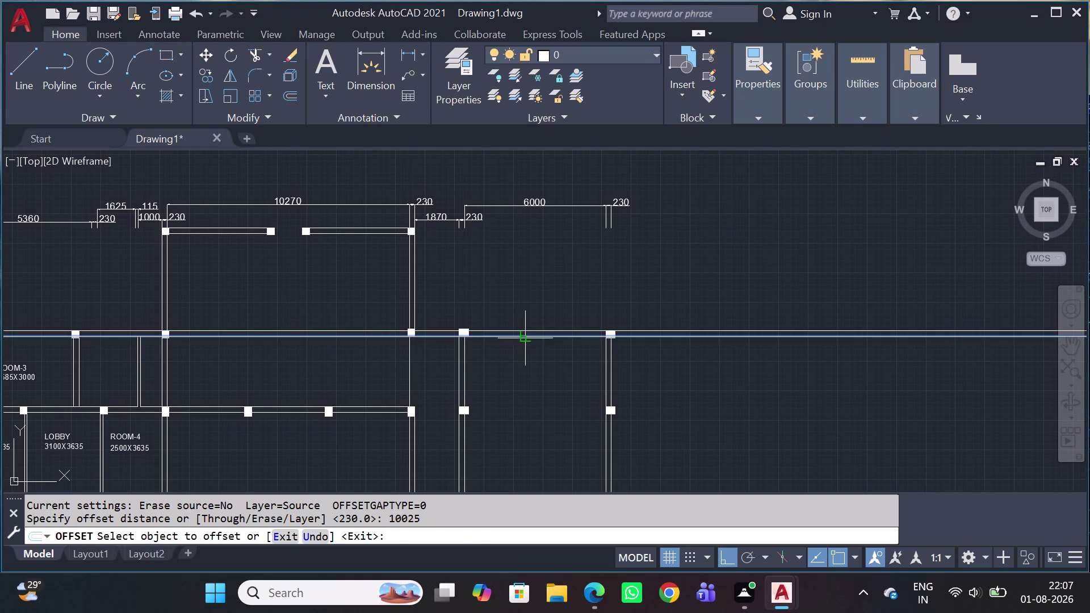
scroll(down, 3)
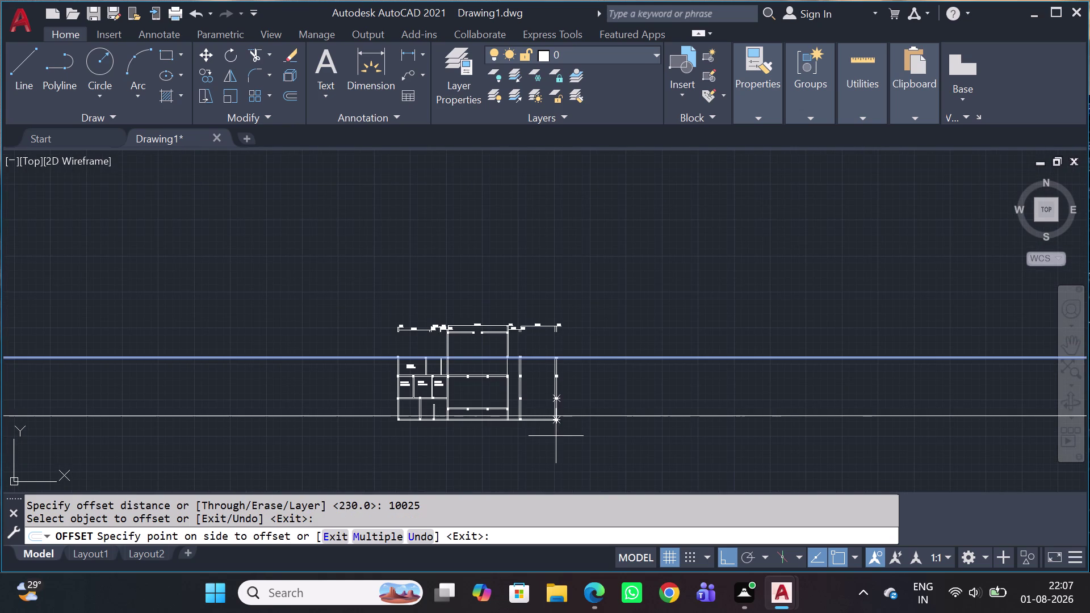
scroll(up, 3)
scroll(up, 3)
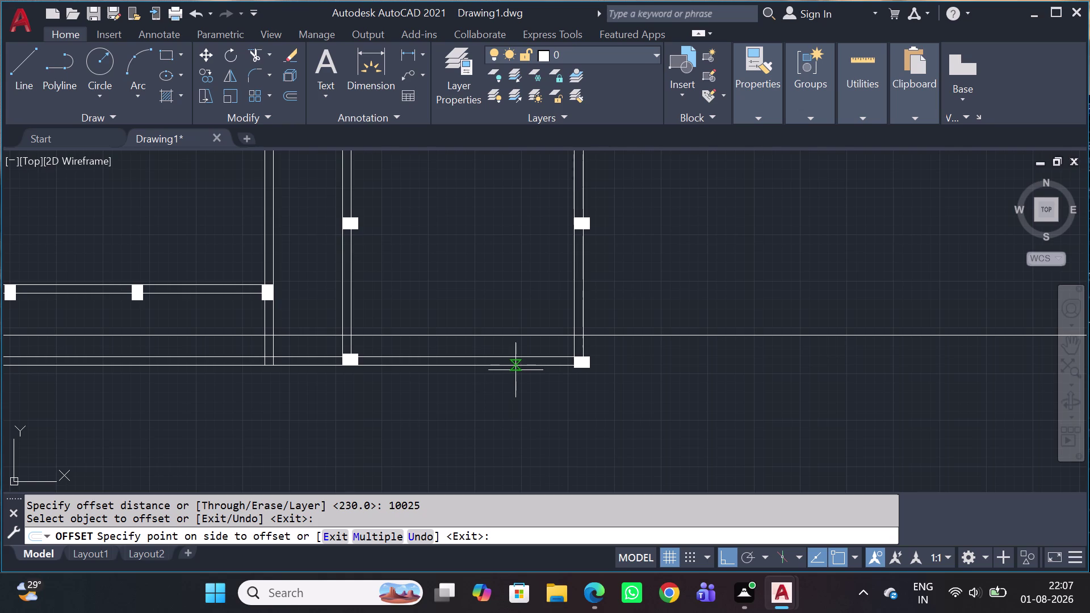
key(Escape)
Pan and zoom to reposition the floor plan in the view.
scroll(down, 3)
middle_drag(485, 306, 511, 360)
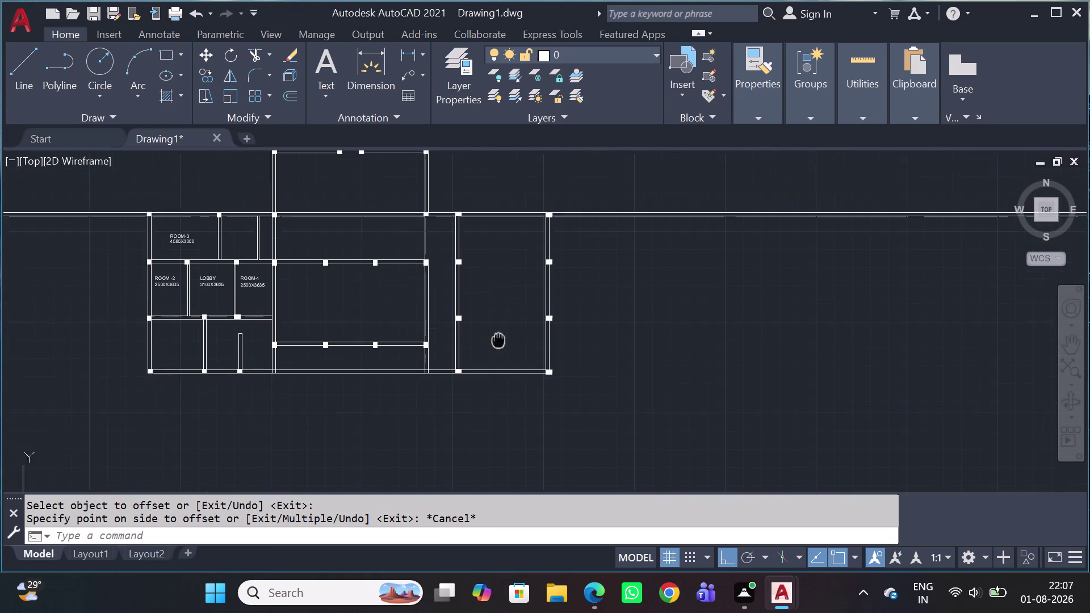
middle_drag(510, 361, 558, 406)
middle_drag(327, 275, 538, 332)
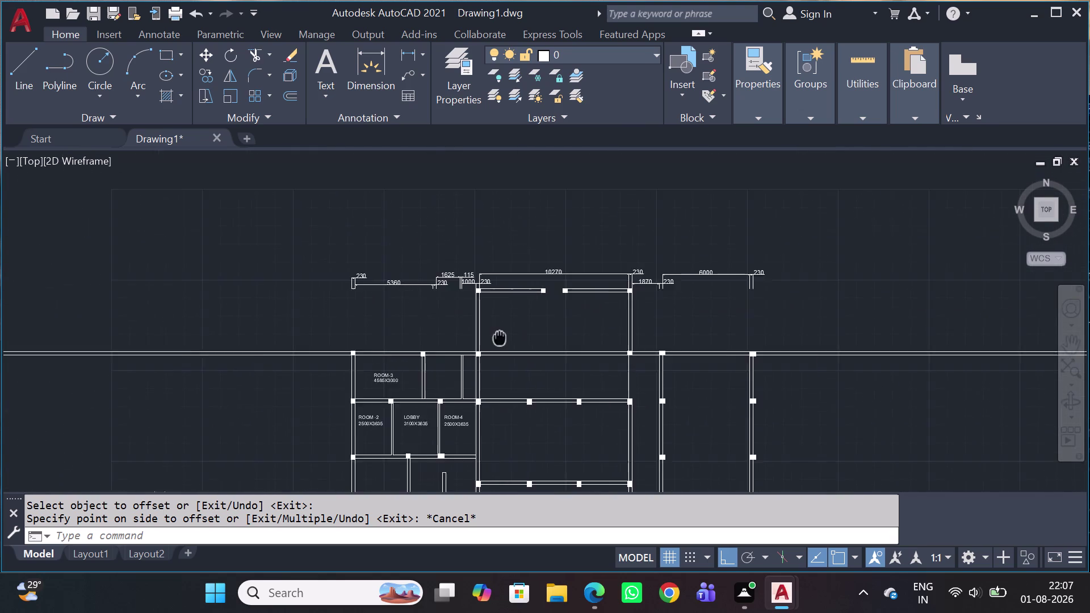
scroll(down, 3)
scroll(up, 3)
scroll(up, 3)
middle_drag(467, 344, 302, 357)
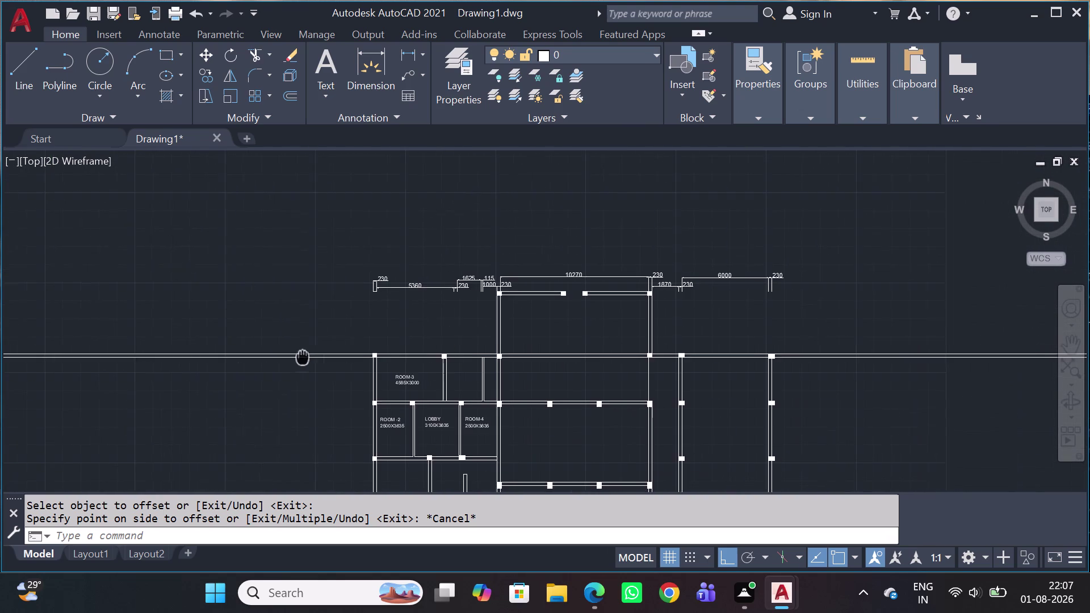
scroll(up, 3)
scroll(up, 3)
middle_drag(495, 309, 487, 311)
key(d)
key(l)
key(i)
key(o)
key(space)
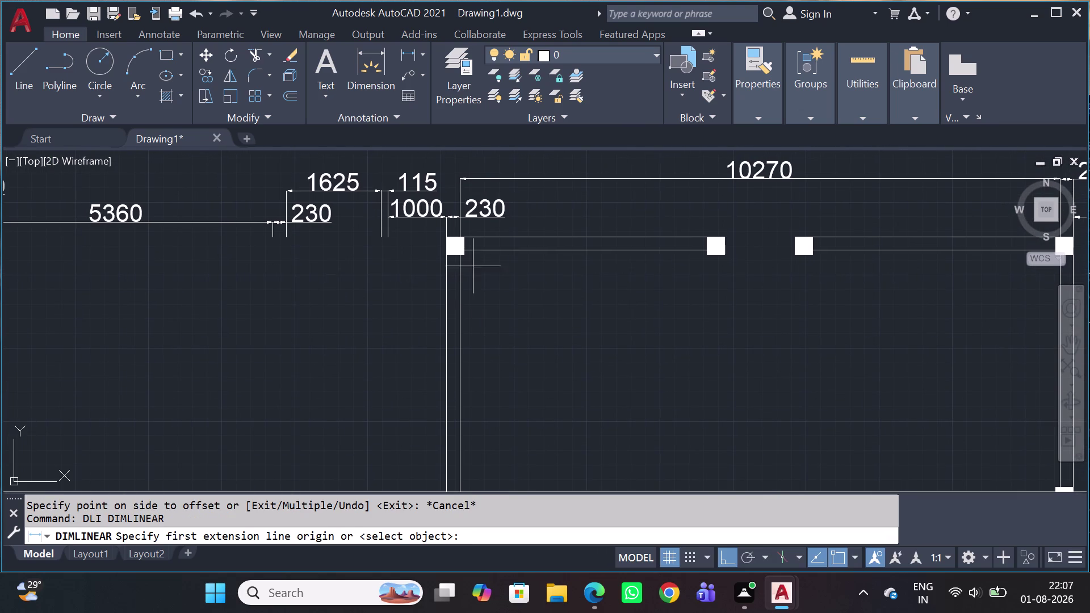
scroll(up, 3)
click(454, 235)
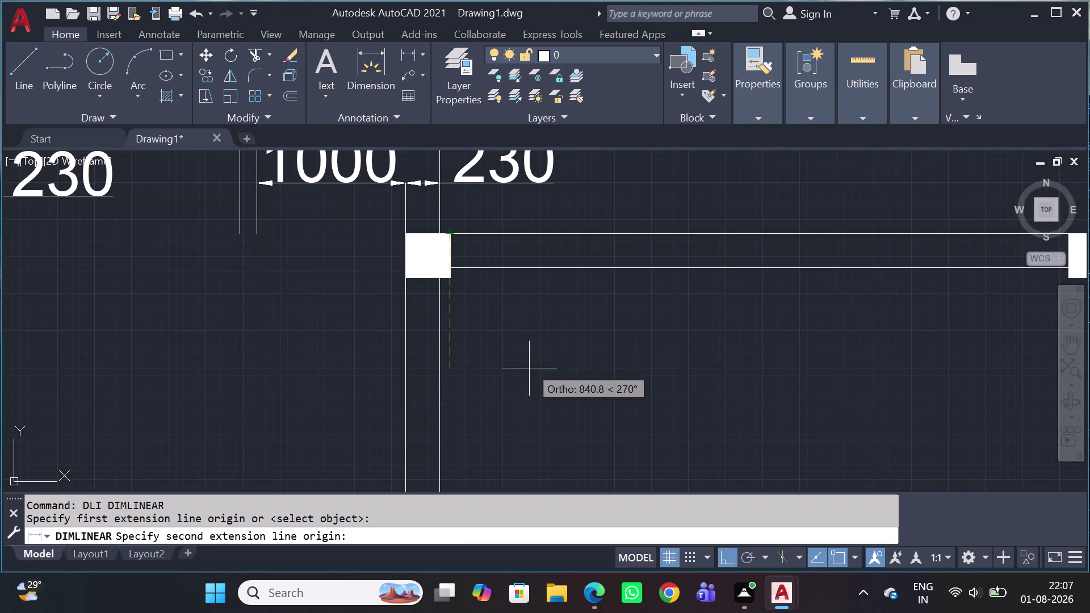
scroll(down, 3)
key(Escape)
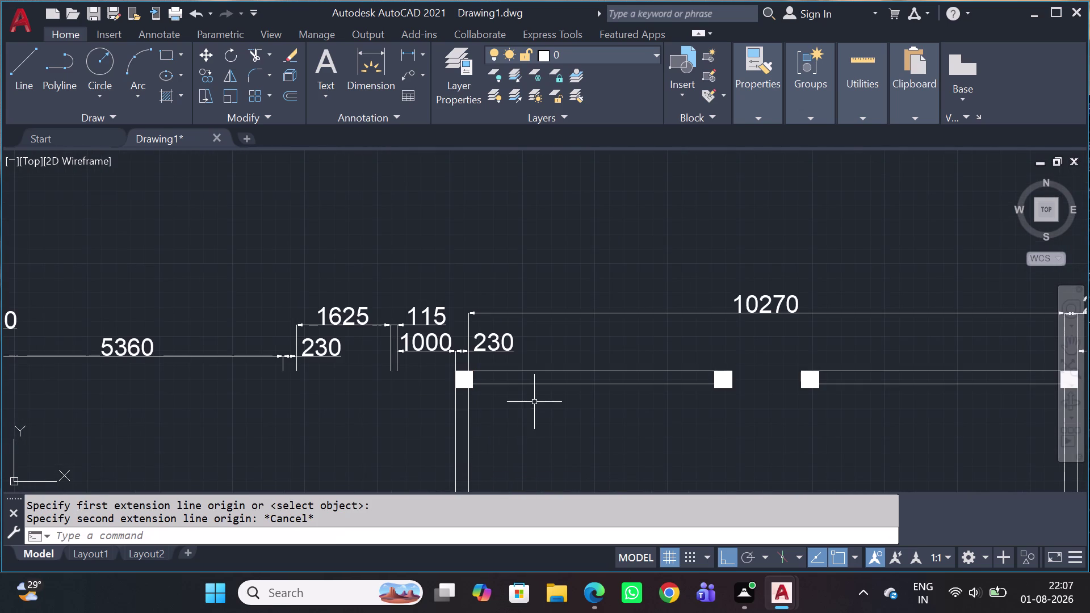
middle_drag(535, 403, 508, 321)
key(space)
scroll(up, 3)
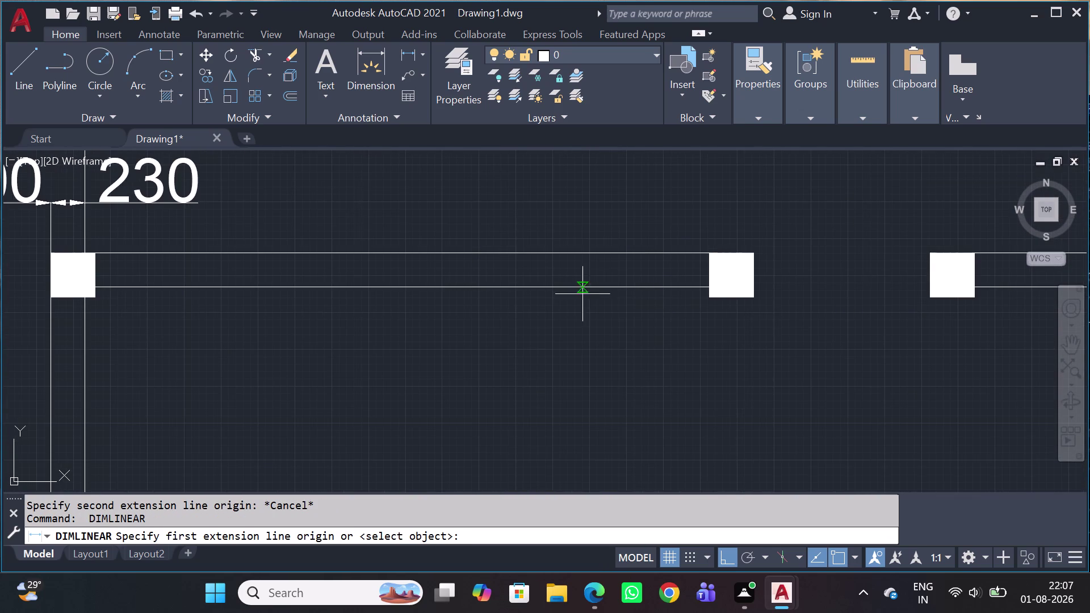
scroll(down, 3)
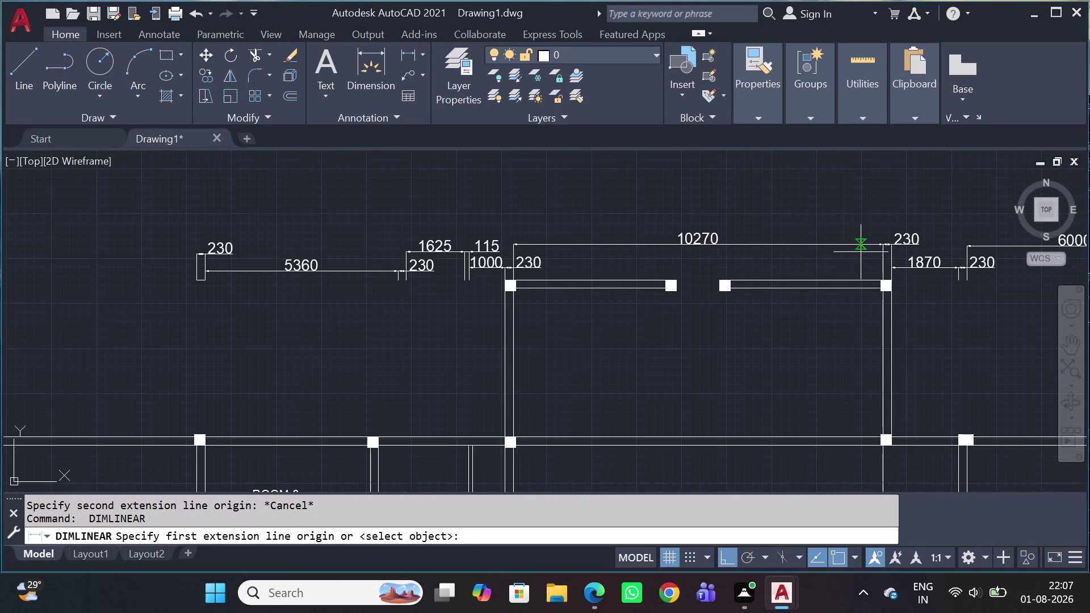
click(808, 281)
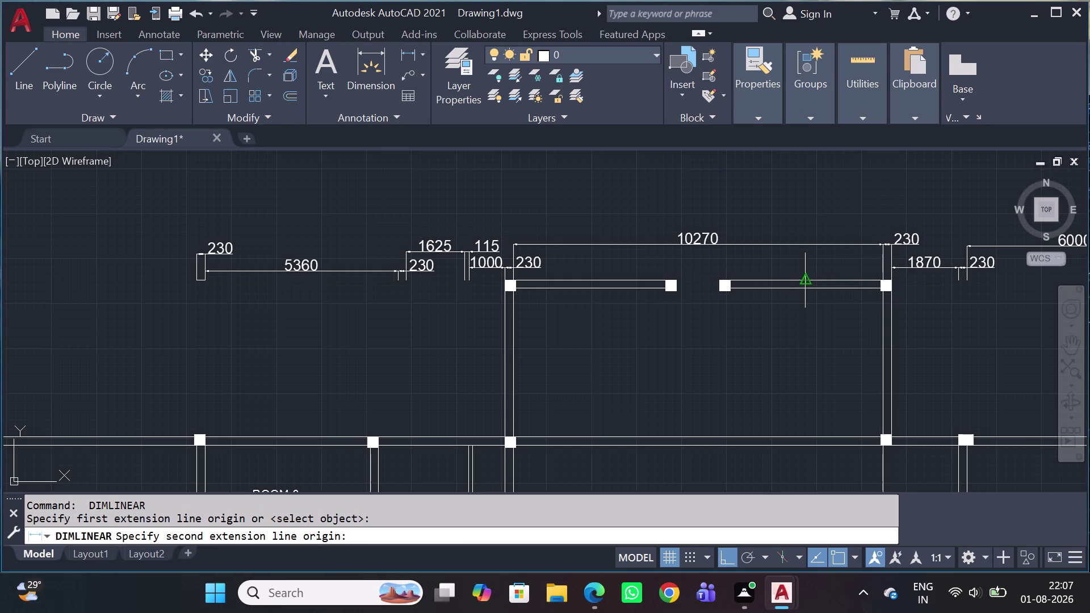
click(808, 445)
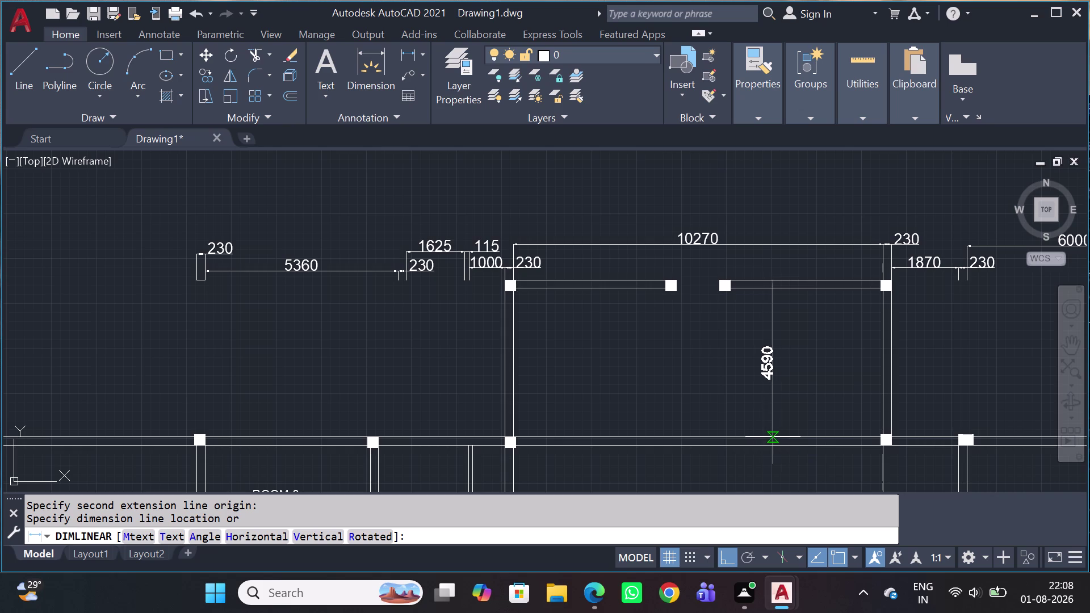
key(space)
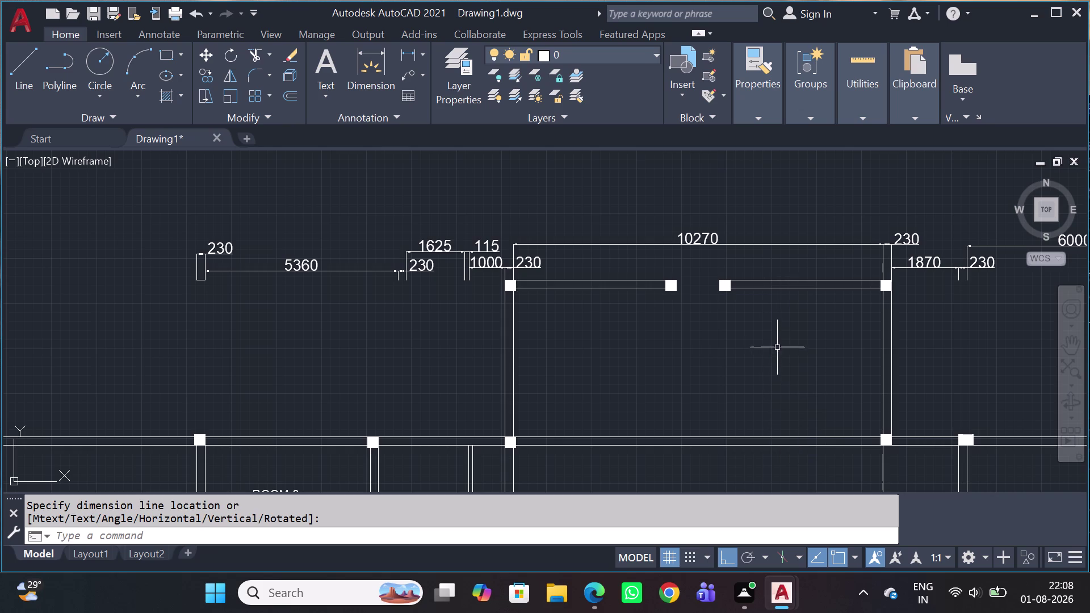
key(space)
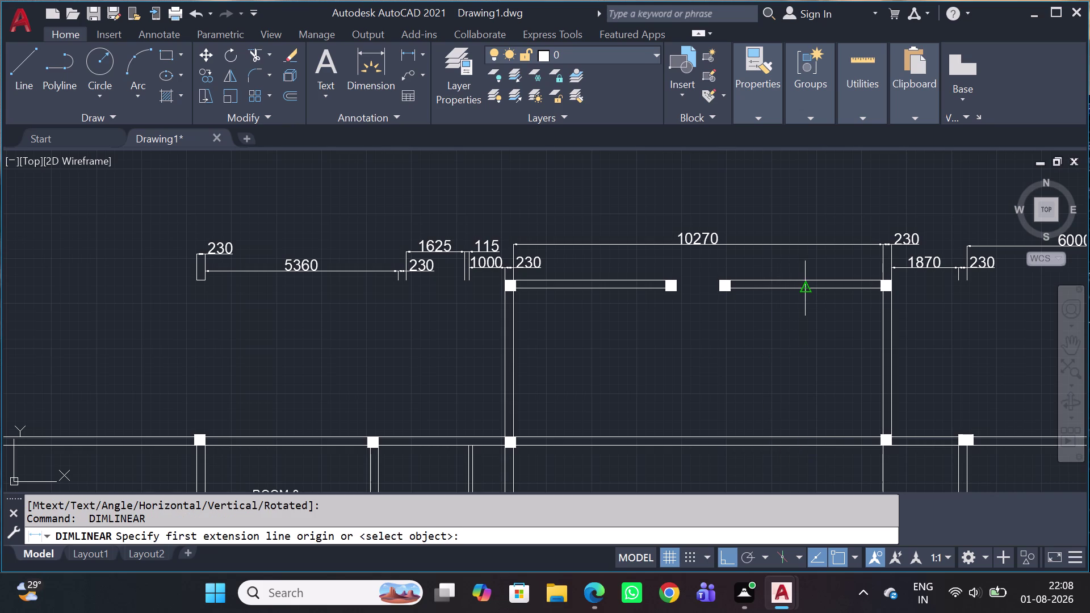
click(806, 289)
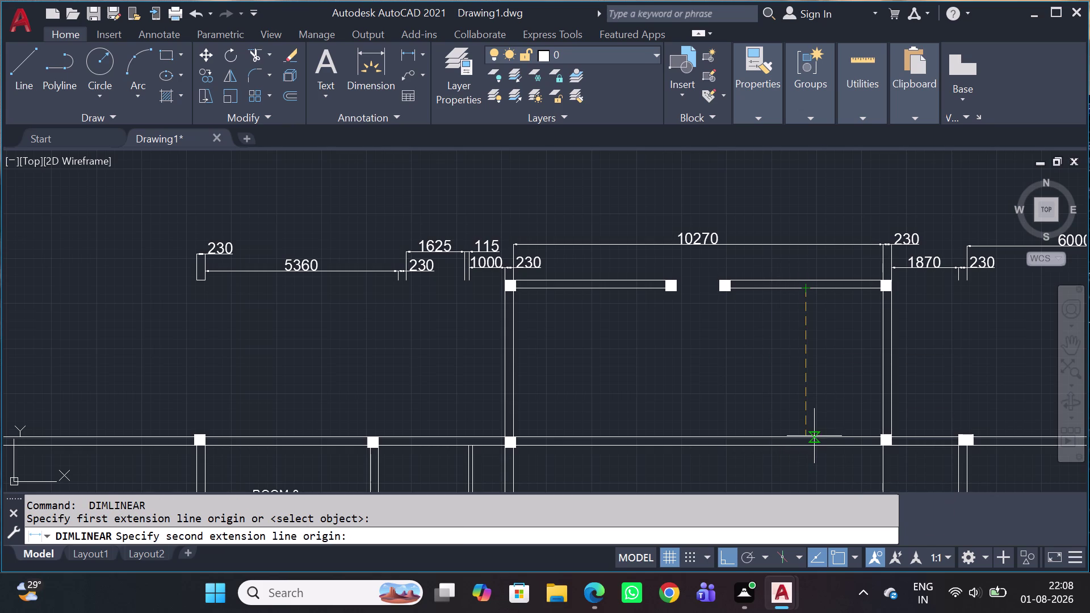
click(807, 435)
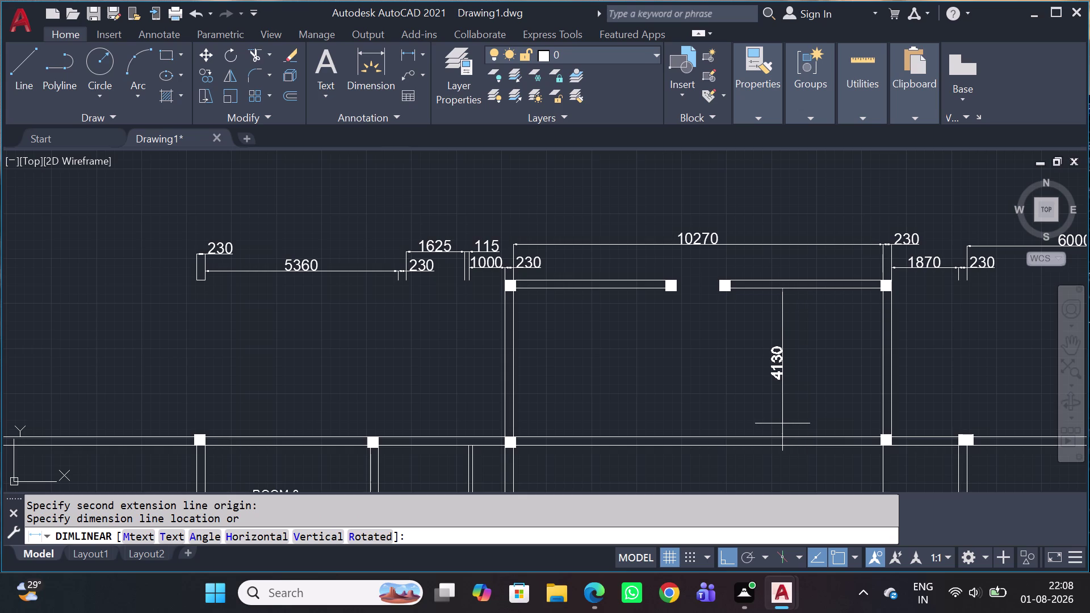
scroll(down, 3)
middle_drag(757, 416, 756, 418)
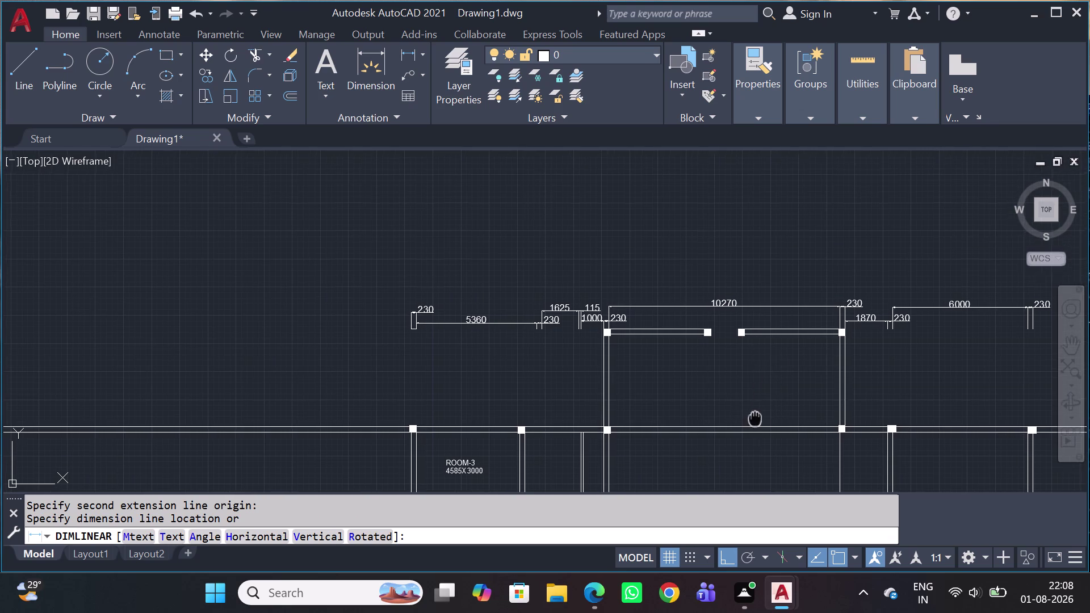
middle_drag(756, 418, 717, 376)
scroll(down, 3)
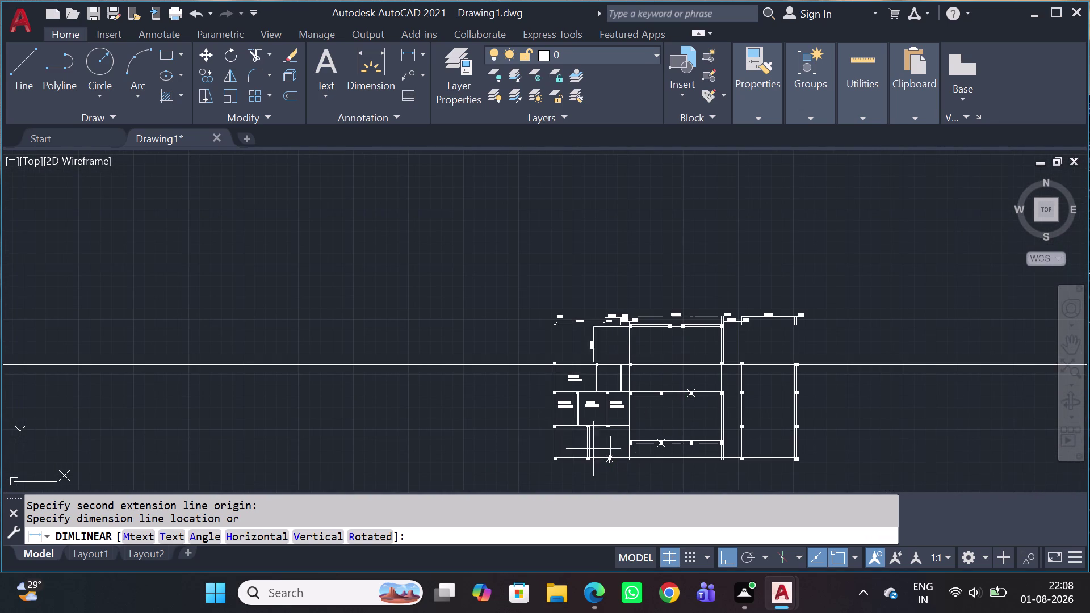
scroll(up, 3)
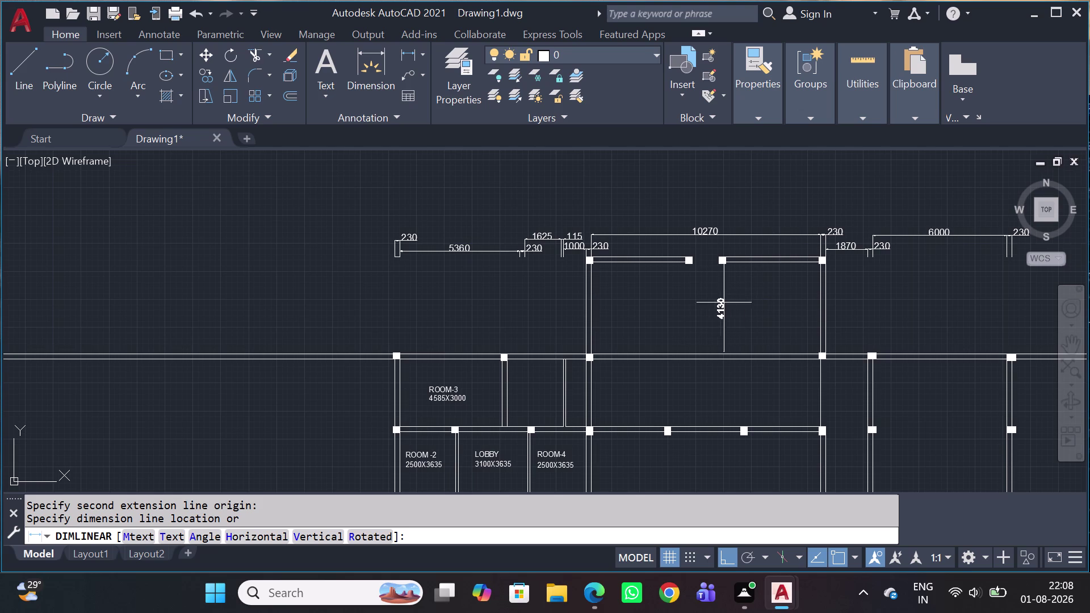
scroll(up, 3)
scroll(up, 3)
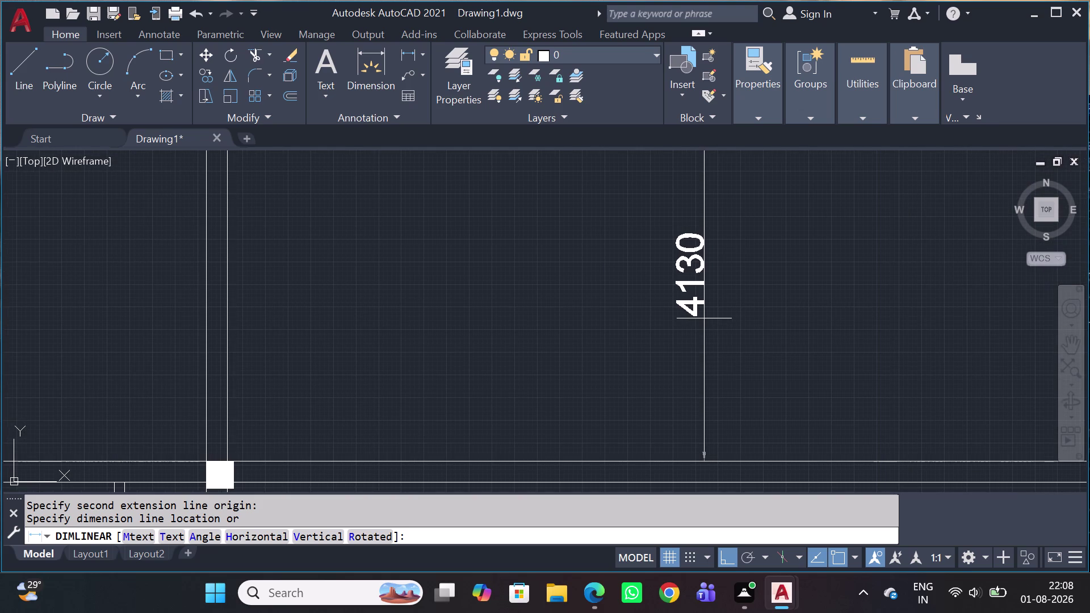
scroll(down, 3)
scroll(down, 3)
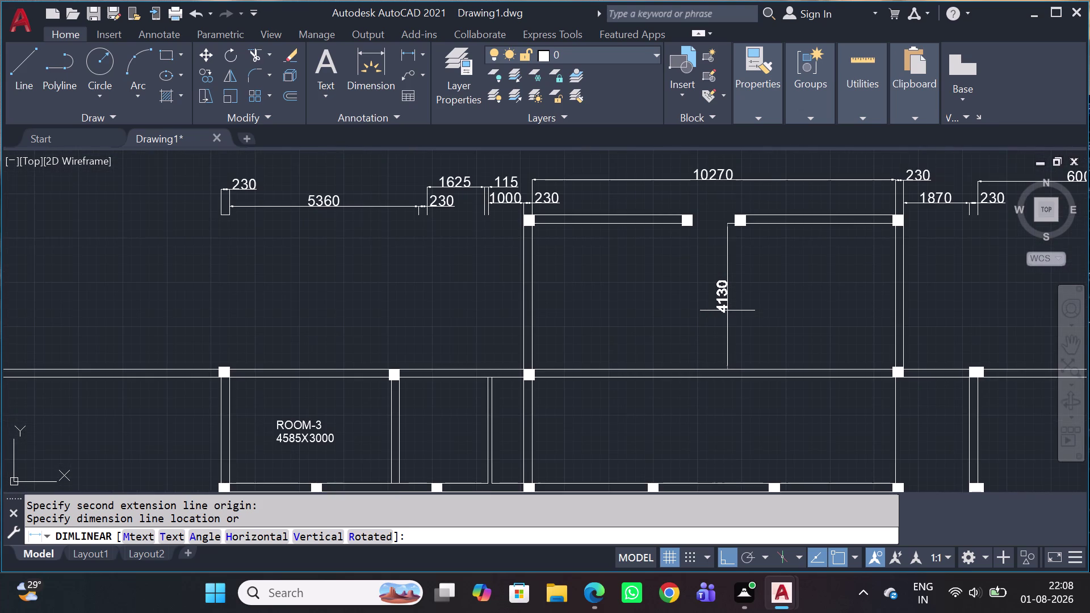
scroll(down, 3)
middle_drag(756, 317, 627, 336)
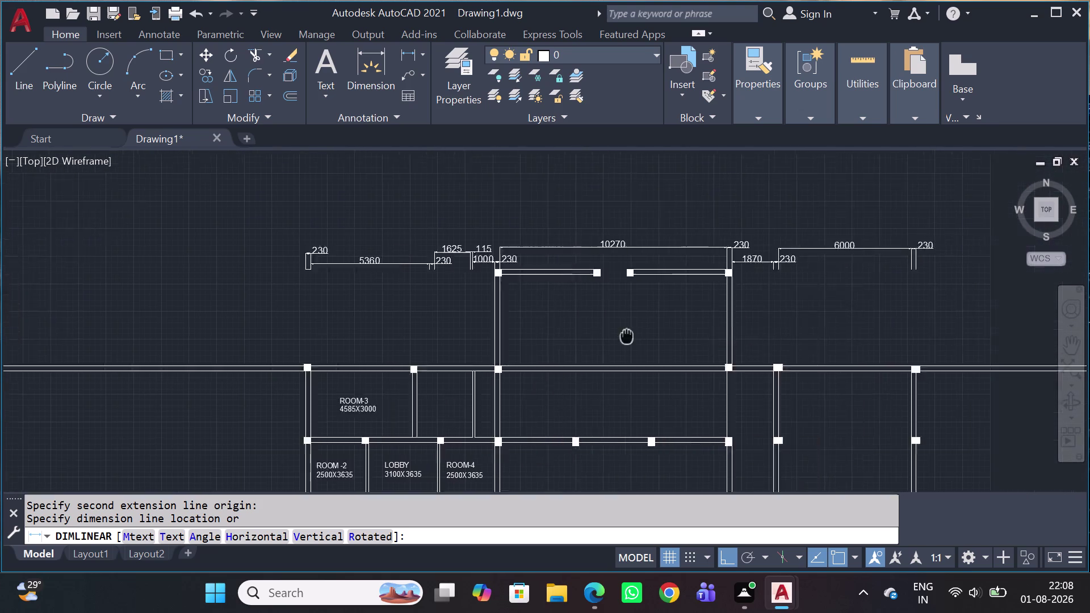
middle_drag(627, 336, 574, 338)
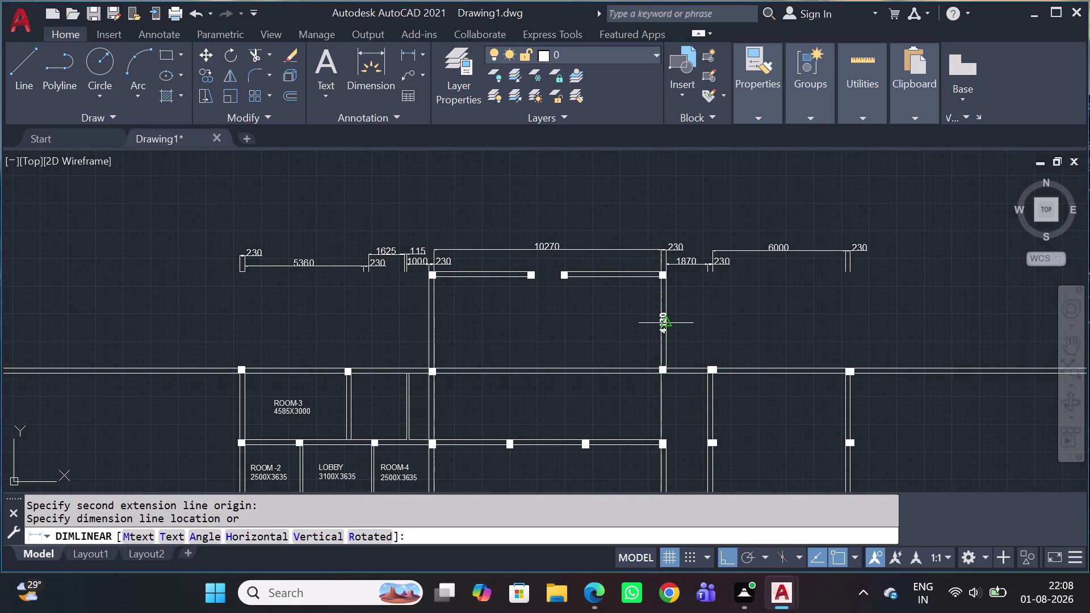
key(Escape)
scroll(down, 3)
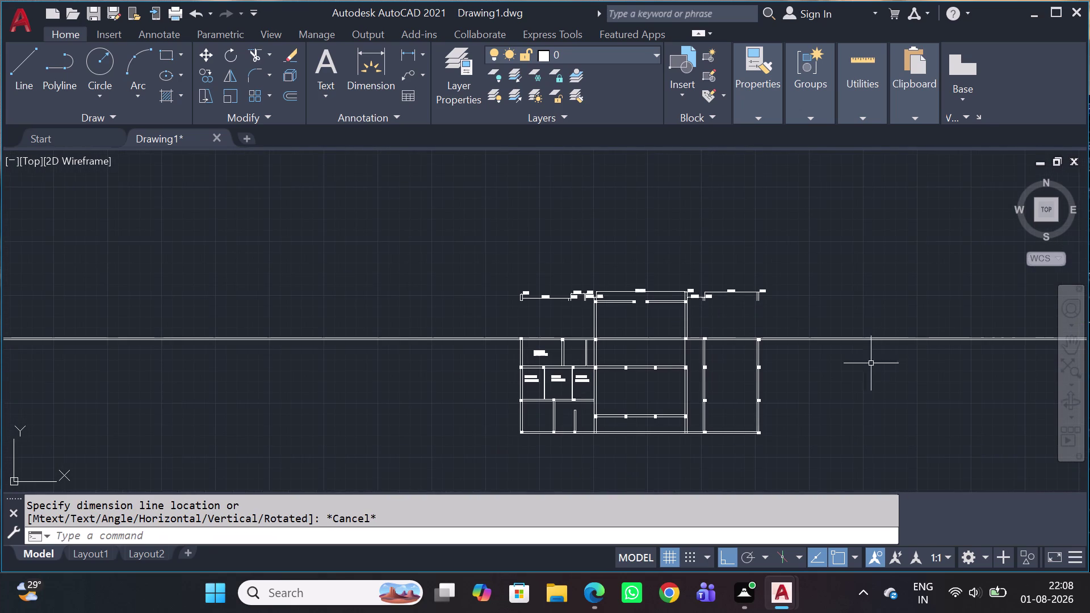
middle_drag(795, 395, 715, 376)
scroll(up, 3)
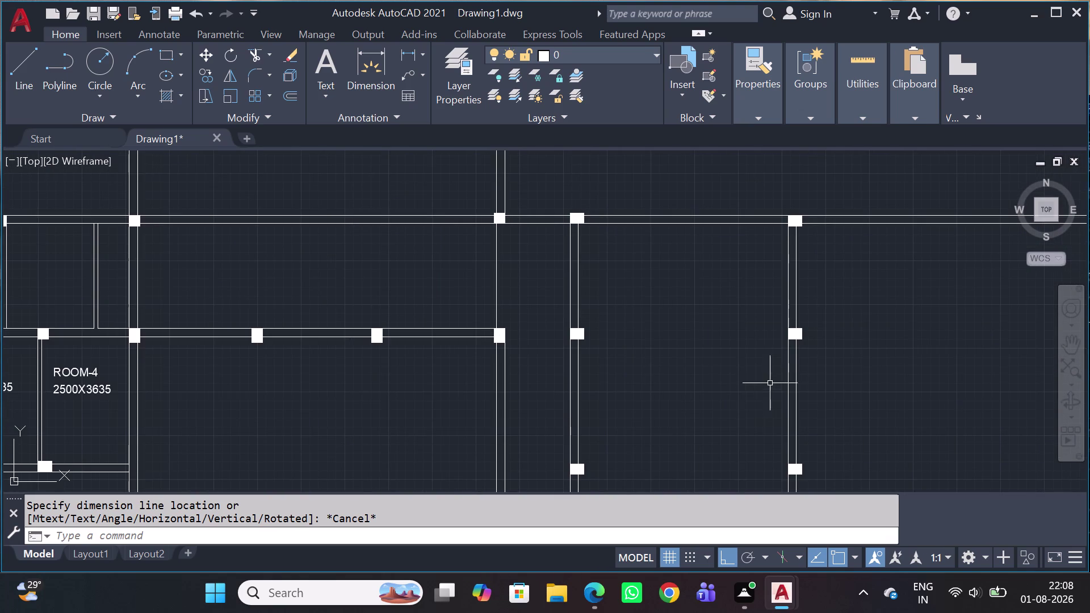
middle_drag(743, 384, 611, 312)
scroll(down, 3)
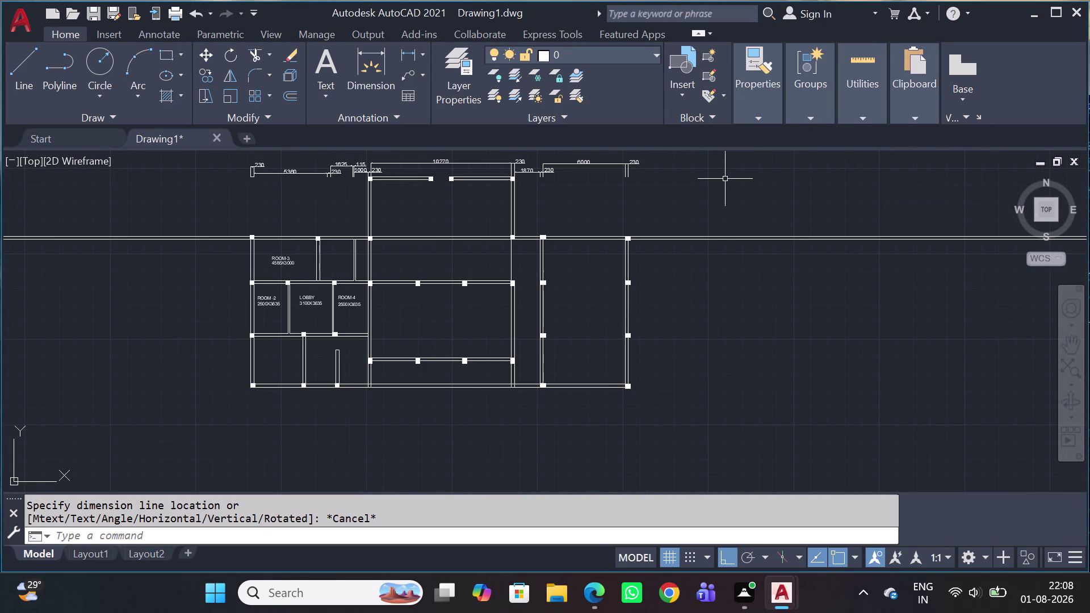
key(d)
text(LI)
Dimension the building's right side from the bottom-right corner to the top-right column, reading 11055.
key(space)
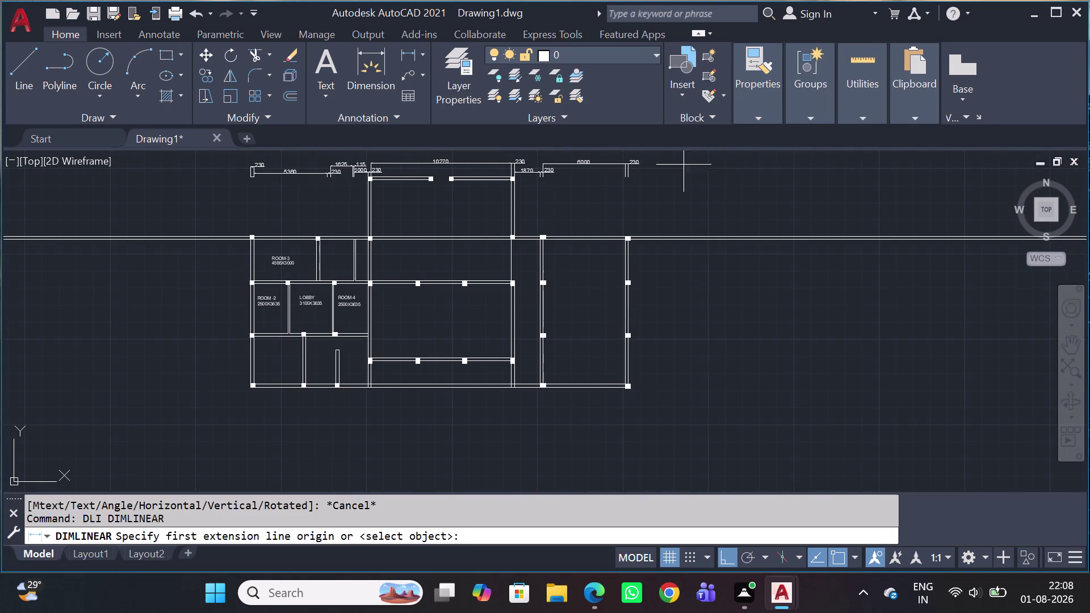
scroll(up, 3)
scroll(up, 3)
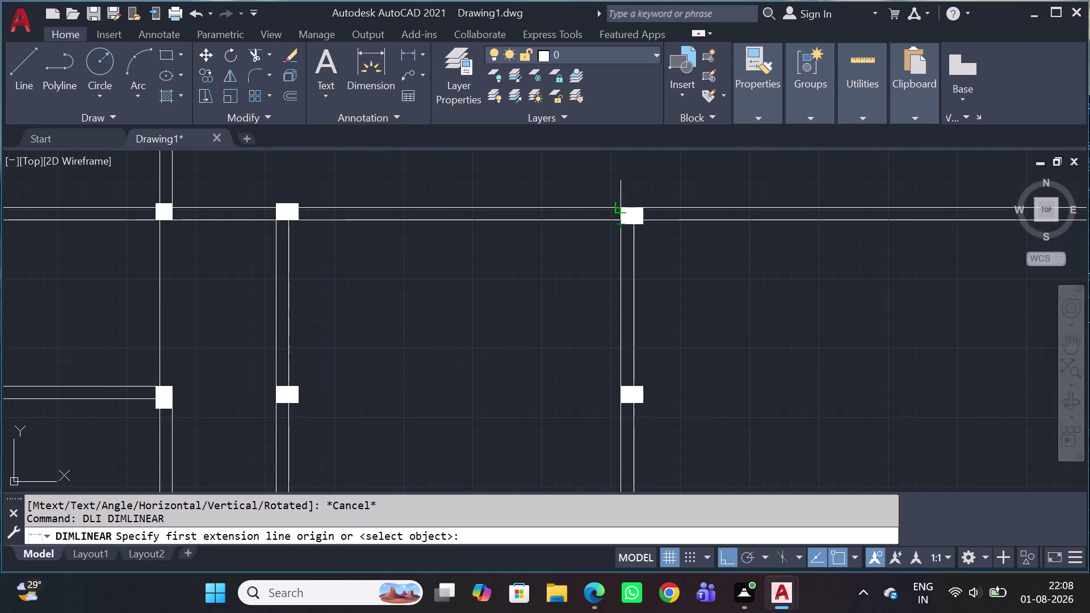
scroll(down, 3)
scroll(up, 3)
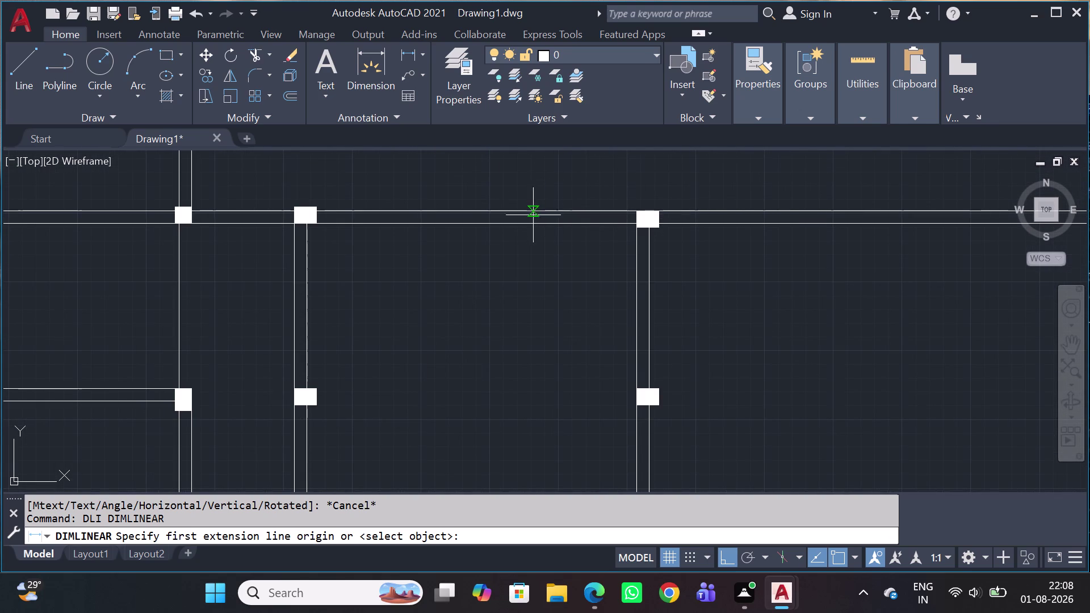
scroll(down, 3)
scroll(down, 3)
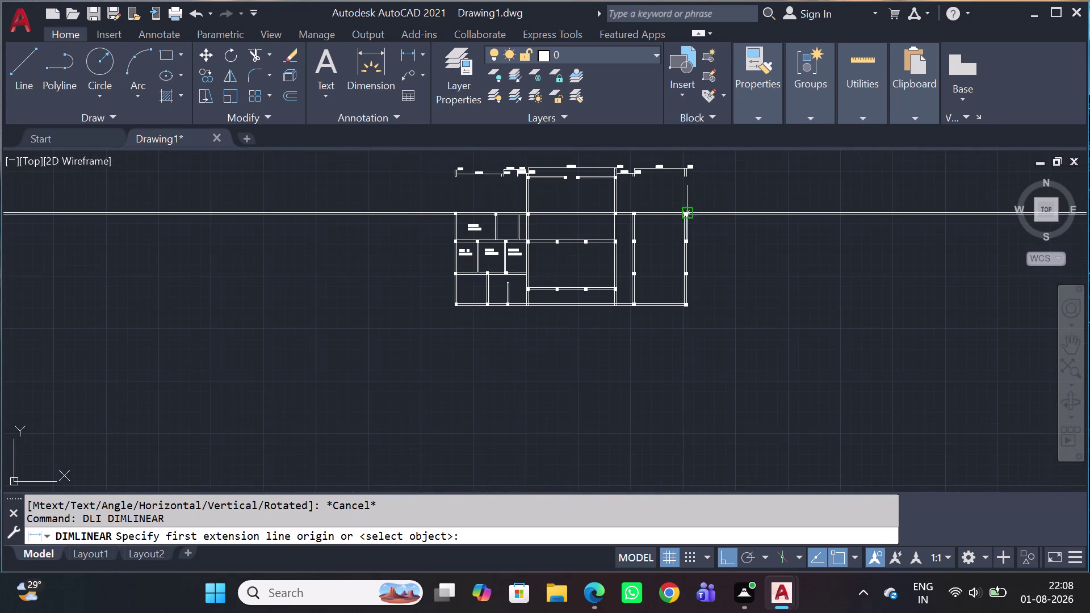
scroll(up, 3)
scroll(up, 3)
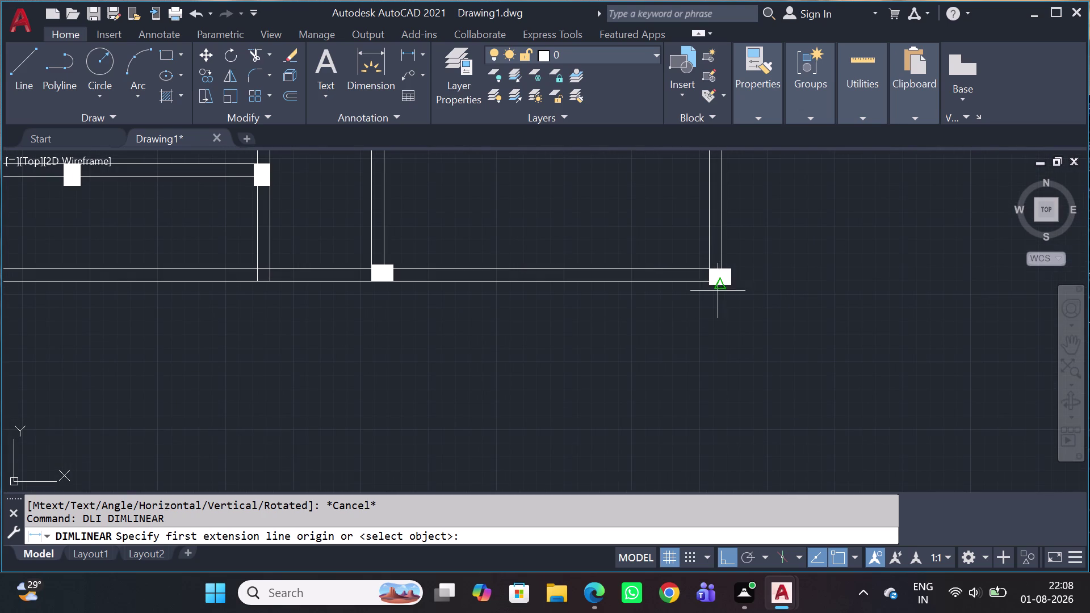
scroll(up, 3)
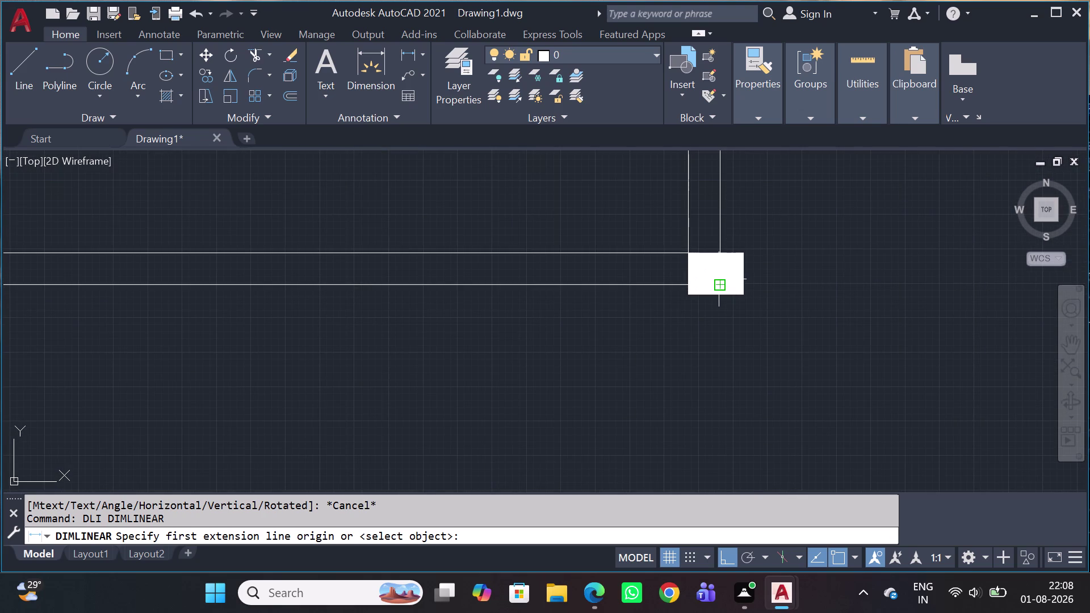
click(719, 280)
scroll(down, 3)
middle_drag(746, 221, 718, 547)
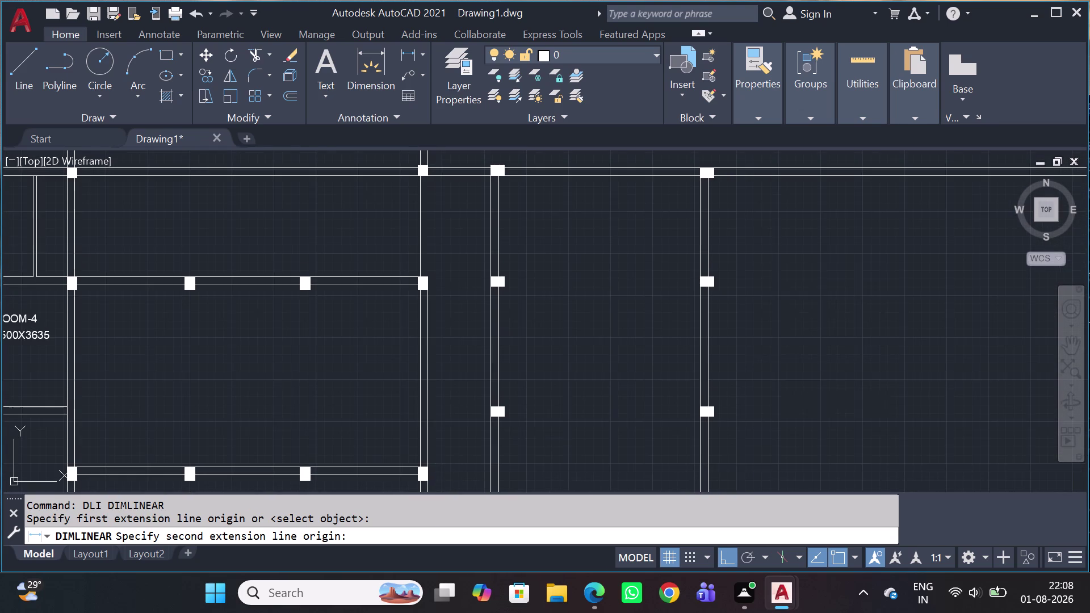
scroll(up, 3)
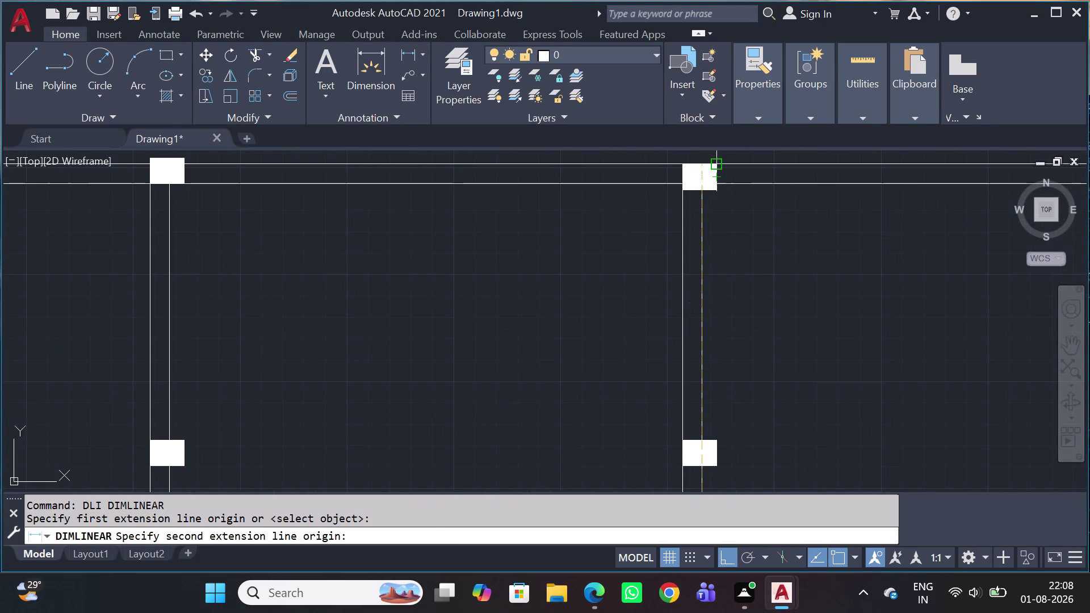
click(705, 166)
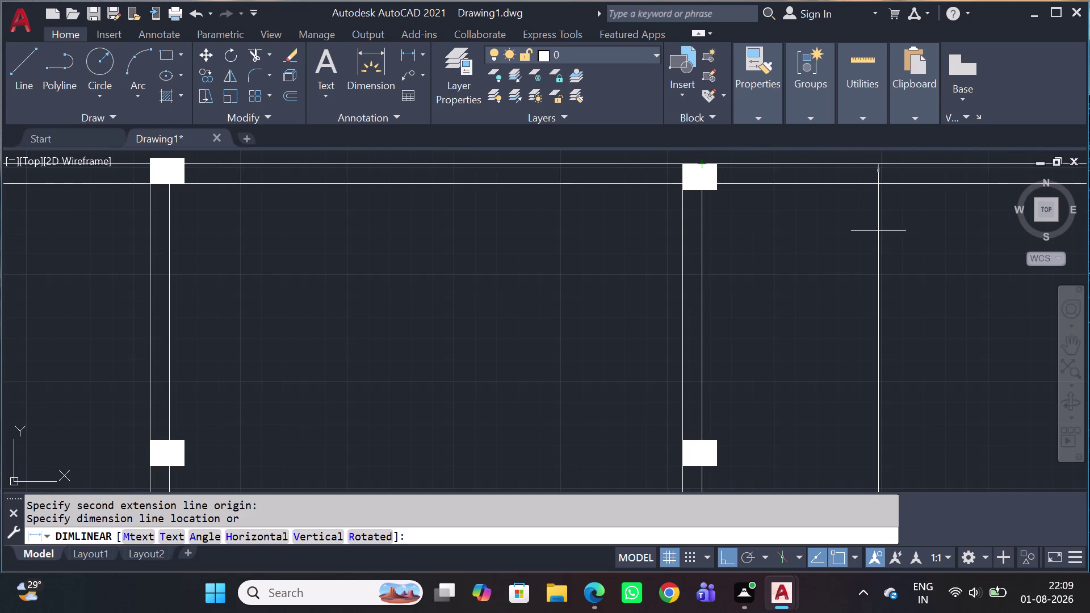
scroll(down, 3)
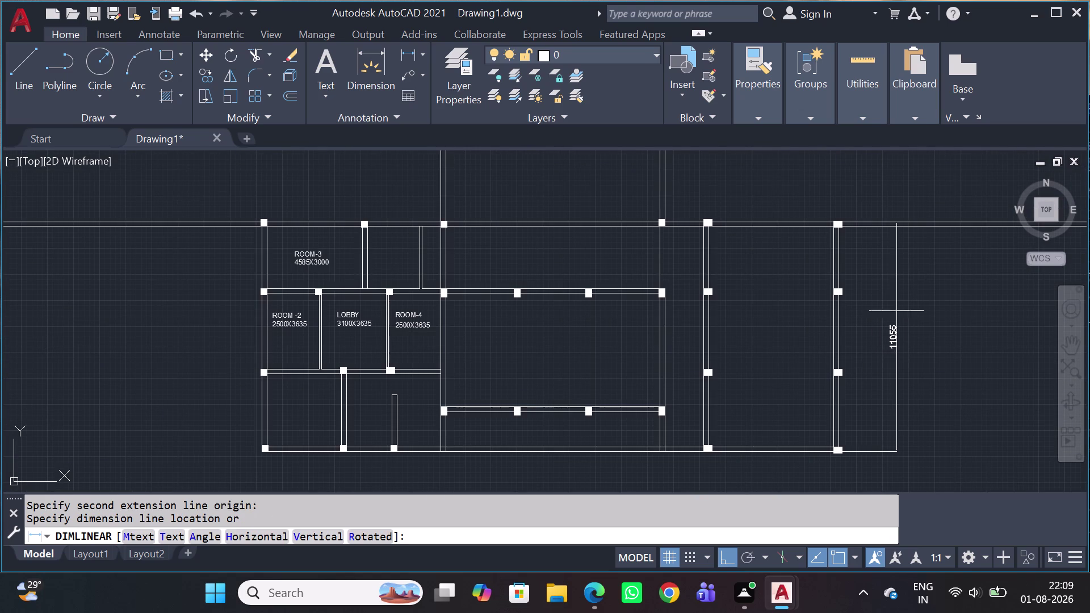
click(875, 348)
scroll(down, 3)
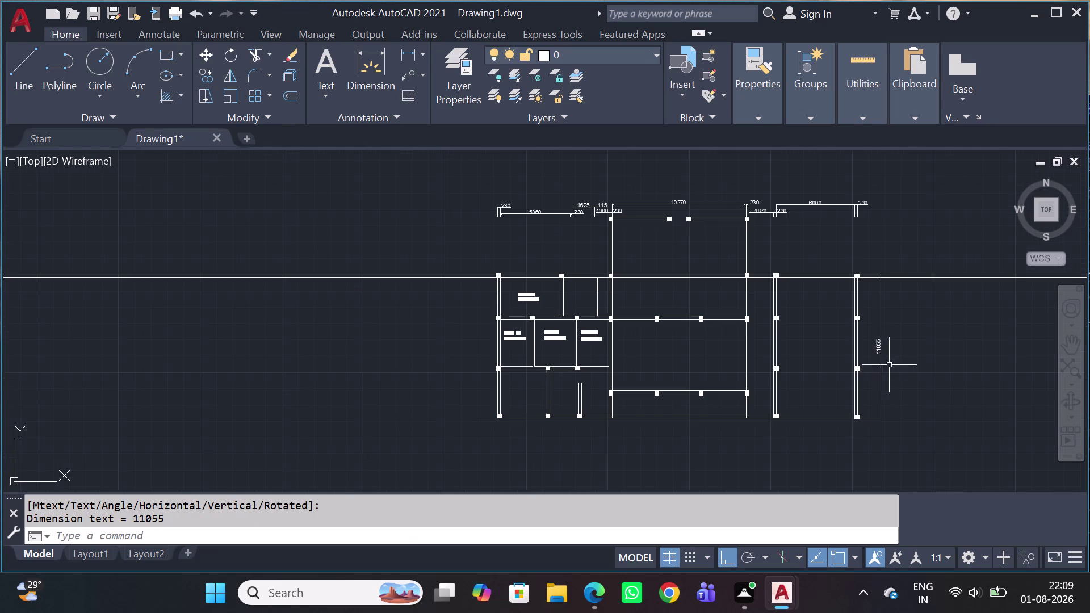
scroll(up, 3)
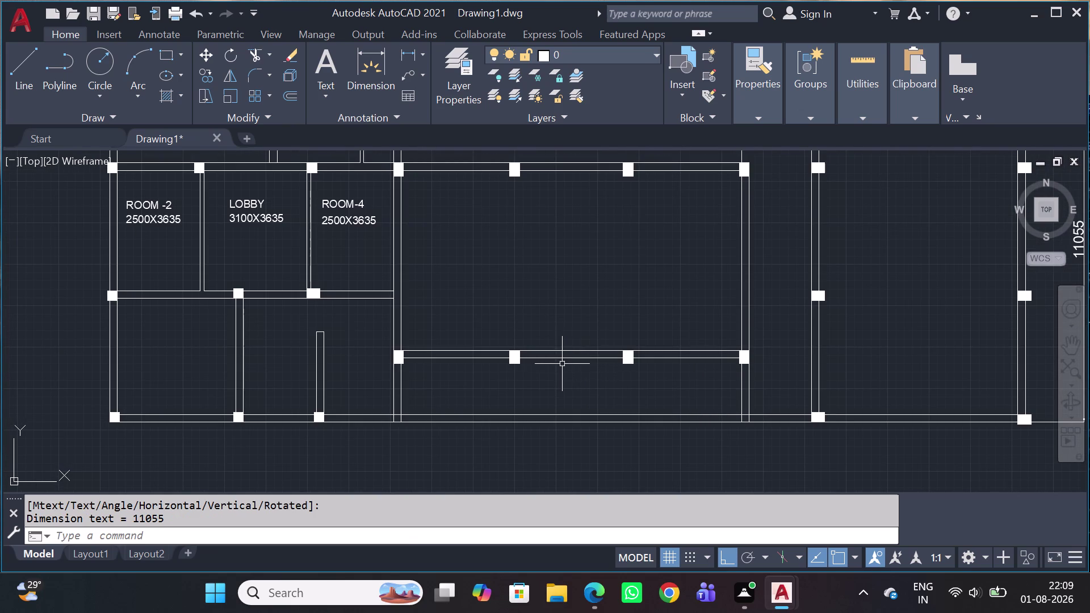
middle_drag(618, 302, 630, 332)
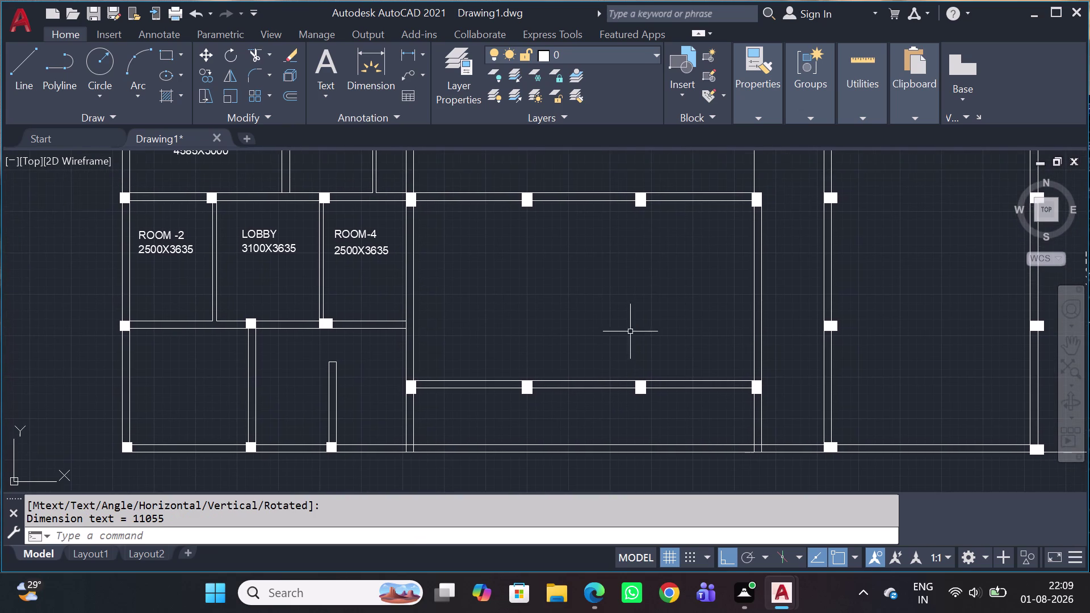
middle_drag(754, 315, 624, 360)
scroll(down, 3)
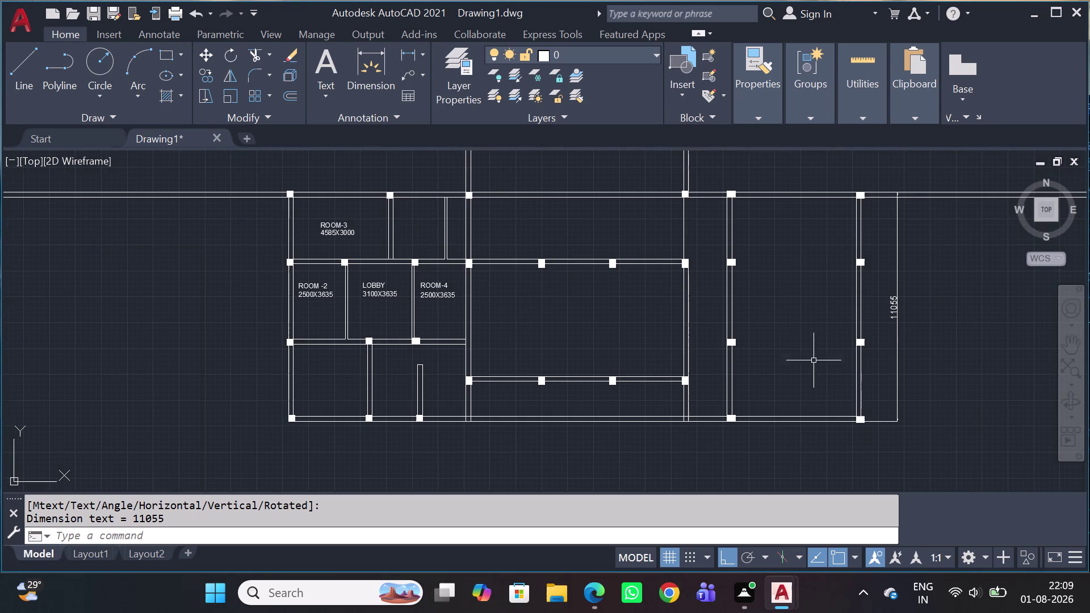
middle_drag(788, 378, 801, 395)
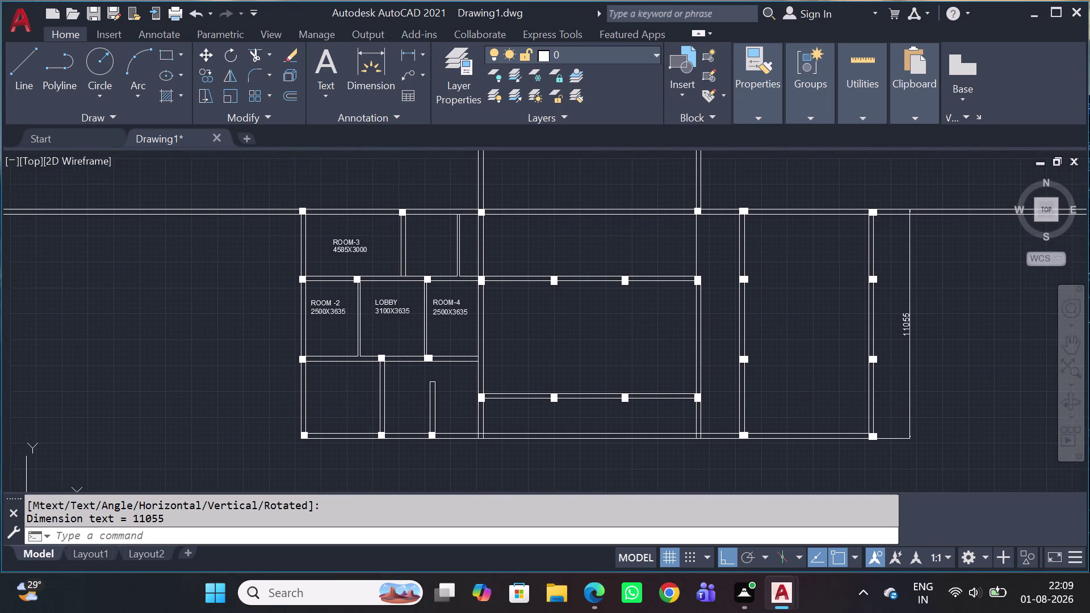
scroll(down, 3)
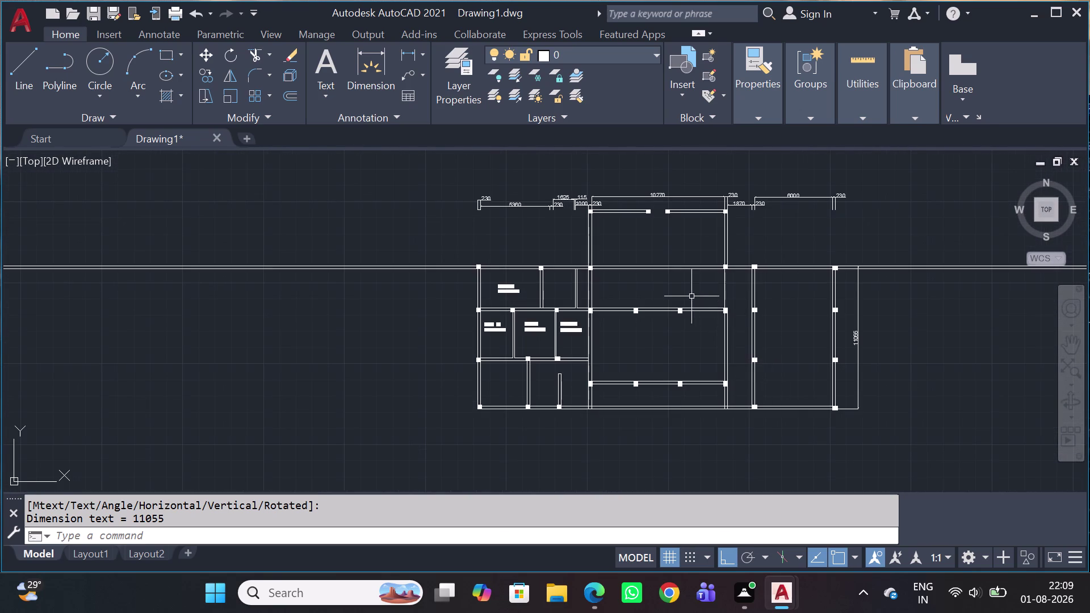
scroll(up, 3)
scroll(up, 3)
middle_drag(656, 387, 762, 294)
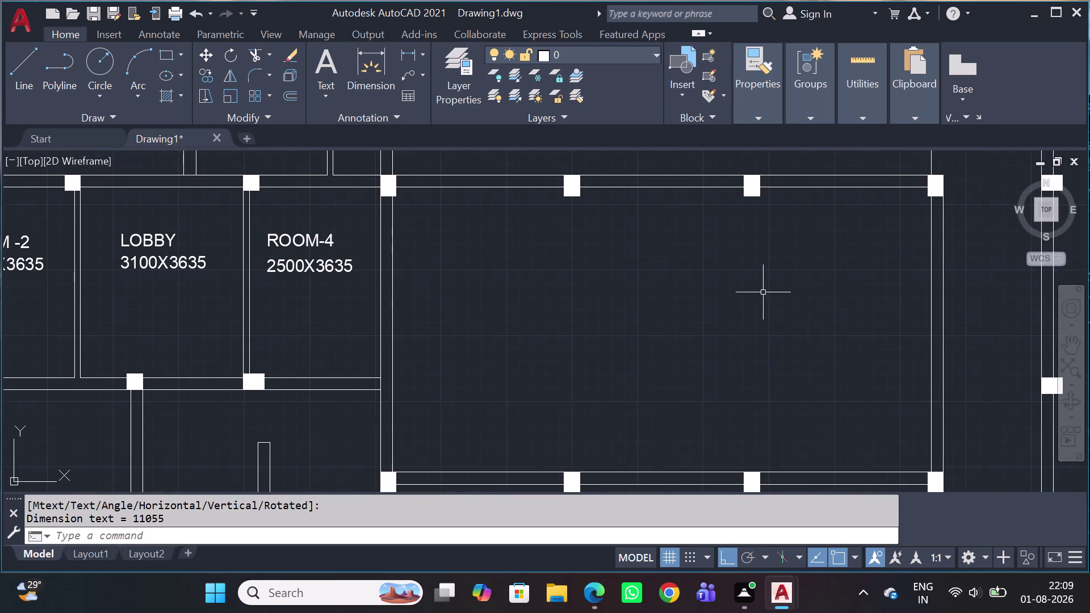
scroll(down, 3)
middle_drag(633, 355, 659, 286)
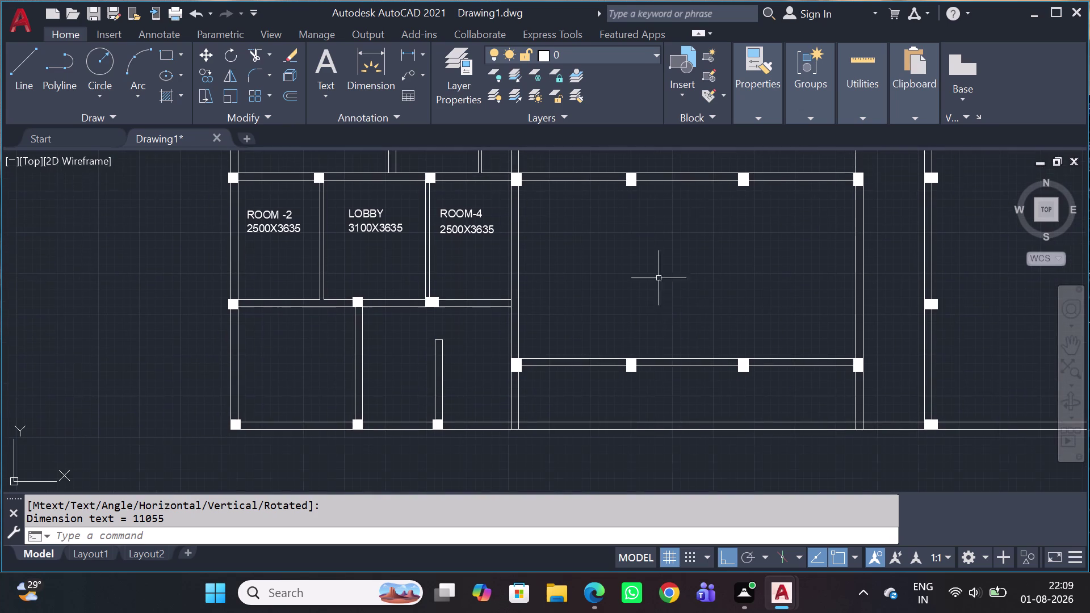
scroll(down, 3)
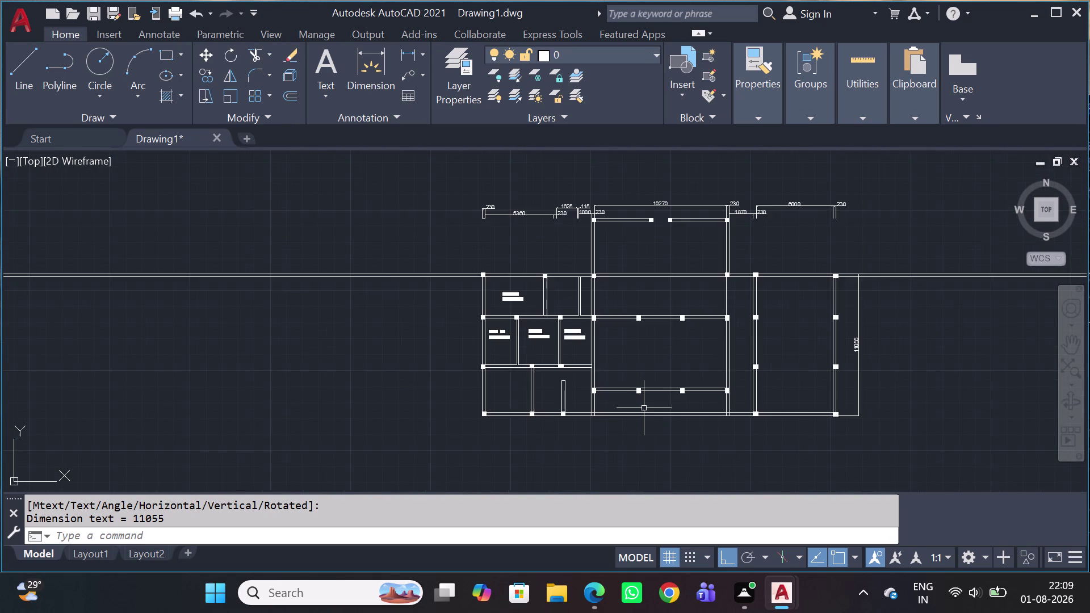
scroll(up, 3)
middle_drag(613, 392, 662, 383)
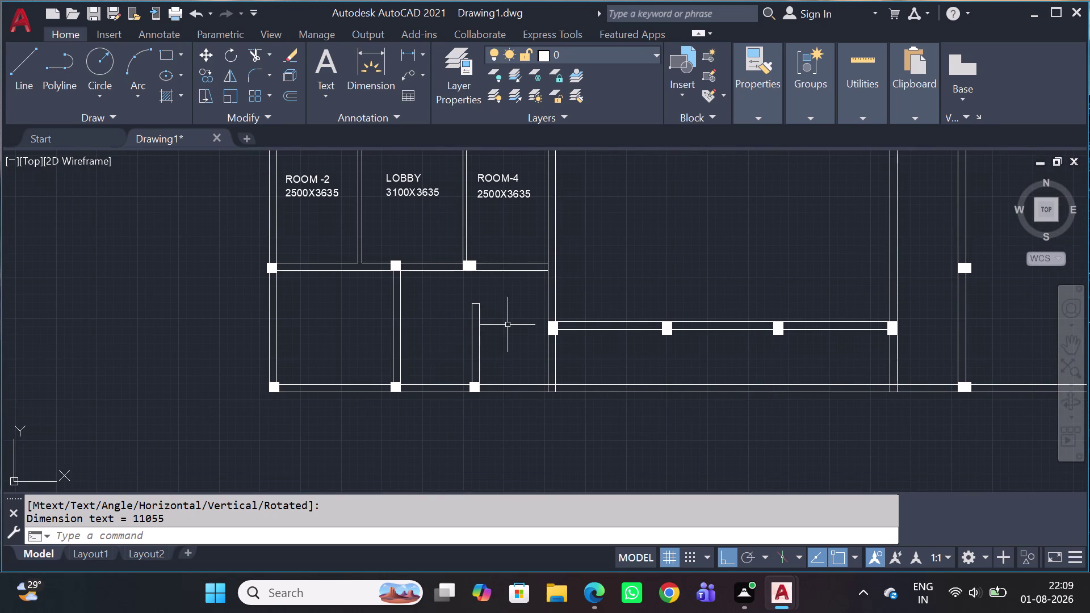
middle_drag(532, 319, 546, 338)
middle_drag(775, 259, 763, 278)
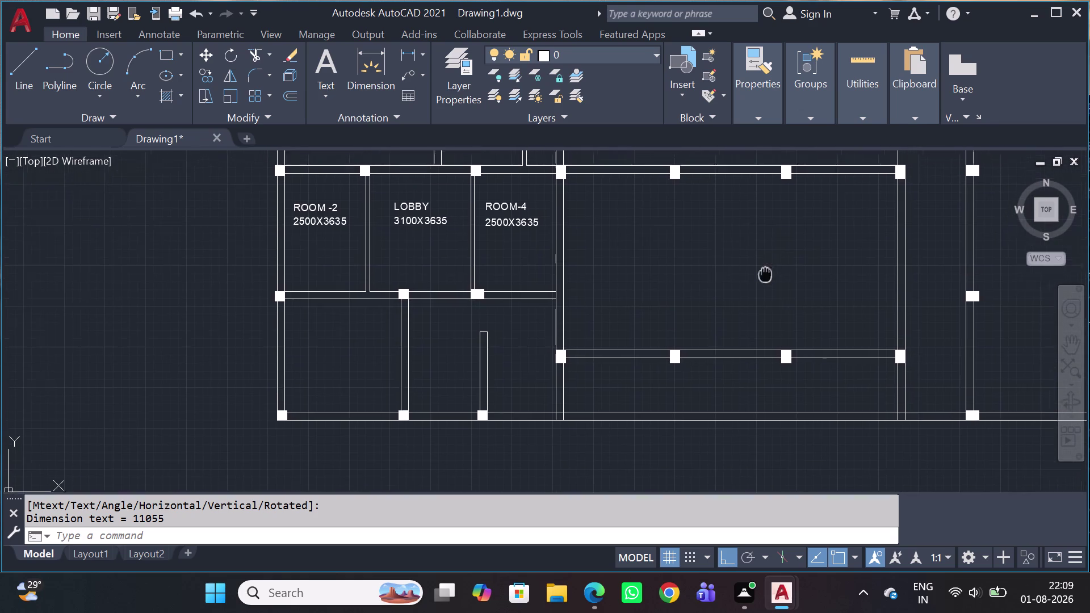
middle_drag(763, 278, 701, 363)
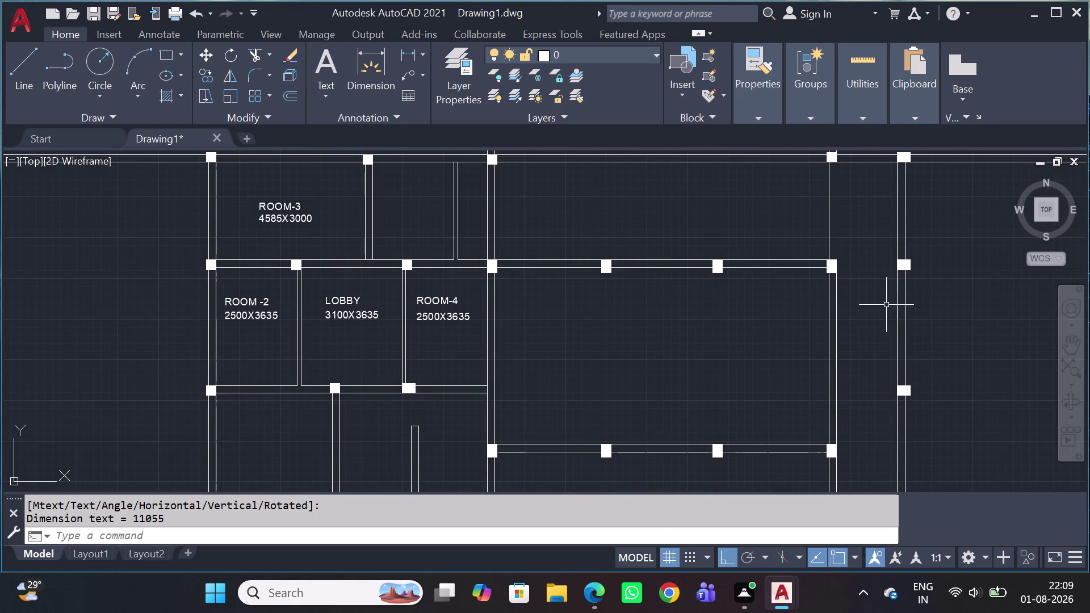
scroll(down, 3)
middle_drag(711, 314, 607, 417)
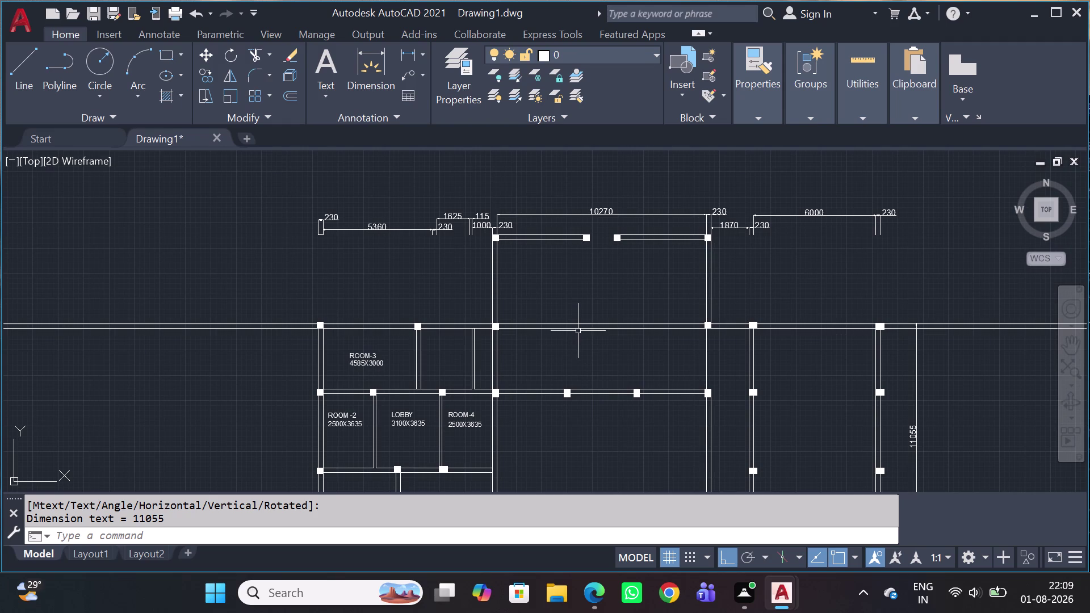
scroll(up, 3)
scroll(down, 3)
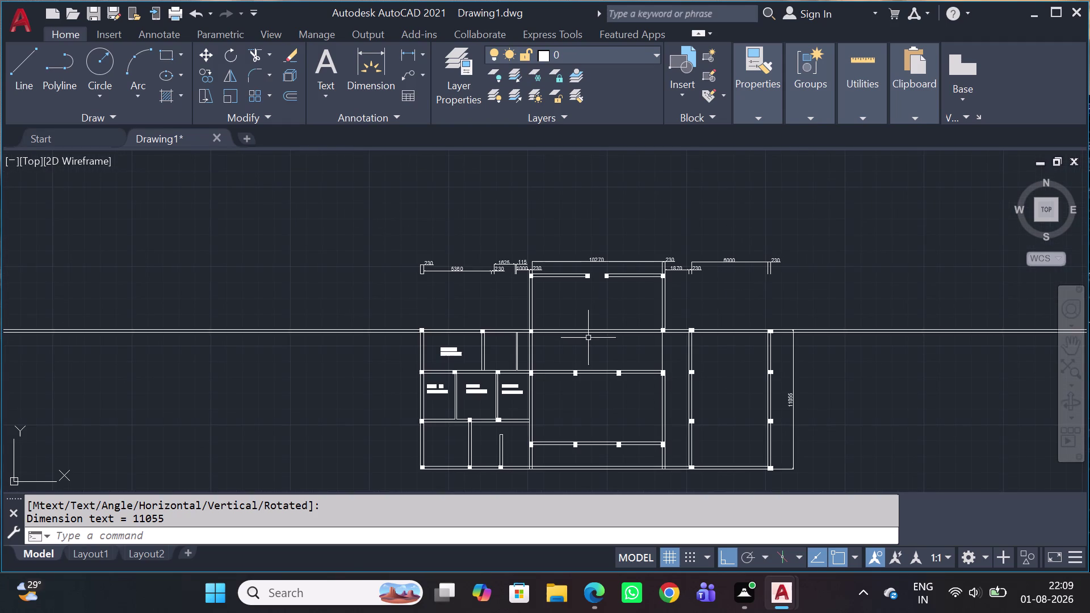
scroll(up, 3)
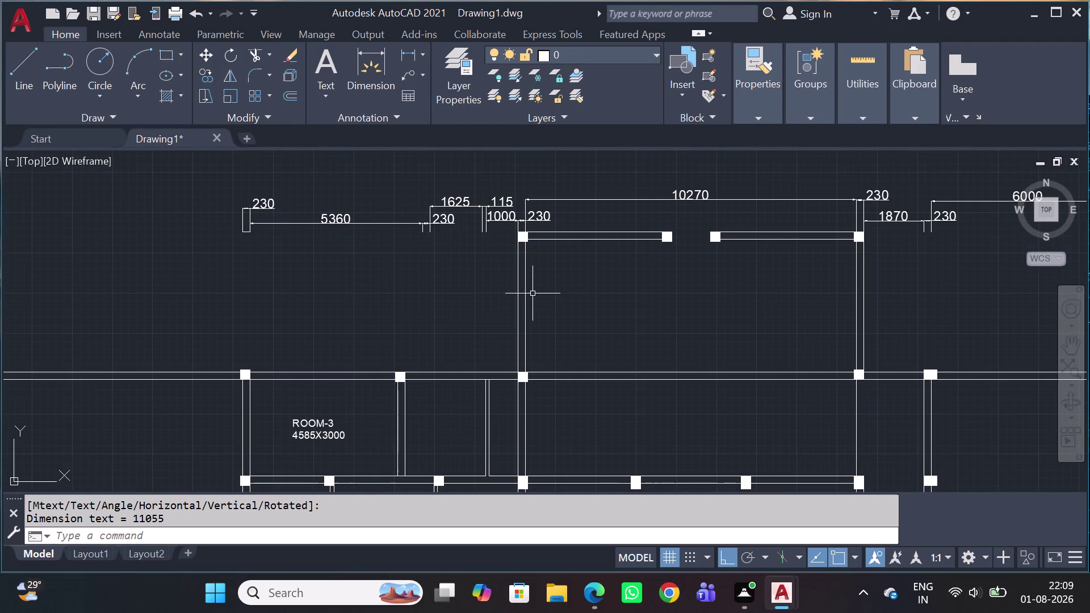
key(d)
key(l)
key(i)
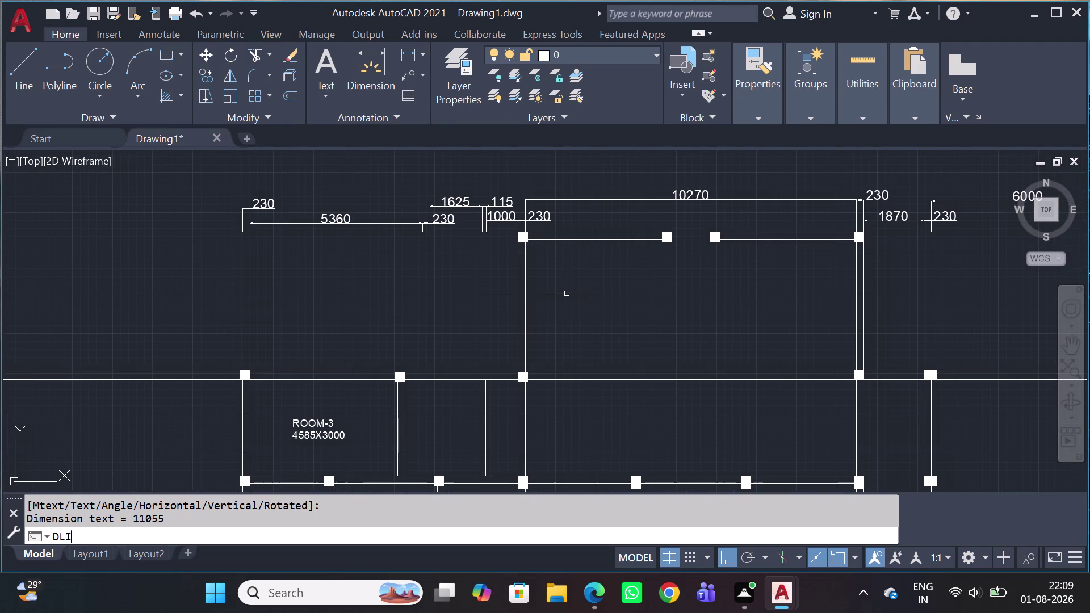
key(space)
scroll(up, 3)
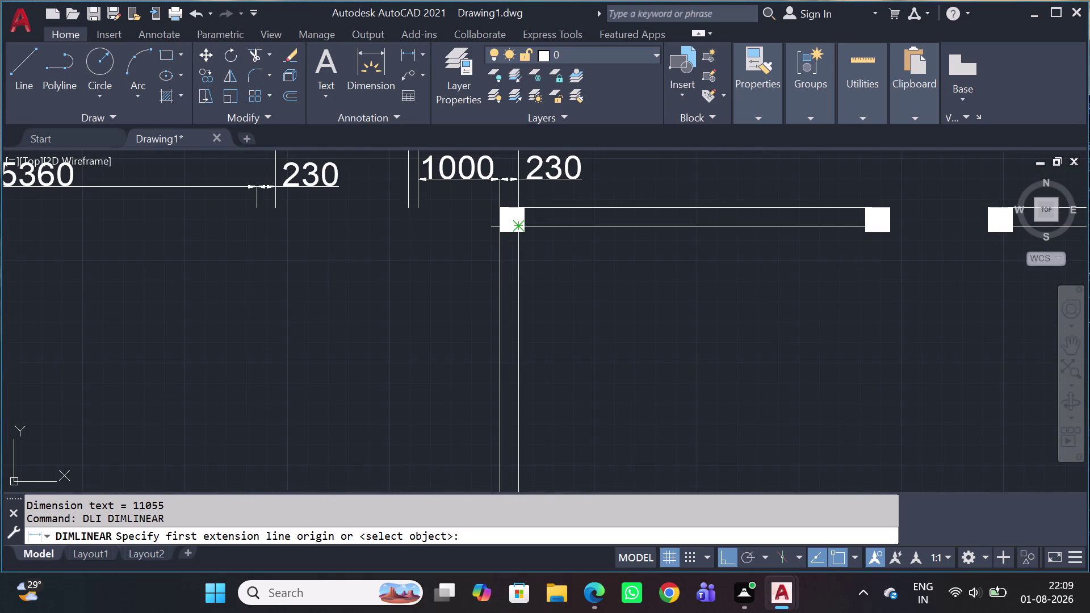
click(499, 211)
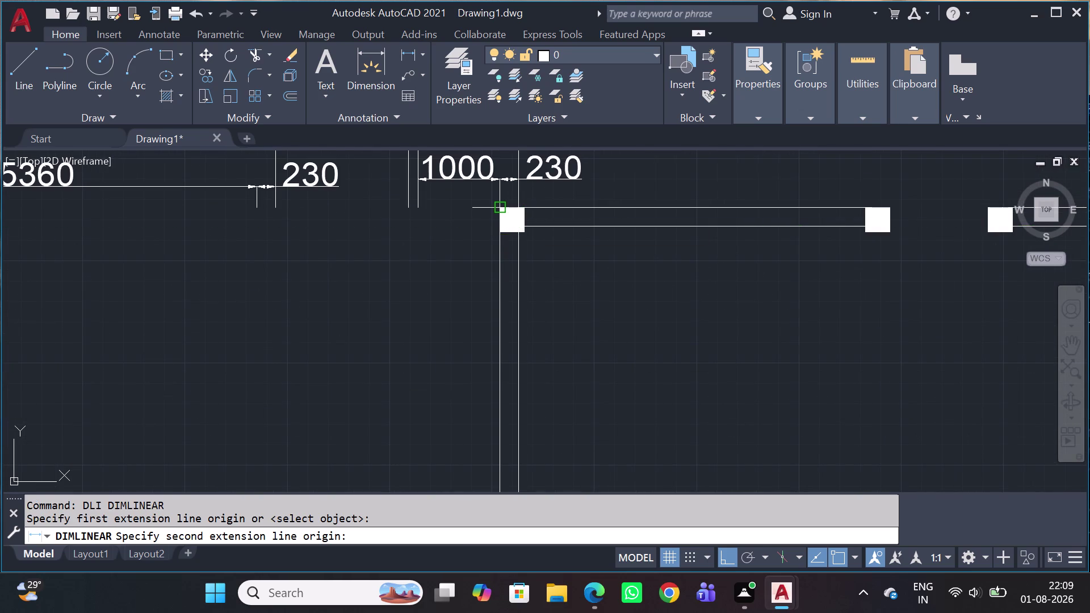
scroll(down, 3)
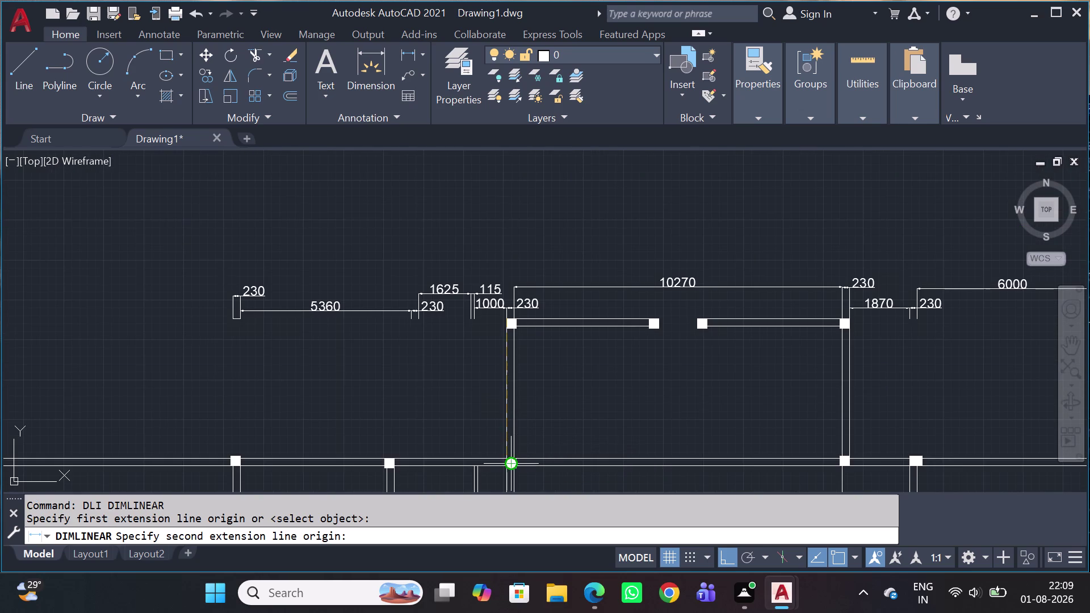
key(Escape)
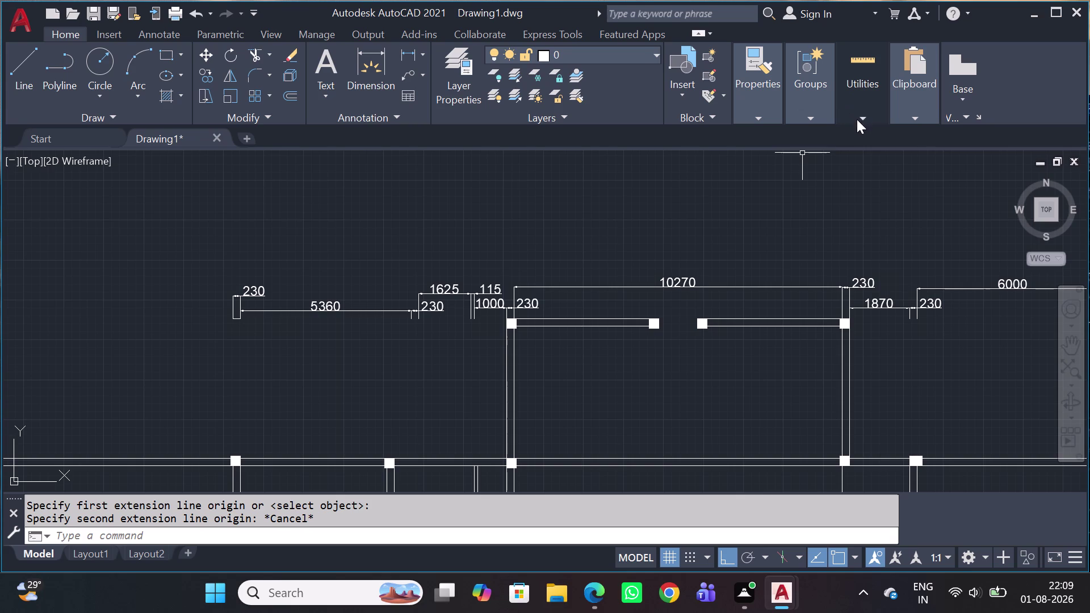
click(856, 121)
click(860, 162)
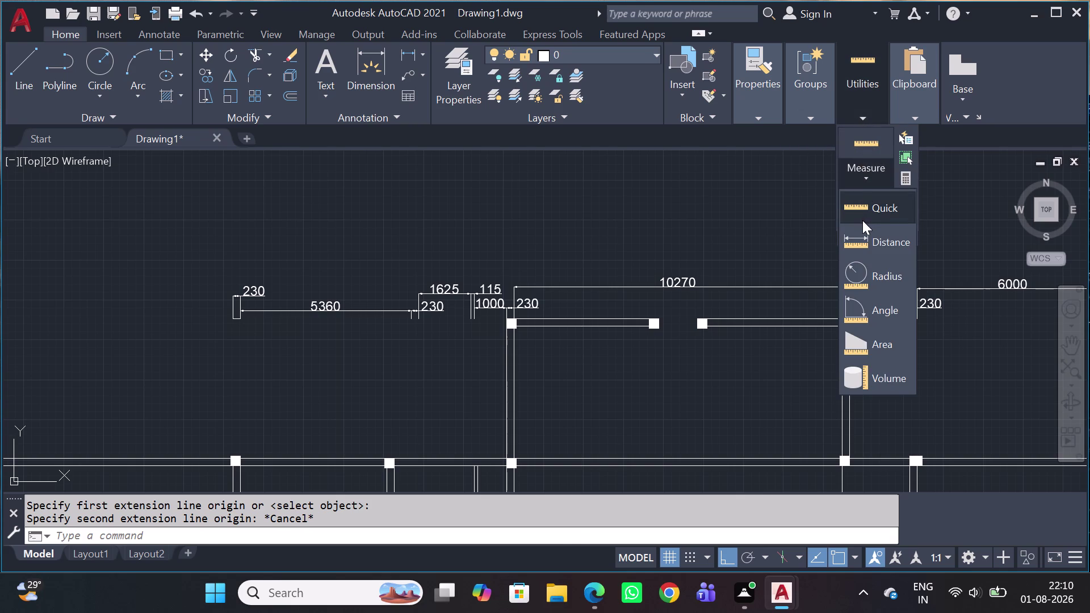
click(862, 220)
scroll(down, 3)
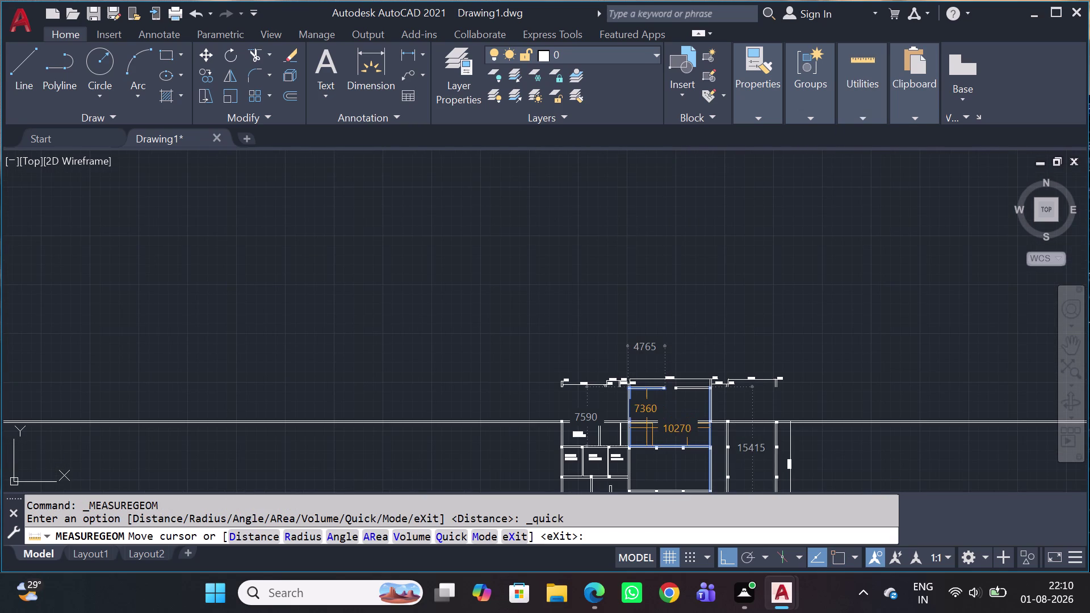
scroll(up, 3)
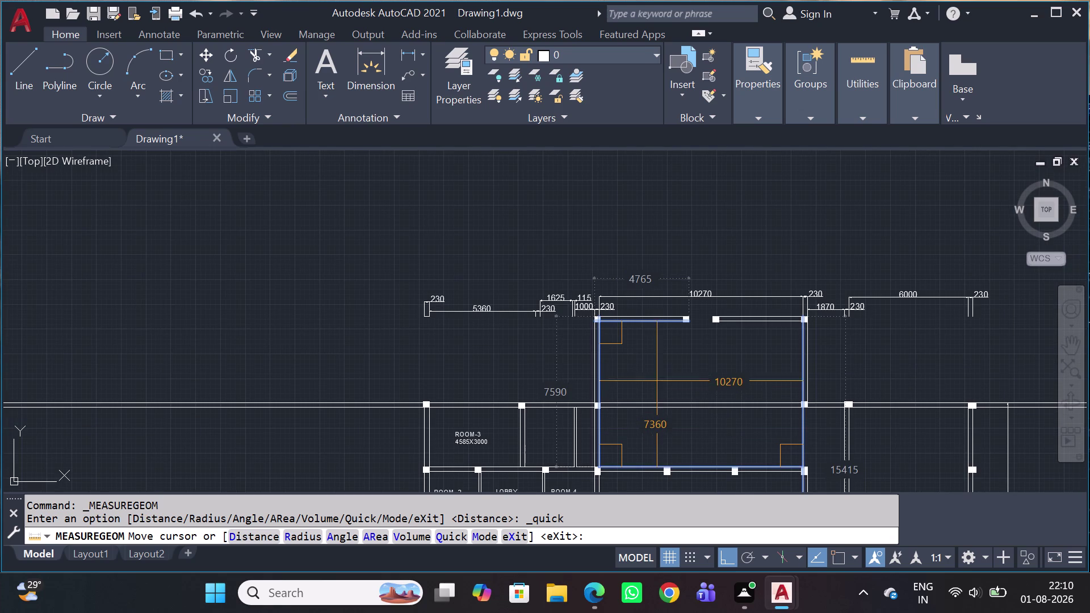
scroll(up, 3)
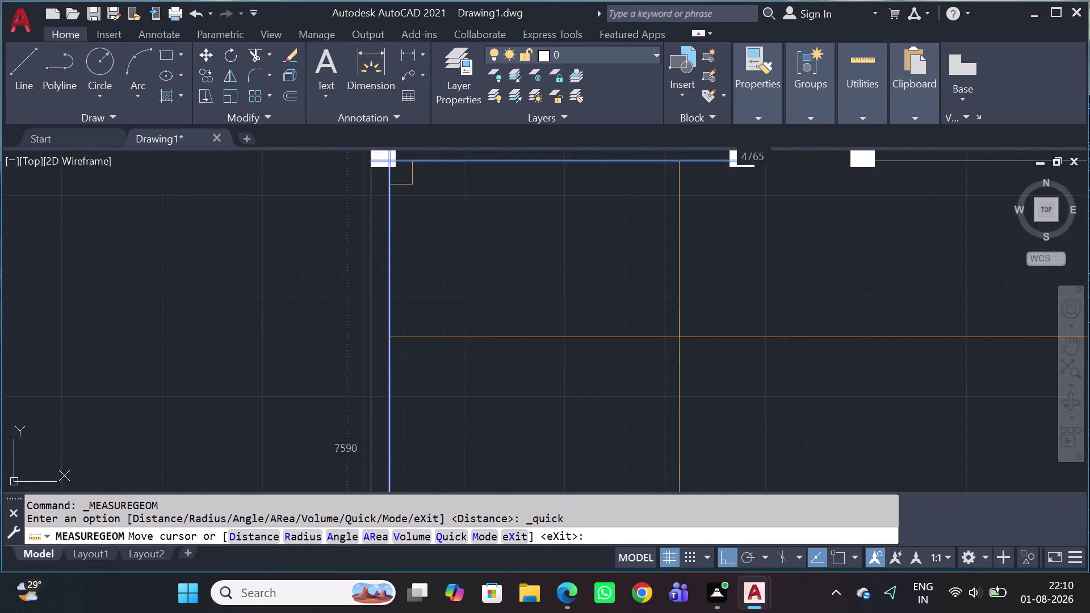
scroll(down, 3)
scroll(down, 3)
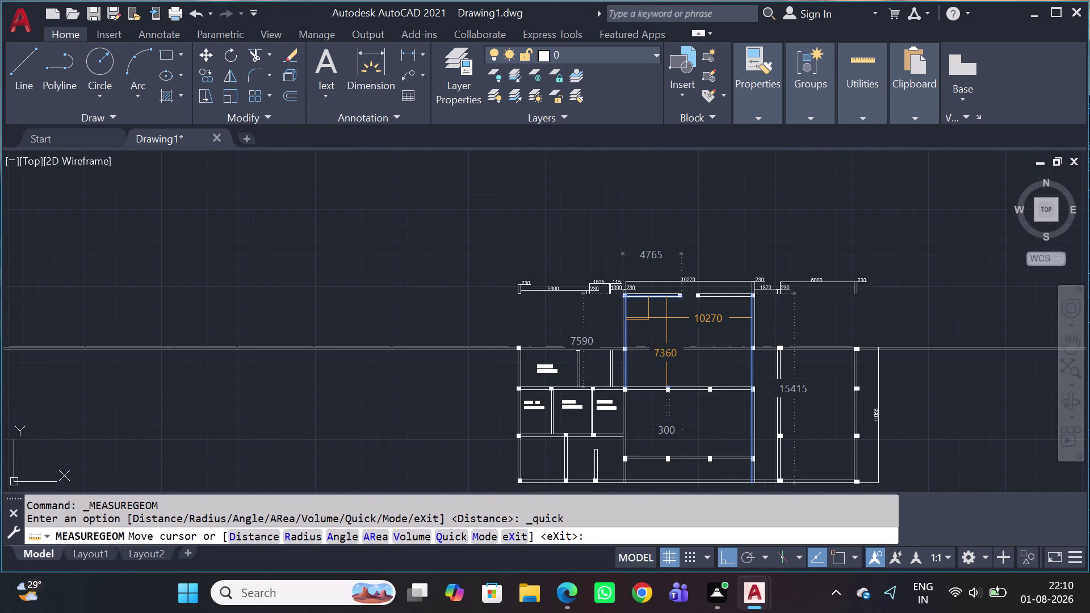
scroll(down, 3)
scroll(up, 3)
scroll(up, 3)
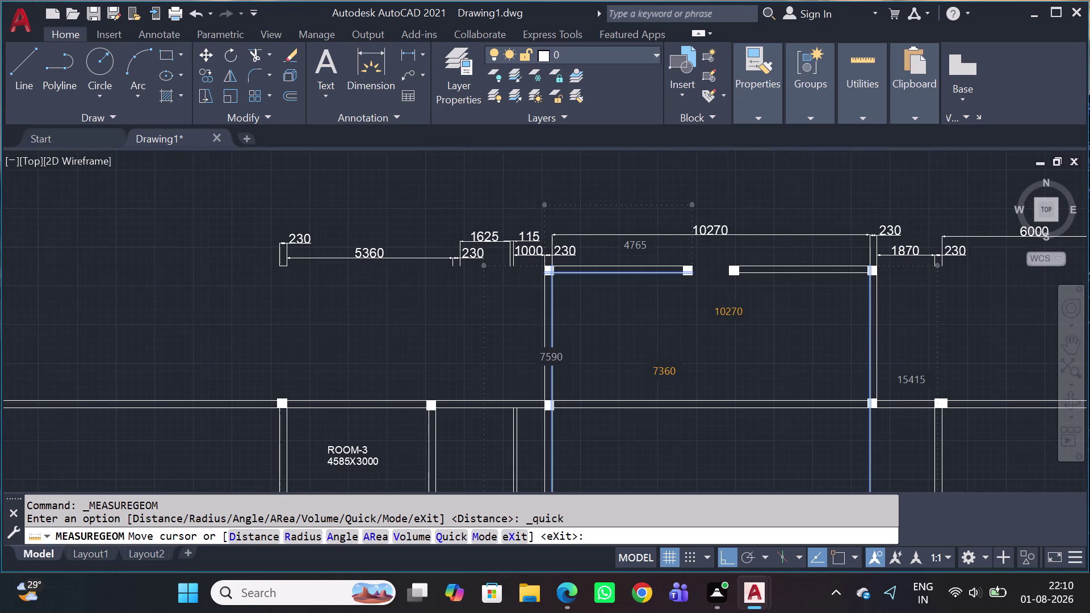
key(Escape)
scroll(down, 3)
scroll(up, 3)
middle_drag(674, 352, 625, 338)
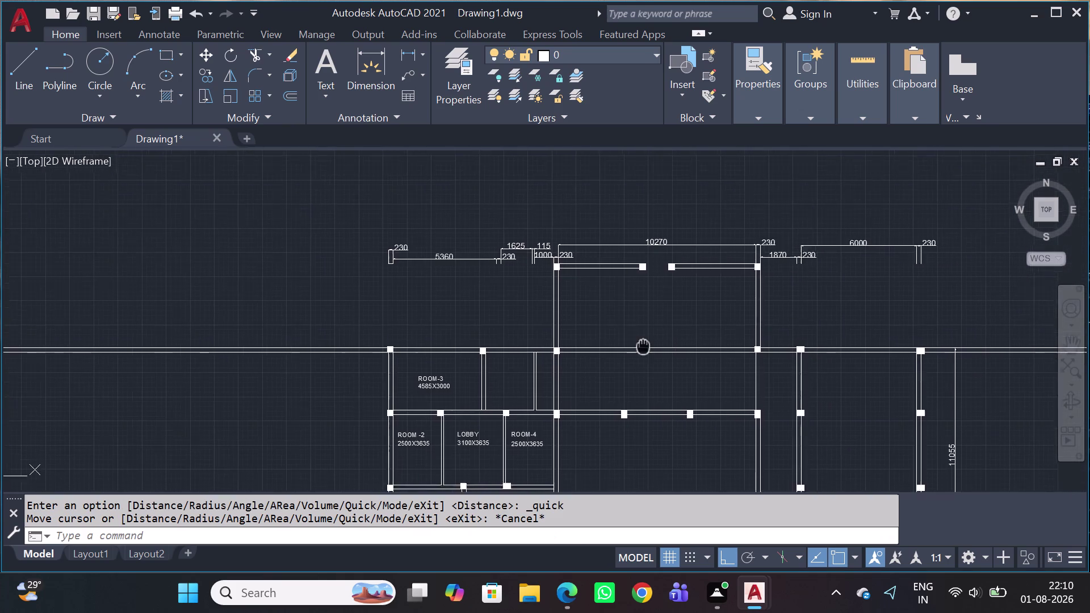
Select the two stray objects right of the plan with a crossing window and delete them.
middle_drag(625, 338, 613, 333)
scroll(down, 3)
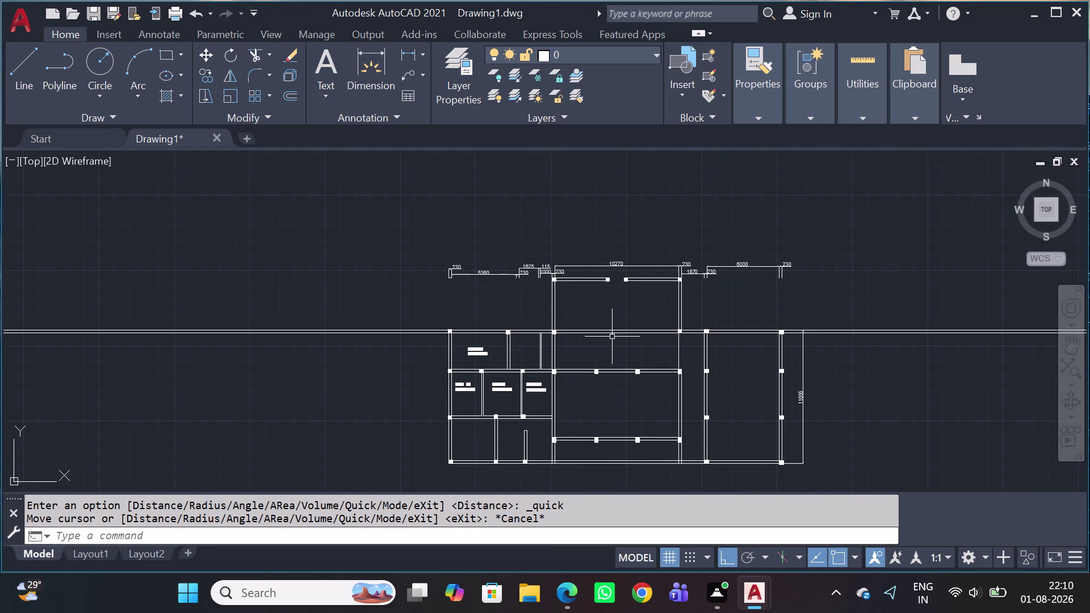
scroll(down, 3)
drag(892, 402, 837, 343)
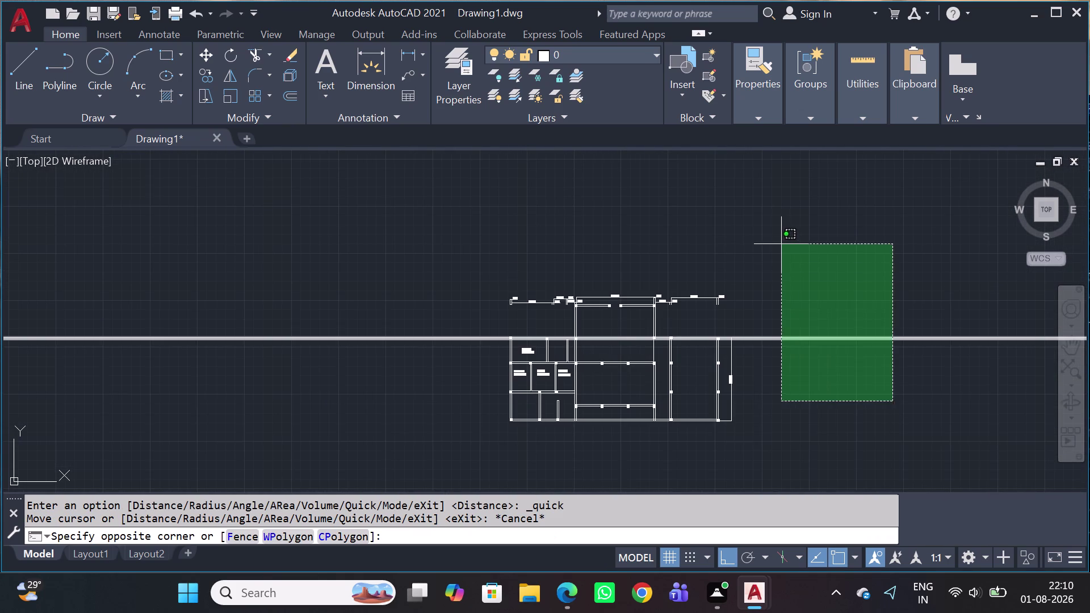
click(780, 236)
key(Delete)
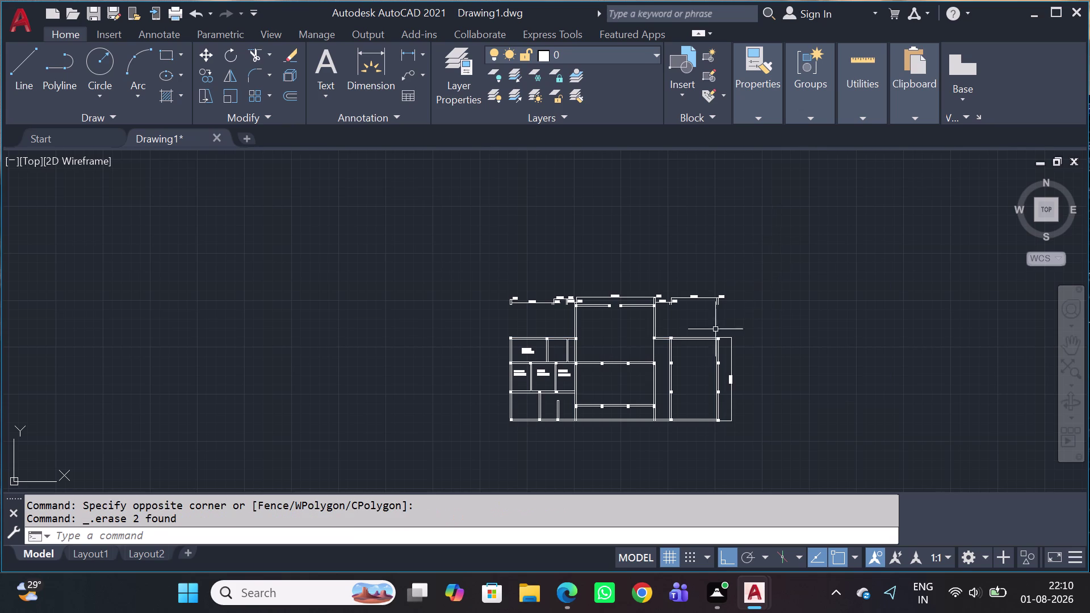
scroll(up, 3)
scroll(up, 3)
scroll(down, 3)
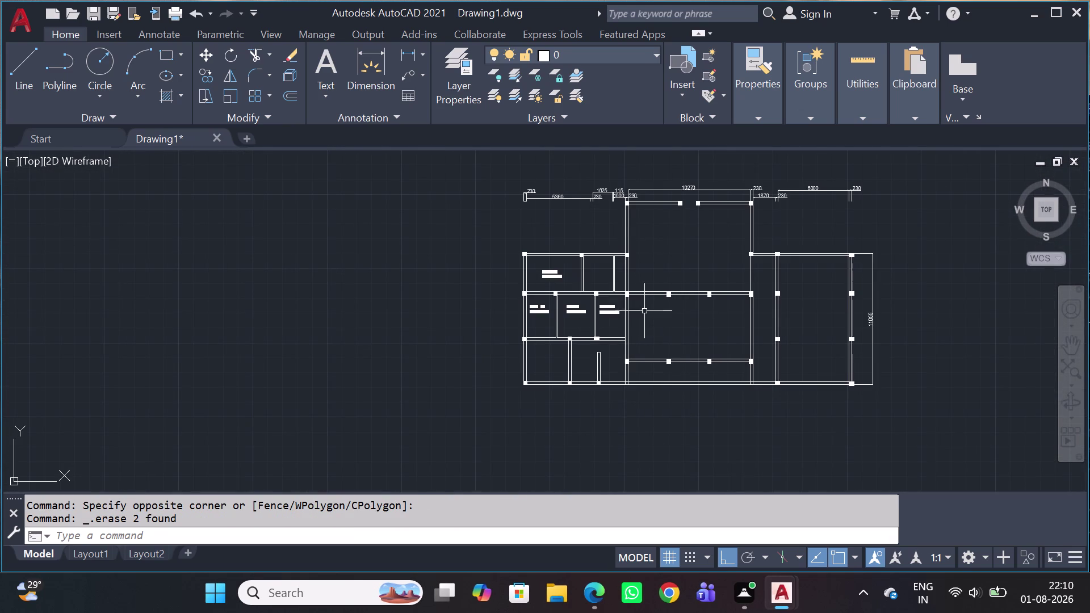
scroll(up, 3)
middle_drag(713, 338, 669, 307)
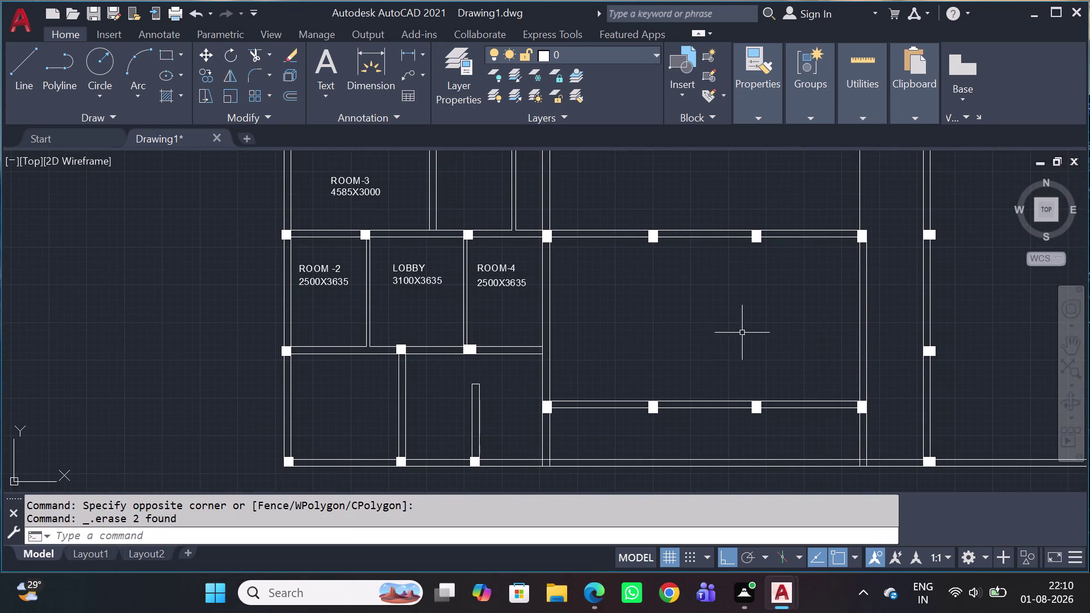
click(876, 119)
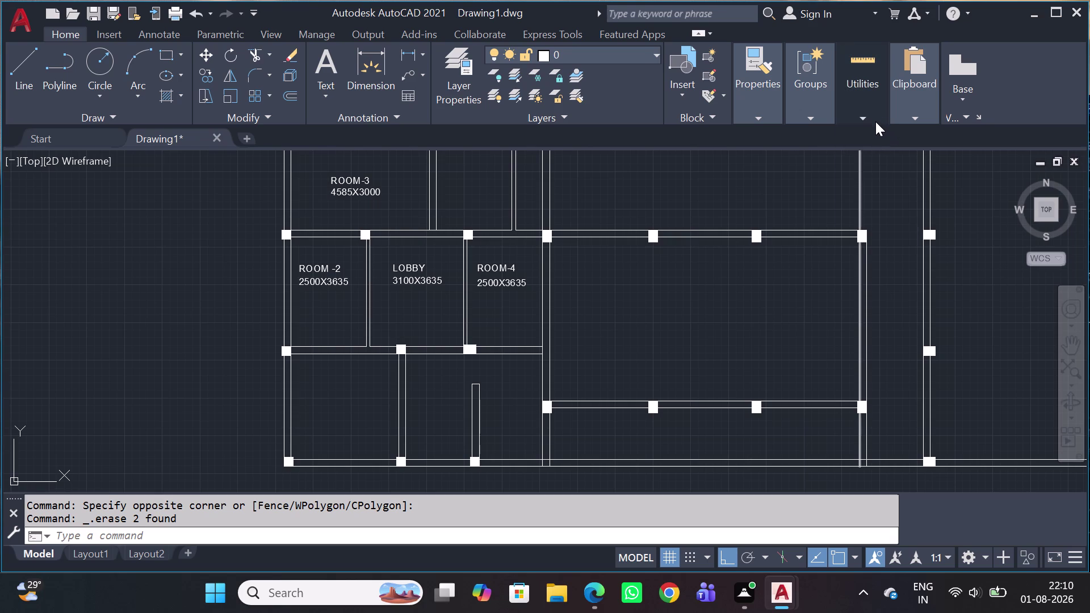
click(863, 173)
click(873, 208)
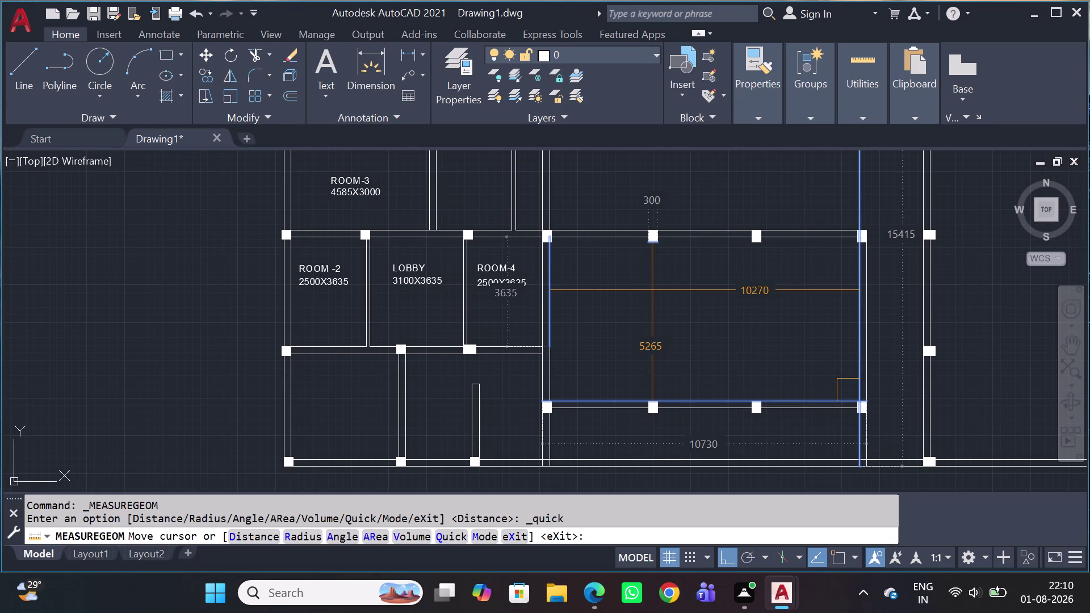
key(Escape)
scroll(down, 3)
scroll(up, 3)
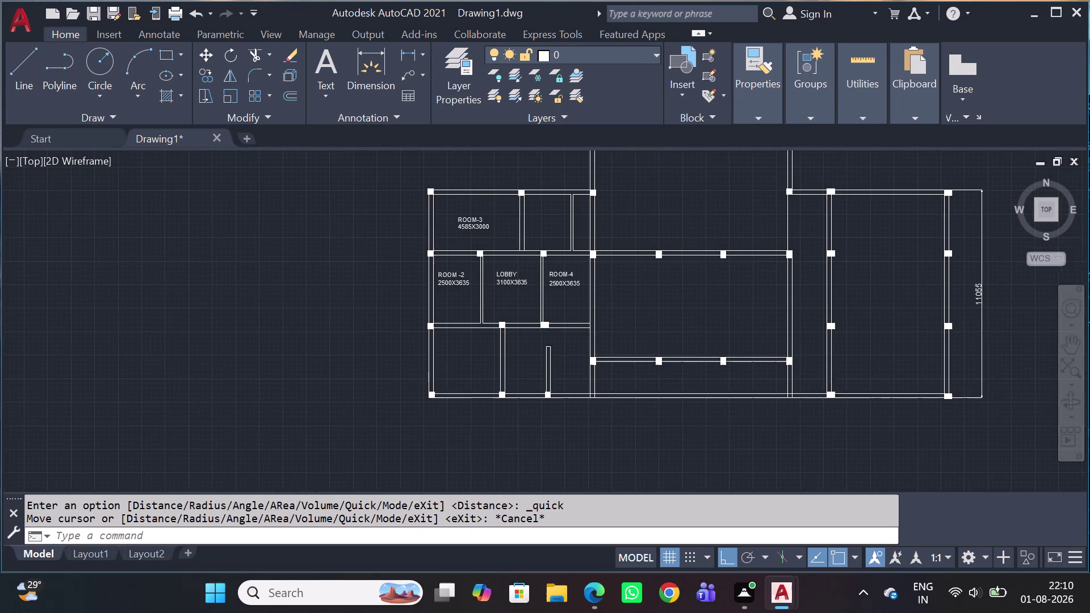
middle_drag(681, 292, 645, 283)
scroll(down, 3)
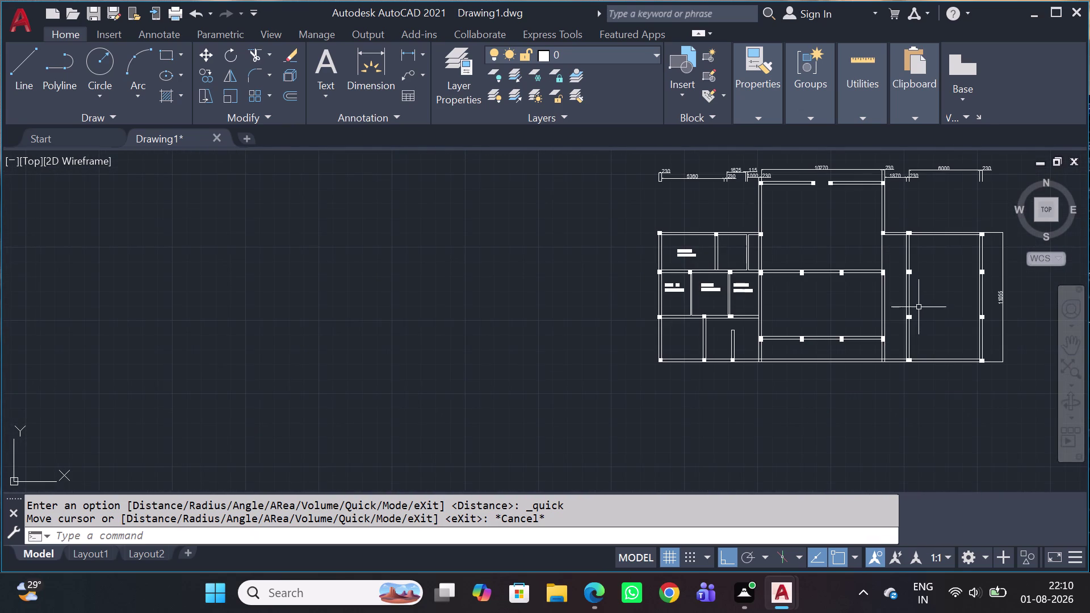
scroll(up, 3)
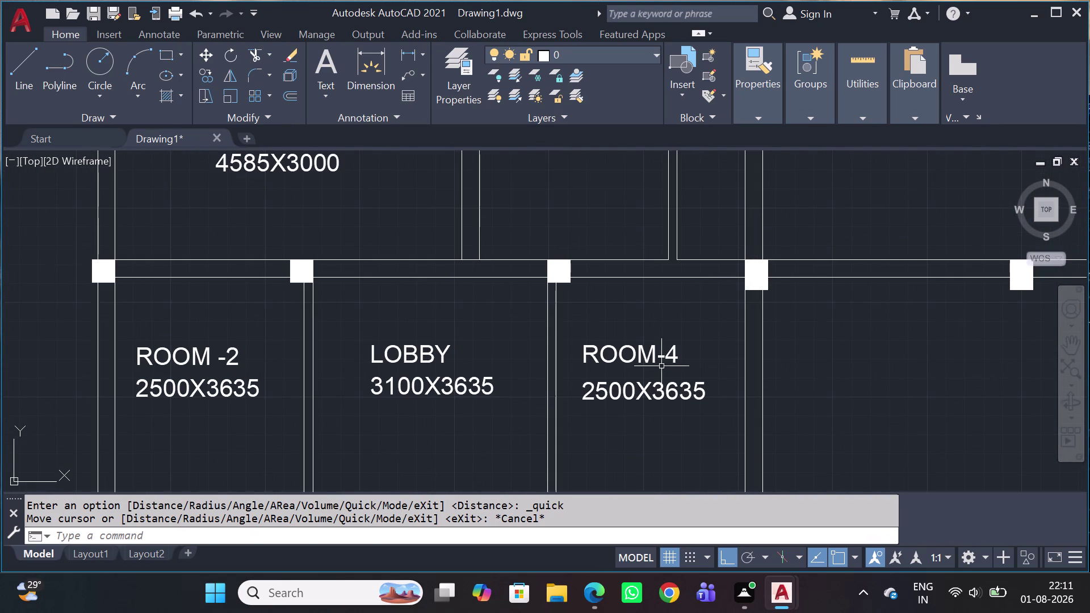
Select the ROOM-4 label and start COPY with a base point beside it.
click(661, 348)
drag(644, 358, 628, 369)
key(c)
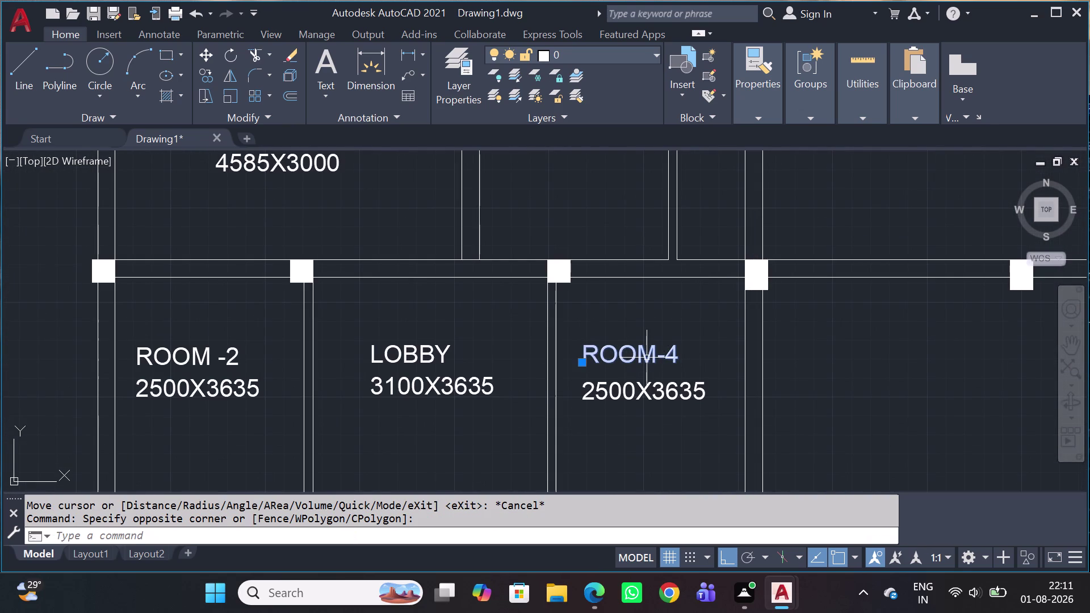
key(o)
key(space)
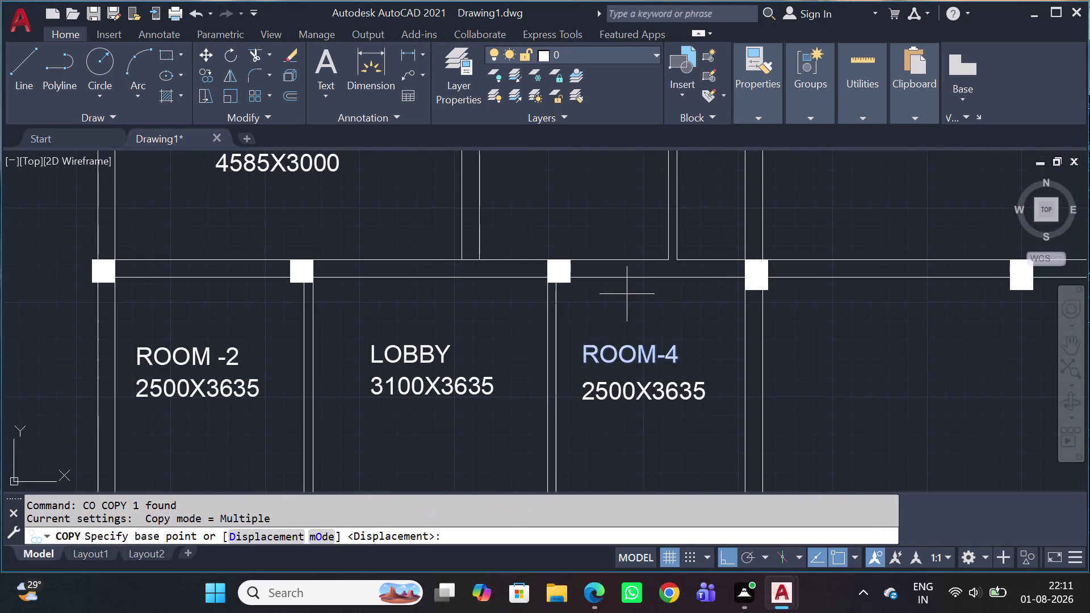
click(579, 368)
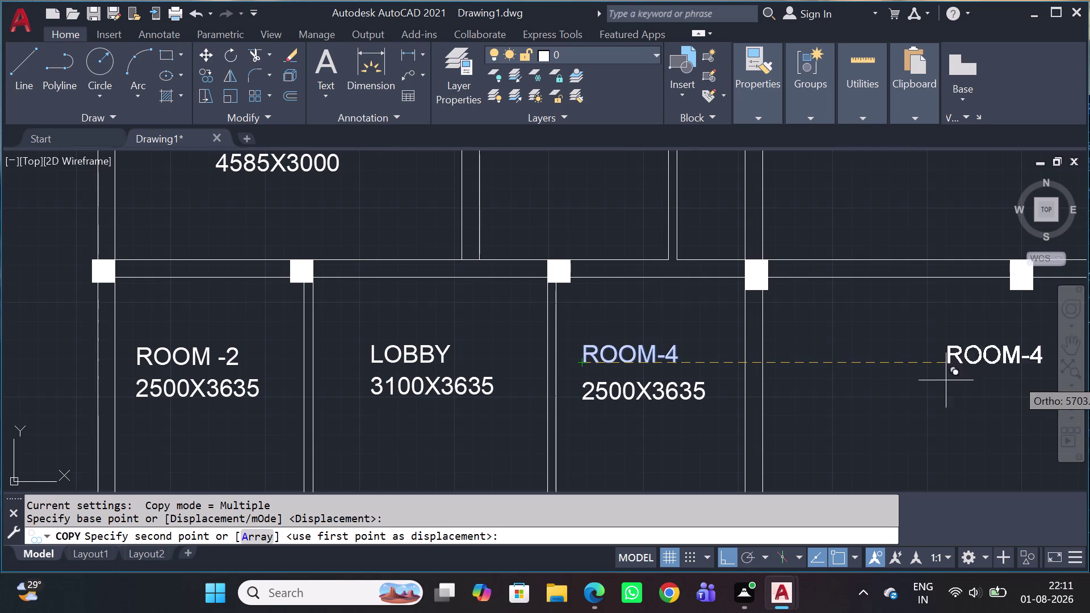
With Ortho off, drop two copies of the label into the large room east of ROOM-4.
middle_drag(894, 353, 707, 308)
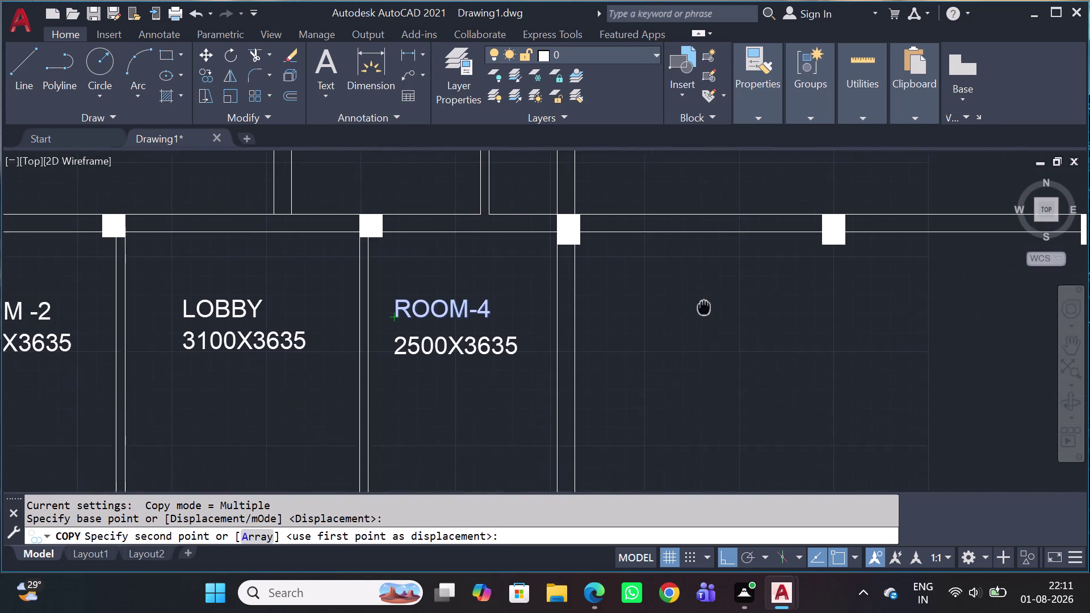
middle_drag(708, 308, 698, 305)
scroll(down, 3)
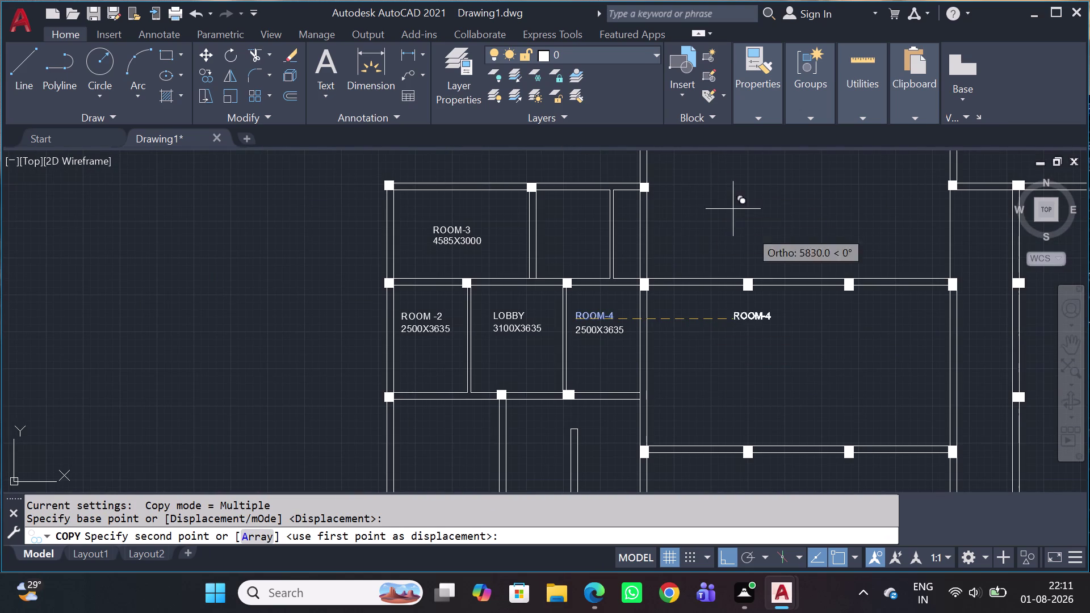
scroll(down, 3)
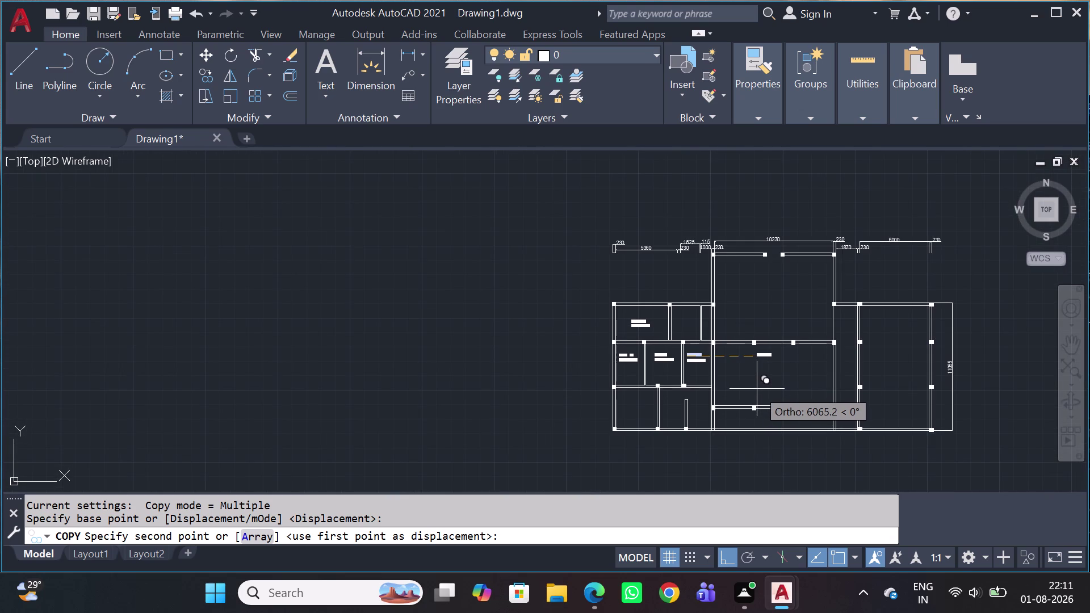
key(shift+F8)
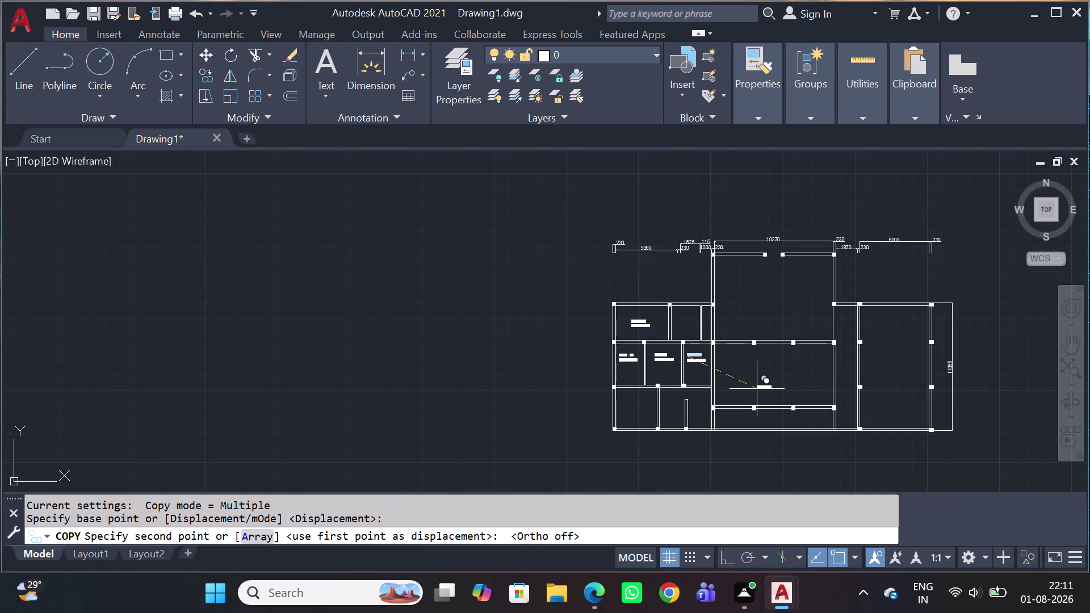
scroll(up, 3)
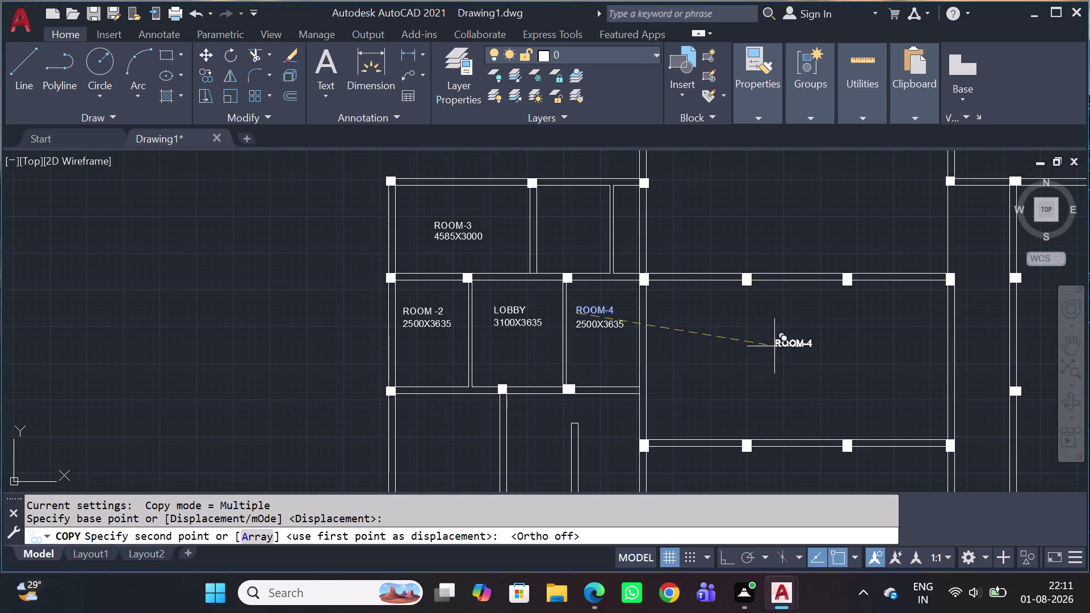
scroll(up, 3)
click(738, 326)
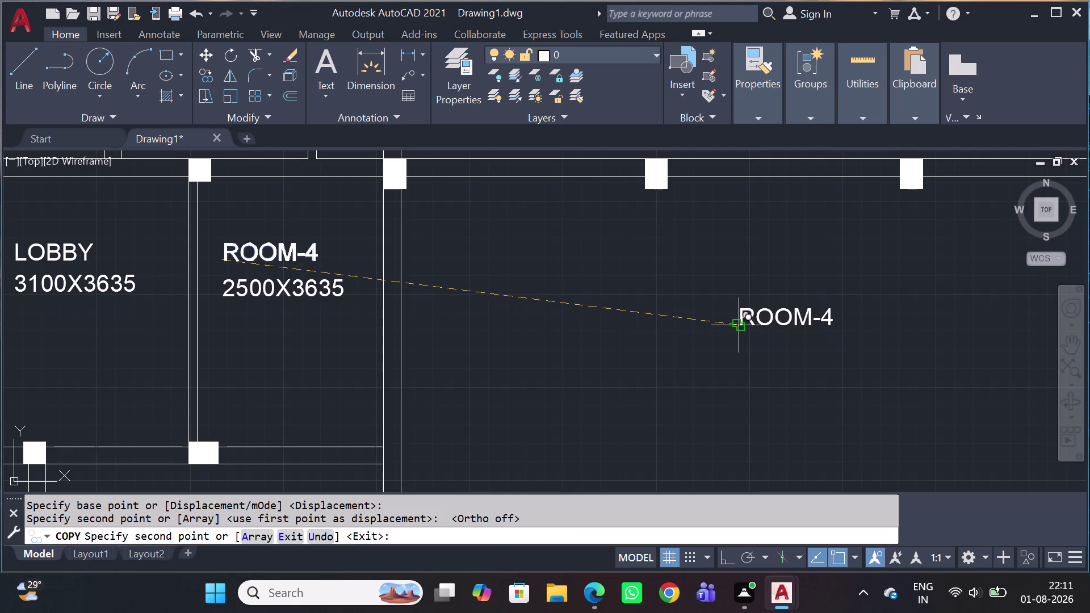
click(745, 359)
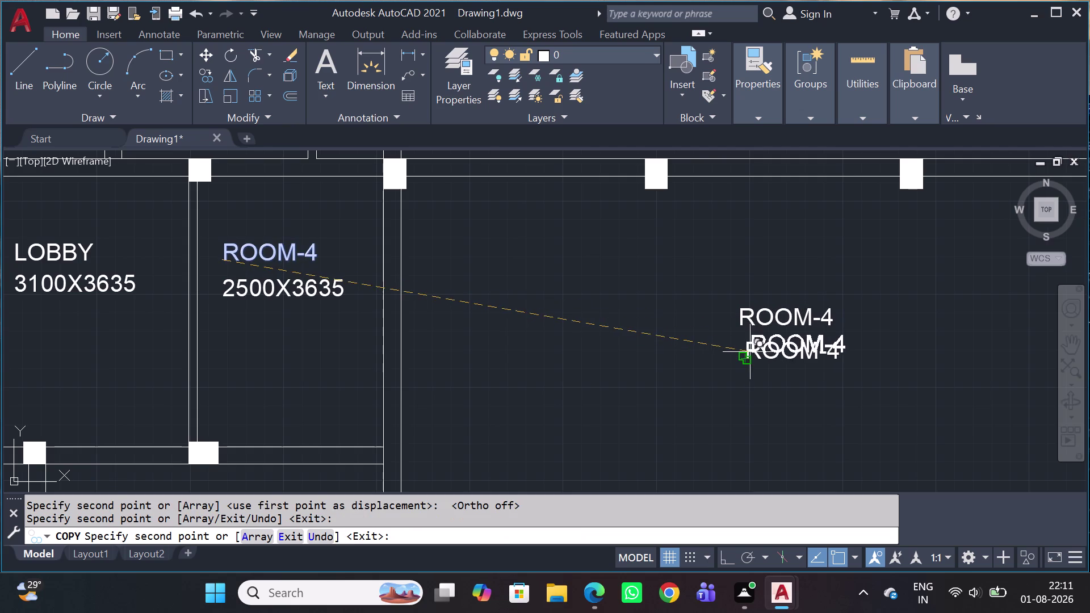
key(Escape)
click(759, 322)
click(759, 323)
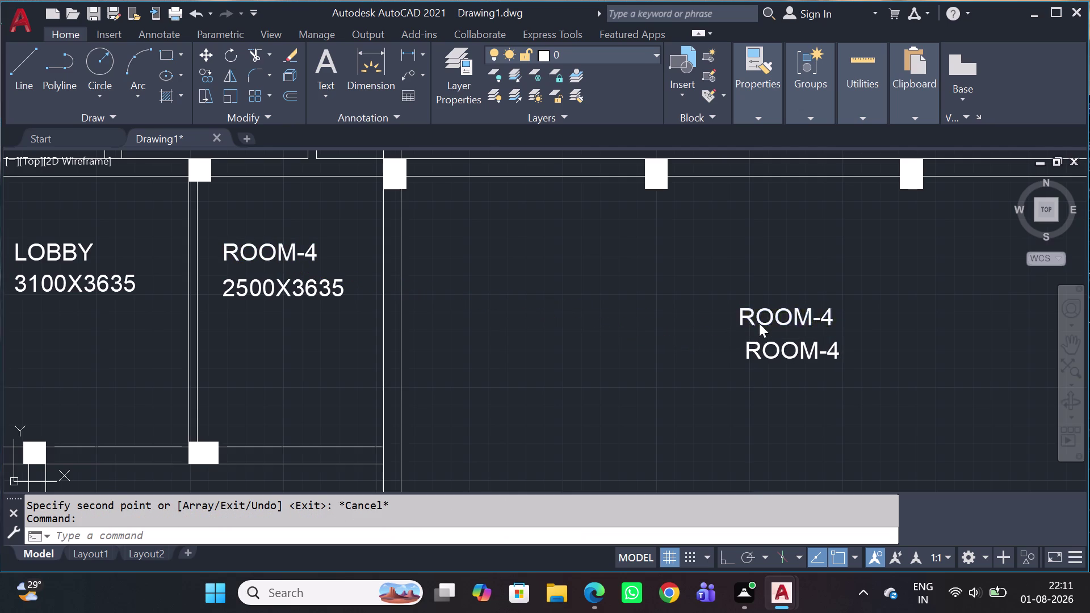
click(759, 323)
Change the upper copied label's text to DINNING HALL.
double_click(760, 323)
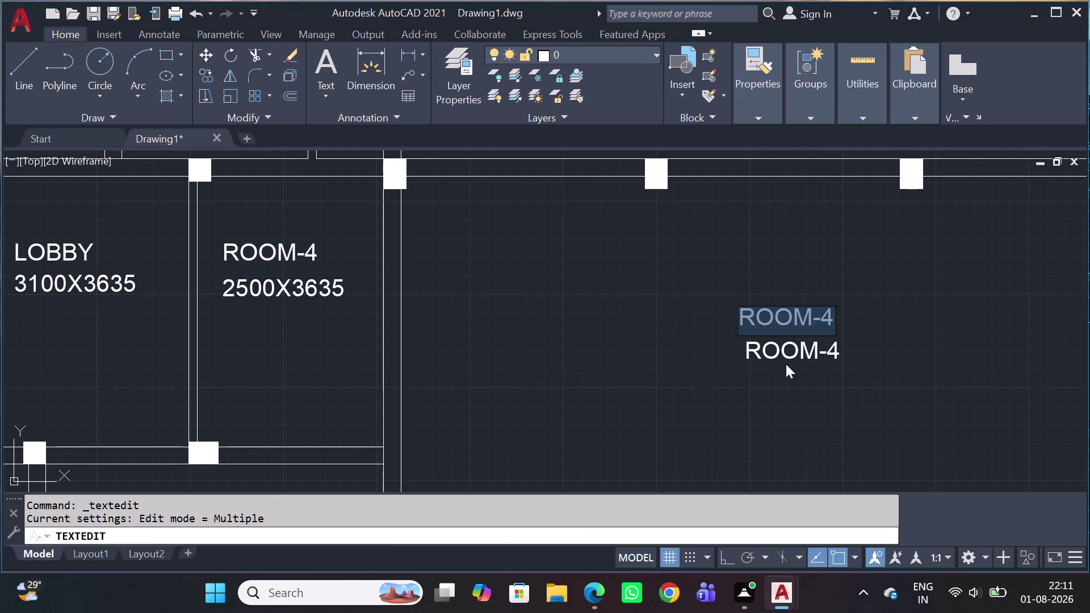
text(DININ)
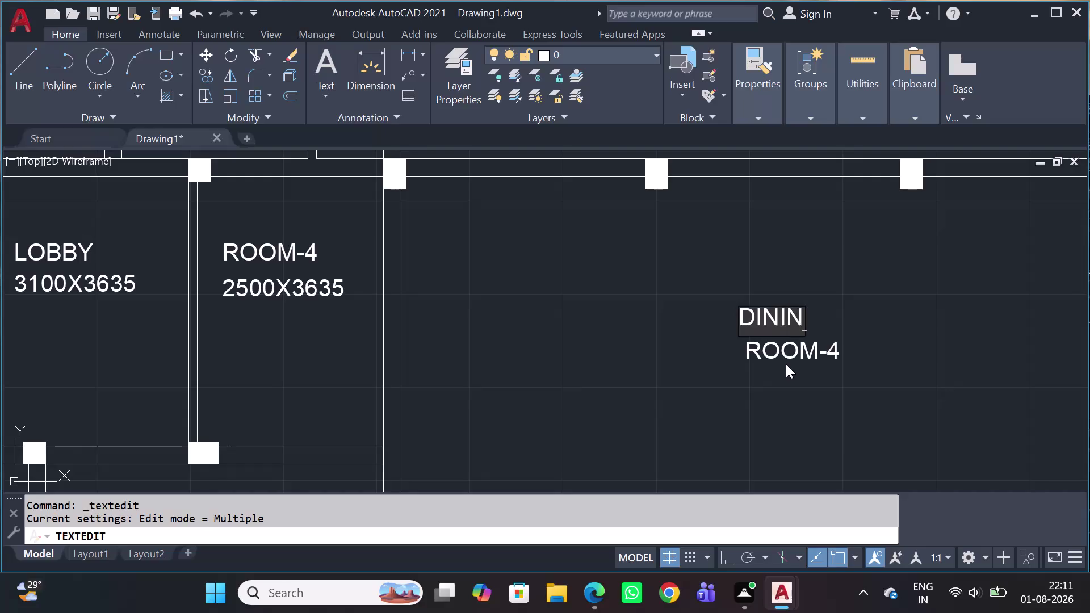
key(BackSpace)
key(BackSpace)
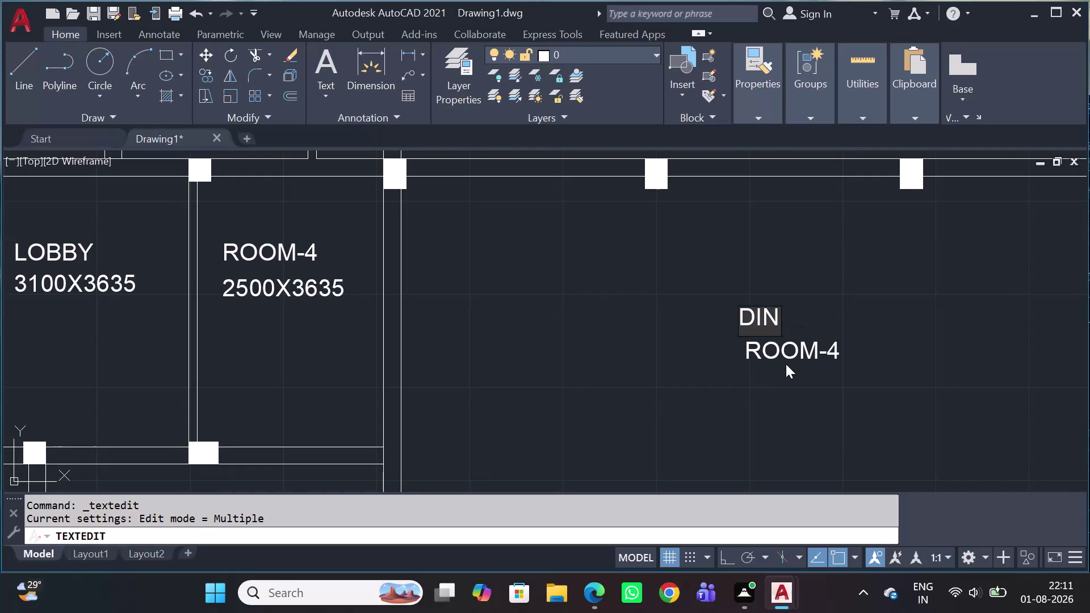
text(NI)
text(N)
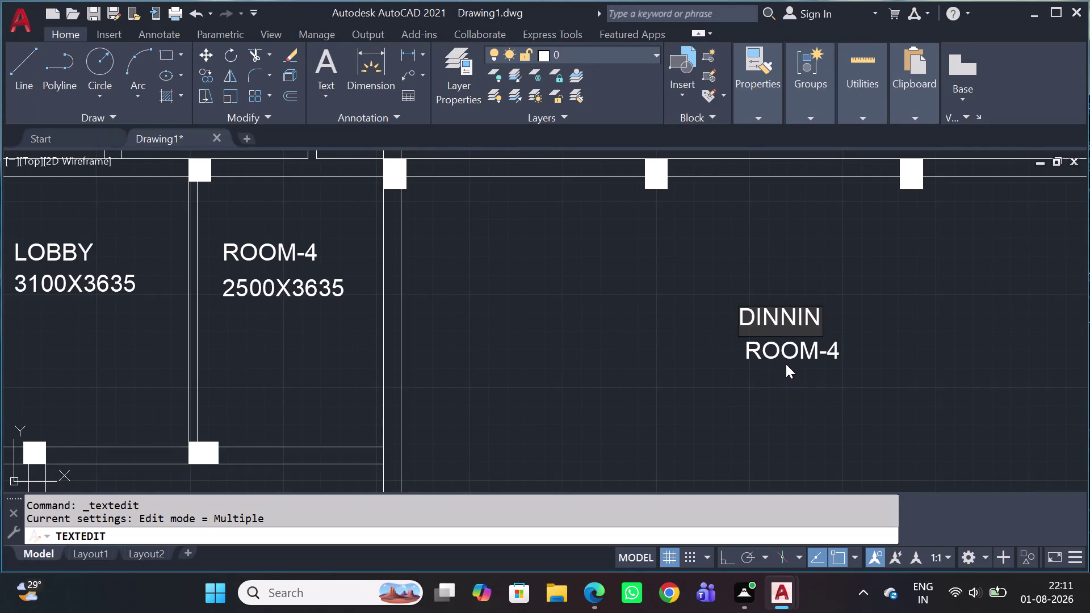
text(G)
key(space)
text(H)
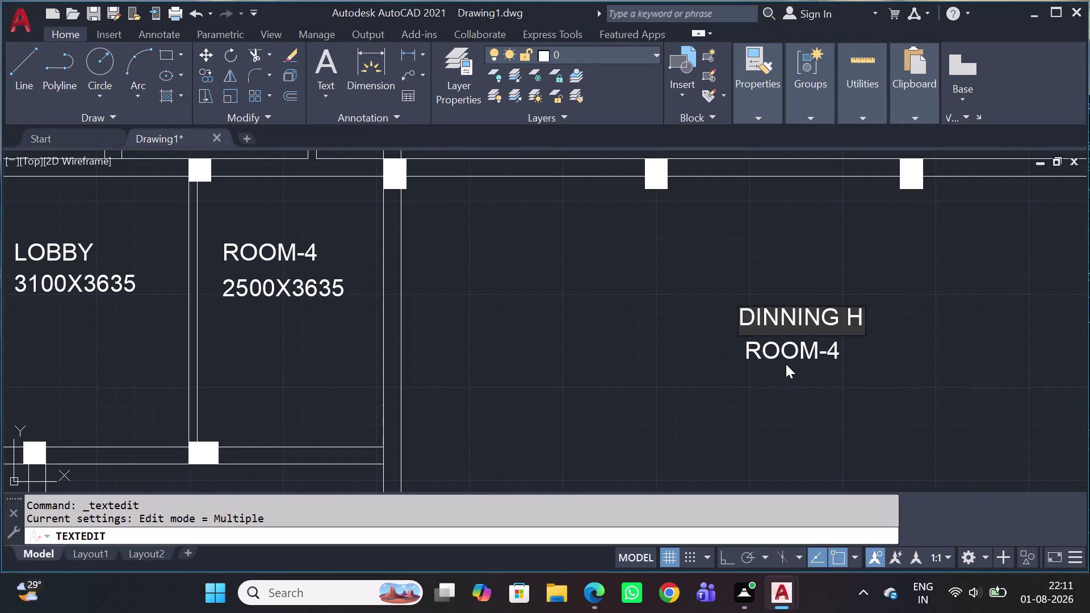
text(AL)
key(space)
key(BackSpace)
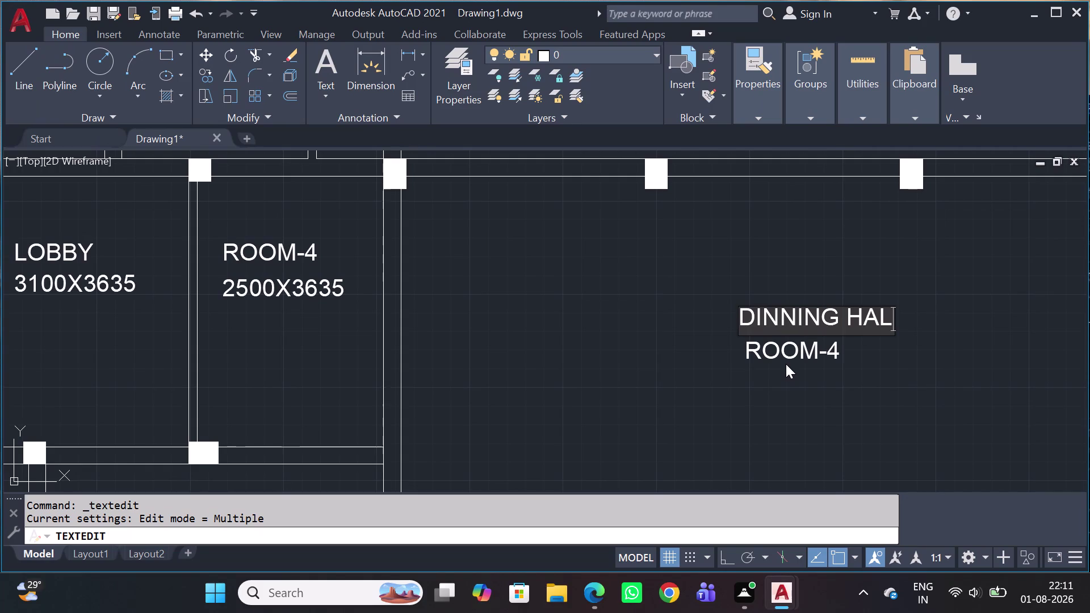
key(l)
key(space)
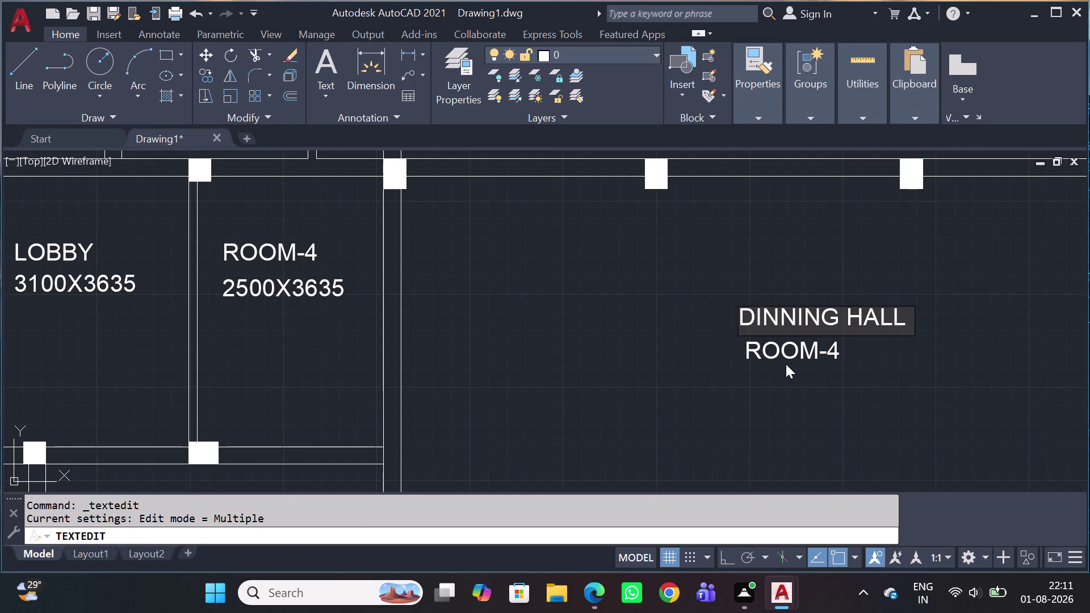
key(Return)
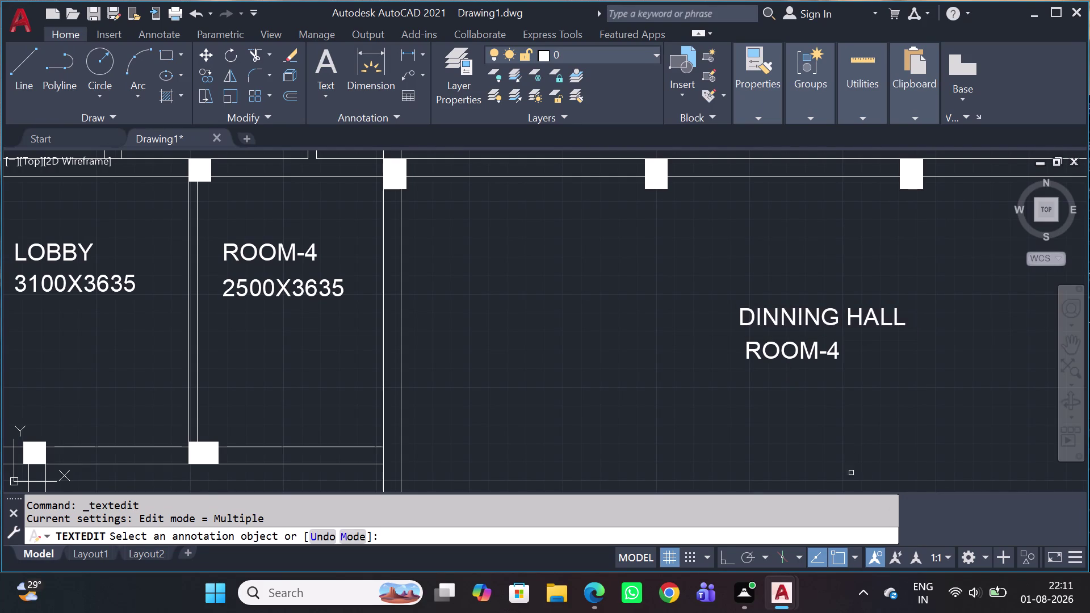
Change the lower copied label's text to 10270X5265.
click(788, 356)
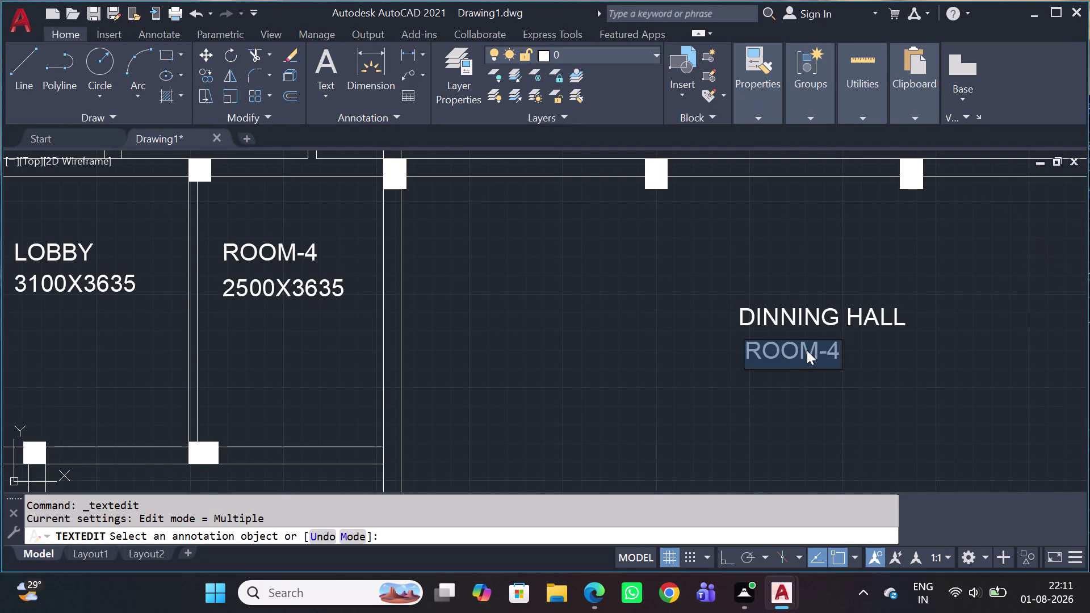
text(10)
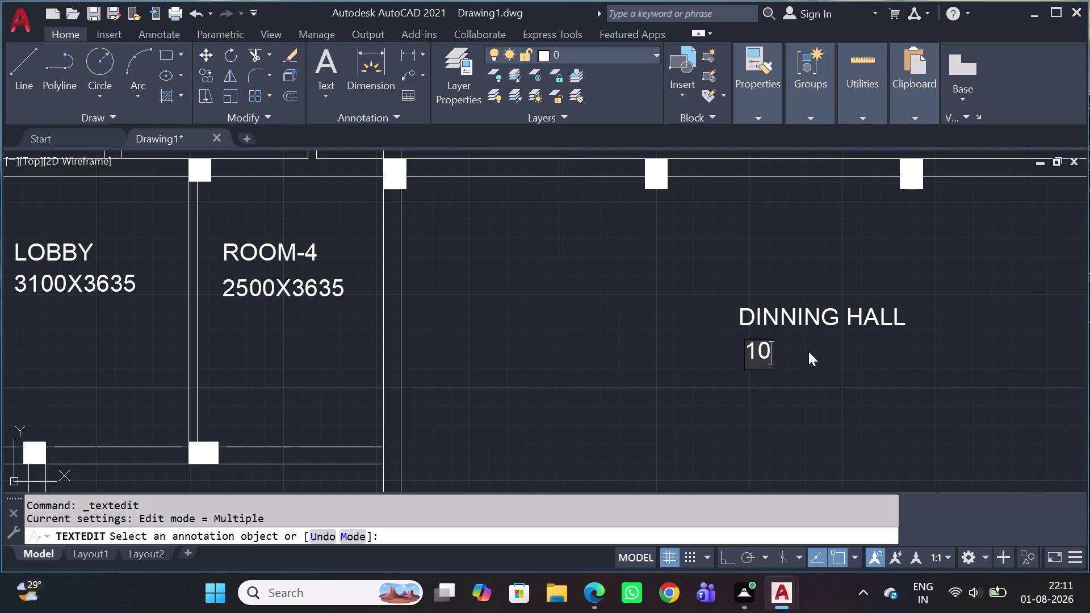
text(270)
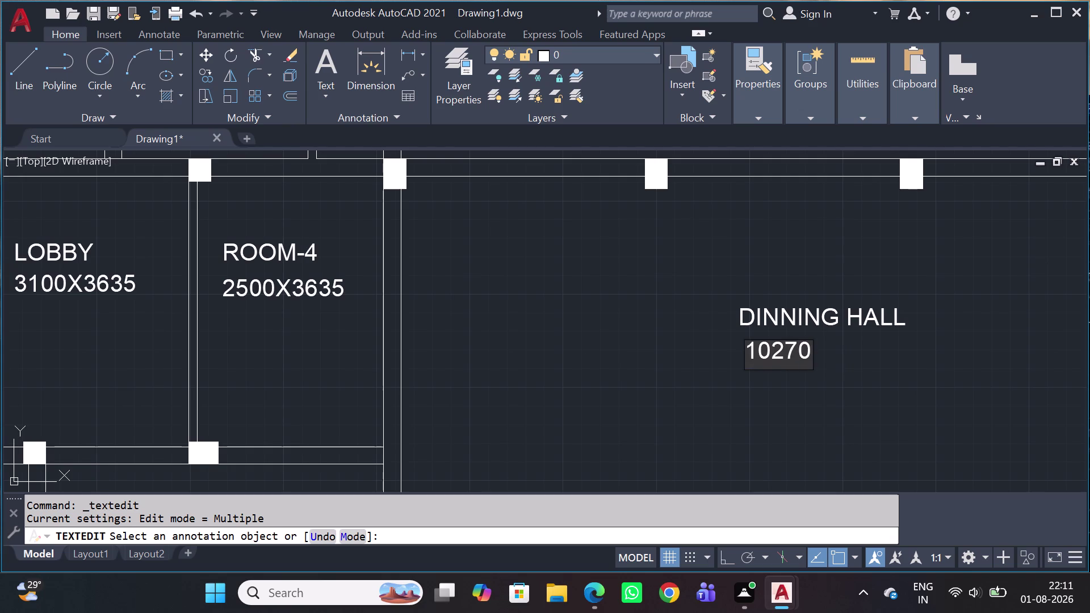
key(x)
text(52)
text(65)
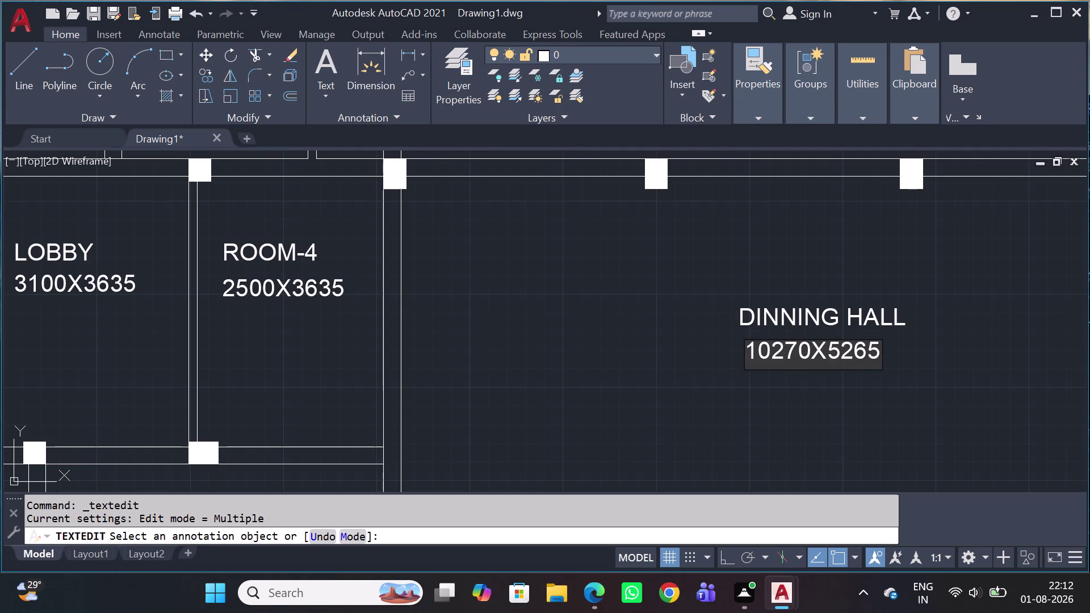
key(Return)
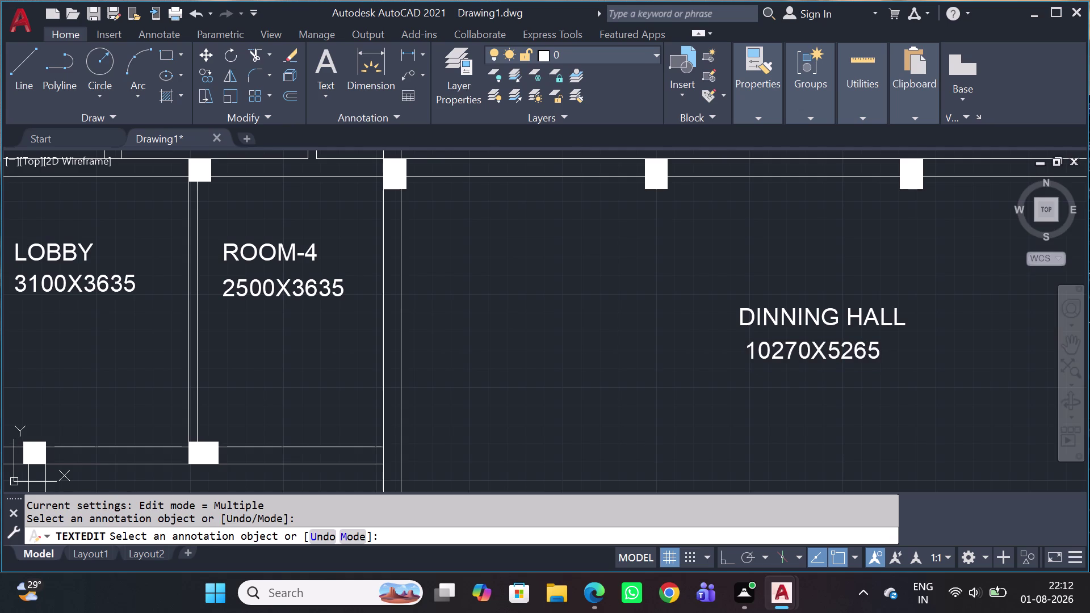
scroll(down, 3)
middle_drag(921, 293, 786, 318)
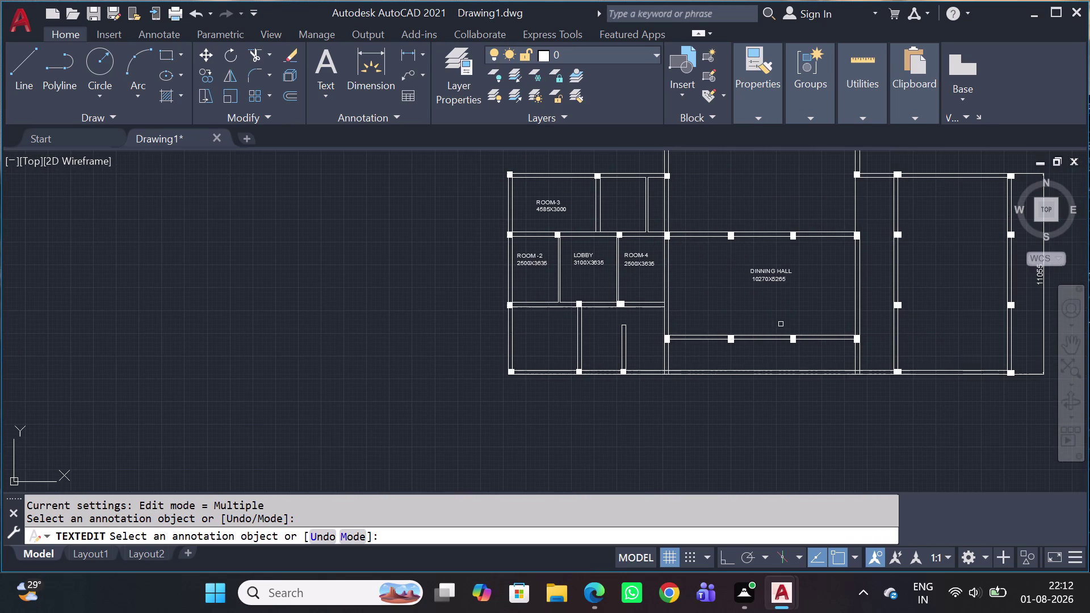
Exit text editing and select the 2500X3635 size text near ROOM-4.
key(Escape)
scroll(up, 3)
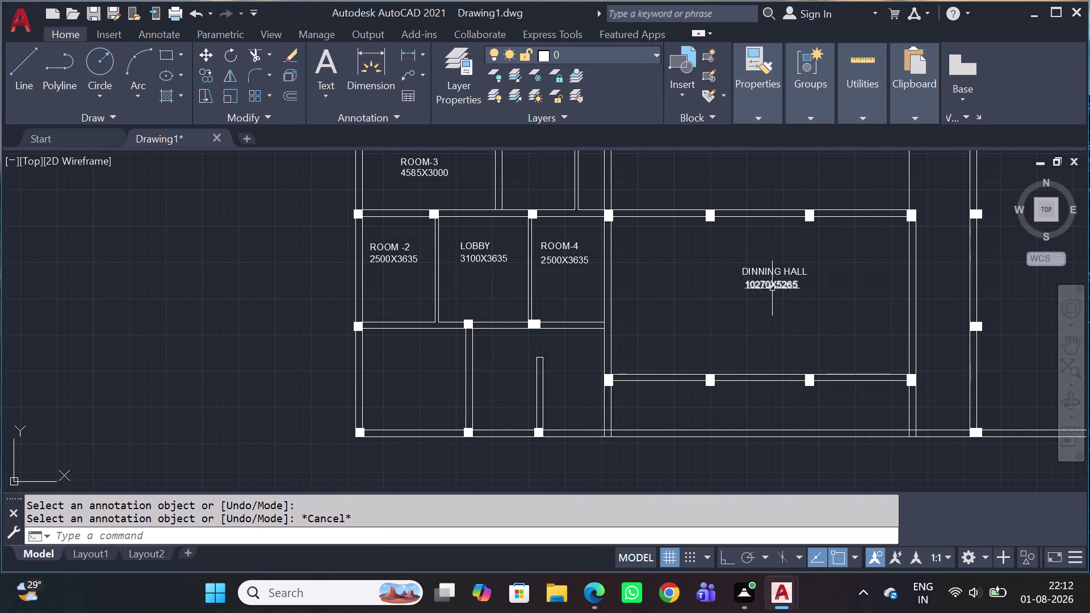
middle_drag(768, 288, 769, 375)
scroll(down, 3)
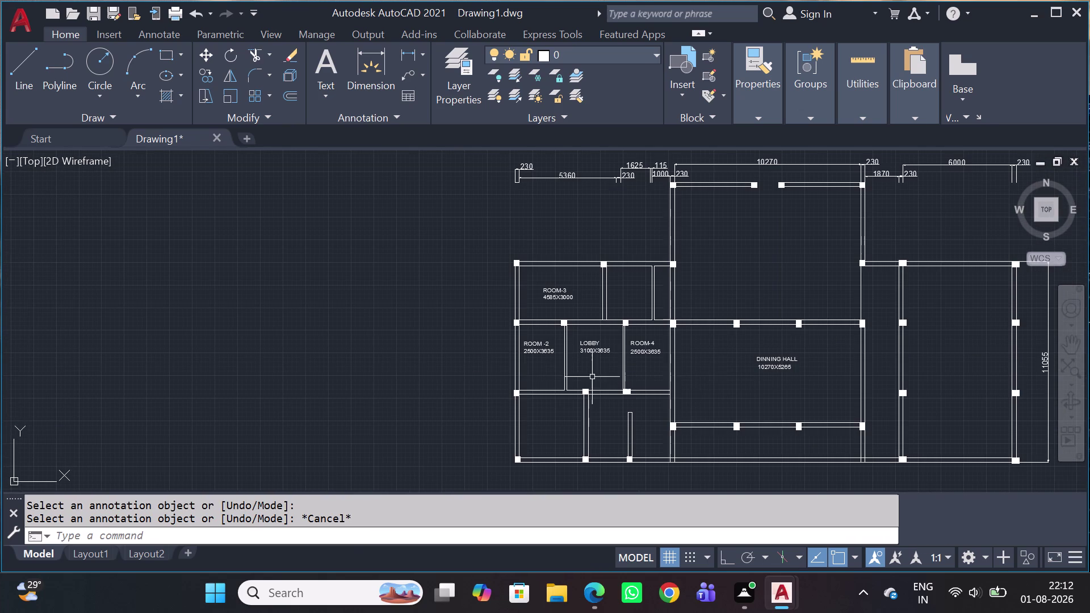
scroll(up, 3)
middle_drag(635, 362, 646, 358)
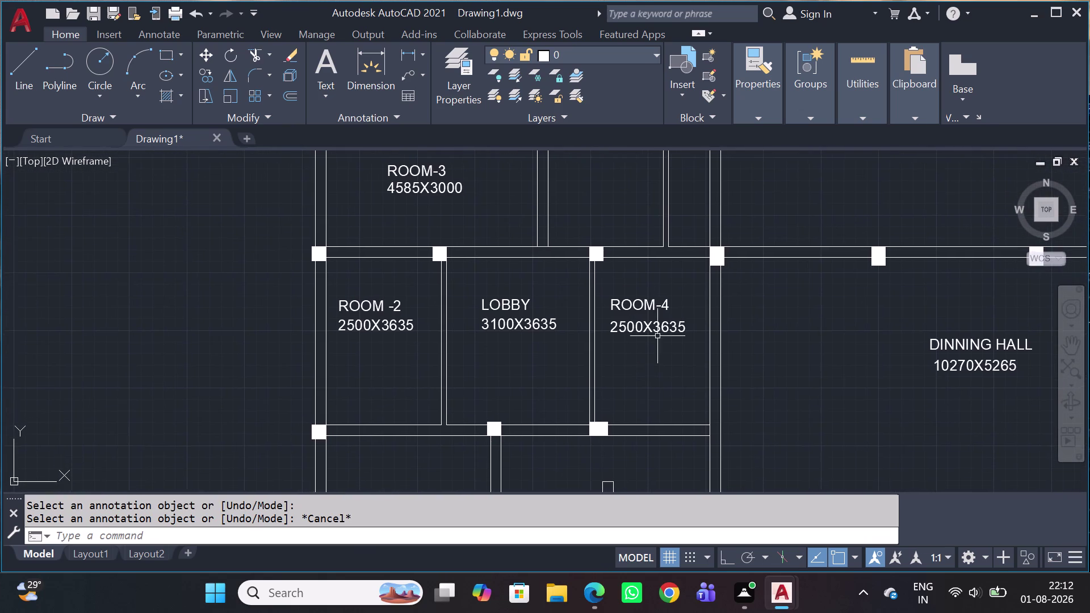
scroll(up, 3)
drag(668, 287, 659, 308)
click(629, 359)
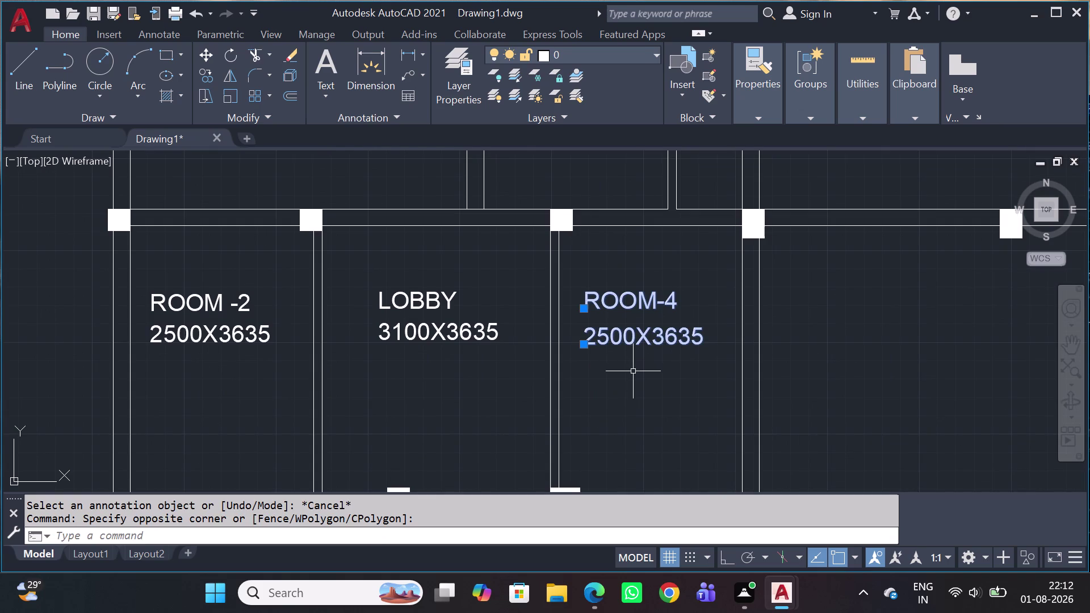
key(Escape)
click(640, 323)
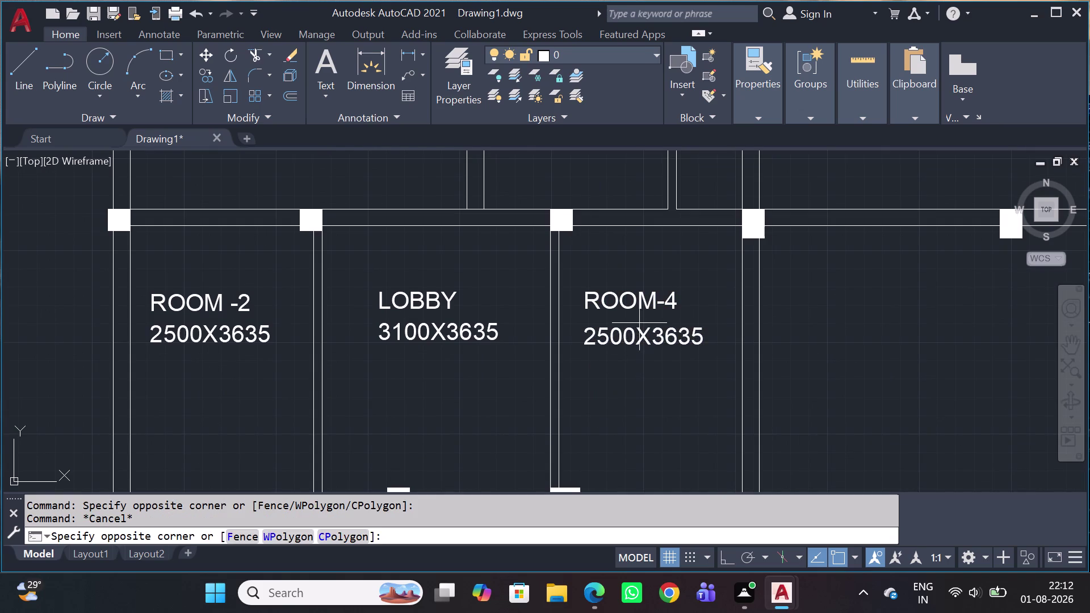
click(624, 347)
Copy the 2500X3635 text, placing copies in the rooms below ROOM-2.
key(c)
key(o)
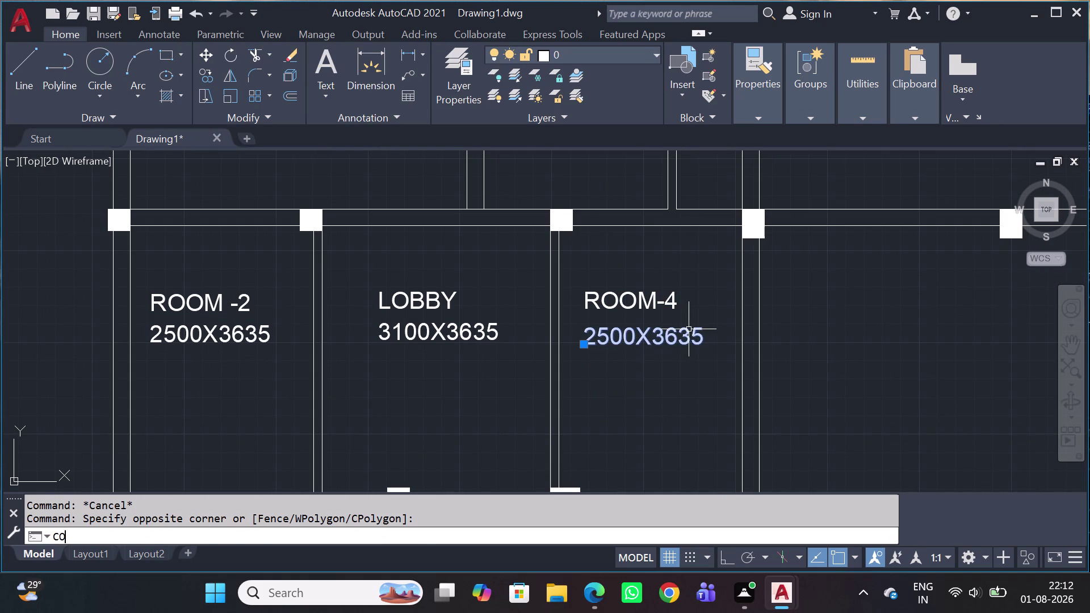
key(space)
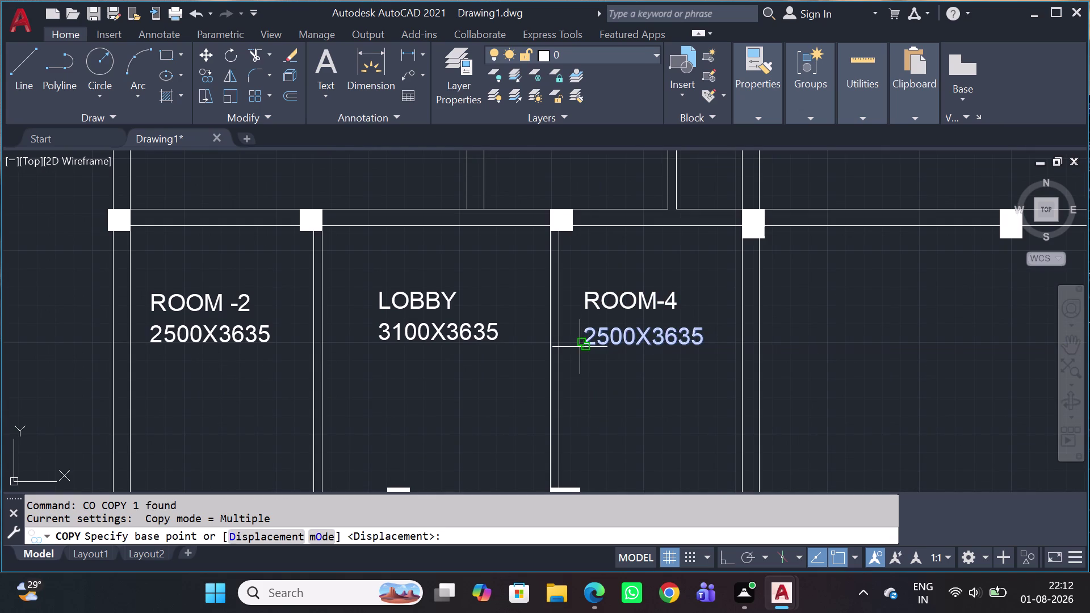
click(583, 352)
scroll(down, 3)
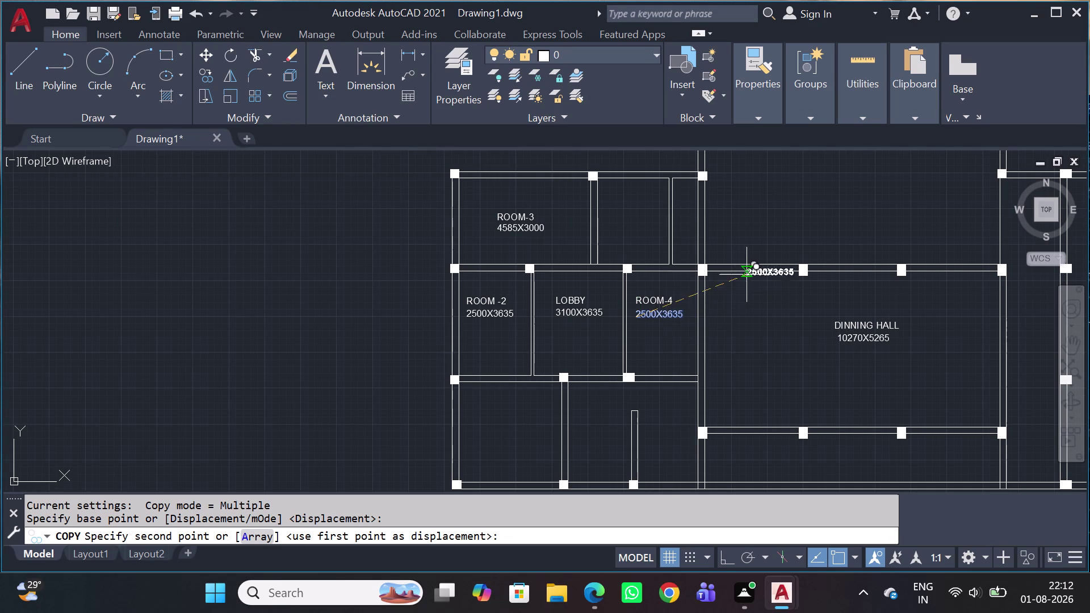
scroll(down, 3)
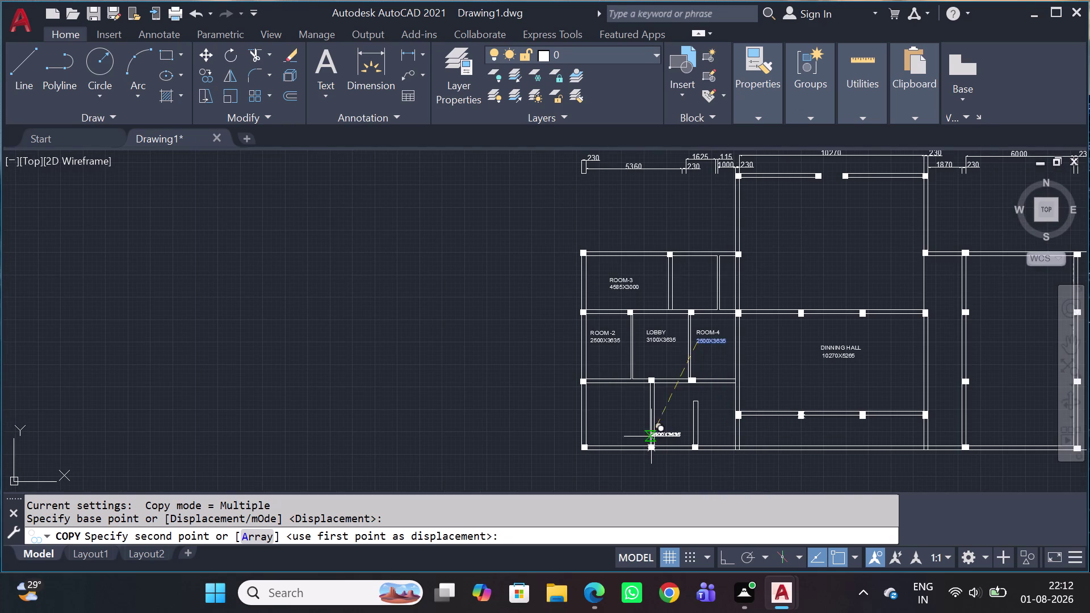
scroll(up, 3)
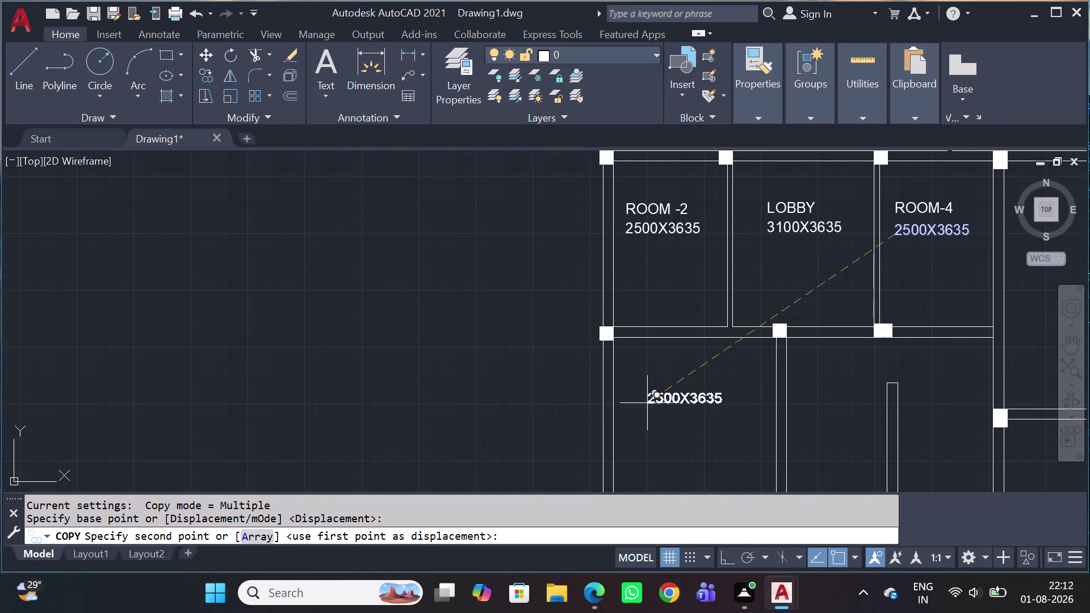
click(650, 397)
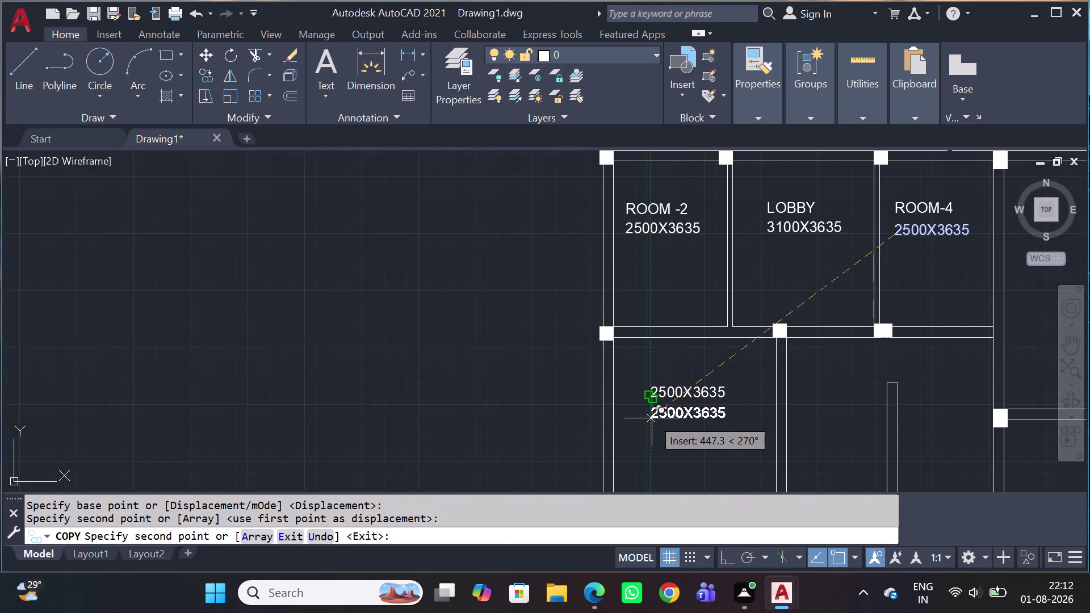
click(651, 421)
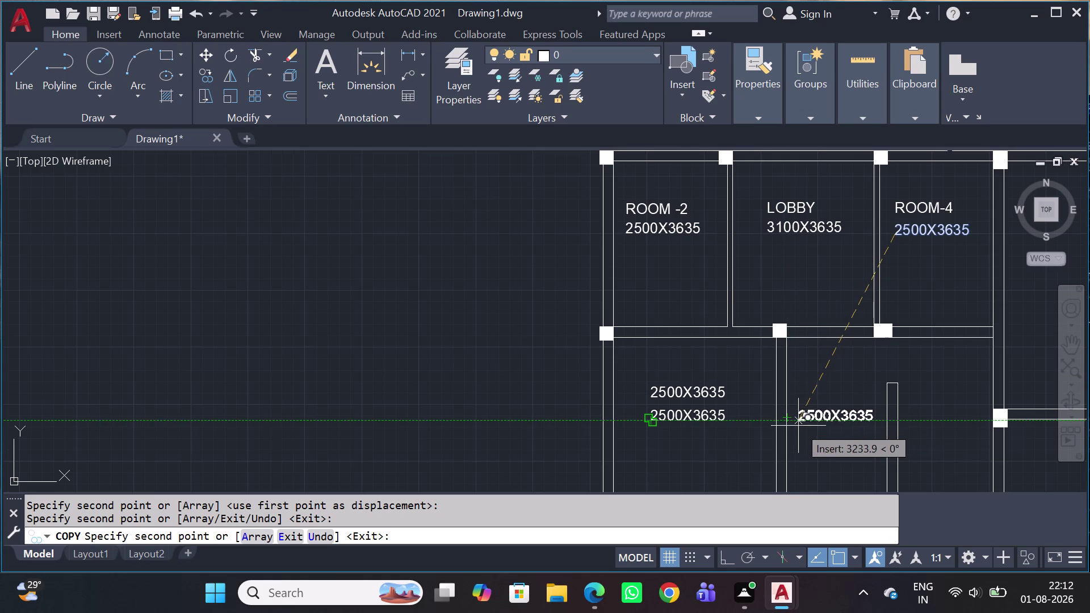
Place another 2500X3635 copy in the lower middle room.
scroll(down, 3)
middle_drag(803, 447, 760, 372)
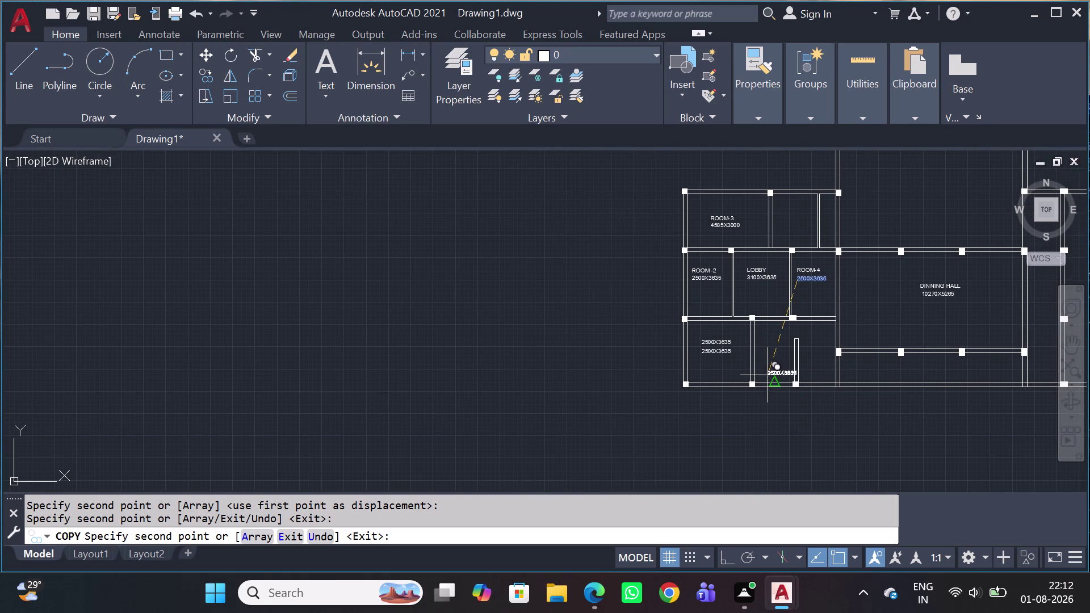
scroll(up, 3)
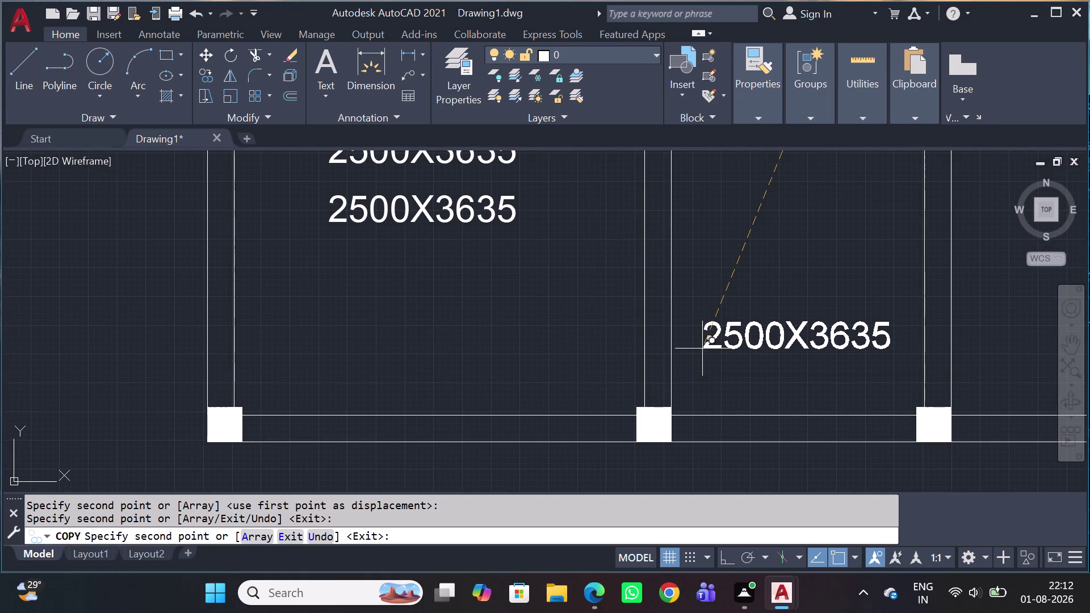
click(703, 348)
scroll(down, 3)
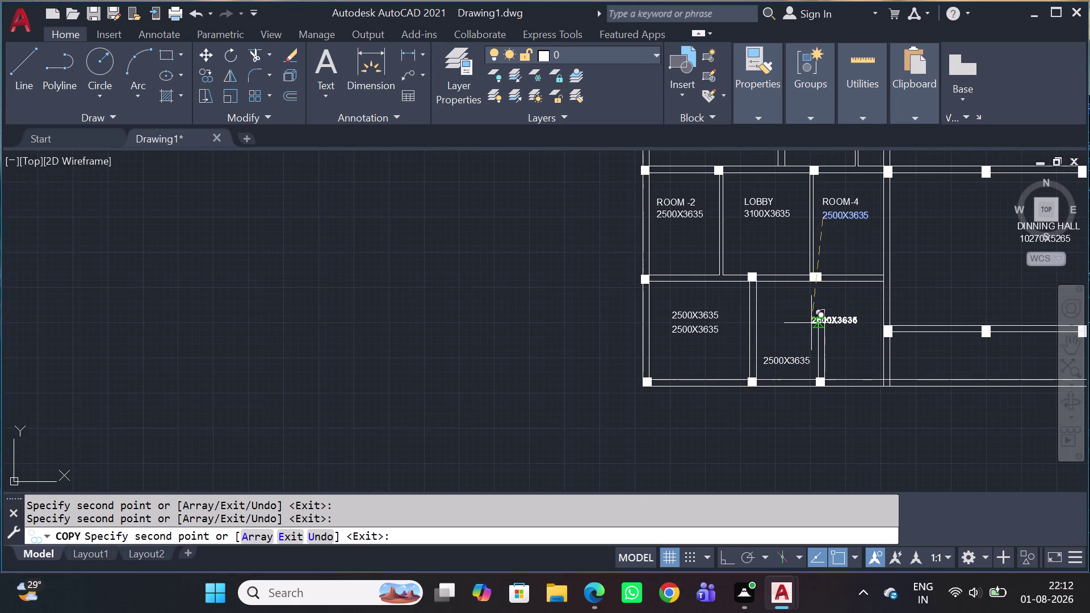
middle_drag(805, 322, 769, 373)
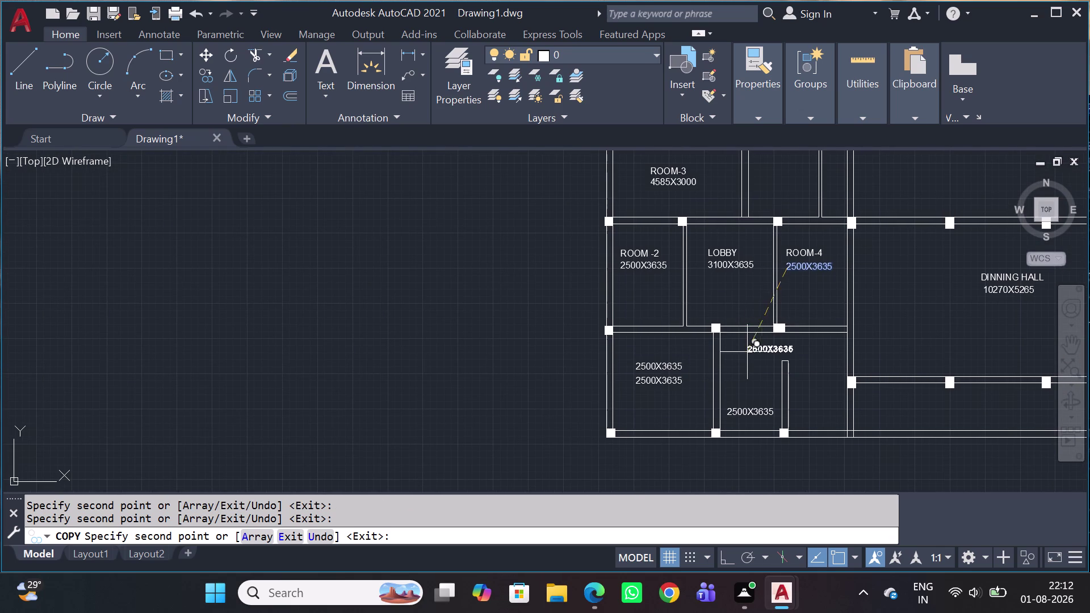
Drop 2500X3635 copies in the room beside ROOM-3 and the room east of the dining hall.
middle_drag(761, 311, 730, 413)
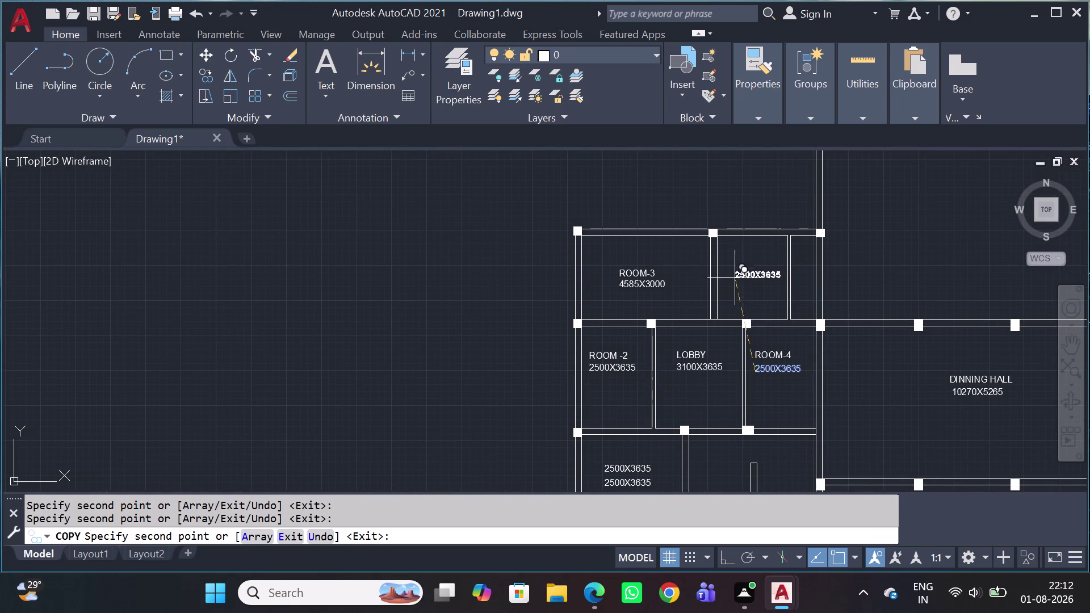
middle_drag(734, 281, 696, 332)
scroll(up, 3)
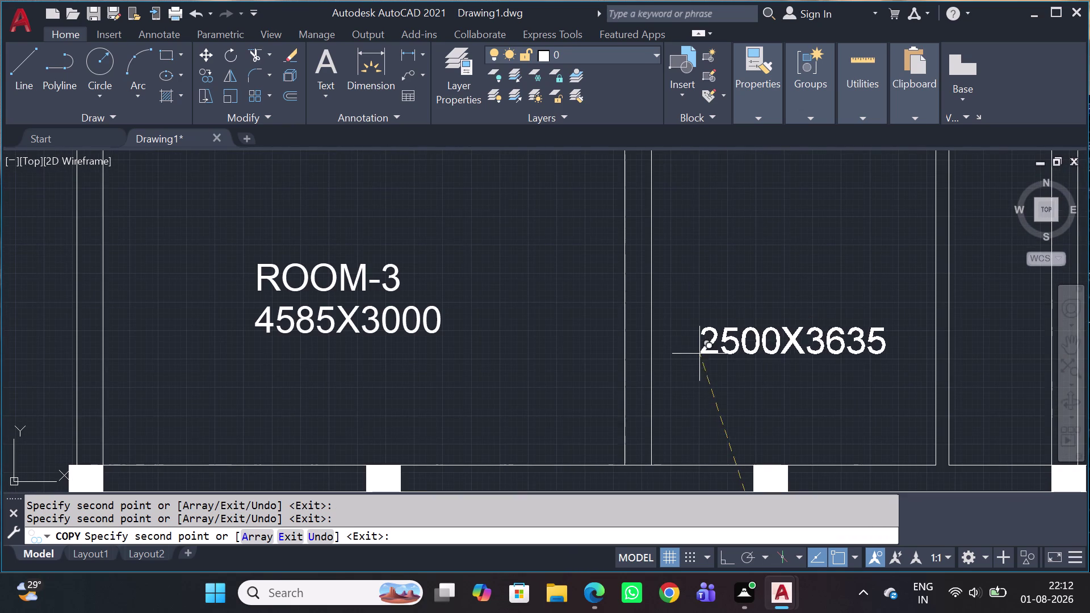
click(700, 399)
scroll(down, 3)
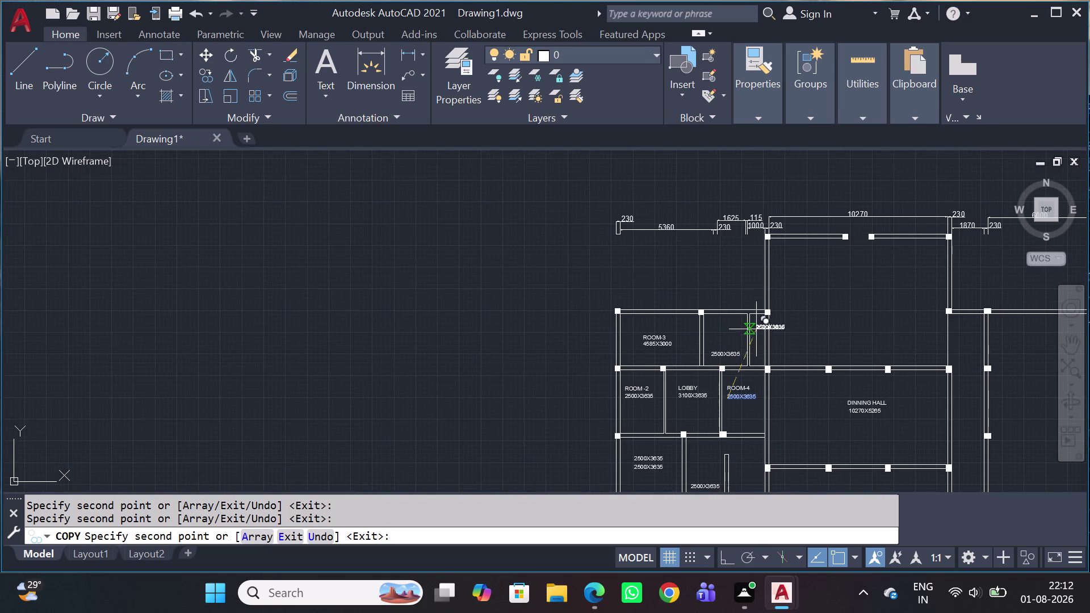
middle_drag(756, 330, 699, 331)
scroll(down, 3)
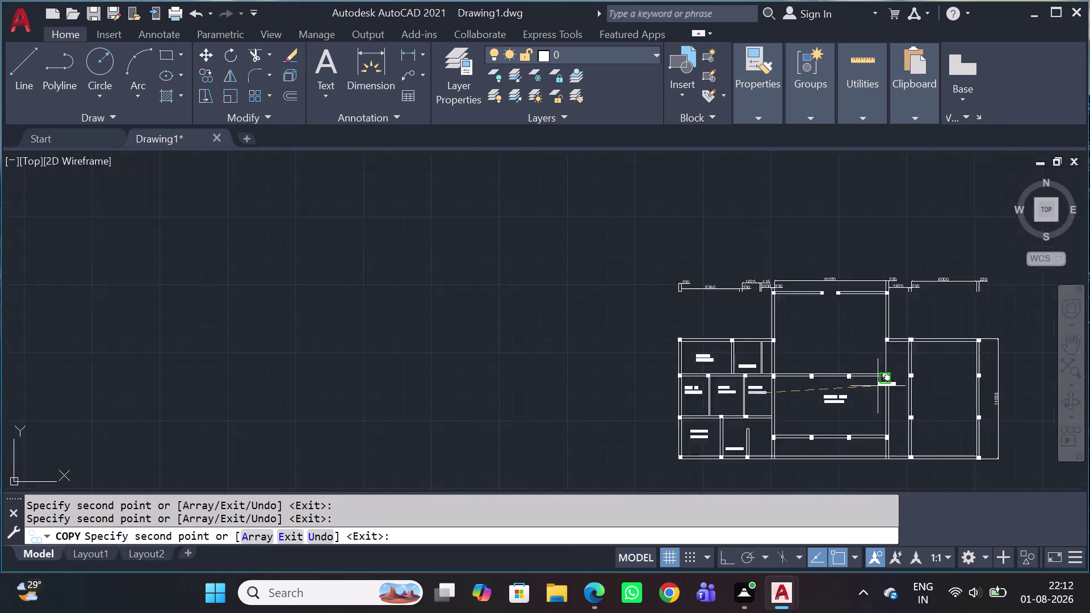
middle_drag(863, 396, 731, 330)
scroll(up, 3)
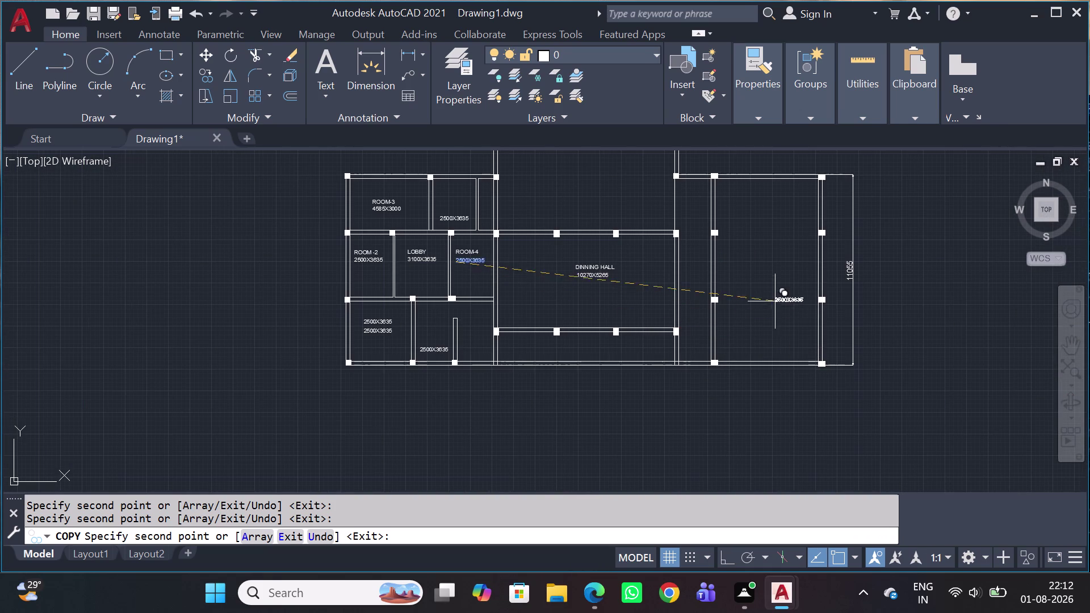
scroll(up, 3)
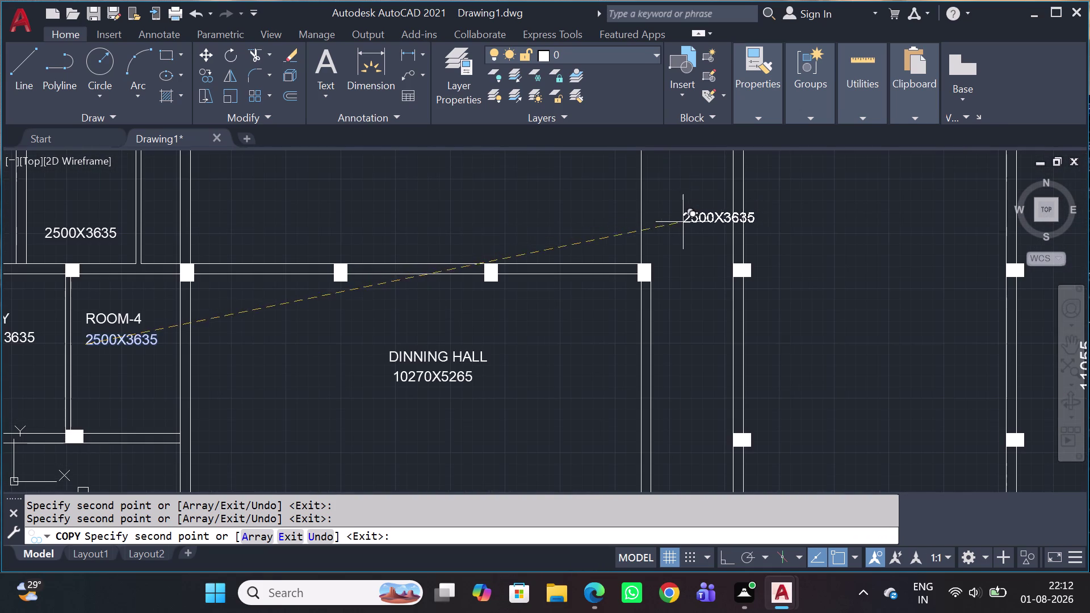
scroll(up, 3)
middle_drag(664, 218, 668, 260)
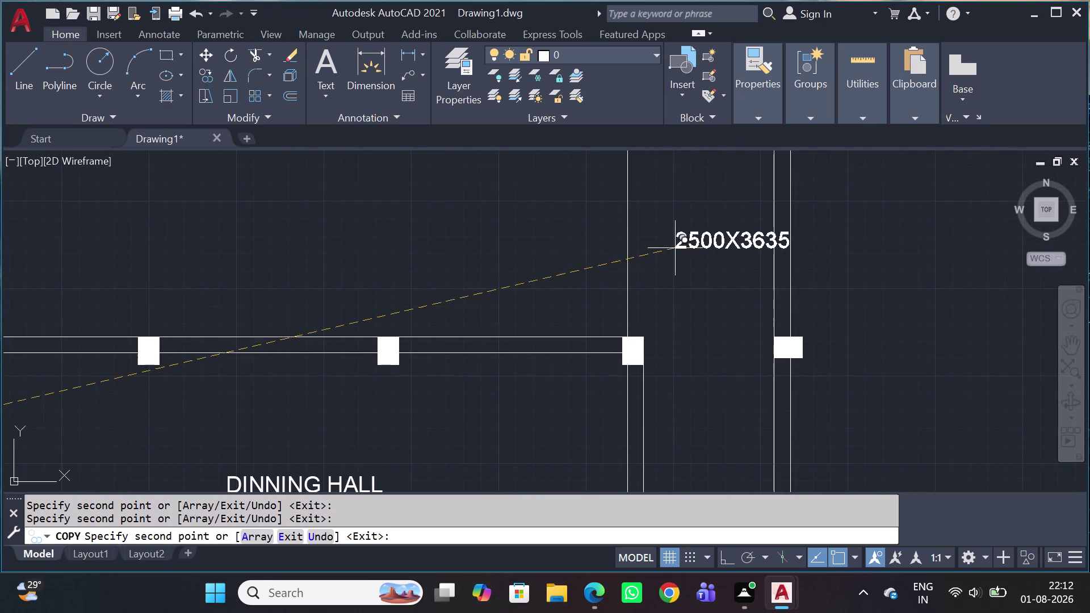
click(667, 231)
Place two label copies in the large eastern room and end the copy command.
scroll(down, 3)
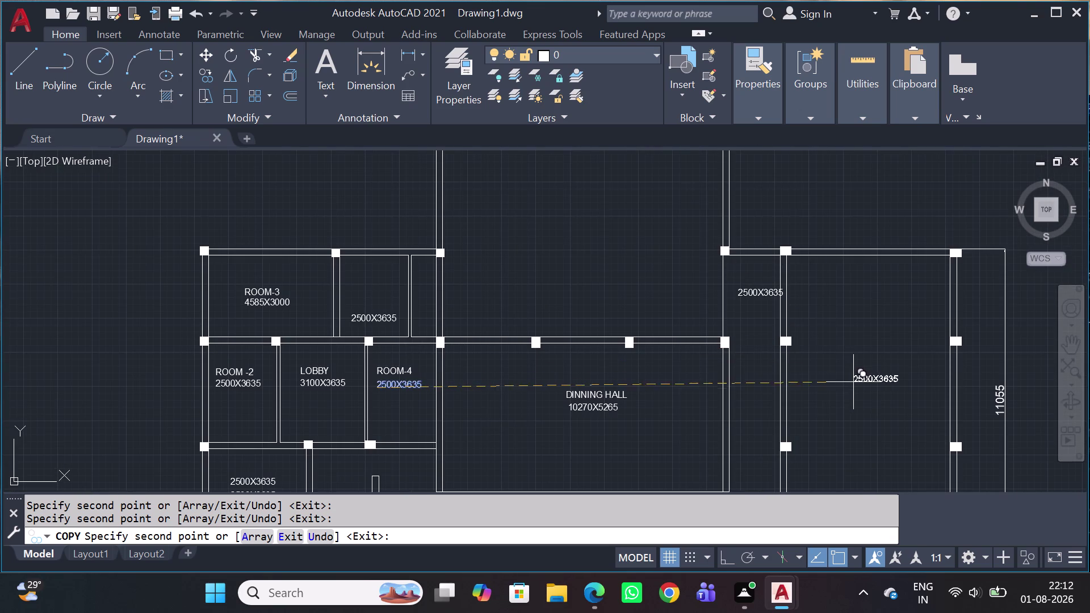
click(848, 390)
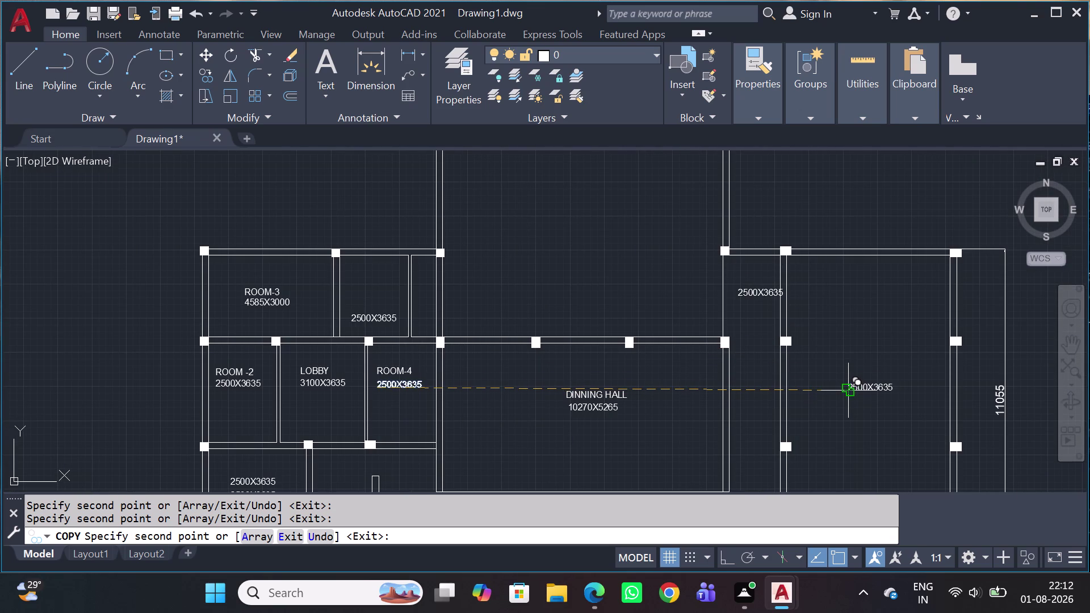
scroll(up, 3)
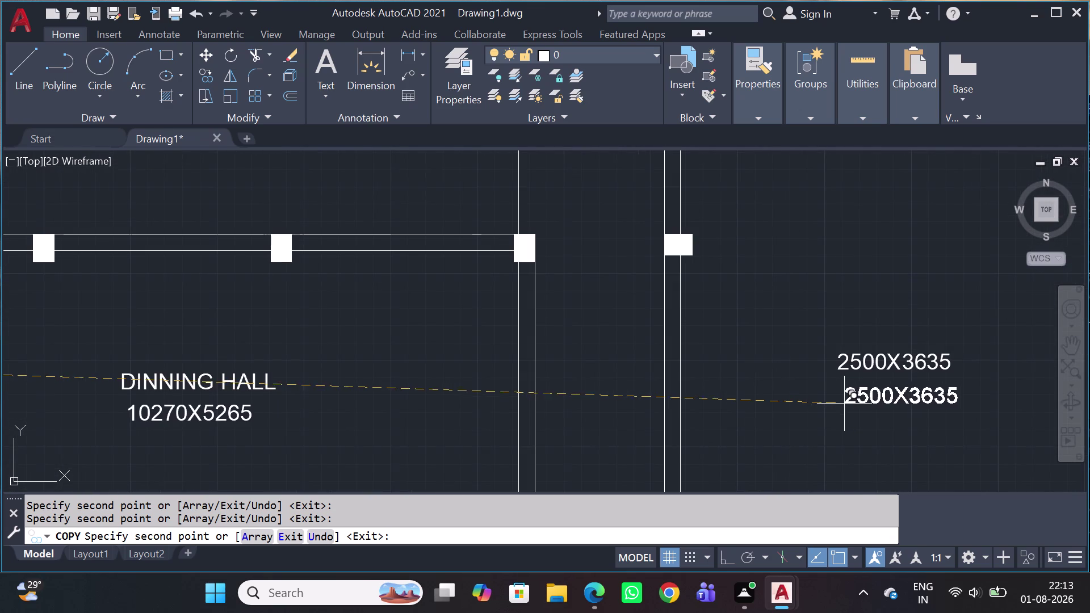
scroll(down, 3)
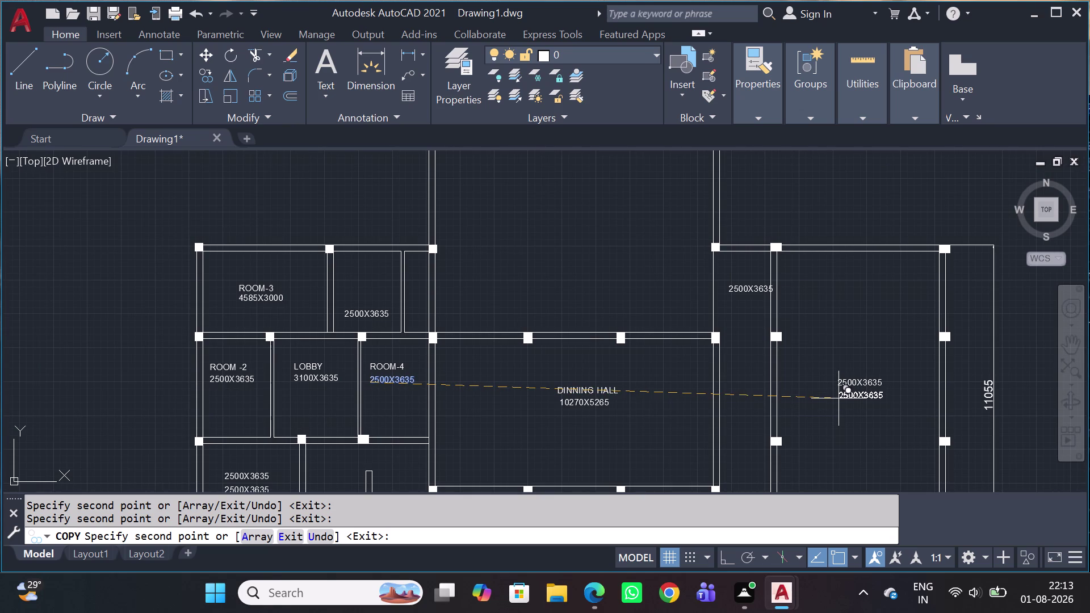
click(838, 401)
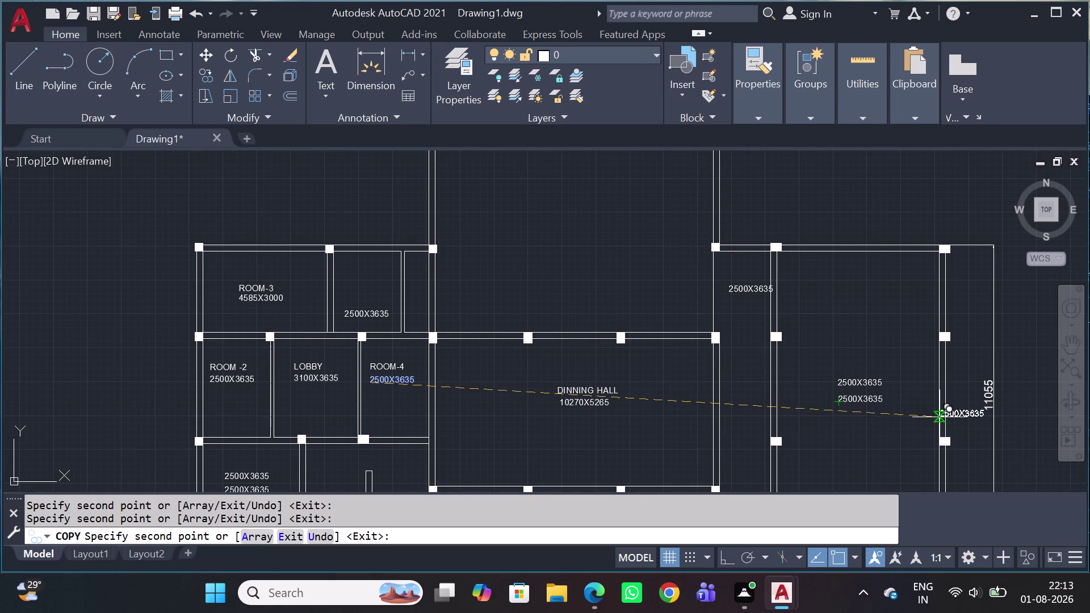
key(Escape)
scroll(up, 3)
click(862, 374)
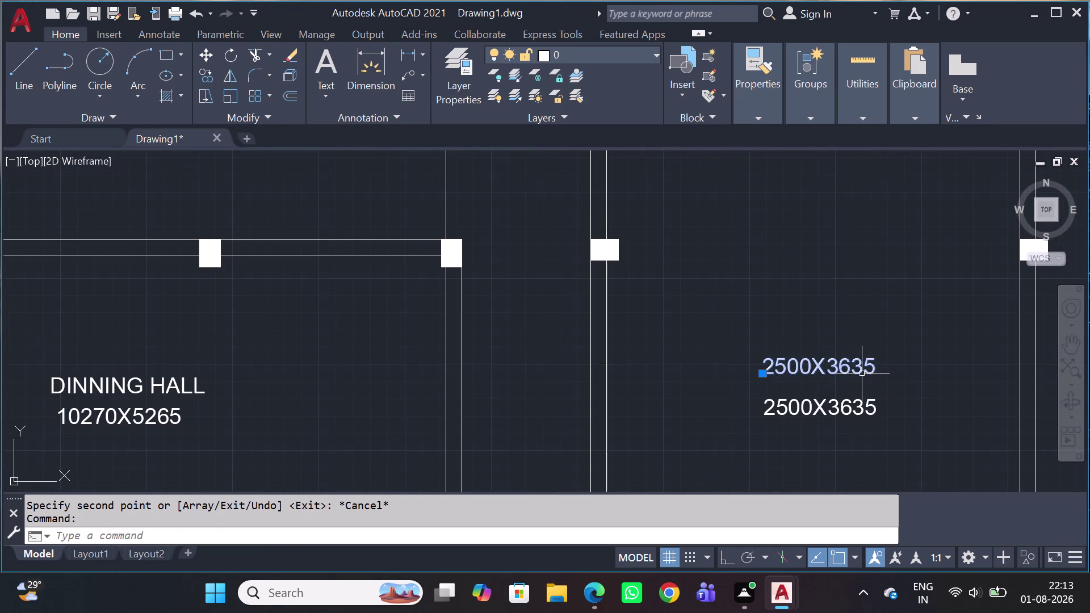
click(862, 374)
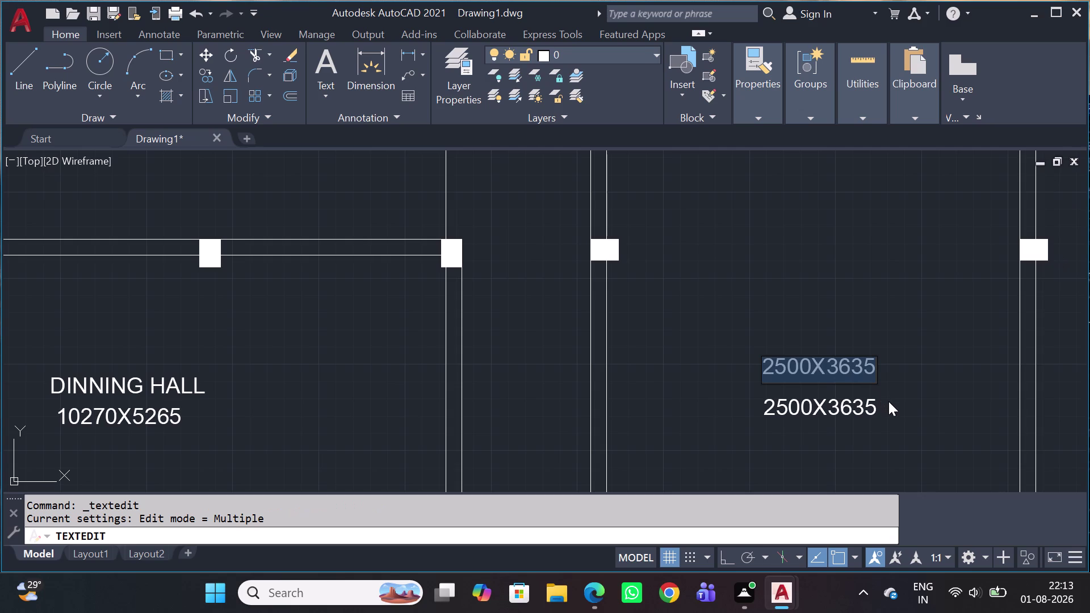
Change the top label in the eastern room to DORMITORY.
text(DORMI)
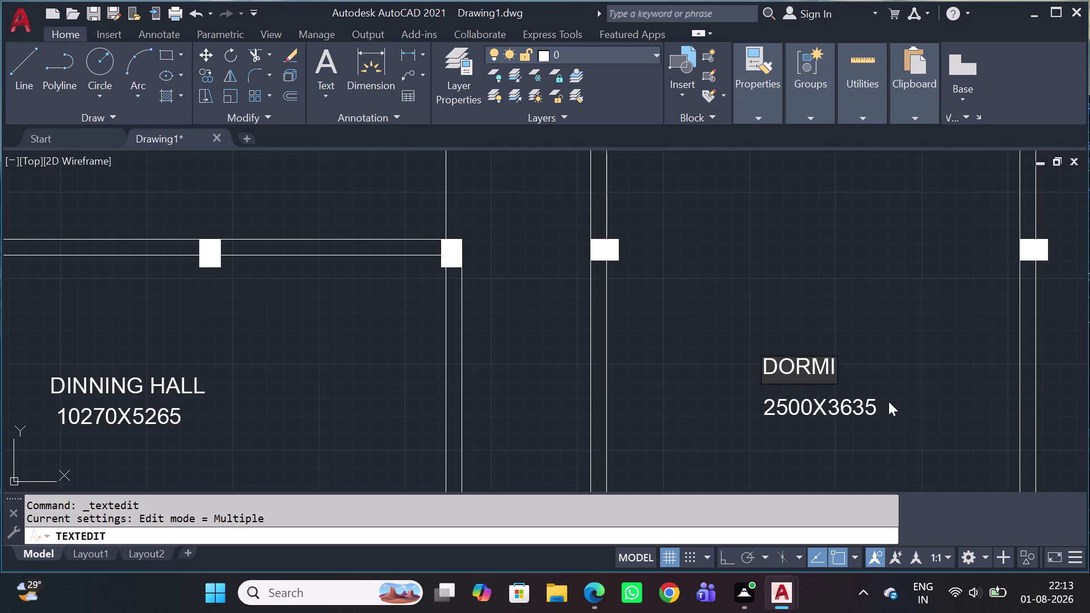
text(TARY)
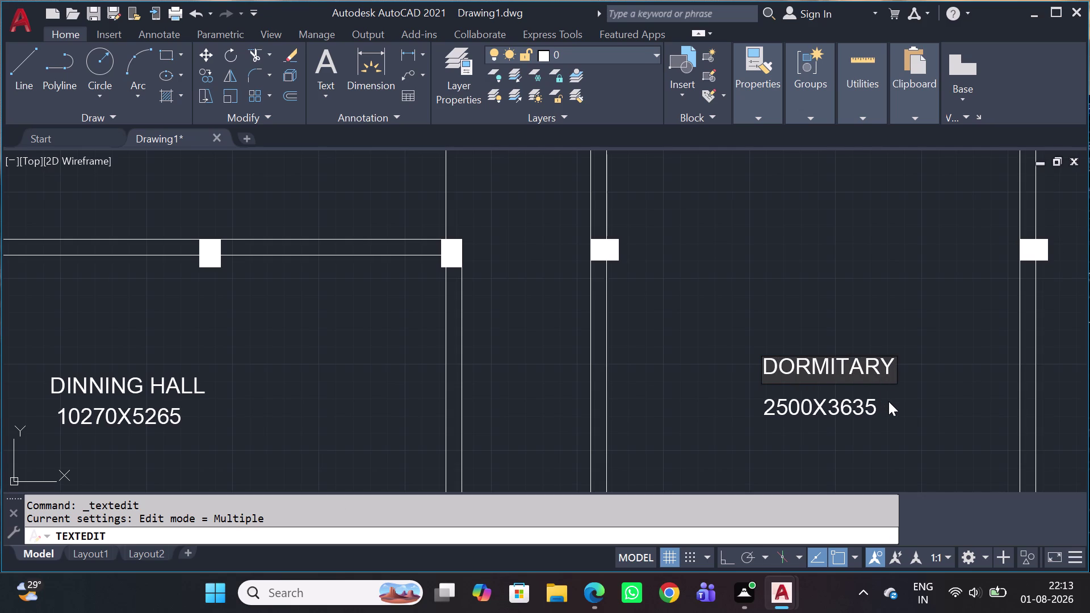
key(BackSpace)
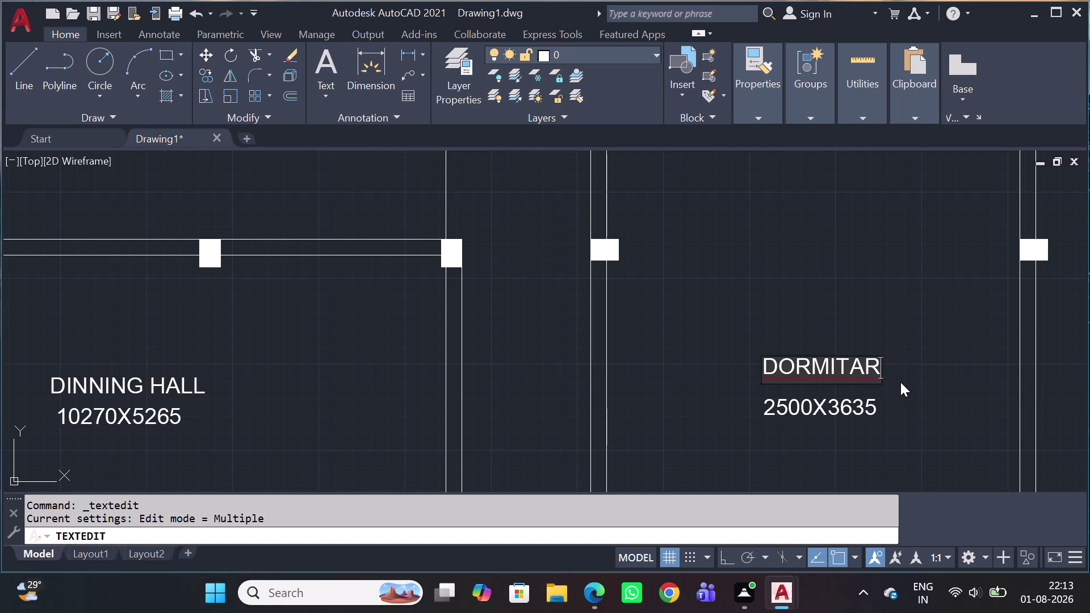
key(BackSpace)
key(BackSpace)
key(o)
text(R)
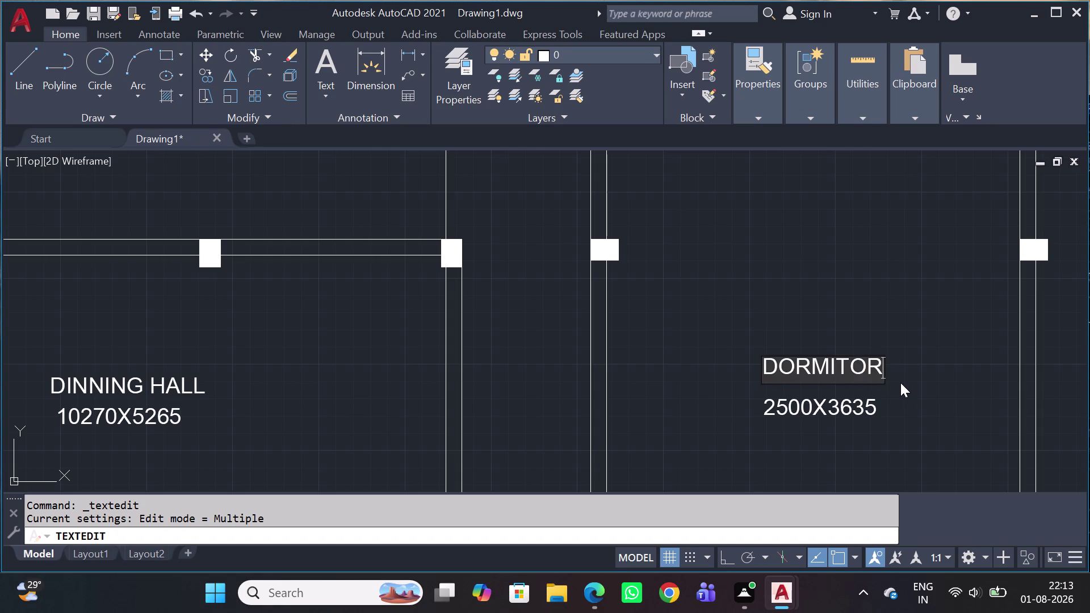
text(Y)
click(834, 405)
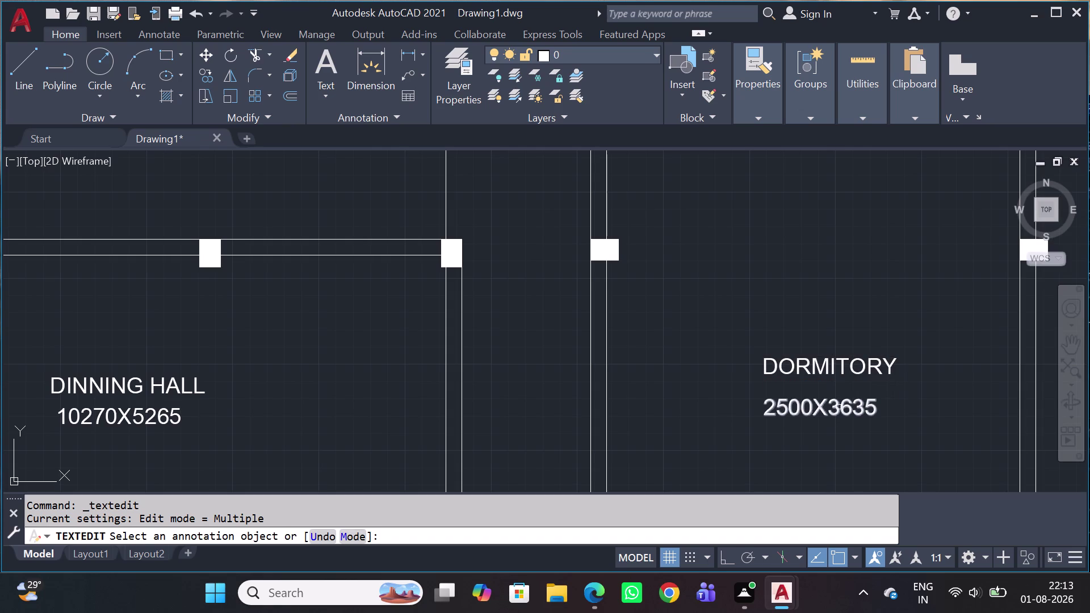
Change the size line under DORMITORY to 6000X10025.
click(840, 410)
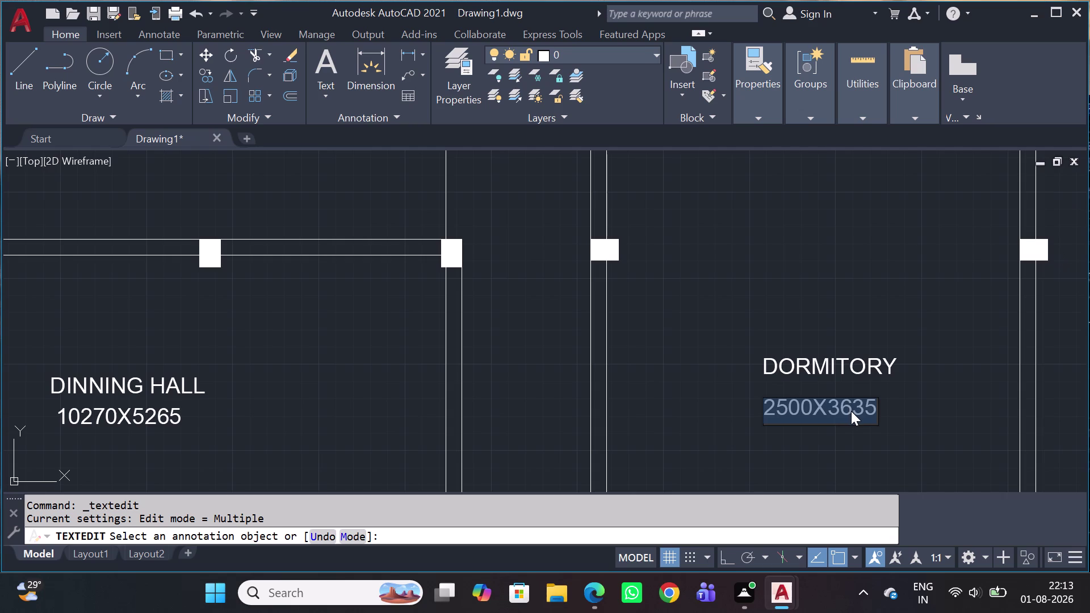
text(600)
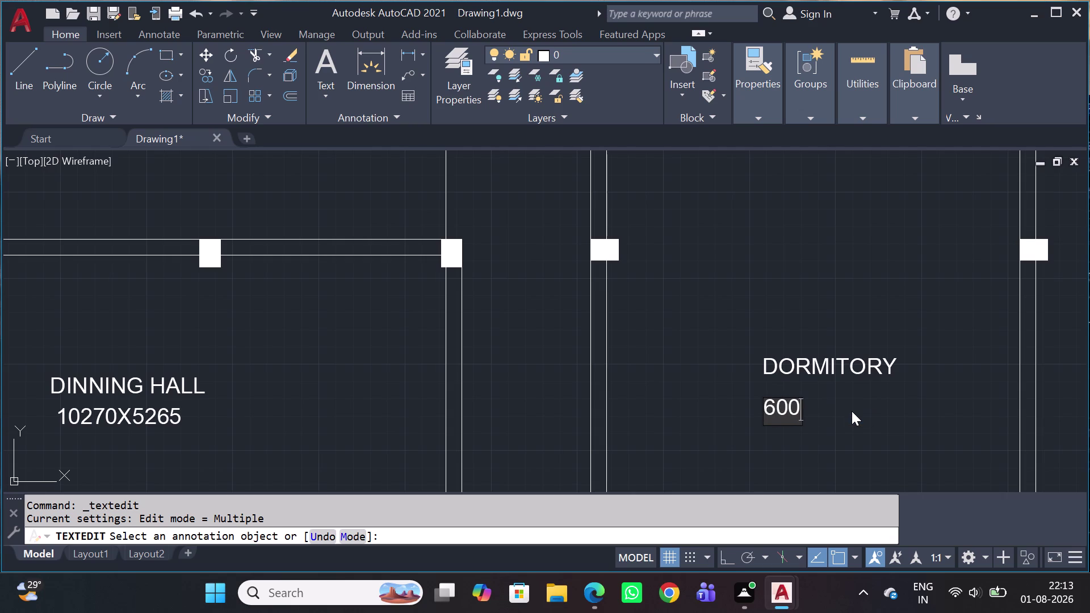
text(0)
key(x)
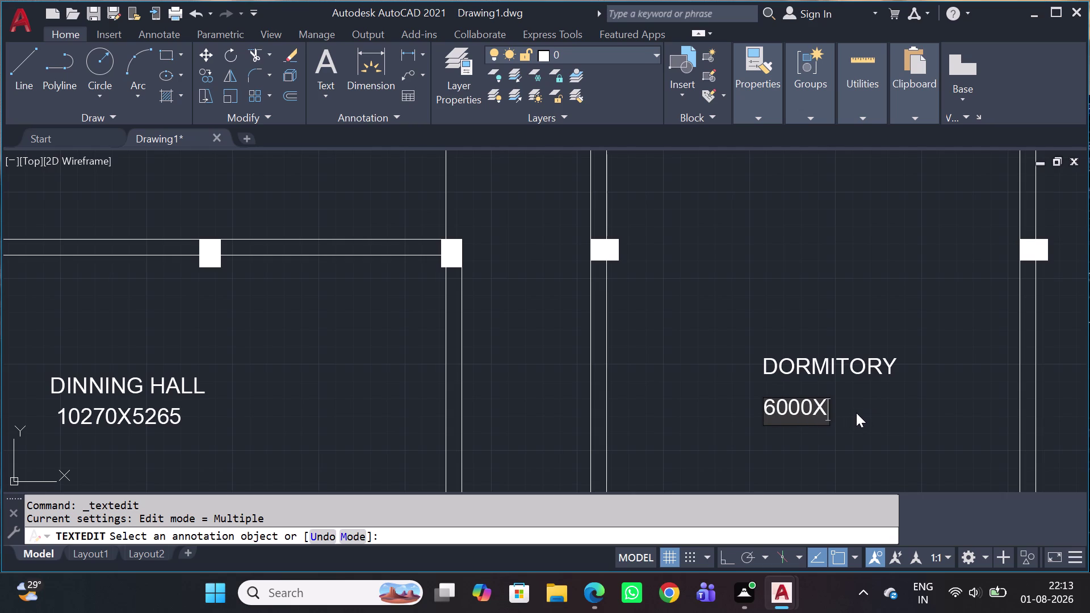
text(100)
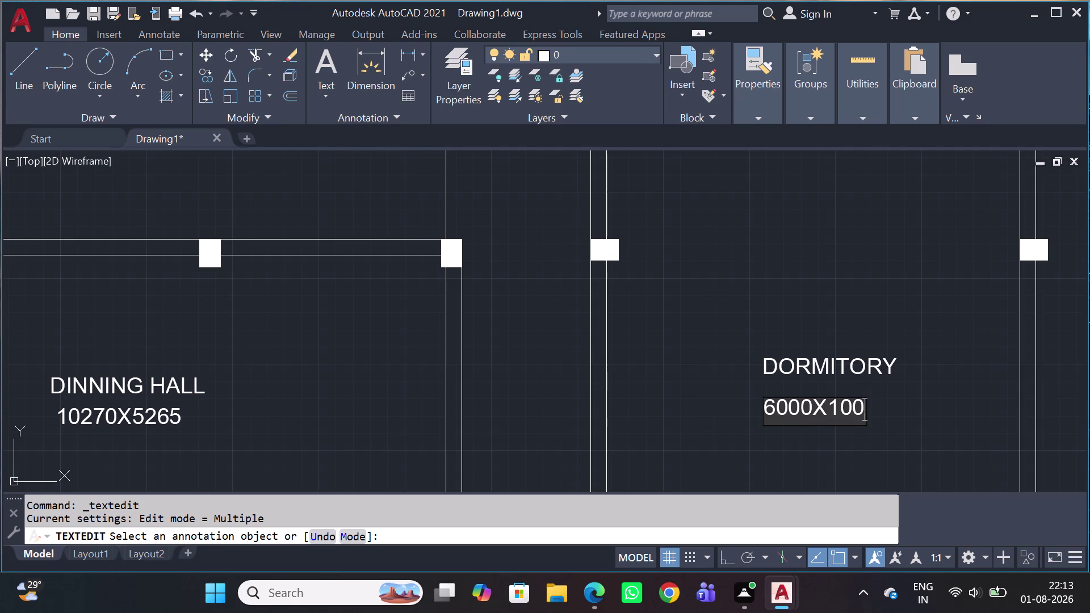
key(2)
key(5)
scroll(down, 3)
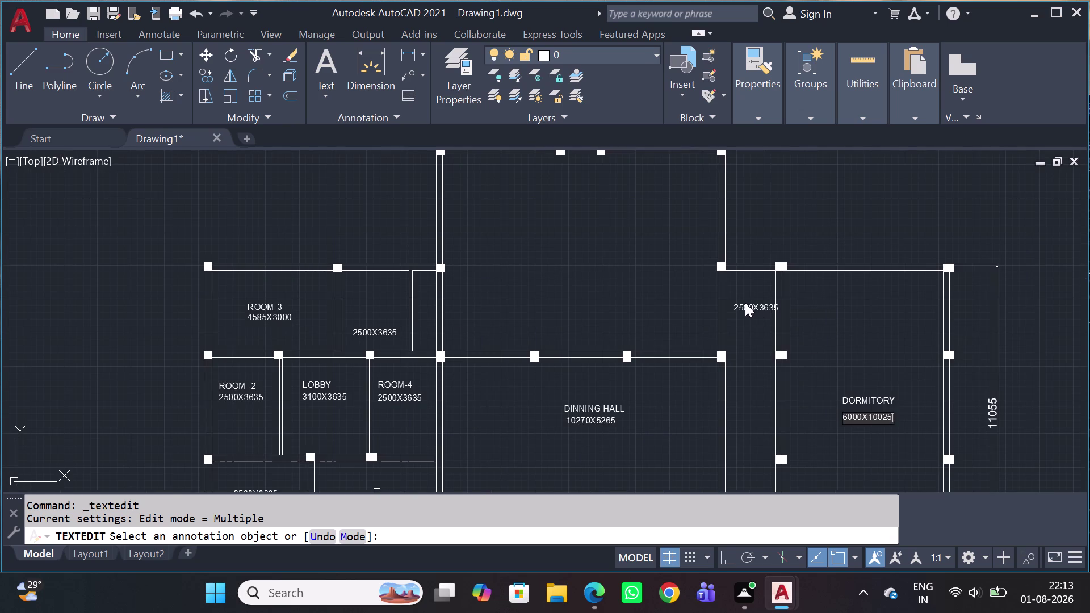
scroll(down, 3)
Type VER as the label in the narrow strip east of the dining hall.
click(726, 319)
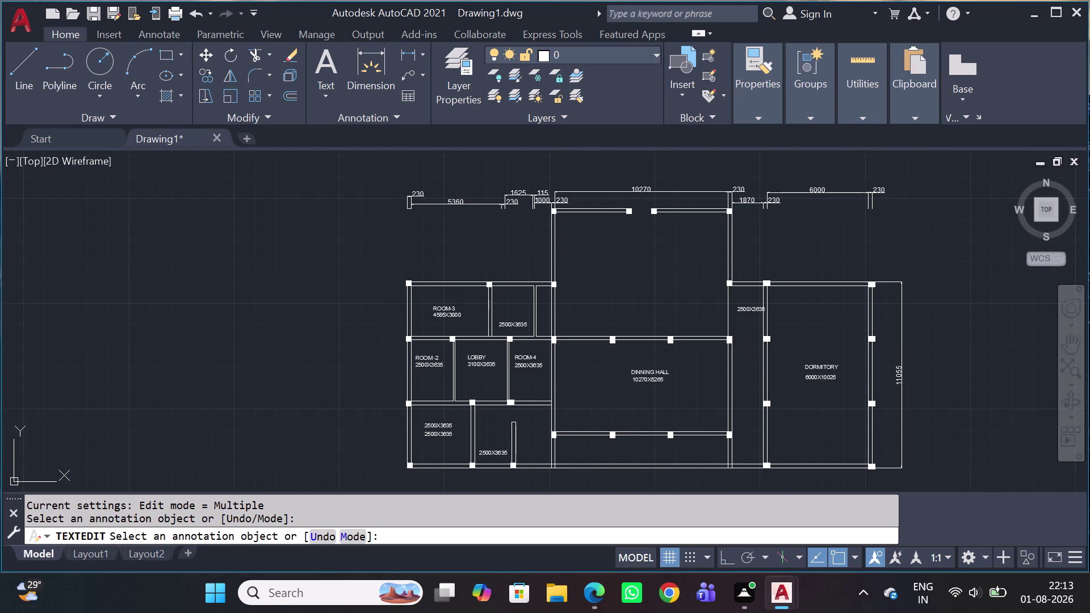
scroll(up, 3)
click(748, 309)
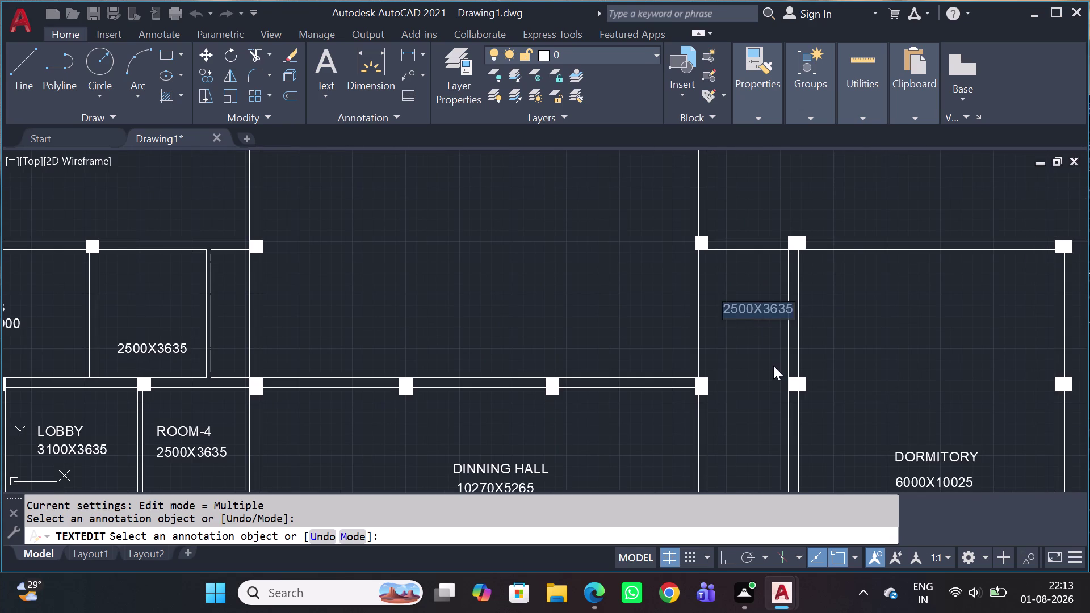
text(VER)
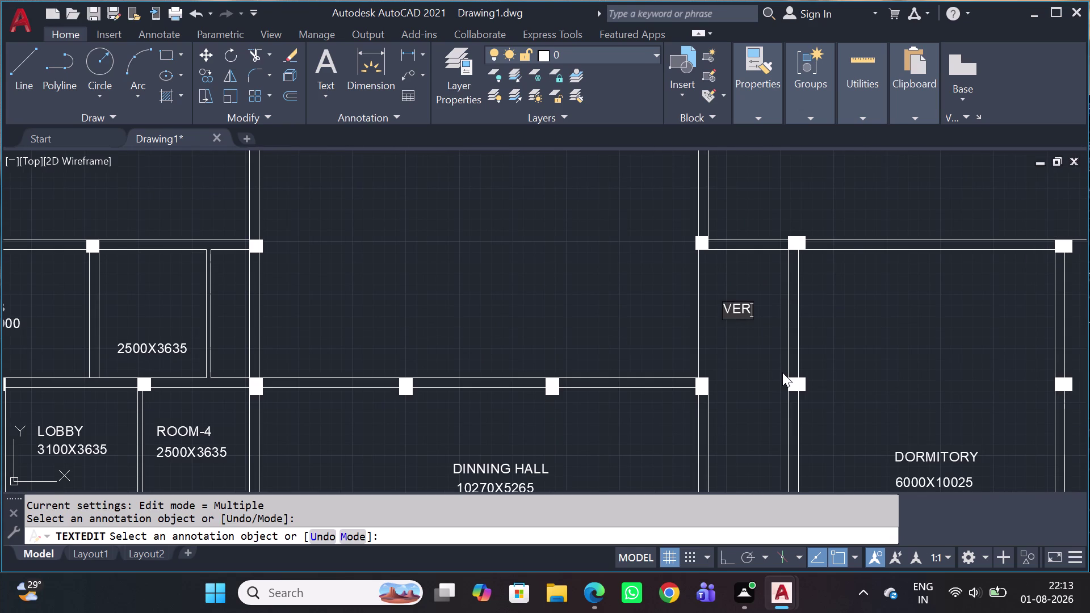
key(Return)
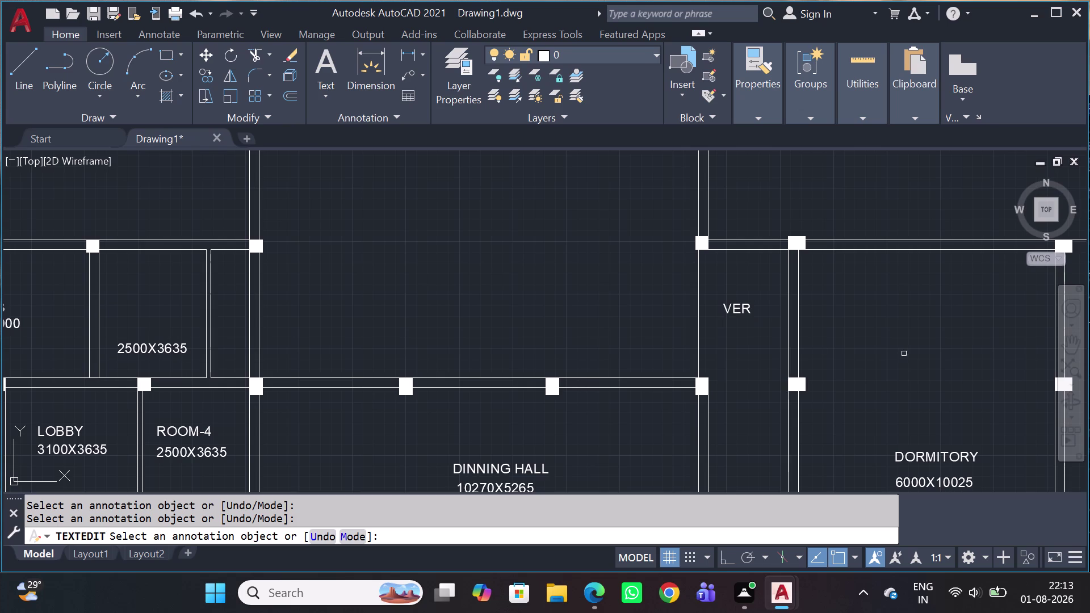
scroll(down, 3)
scroll(up, 3)
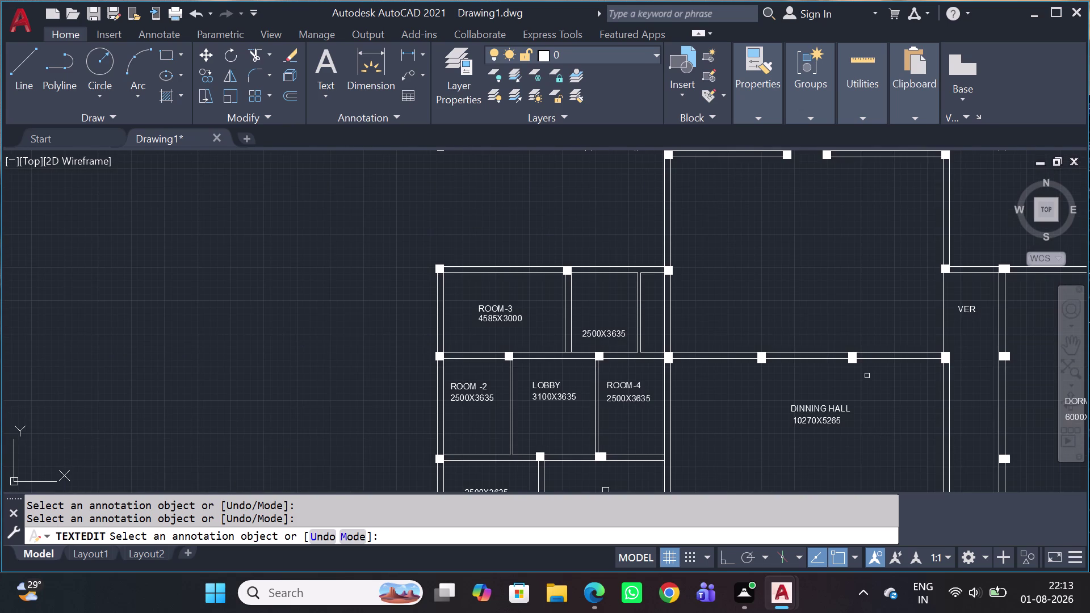
key(Escape)
scroll(up, 3)
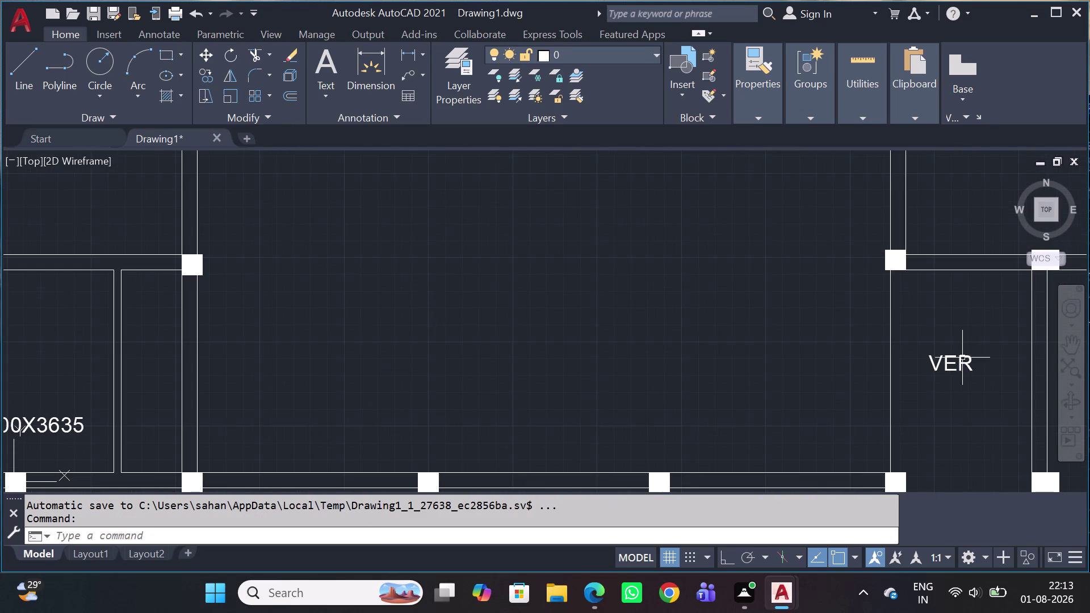
Copy the VER label to a spot just below it.
click(963, 364)
key(c)
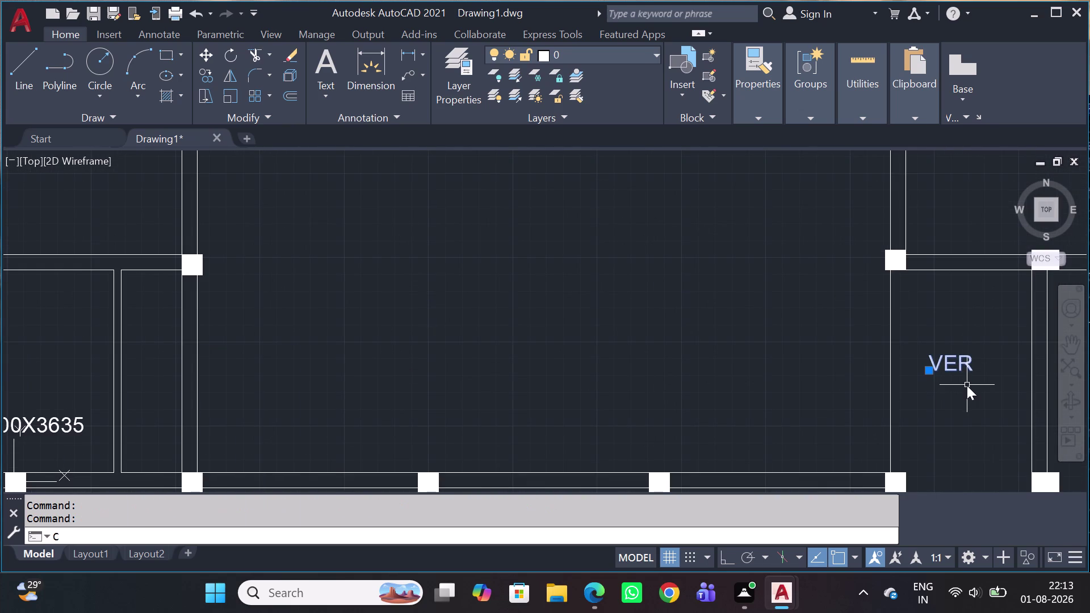
key(o)
key(space)
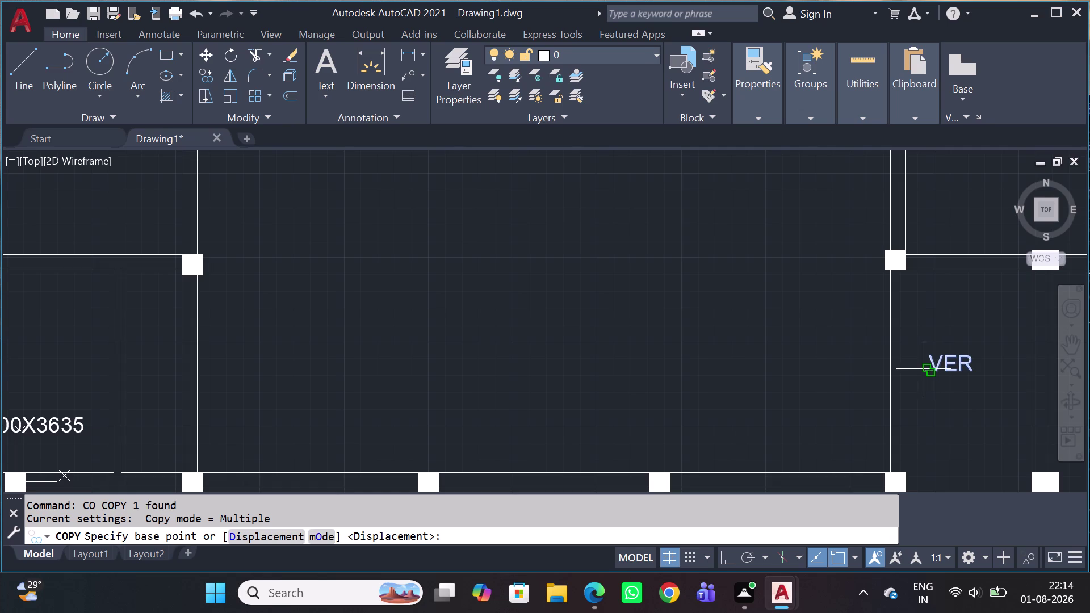
click(926, 371)
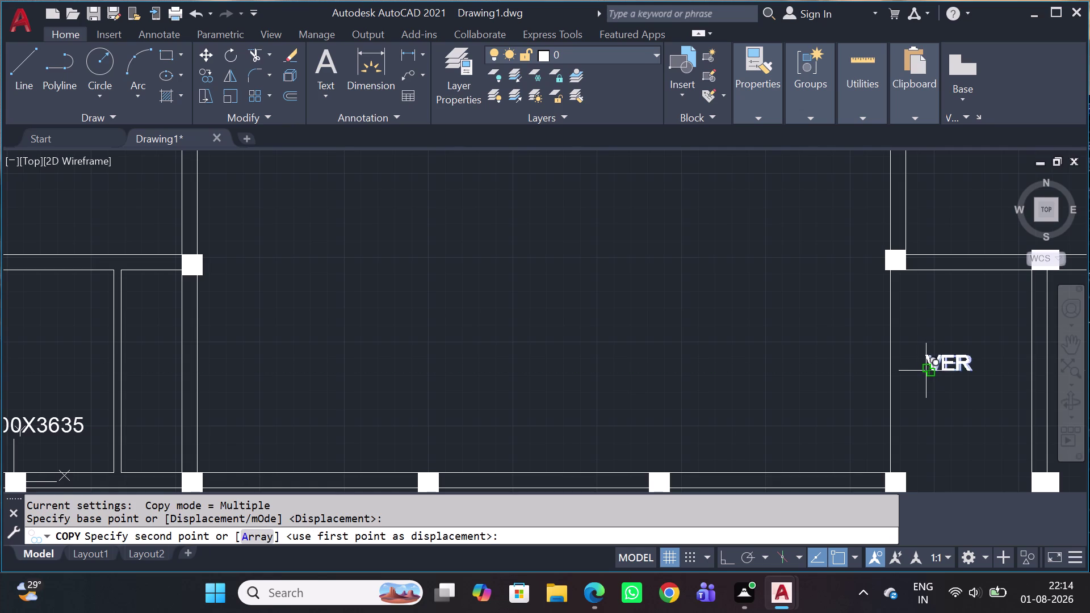
click(925, 400)
key(Escape)
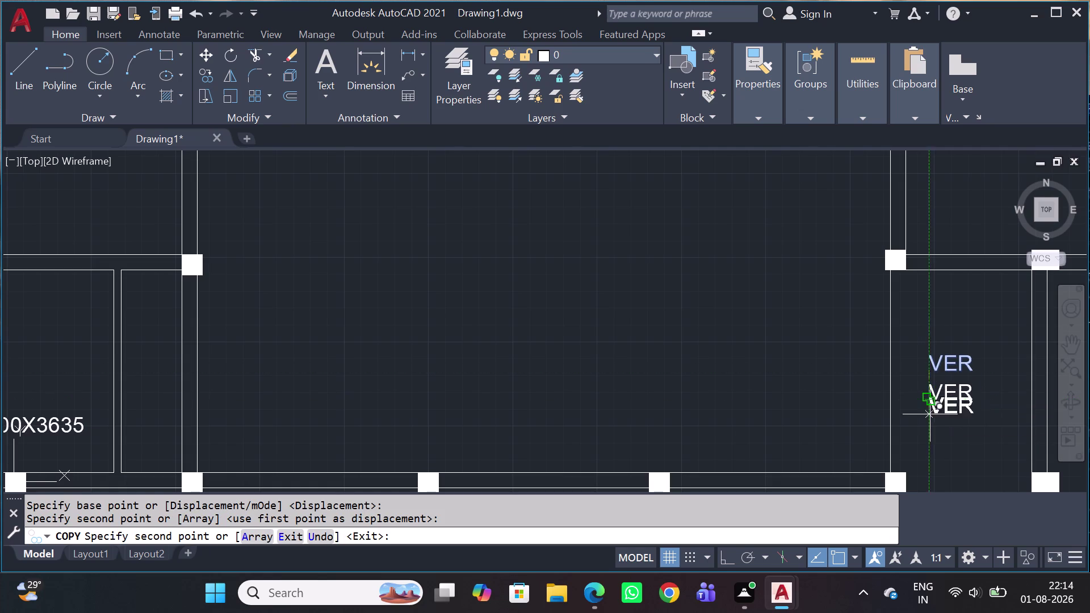
Change the copied label's text to WIDE.
double_click(951, 392)
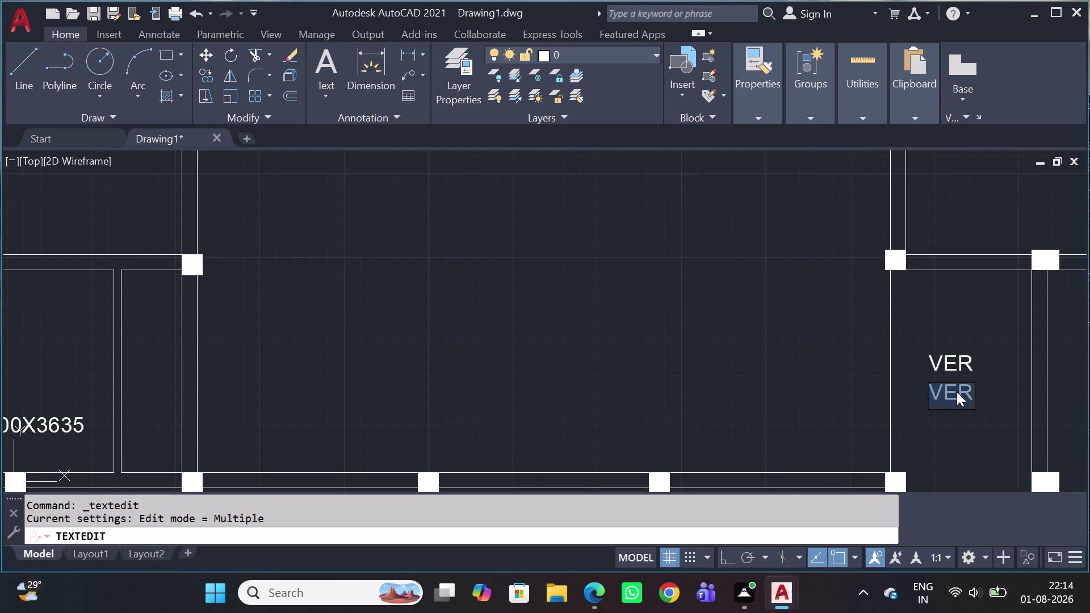
text(WI)
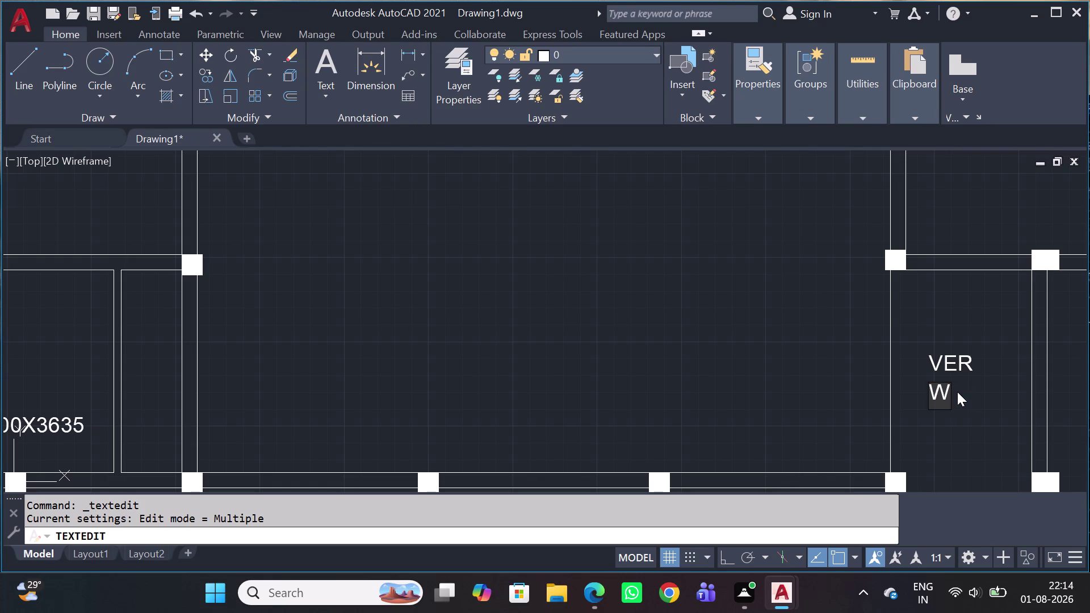
text(DE)
key(Return)
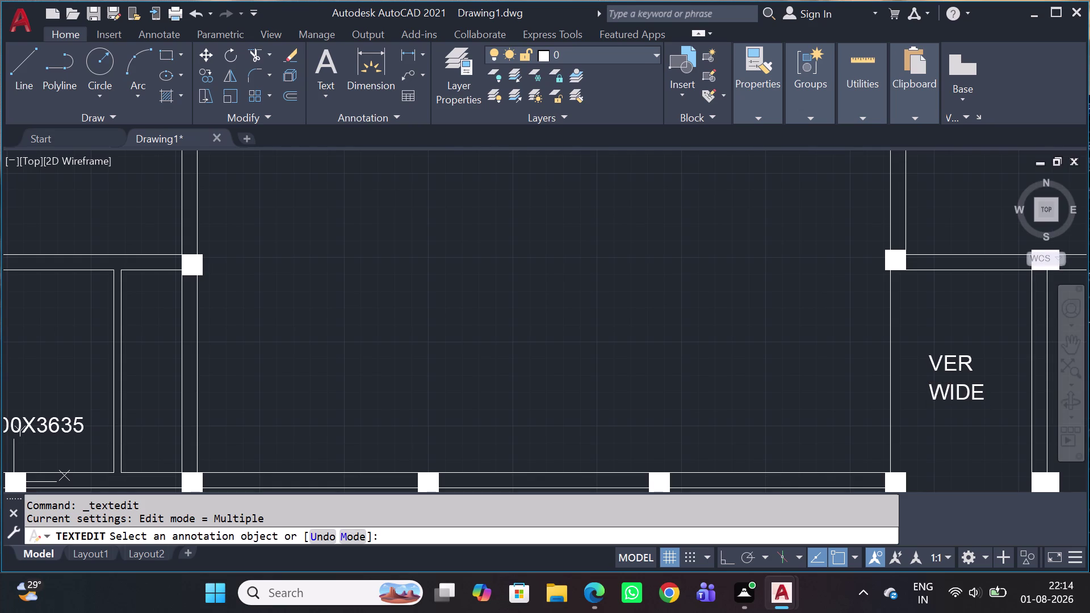
scroll(down, 3)
key(Escape)
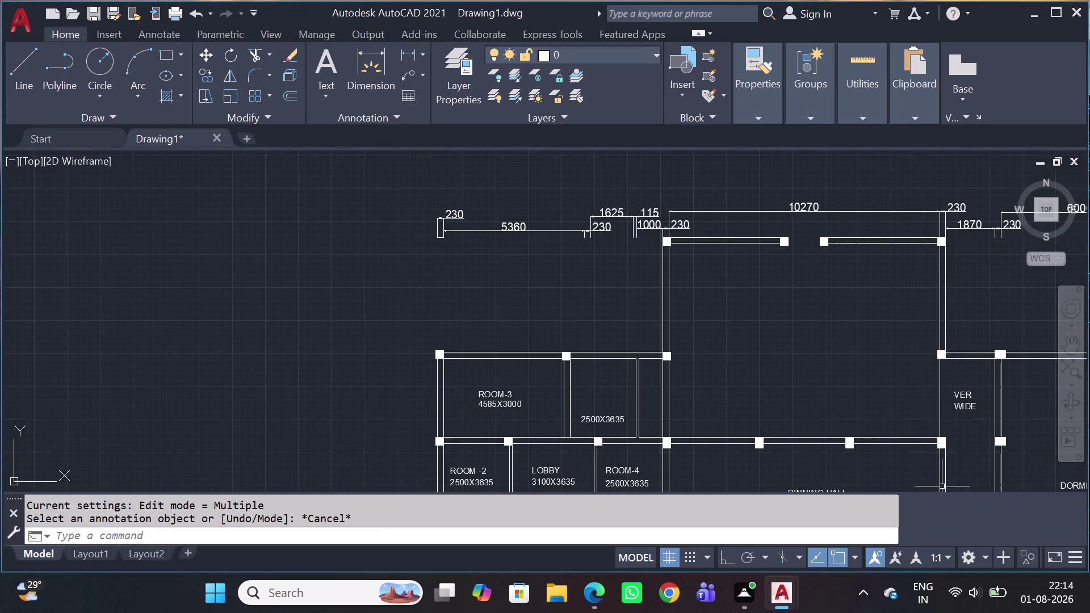
scroll(down, 3)
Pan to the dining hall and select the DINNING HALL label for copying.
middle_drag(840, 426, 854, 393)
scroll(up, 3)
click(852, 409)
key(c)
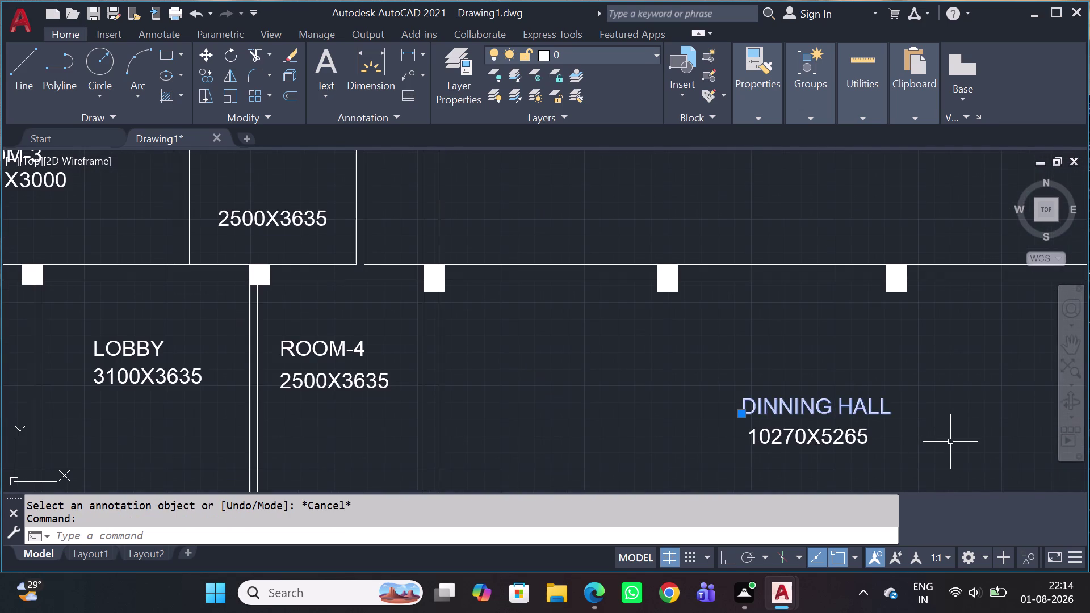
Copy the DINNING HALL label up into the courtyard area.
key(o)
key(space)
drag(923, 424, 916, 389)
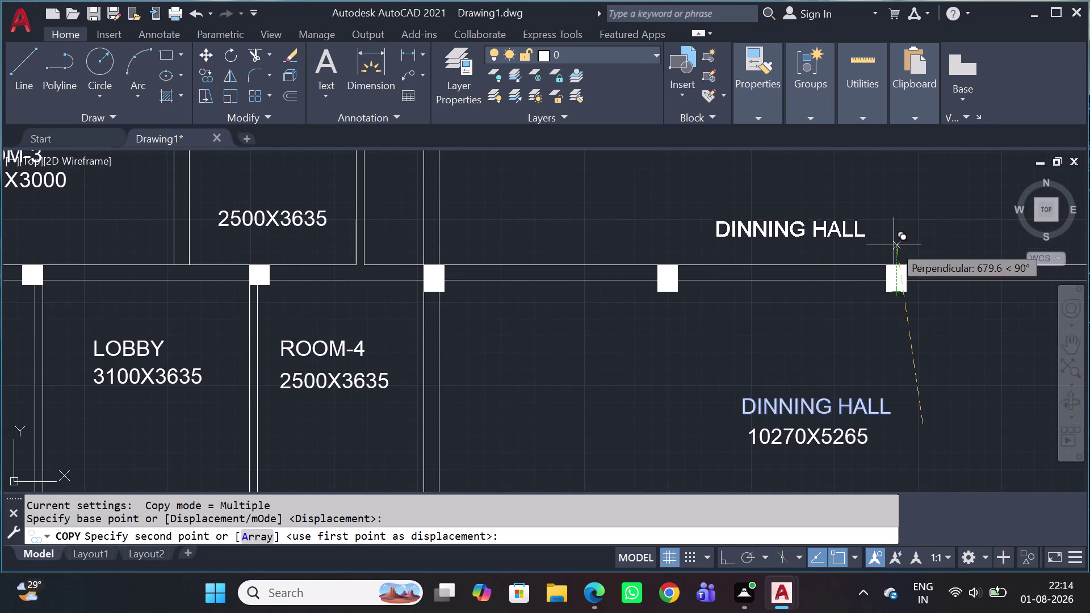
middle_drag(895, 257, 939, 400)
scroll(down, 3)
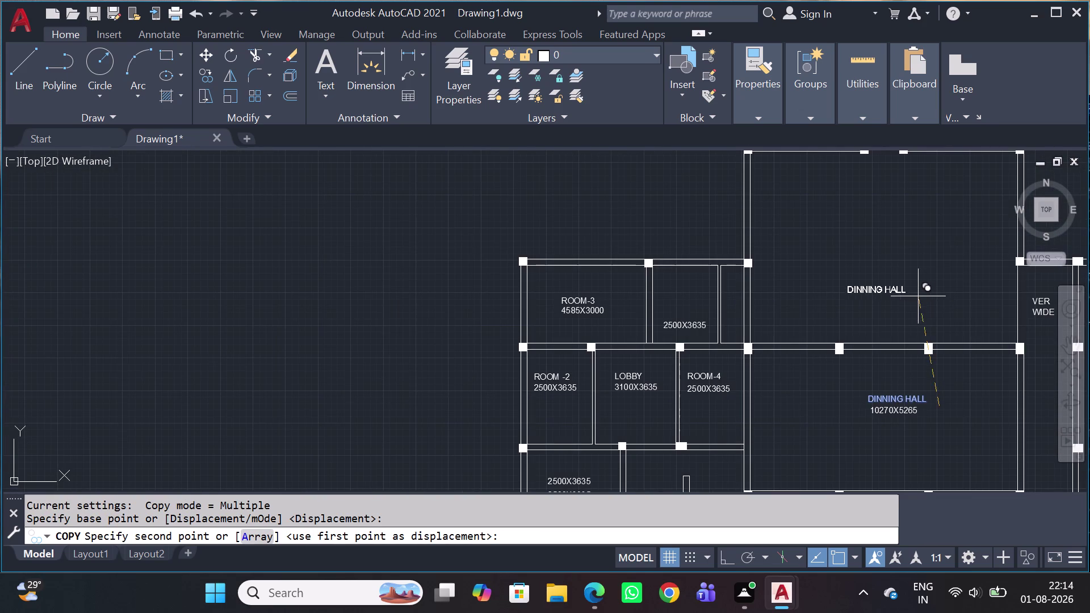
click(915, 273)
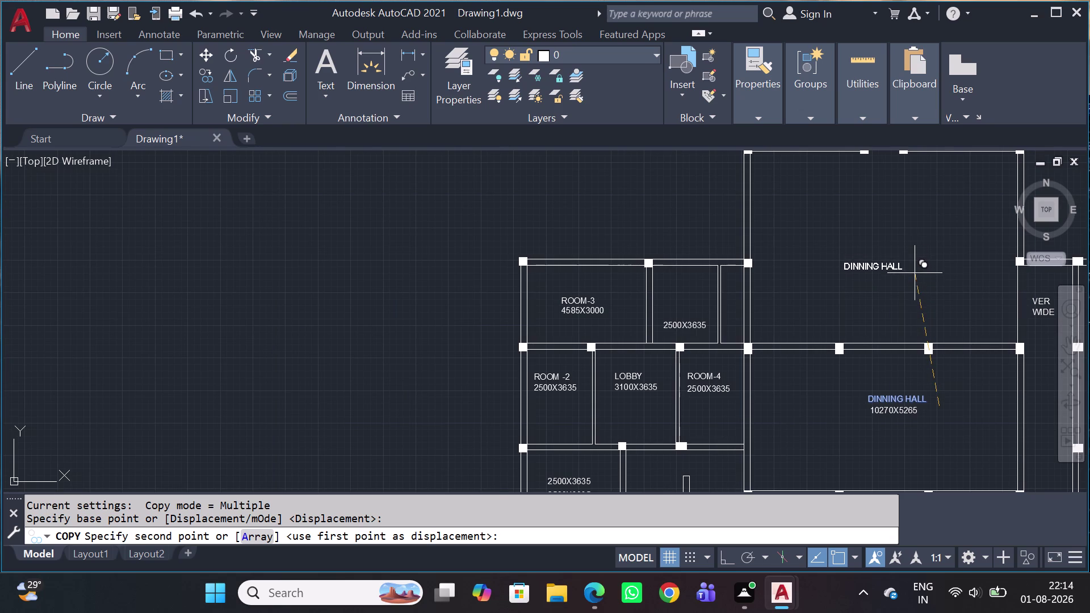
key(Escape)
Change the copied label's text to COURT YARD.
click(893, 268)
click(893, 269)
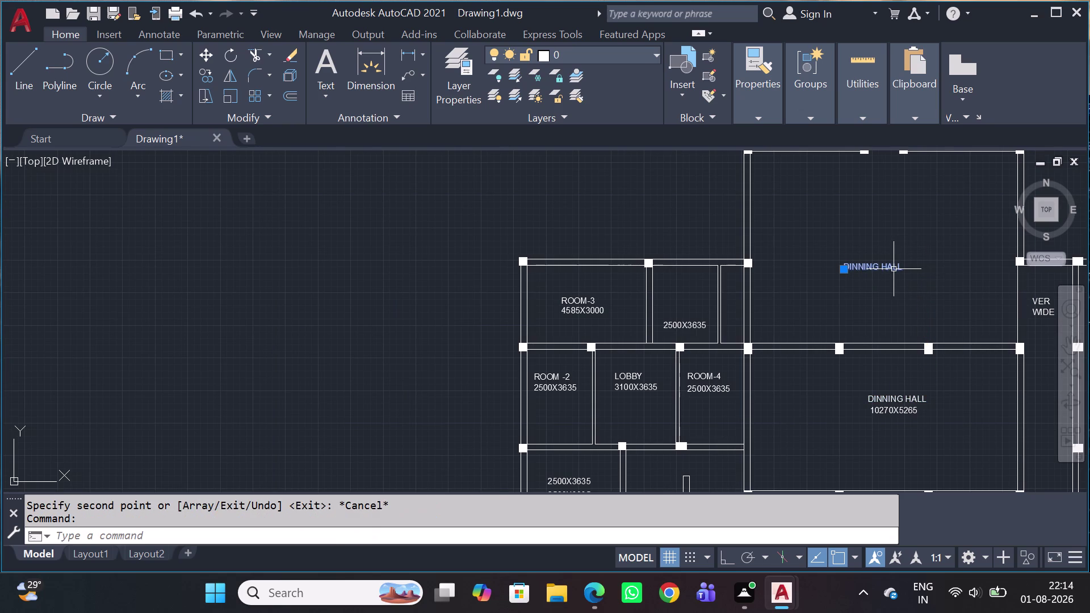
click(893, 270)
click(893, 270)
double_click(892, 267)
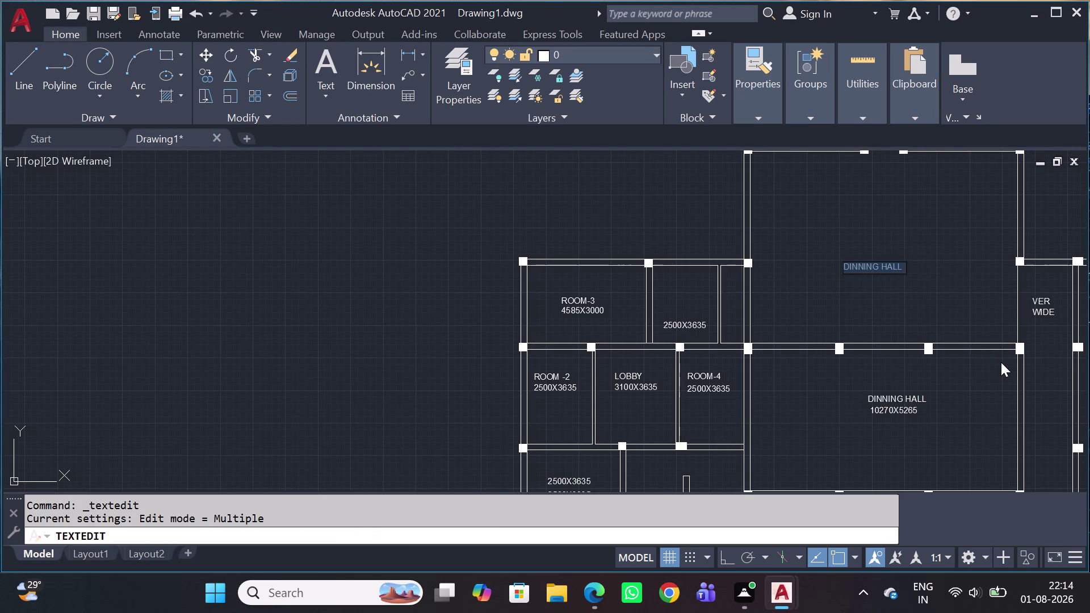
text(COURT)
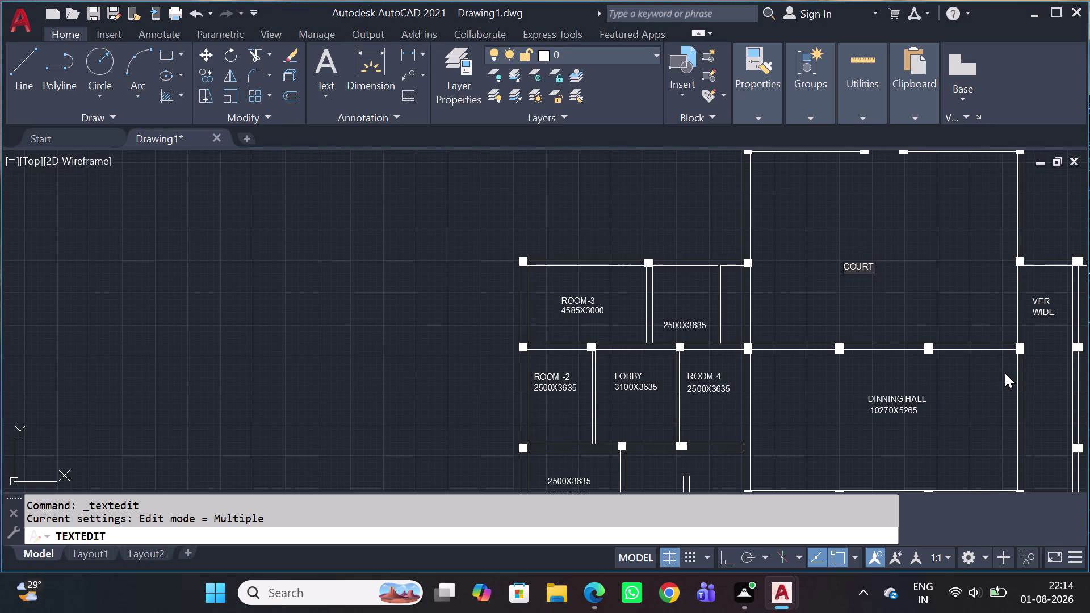
key(space)
text(YARD)
key(Return)
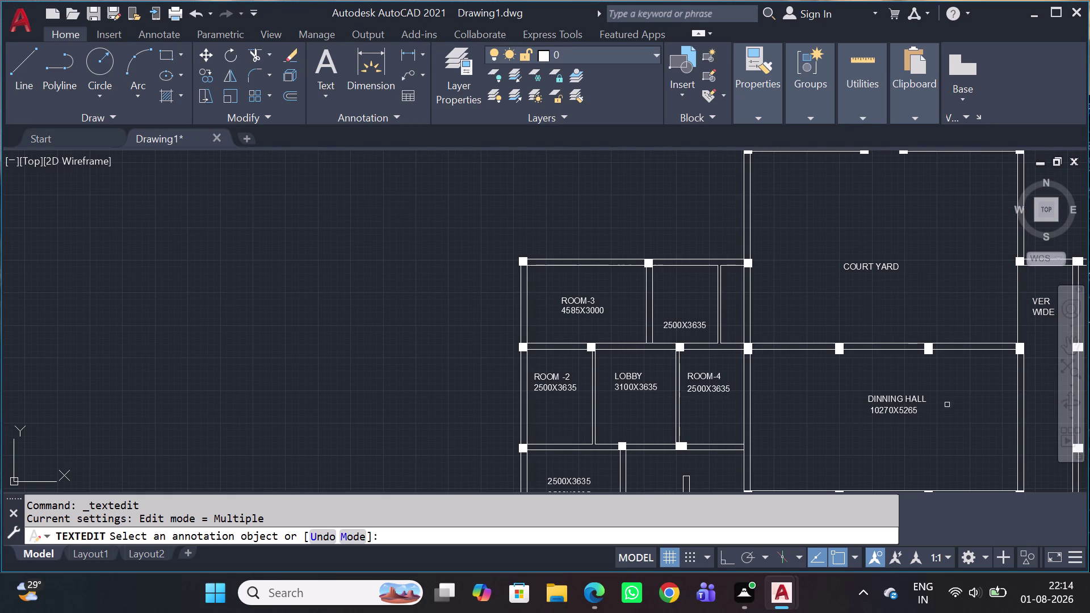
key(Escape)
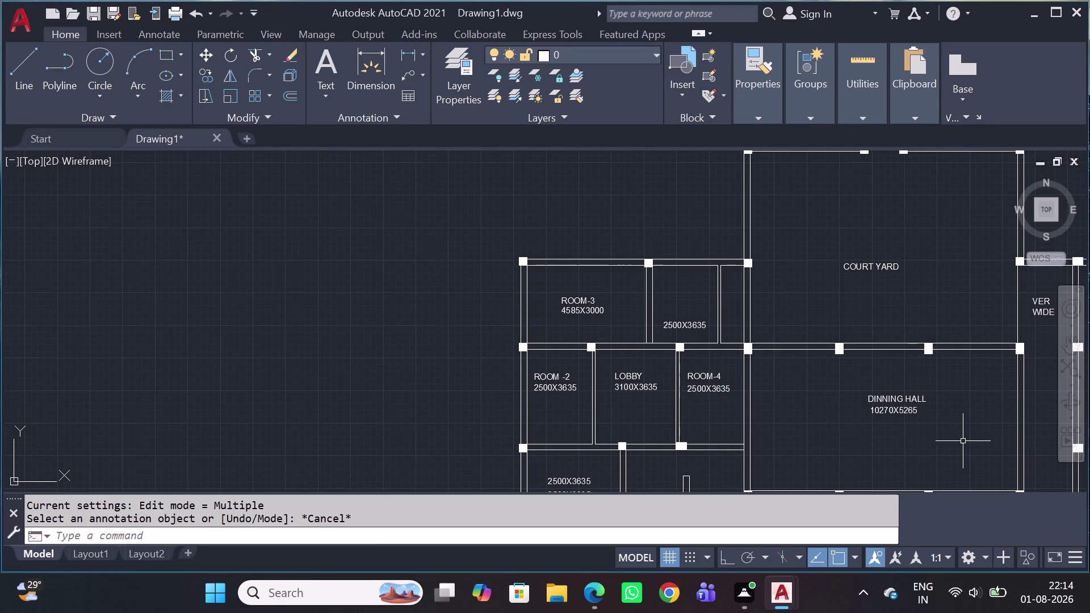
Copy the COURT YARD label to just below itself.
scroll(up, 3)
drag(883, 255, 882, 255)
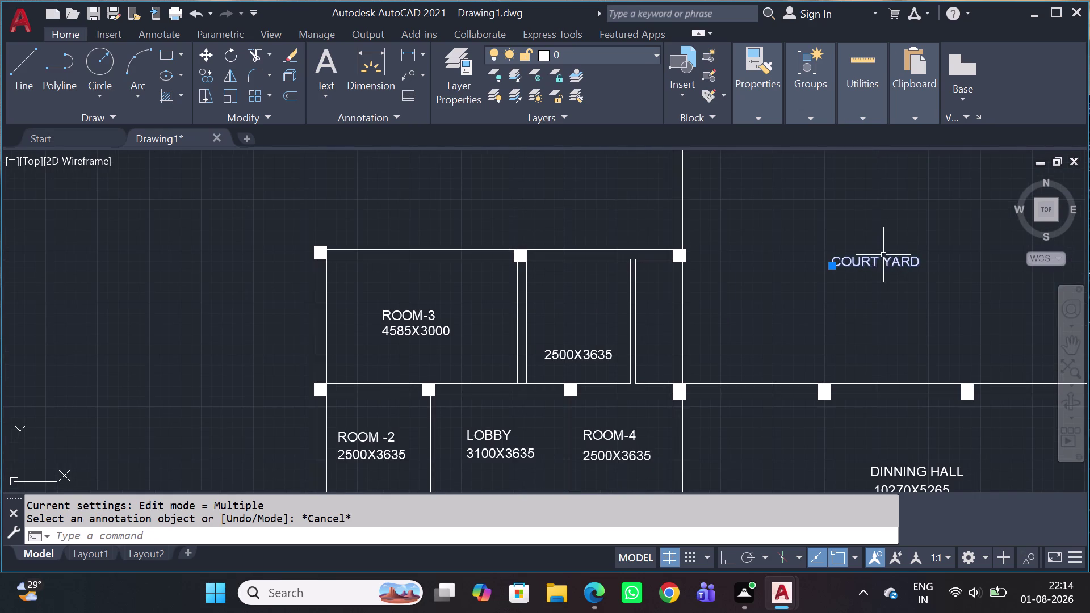
drag(882, 255, 877, 258)
text(C)
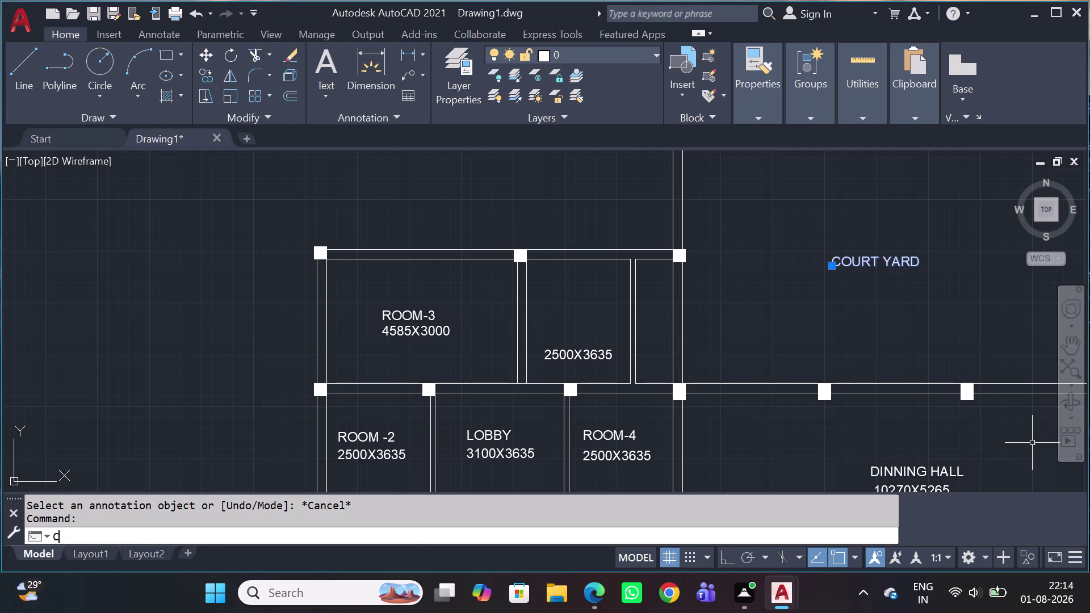
text(O)
key(space)
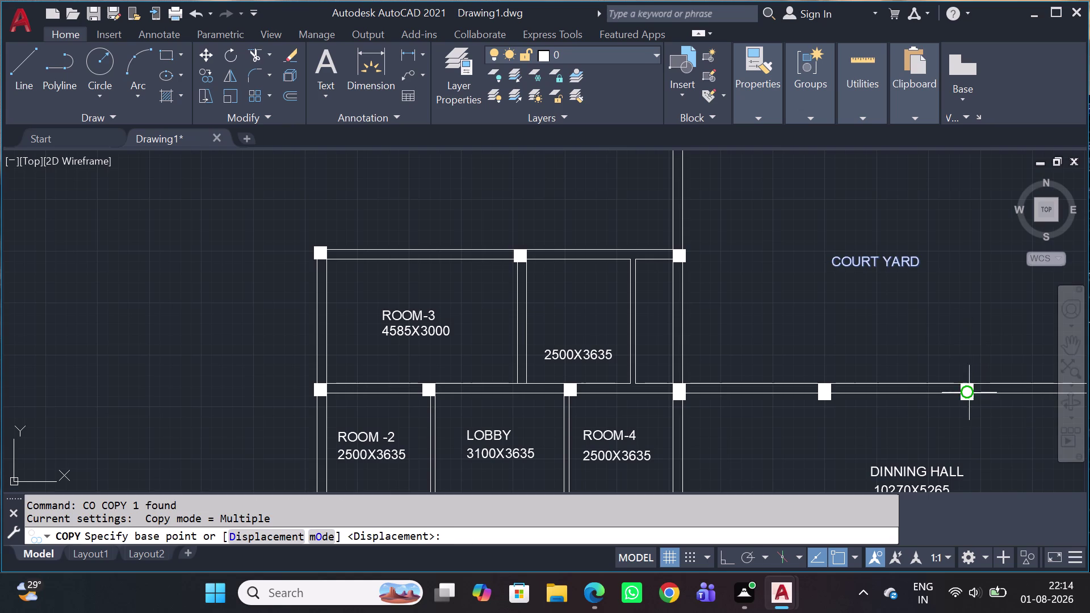
click(829, 265)
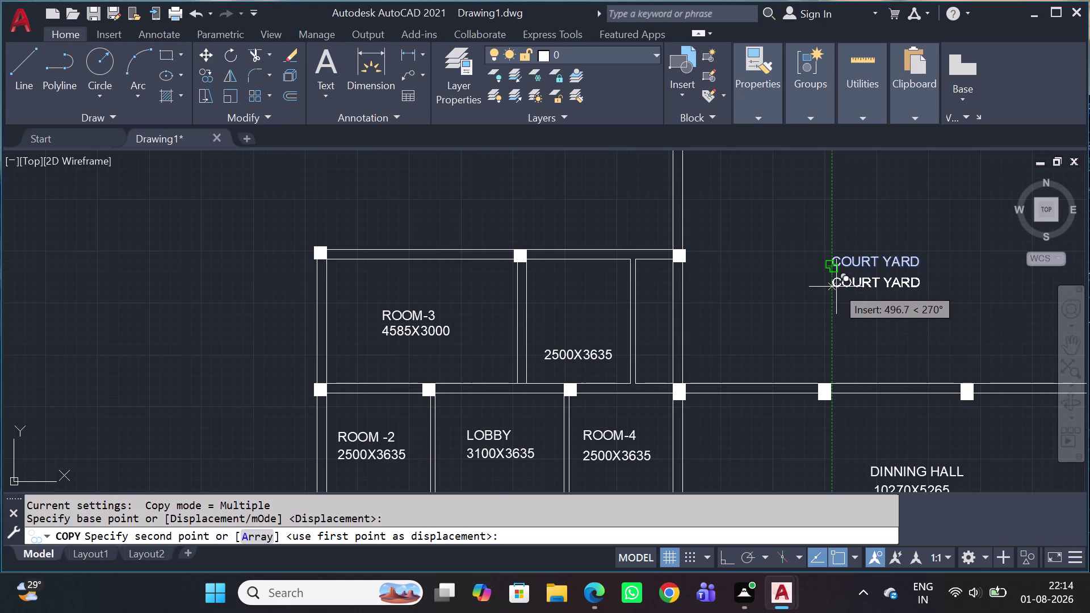
click(836, 288)
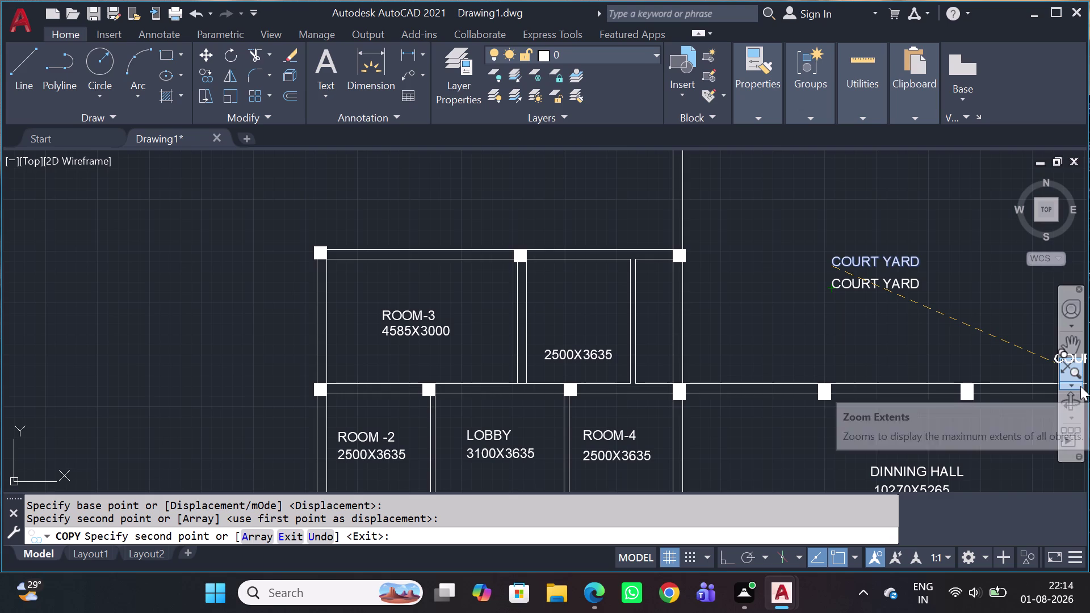
key(Escape)
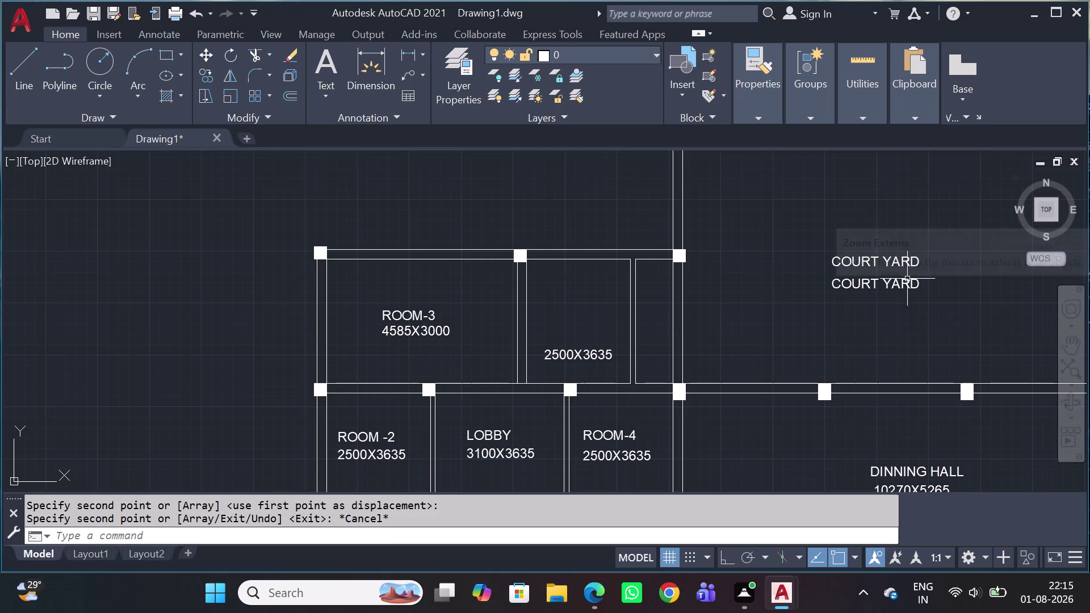
click(864, 290)
Replace the lower COURT YARD copy's text with (Lvl+150).
double_click(866, 287)
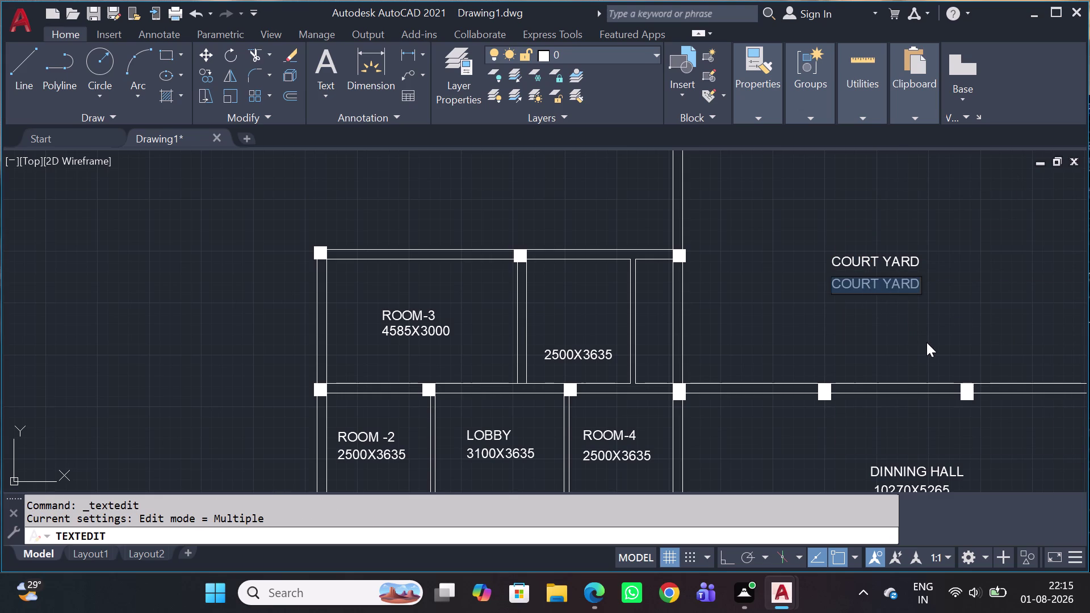
key(shift+parenleft)
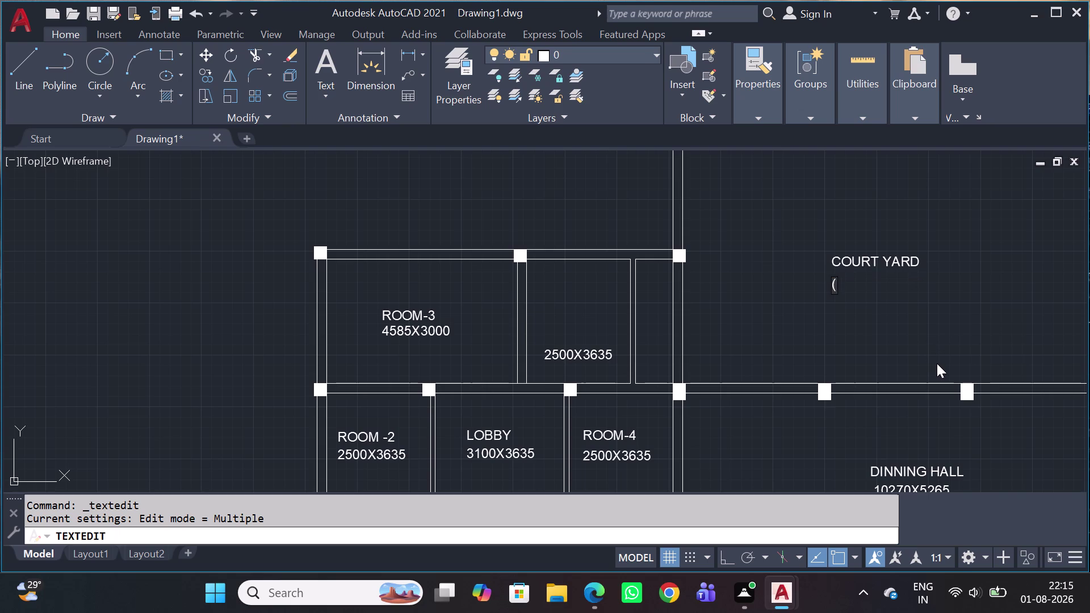
text(LVL)
key(BackSpace)
key(BackSpace)
key(l)
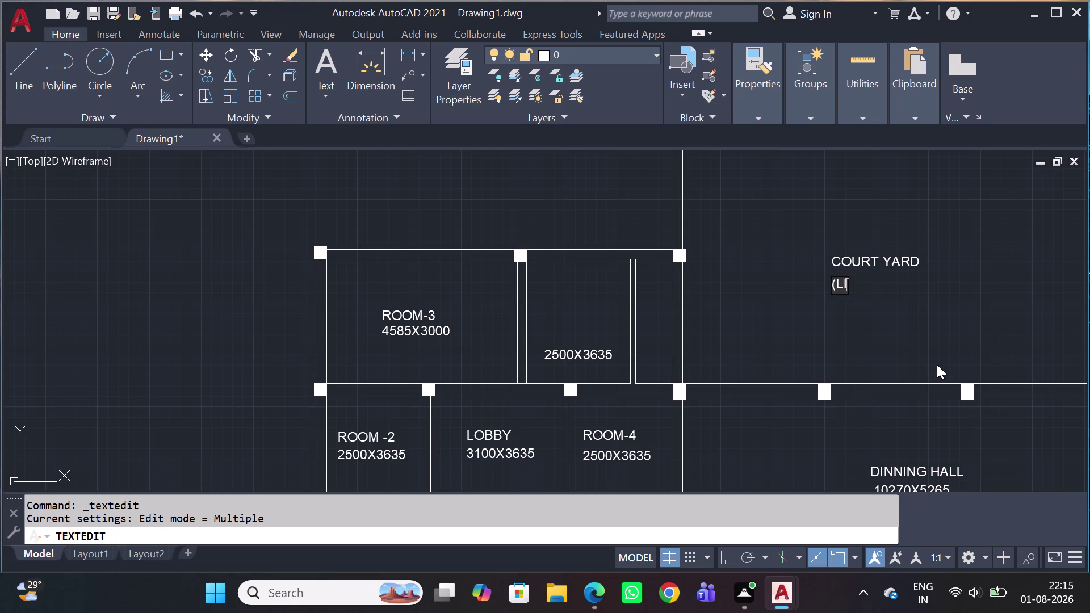
key(BackSpace)
text(vl)
key(shift+plus)
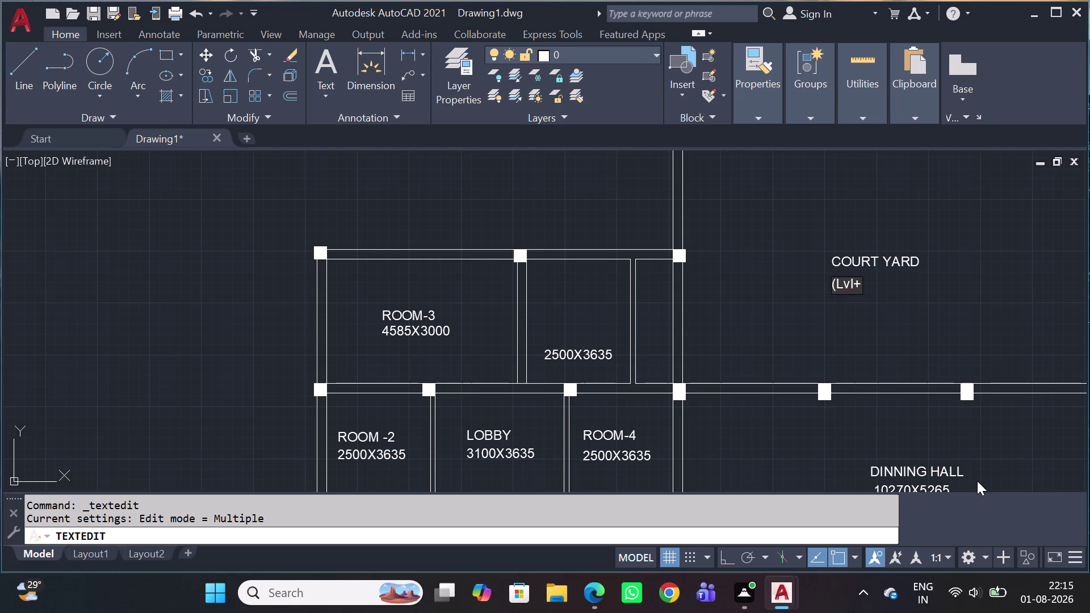
key(1)
text(50)
key(shift+parenright)
drag(1010, 309, 1011, 302)
scroll(down, 3)
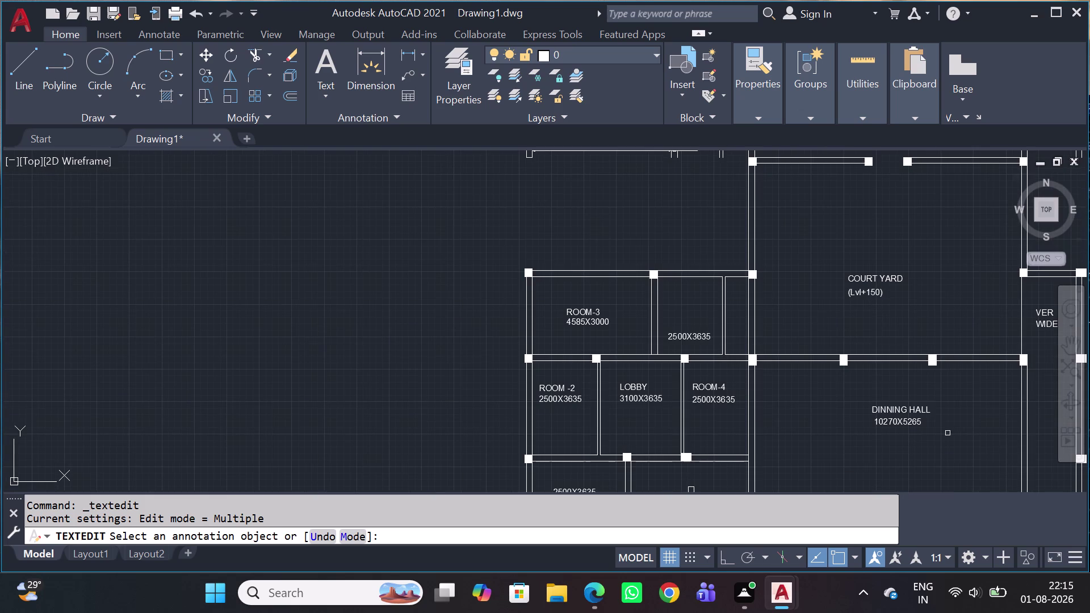
Pan and zoom over the courtyard, north dimensions and veranda to inspect the plan.
middle_drag(938, 425, 859, 307)
scroll(down, 3)
scroll(up, 3)
key(Escape)
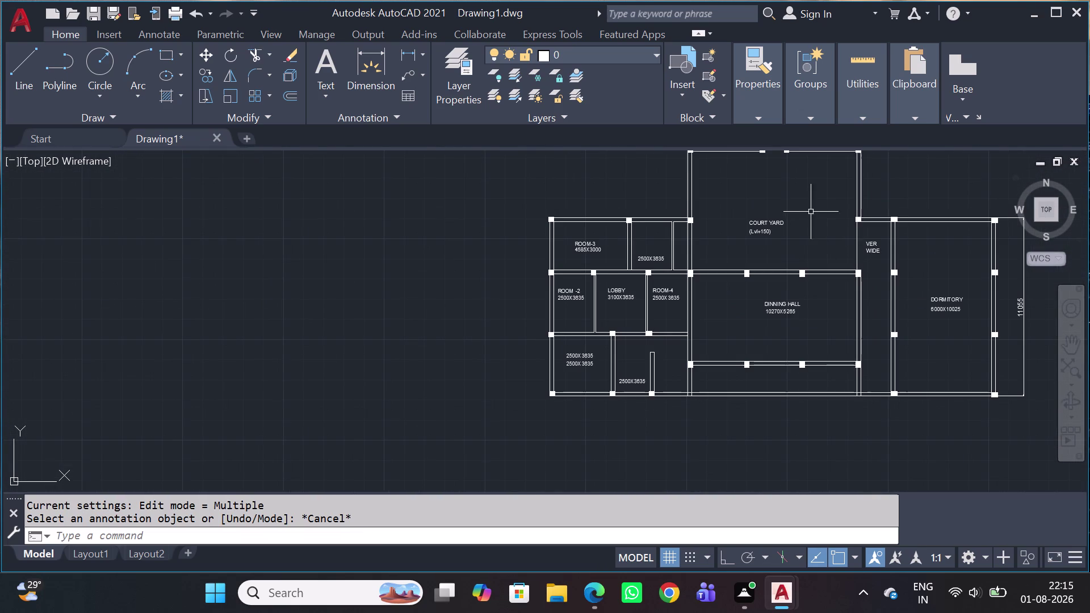
scroll(up, 3)
middle_drag(744, 222, 834, 330)
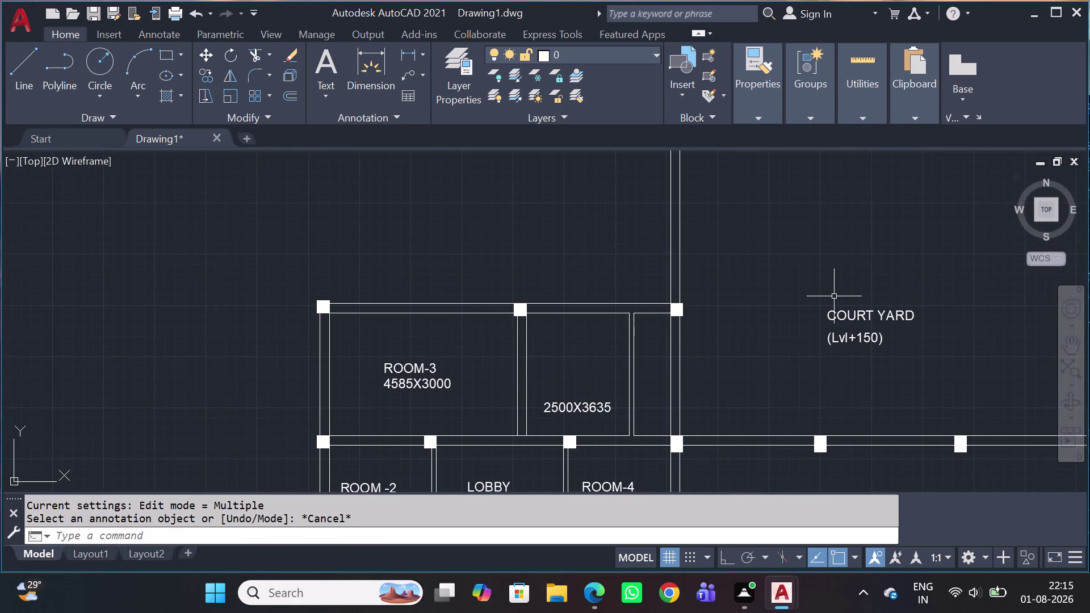
scroll(down, 3)
middle_drag(846, 255, 842, 254)
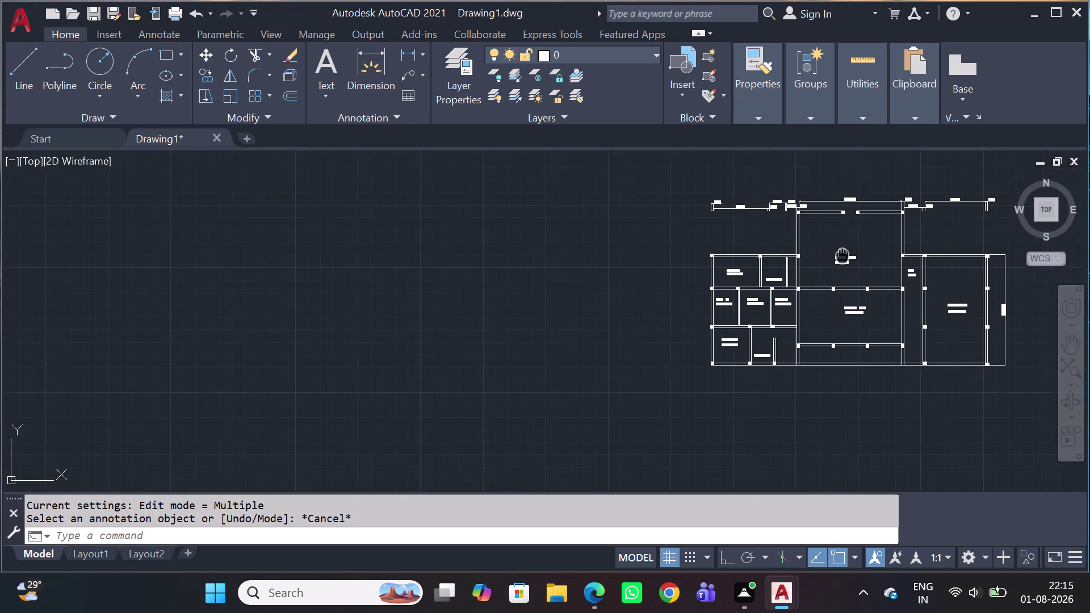
middle_drag(842, 254, 766, 148)
scroll(down, 3)
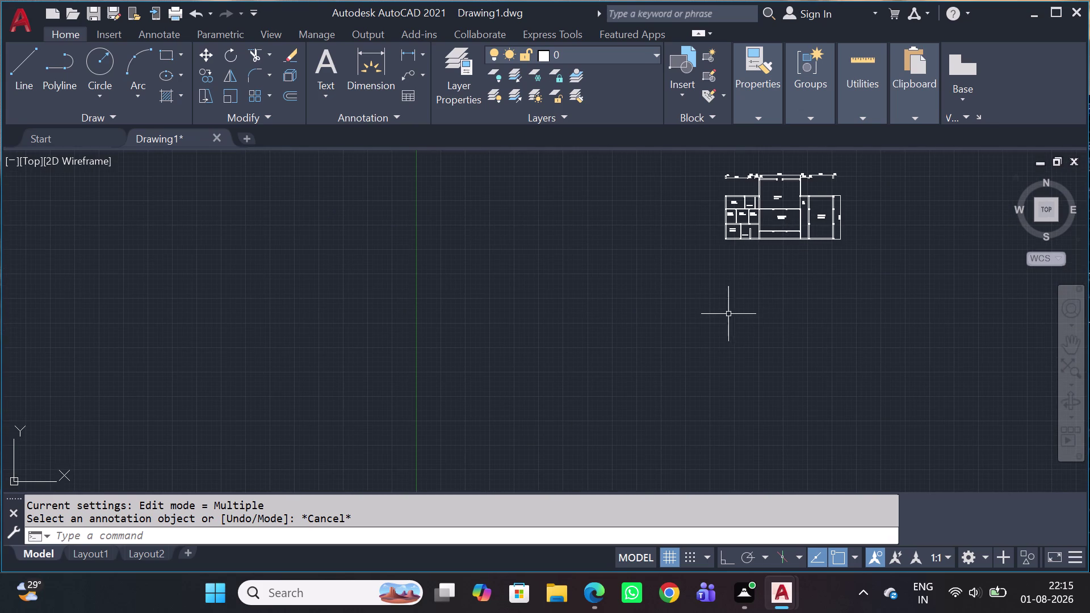
scroll(down, 3)
scroll(up, 3)
scroll(up, 3)
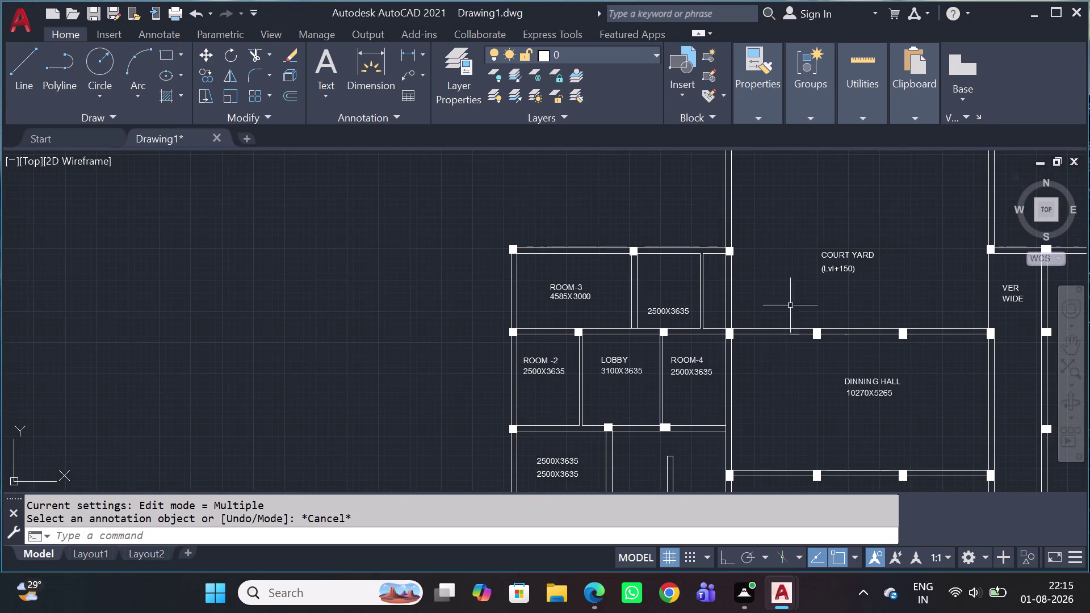
middle_drag(768, 416, 757, 400)
scroll(down, 3)
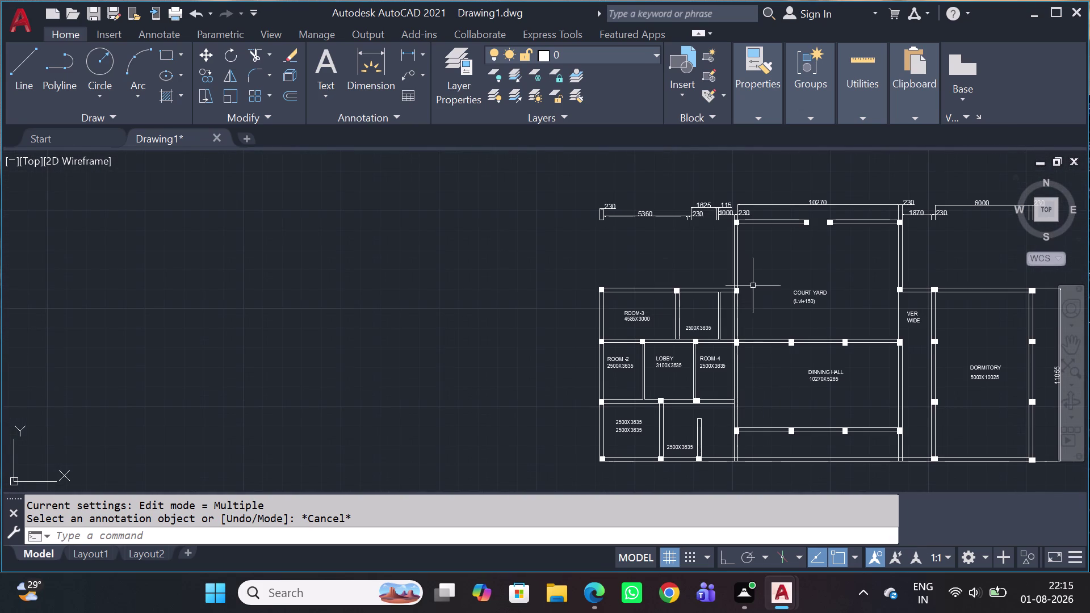
middle_drag(803, 248, 760, 283)
scroll(up, 3)
middle_drag(771, 281, 771, 283)
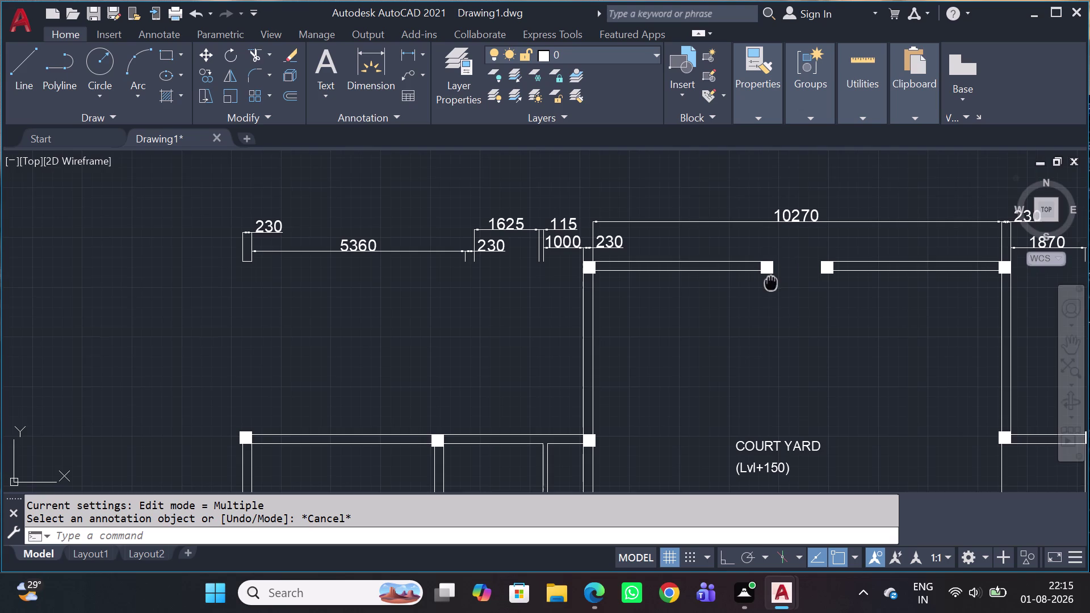
middle_drag(771, 282, 740, 233)
scroll(down, 3)
middle_drag(765, 284, 708, 224)
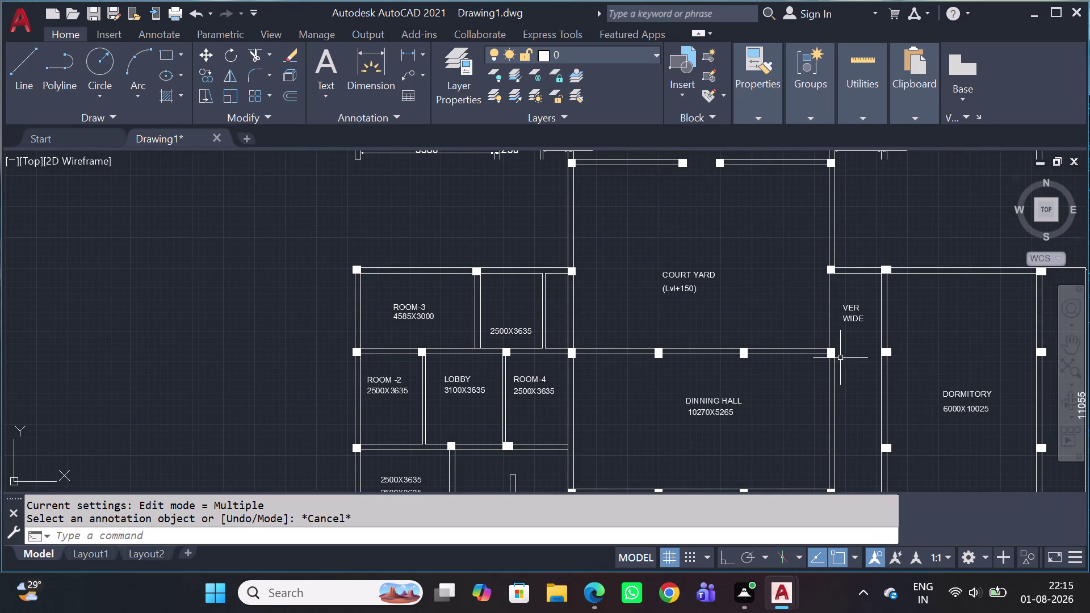
middle_drag(679, 224, 683, 225)
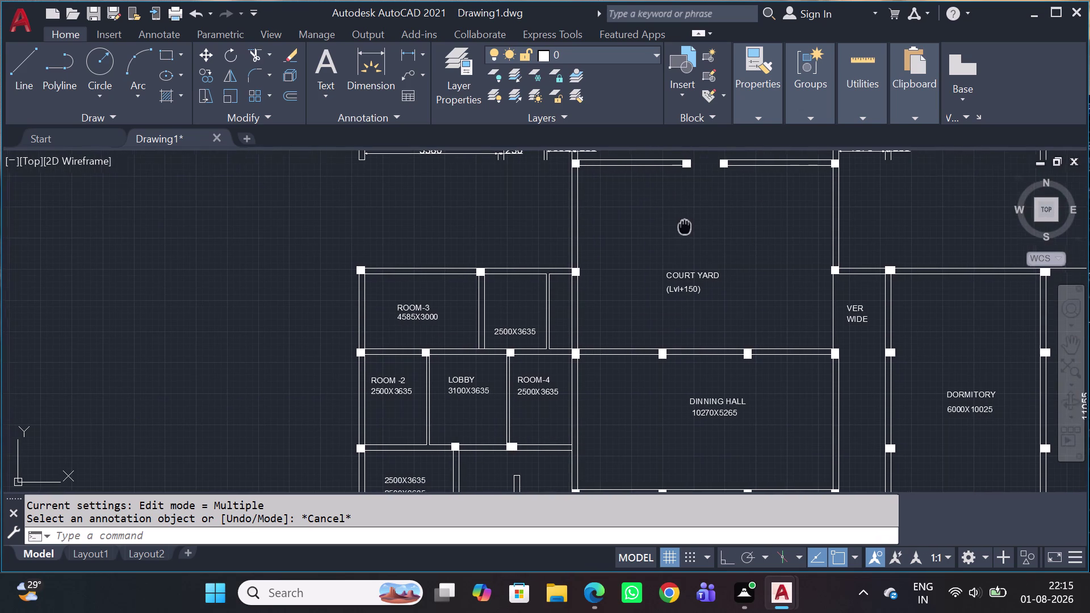
middle_drag(683, 225, 749, 294)
scroll(up, 3)
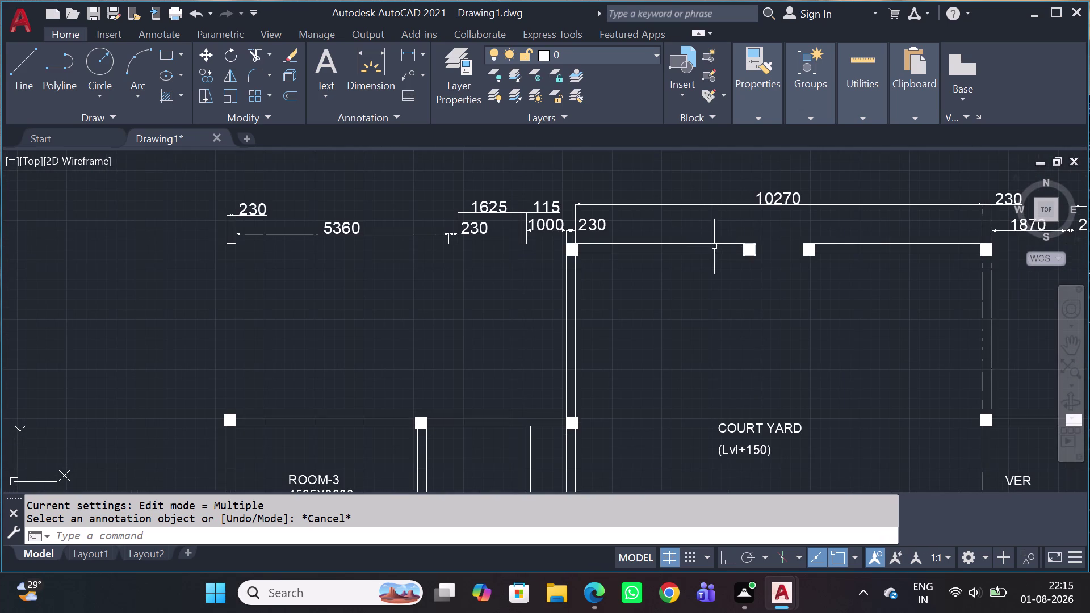
scroll(down, 3)
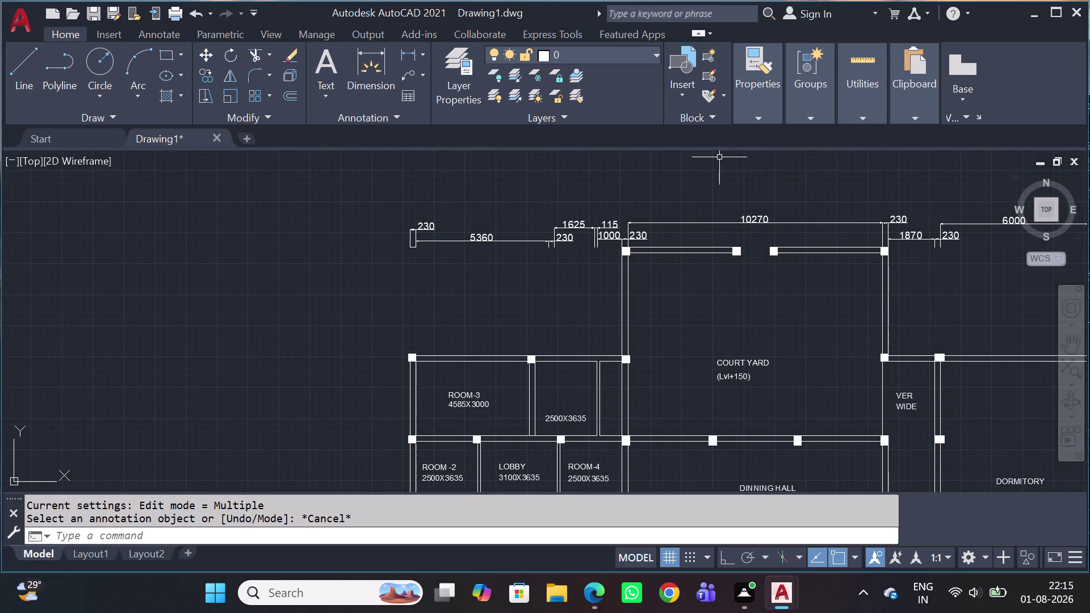
scroll(up, 3)
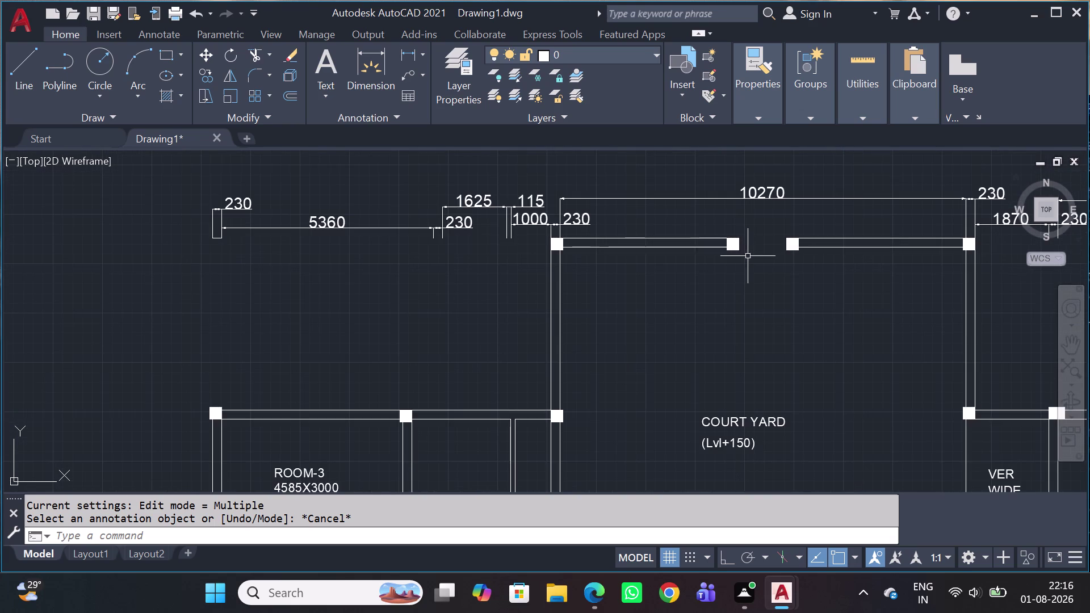
scroll(down, 3)
middle_drag(813, 330, 744, 169)
middle_drag(709, 211, 724, 260)
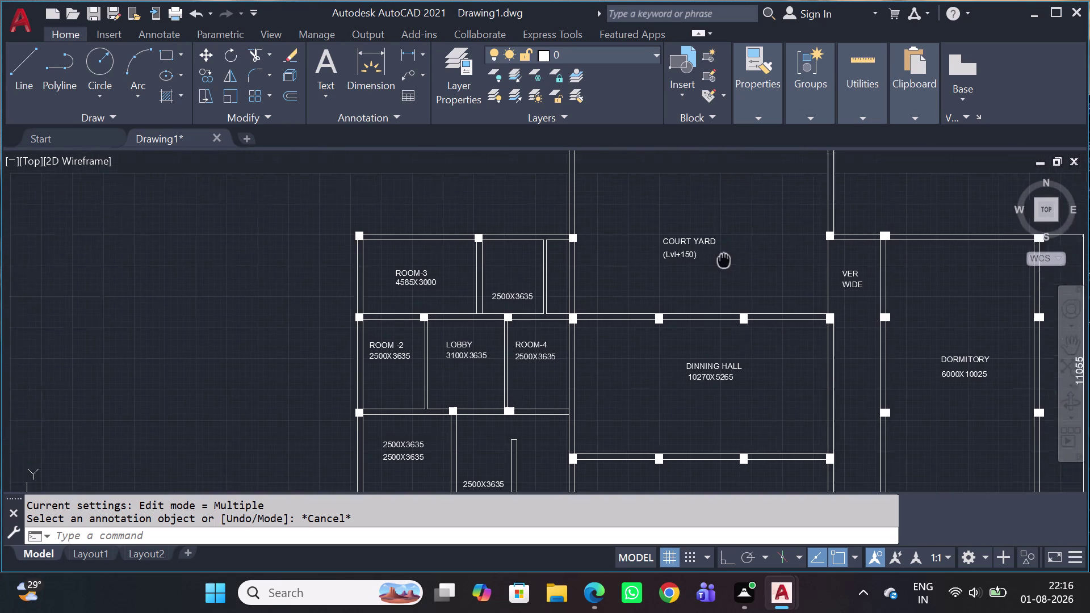
middle_drag(724, 260, 740, 293)
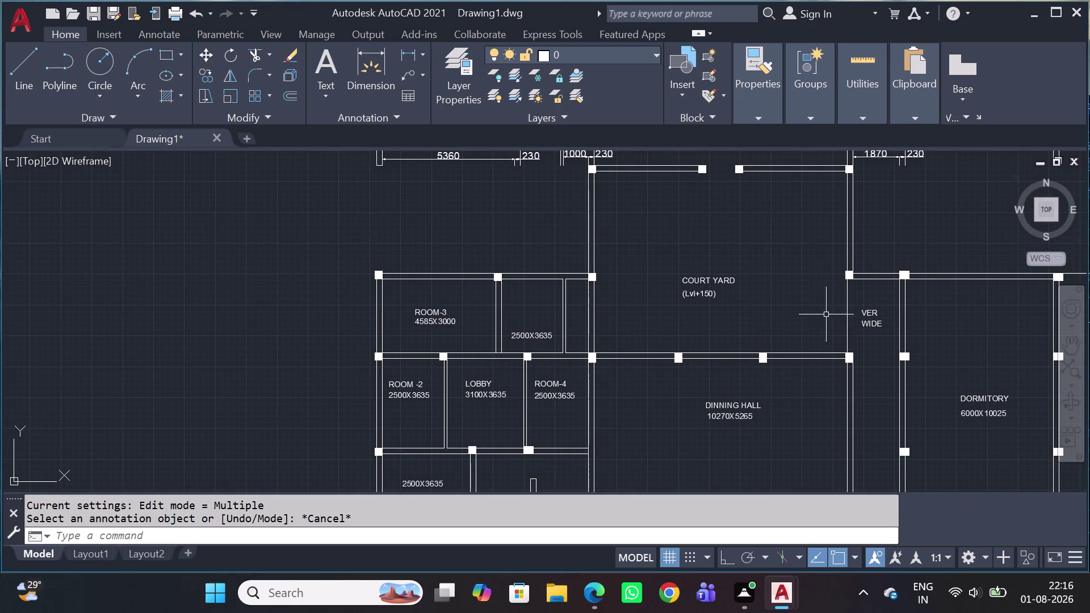
scroll(down, 3)
scroll(up, 3)
scroll(up, 3)
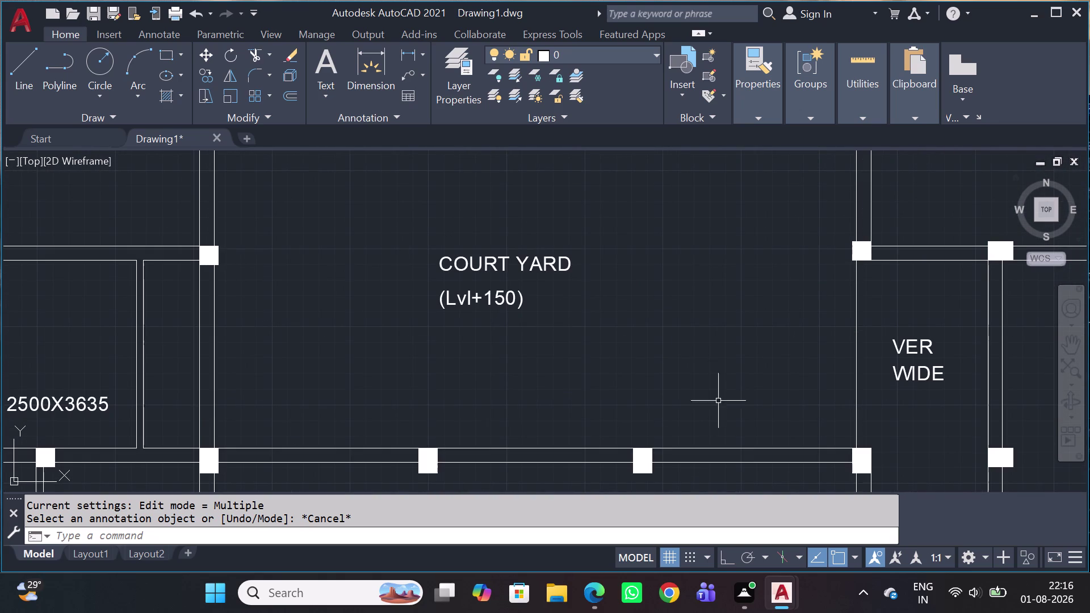
scroll(down, 3)
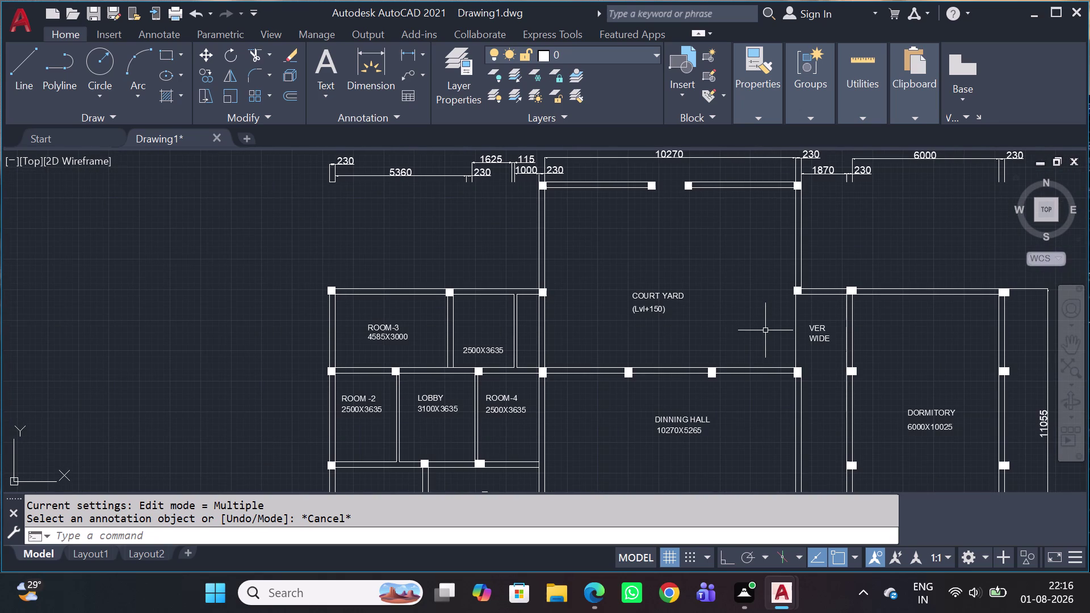
Start a line at the column corner with Ortho on, drawing 300 to the left.
text(l)
key(space)
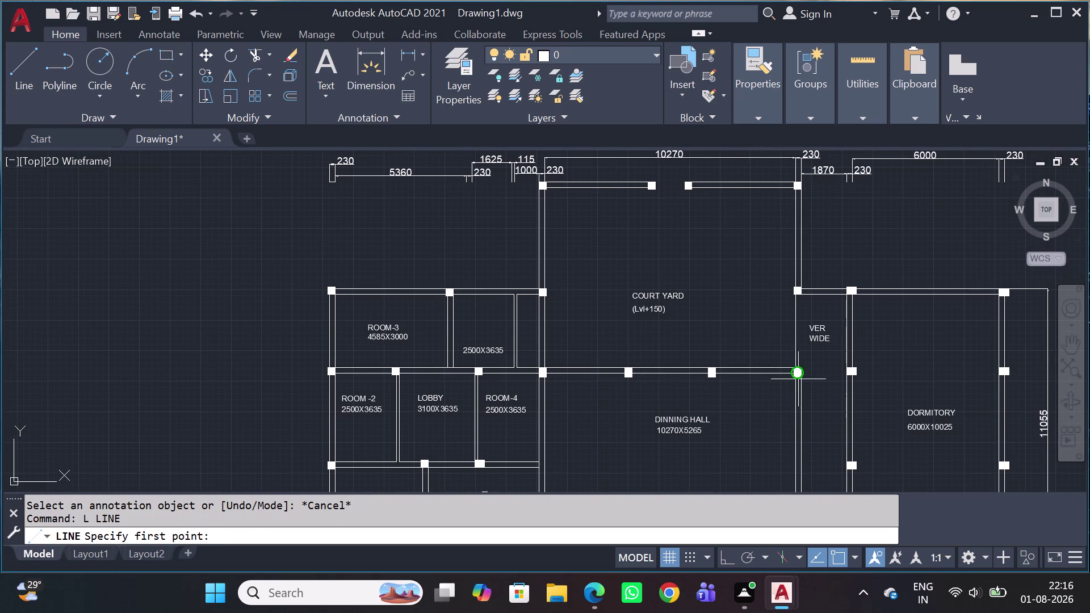
scroll(up, 3)
scroll(up, 3)
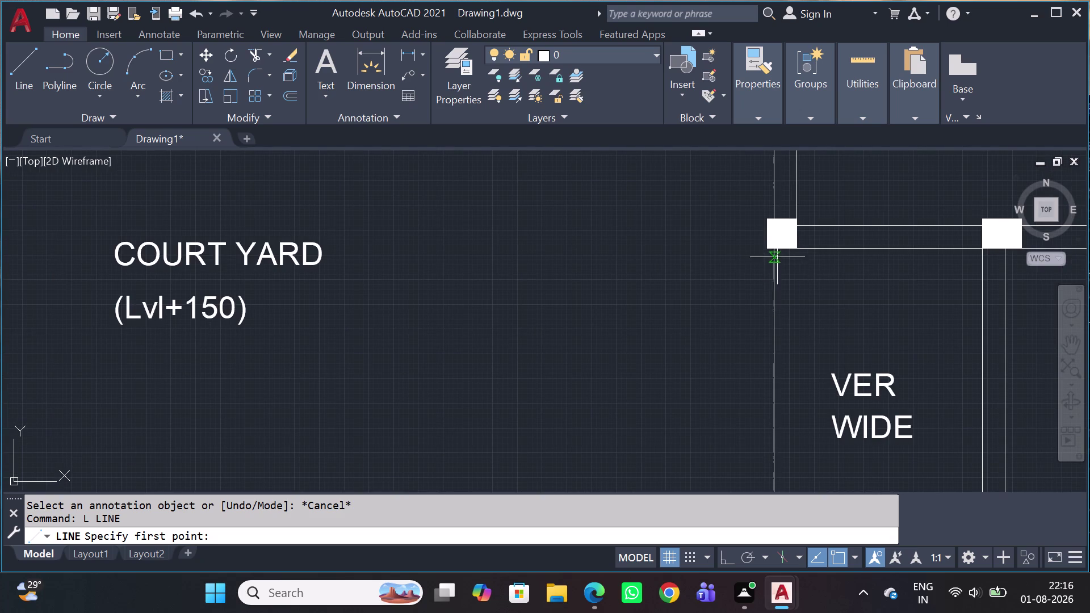
scroll(up, 3)
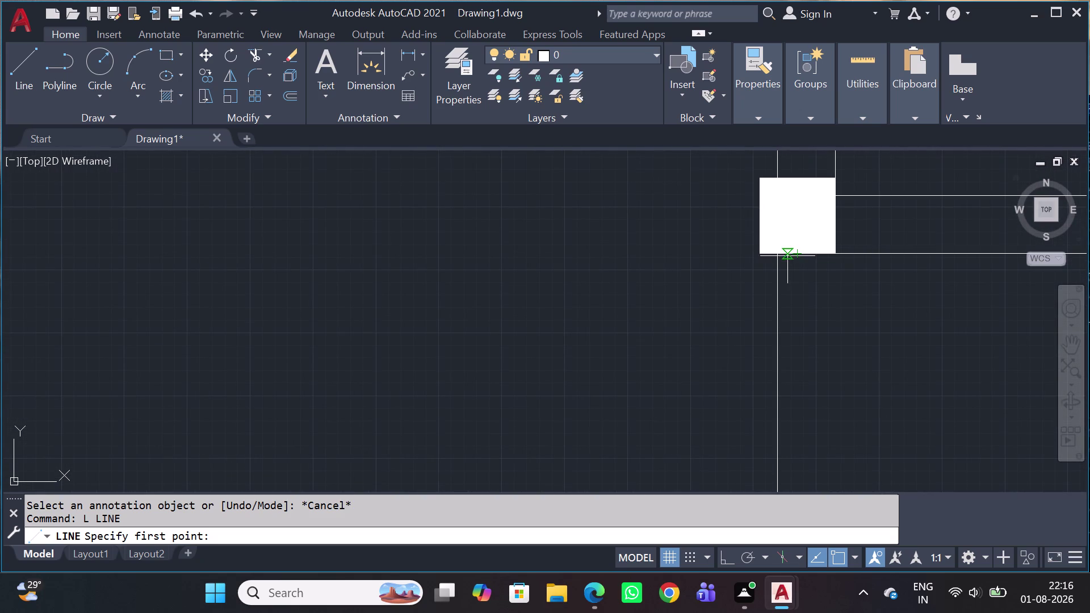
scroll(up, 3)
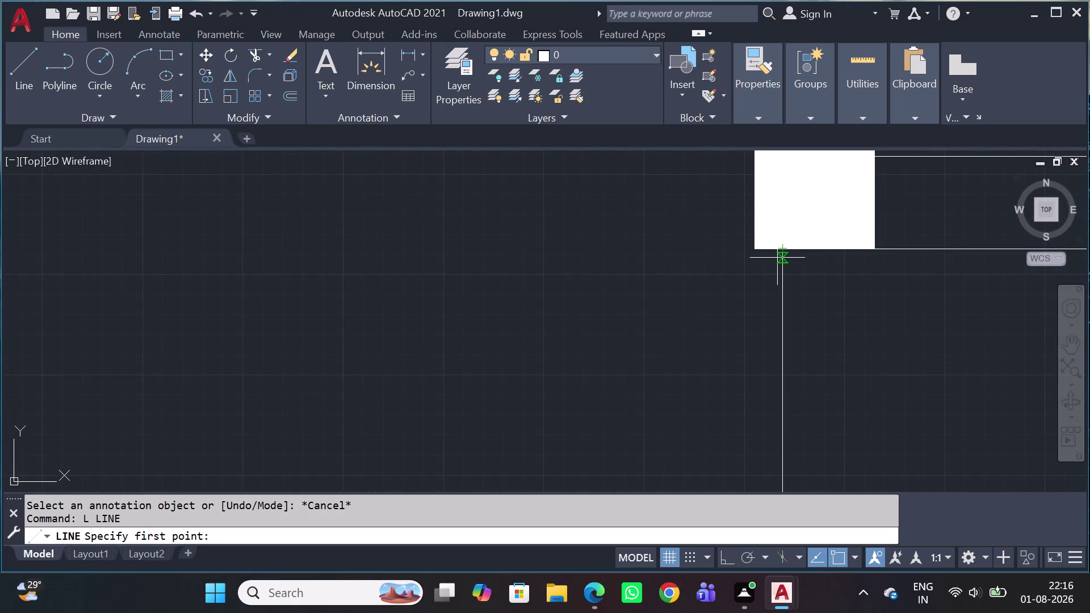
click(782, 249)
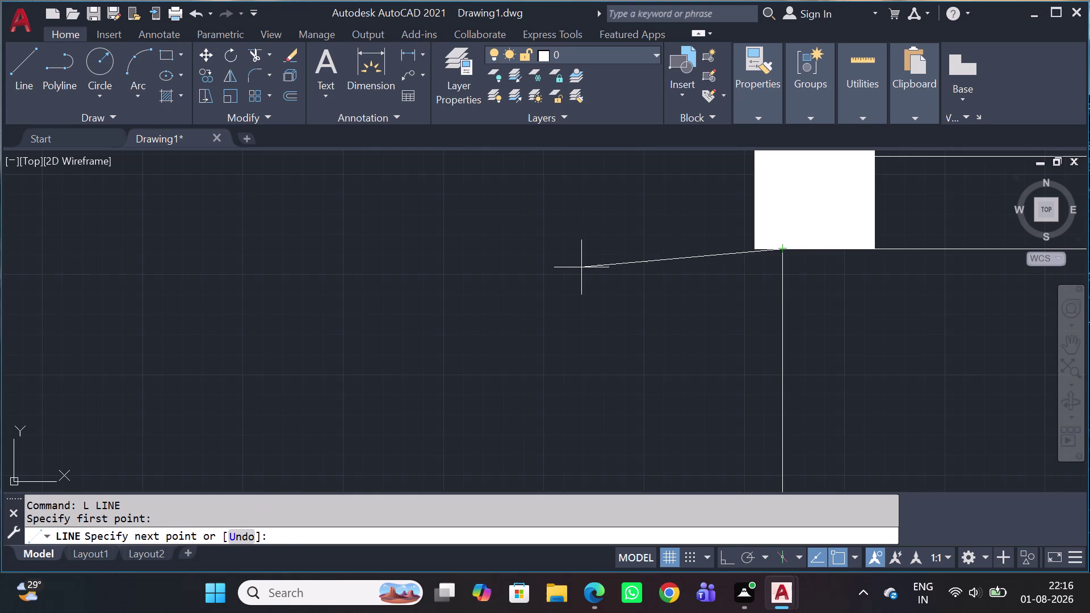
key(shift+F8)
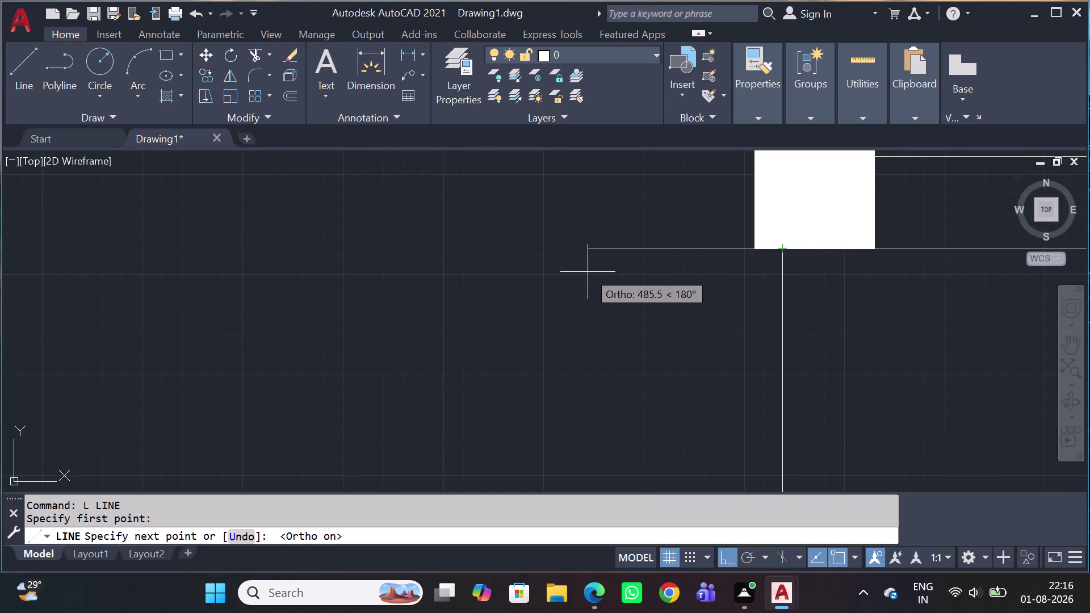
scroll(down, 3)
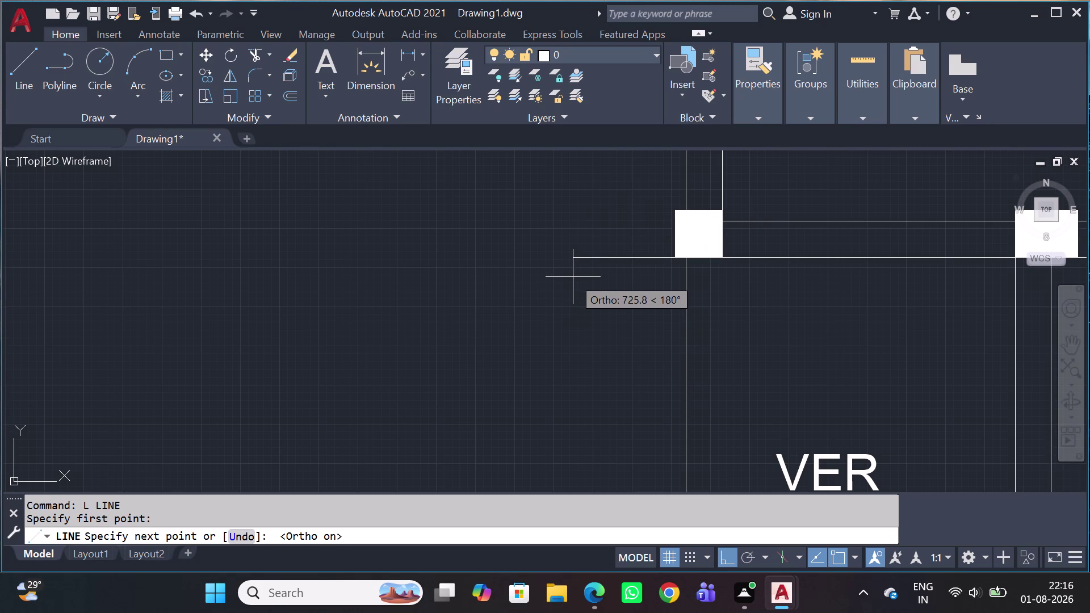
text(300)
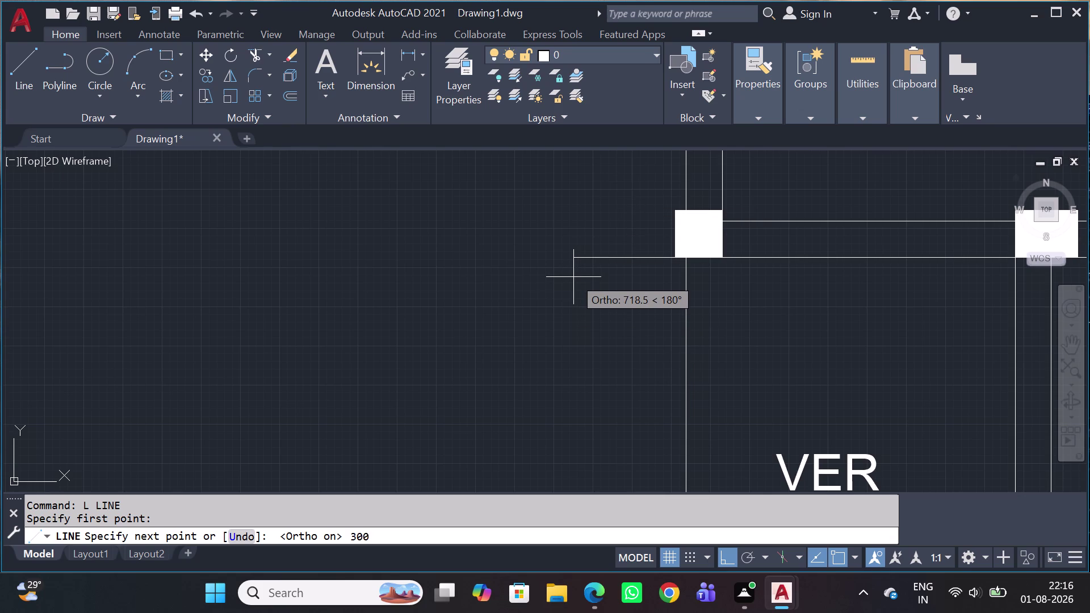
key(space)
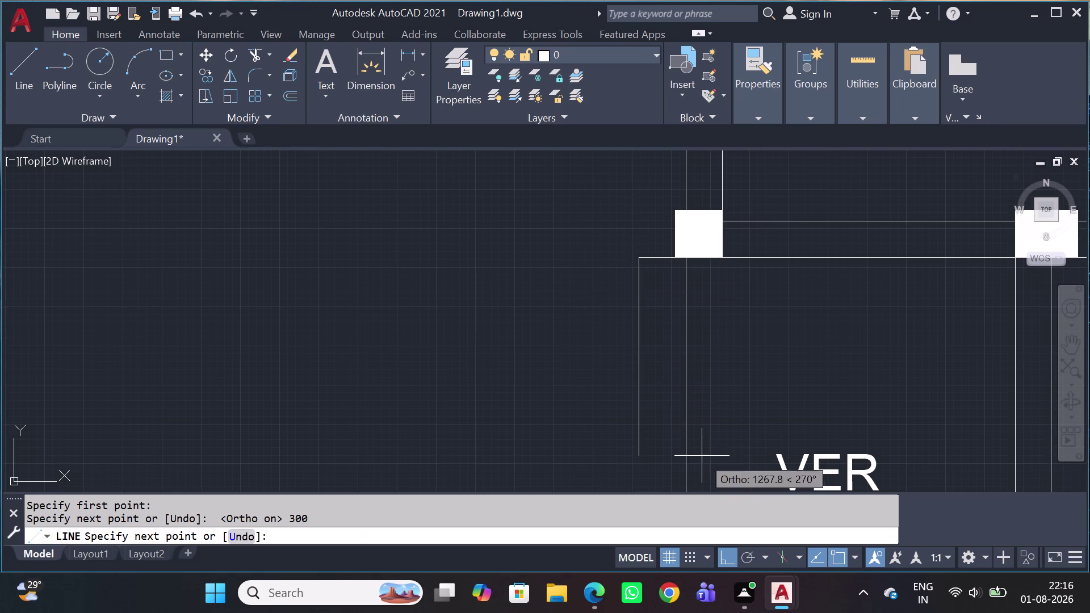
Continue the line 1665 down and 300 back right, then end it.
scroll(down, 3)
middle_drag(661, 458, 723, 222)
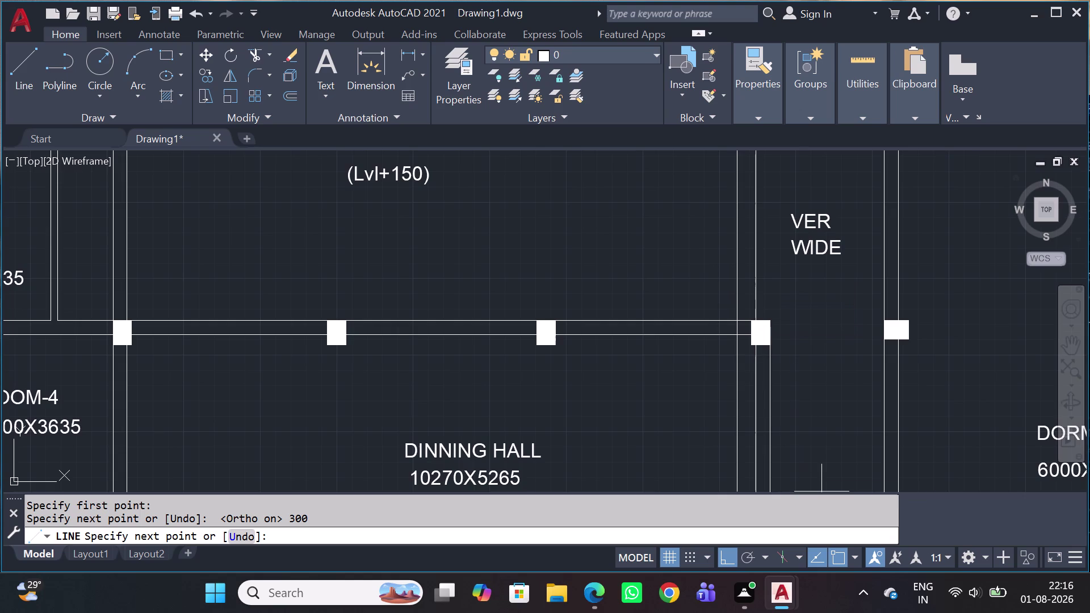
key(1)
text(66)
key(5)
scroll(down, 3)
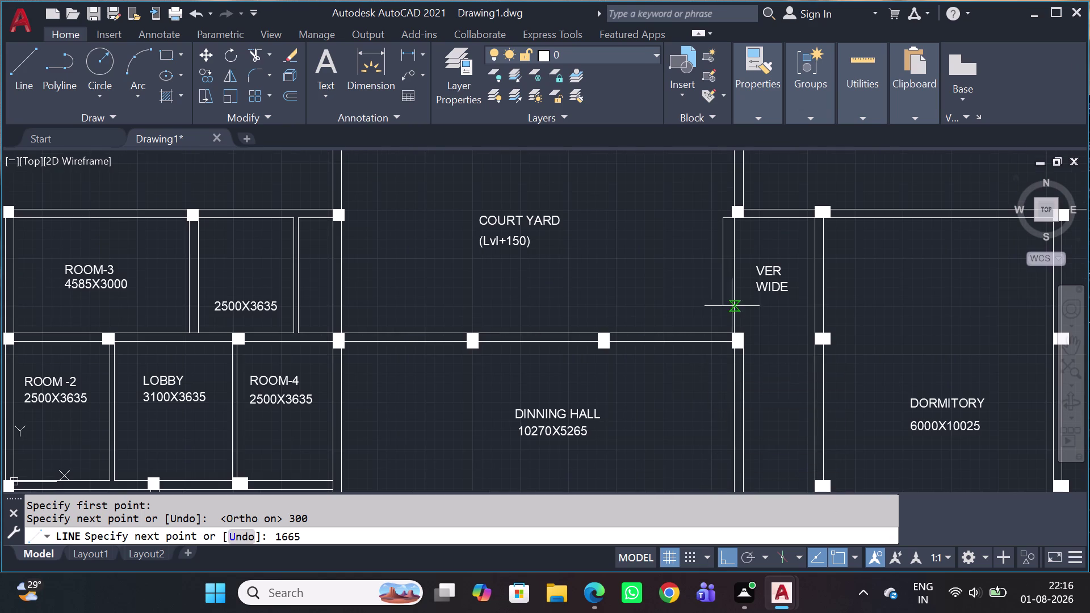
key(space)
scroll(up, 3)
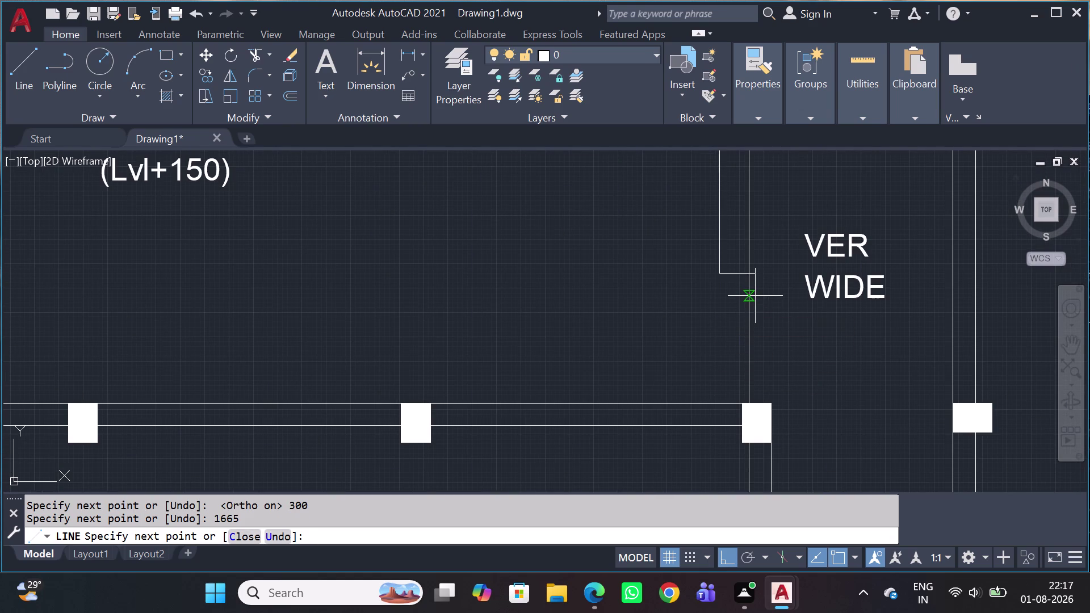
text(300)
key(space)
key(grave)
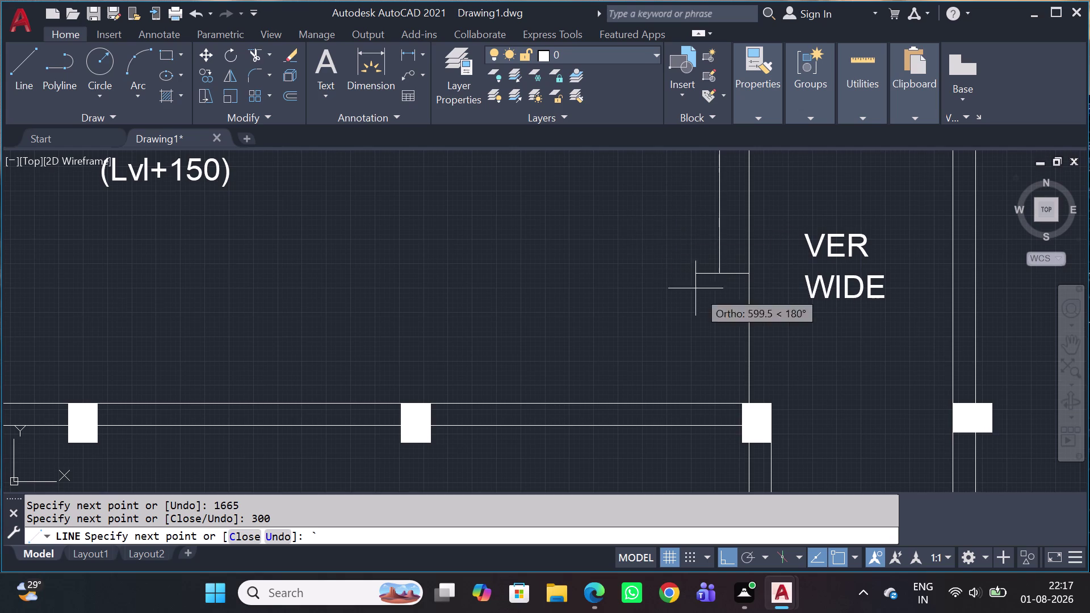
scroll(down, 3)
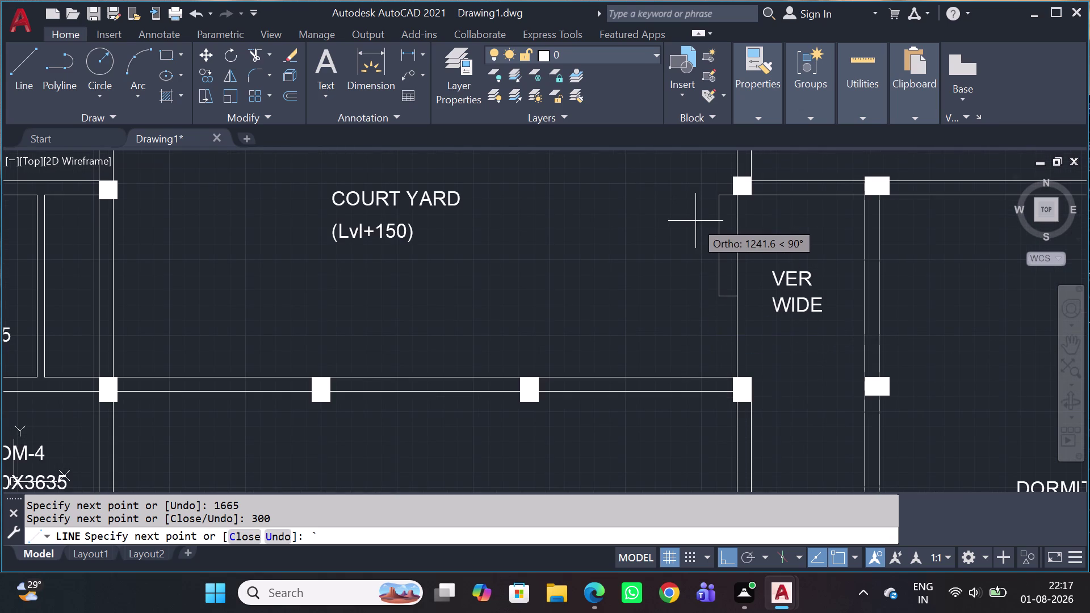
key(Escape)
Copy the 300 by 1665 step bracket twice to the left to form three treads.
click(689, 172)
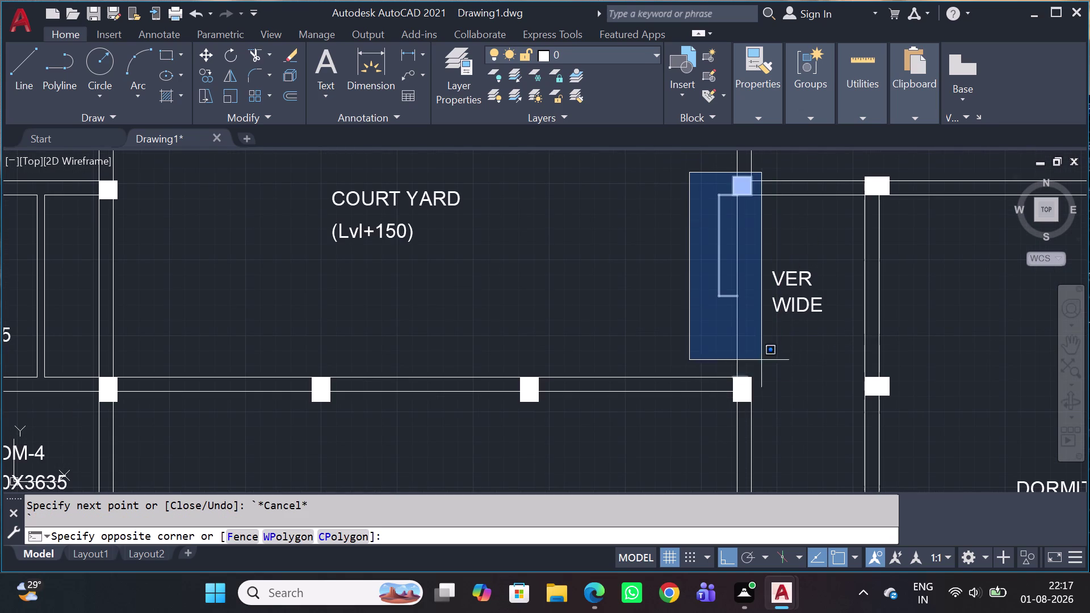
click(747, 333)
scroll(up, 3)
key(c)
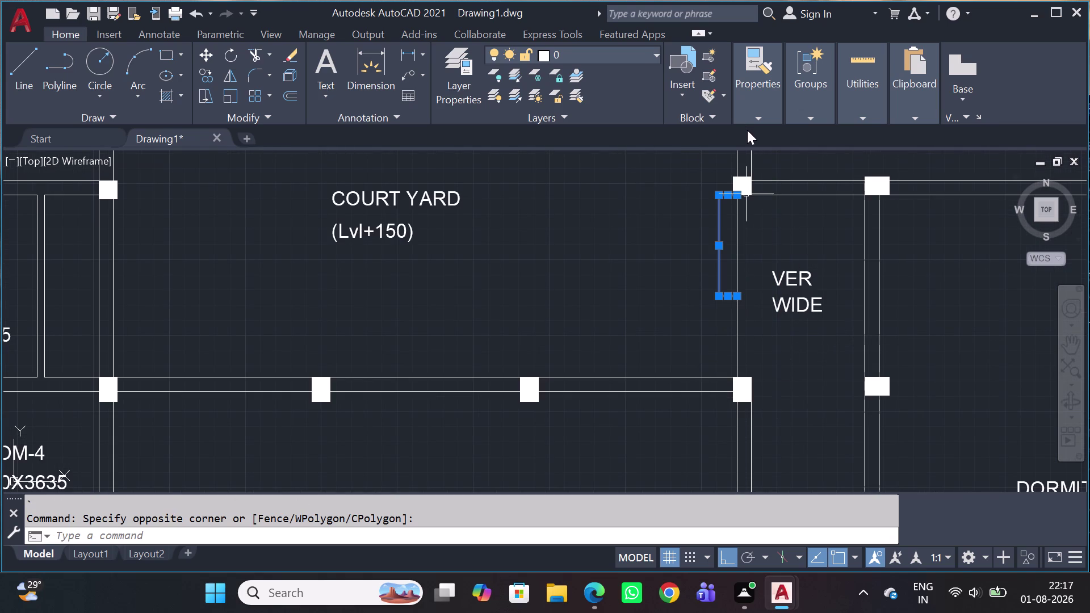
text(o)
key(space)
scroll(up, 3)
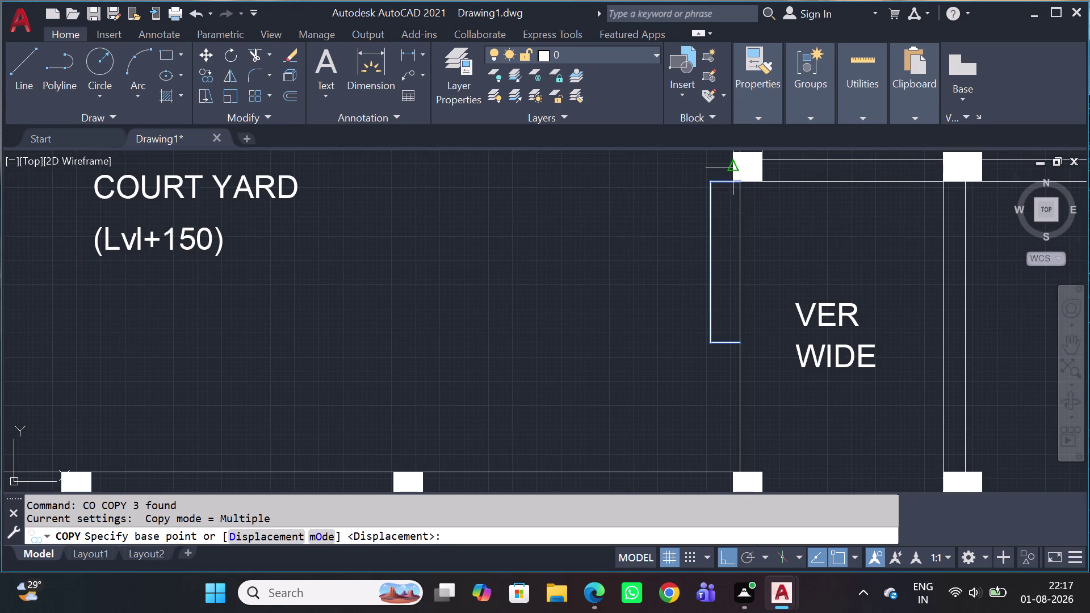
click(739, 186)
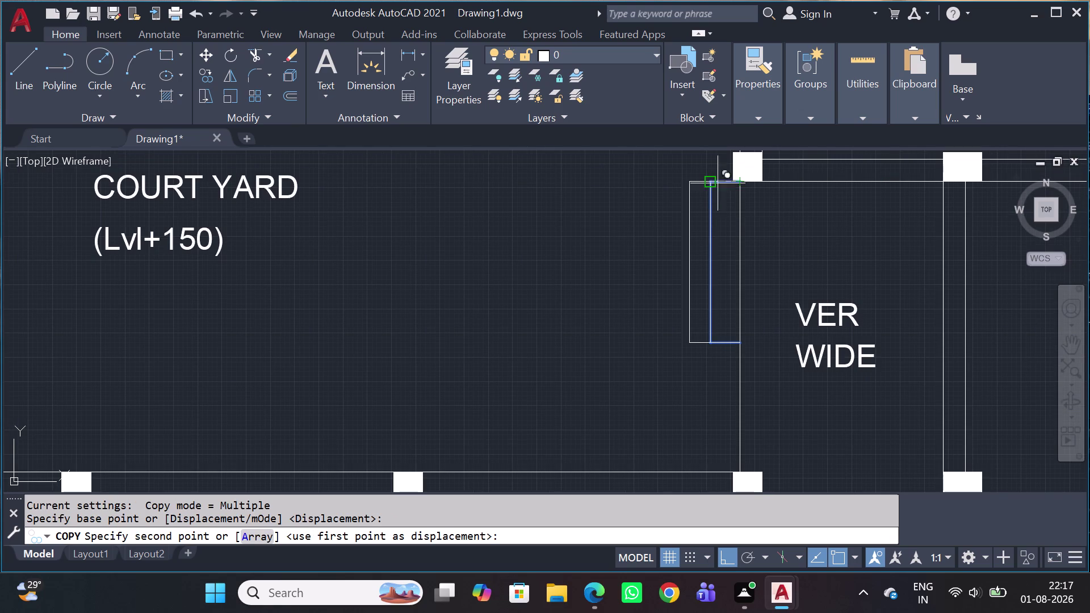
click(713, 182)
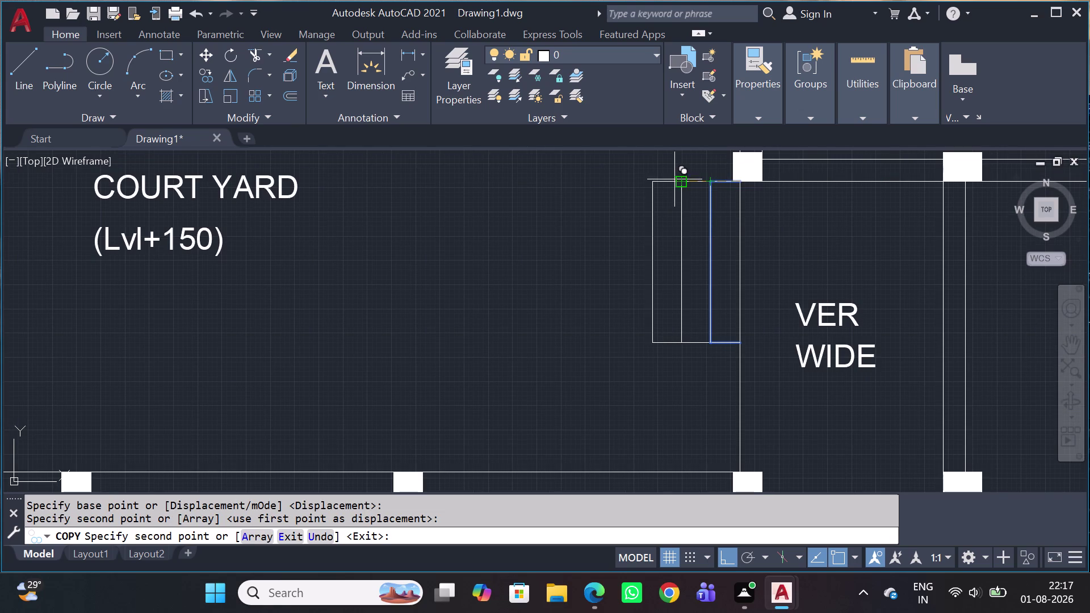
click(676, 179)
key(Escape)
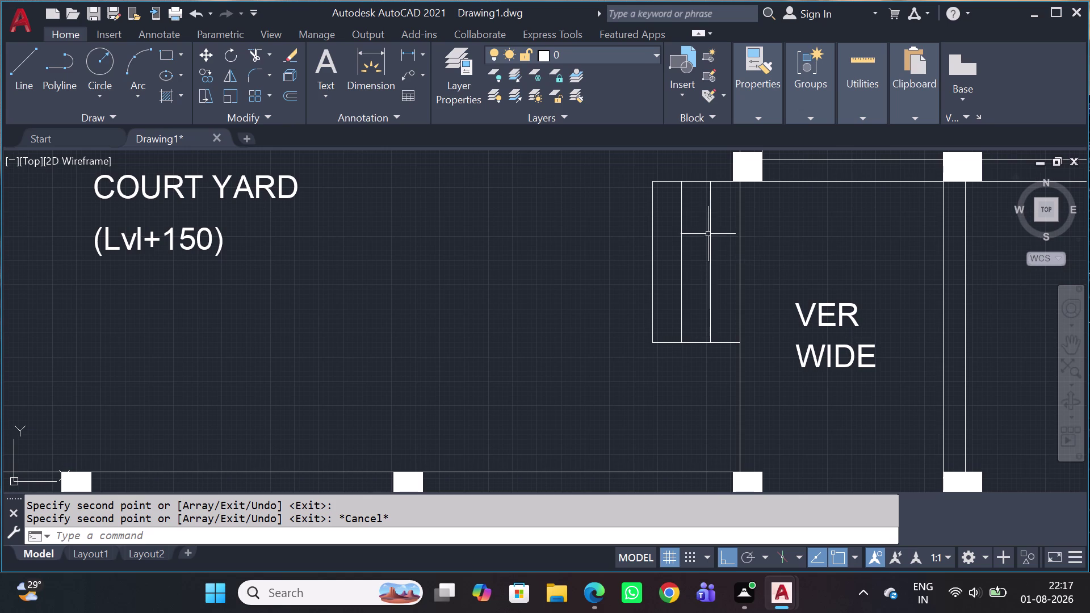
scroll(down, 3)
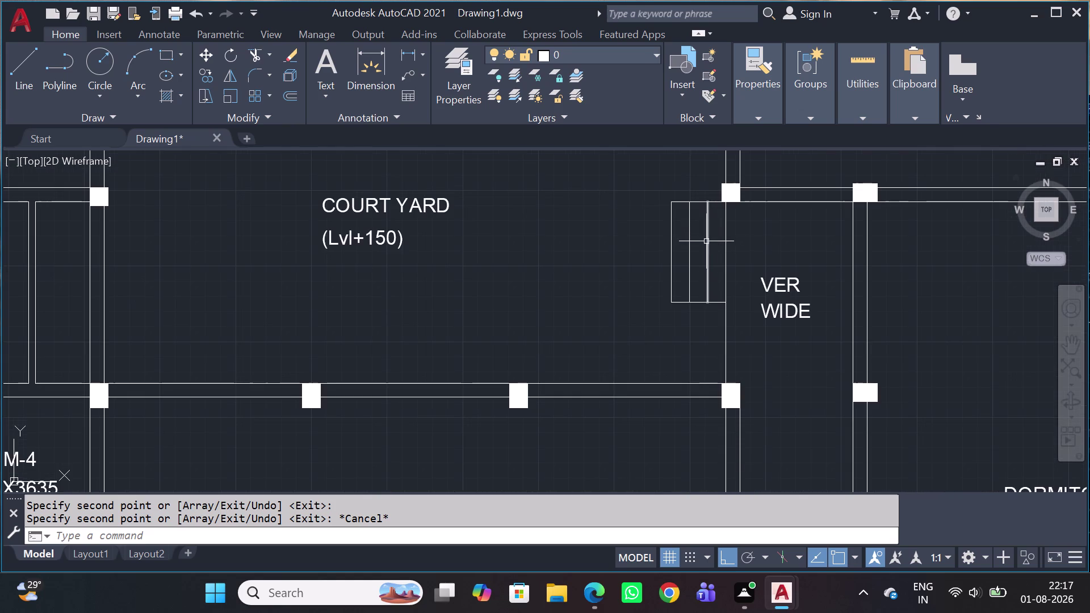
scroll(down, 3)
scroll(up, 3)
scroll(up, 3)
scroll(up, 3)
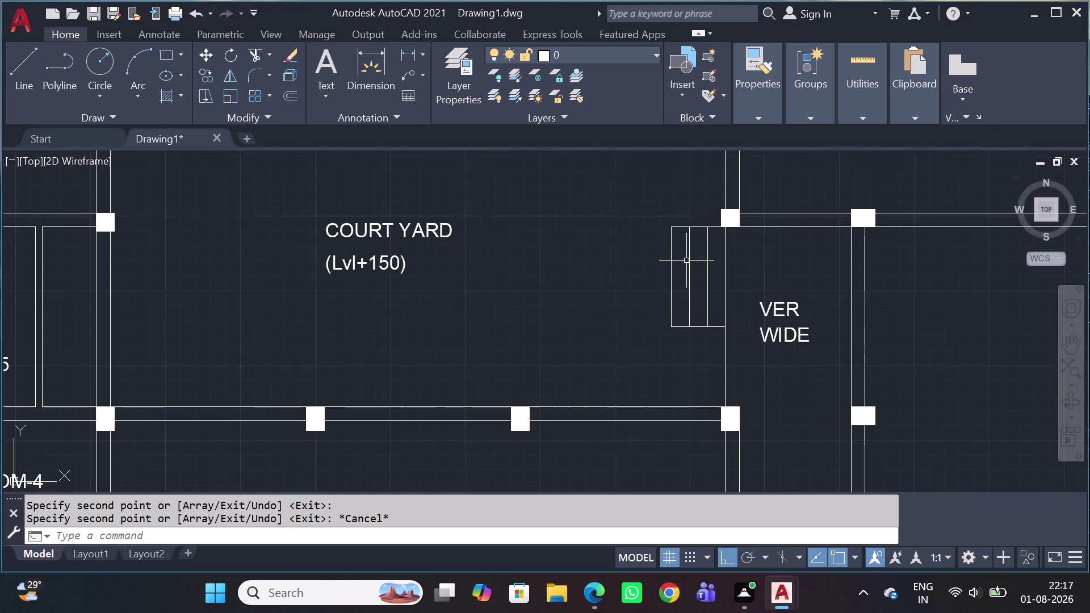
scroll(up, 3)
middle_drag(689, 270, 658, 250)
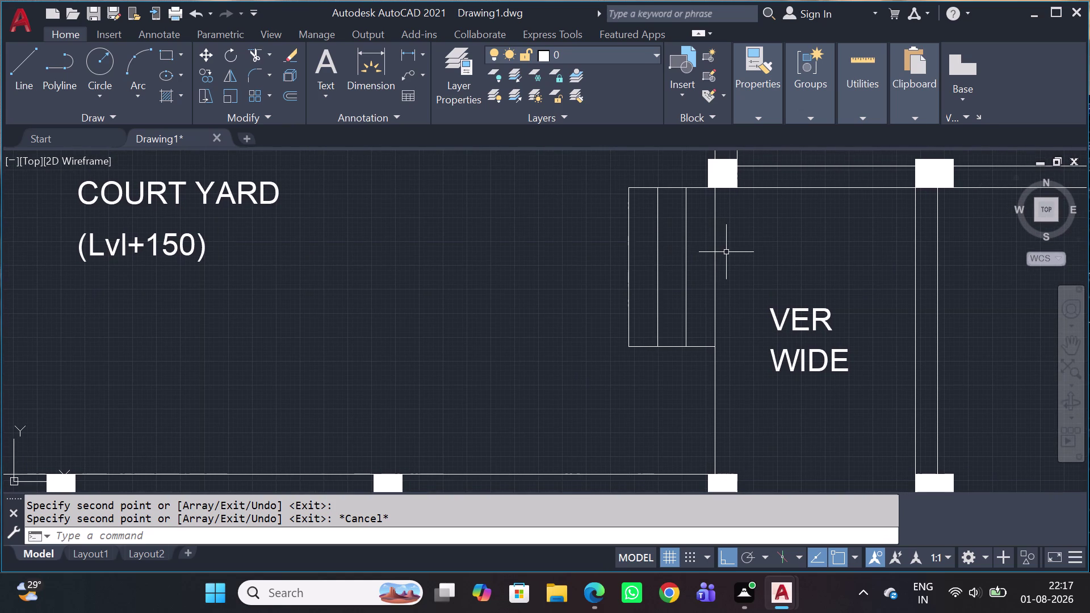
key(l)
key(space)
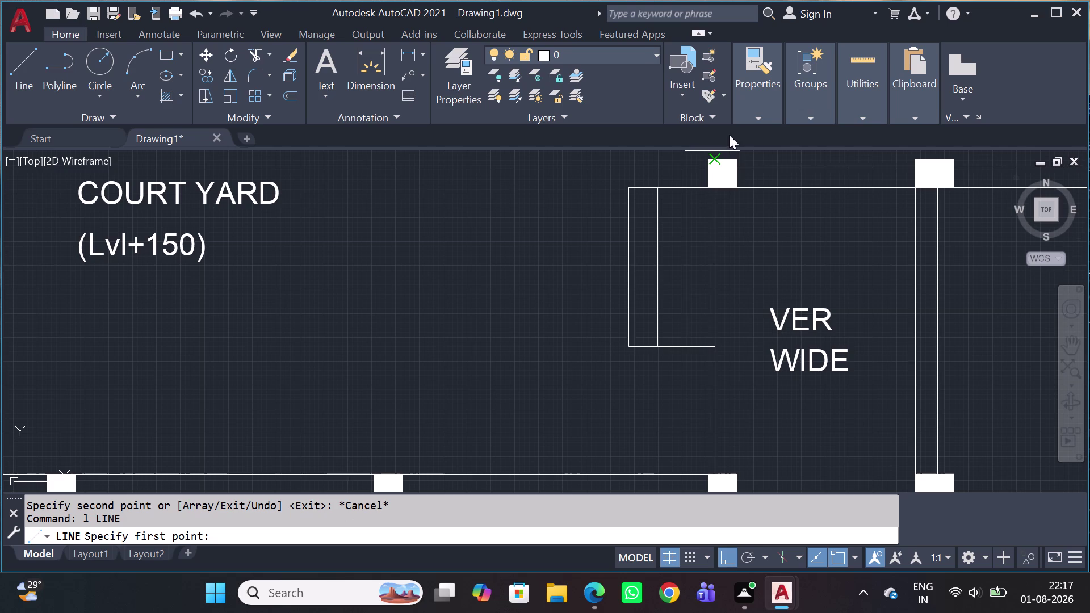
Load the ACAD_ISO02W100 linetype through the Linetype Manager and set it current.
click(766, 119)
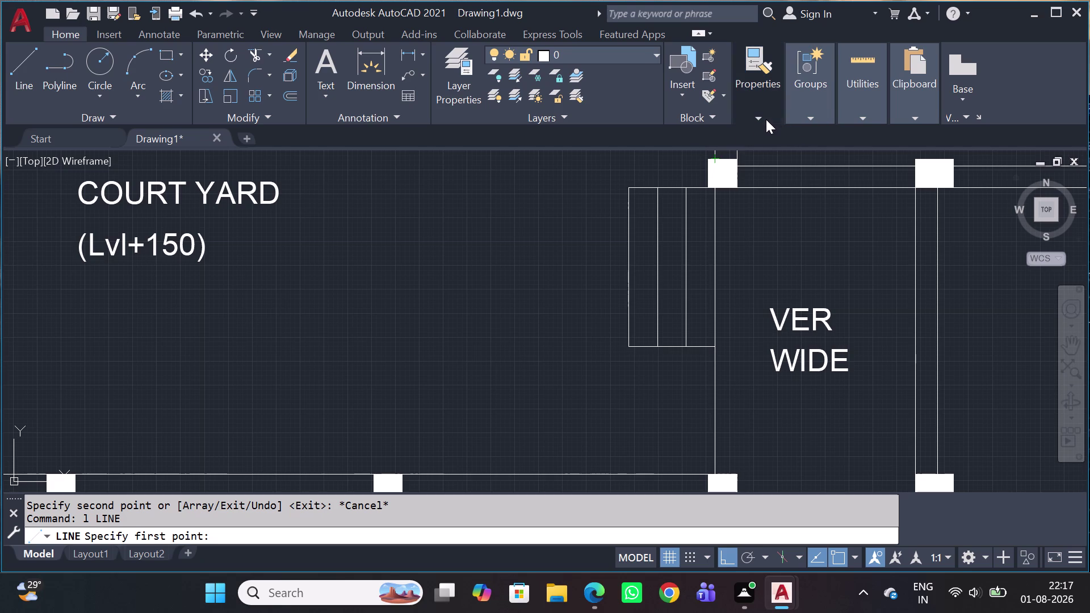
click(843, 156)
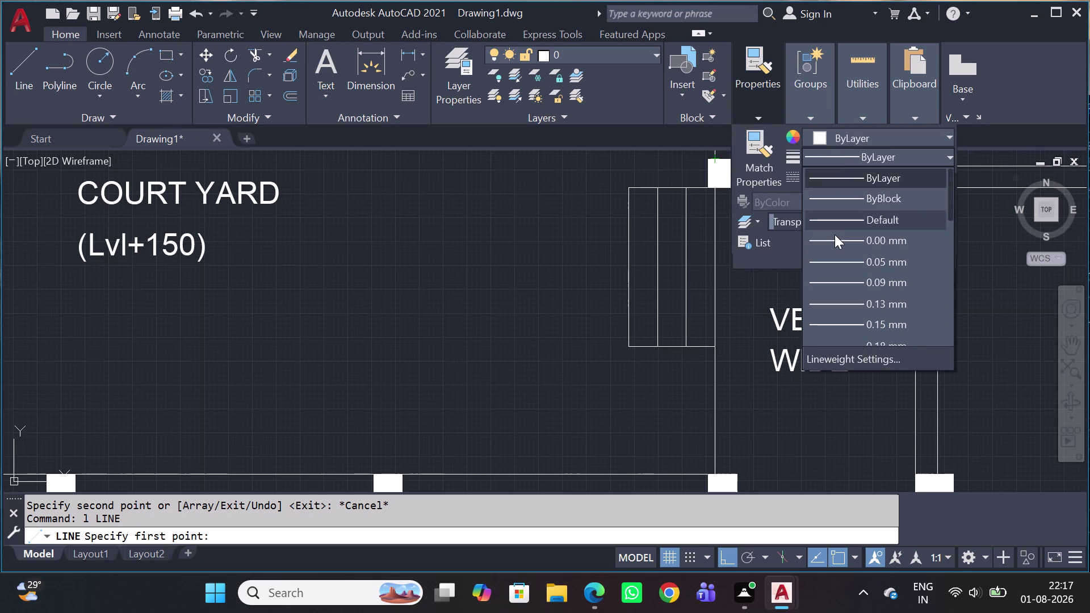
click(855, 152)
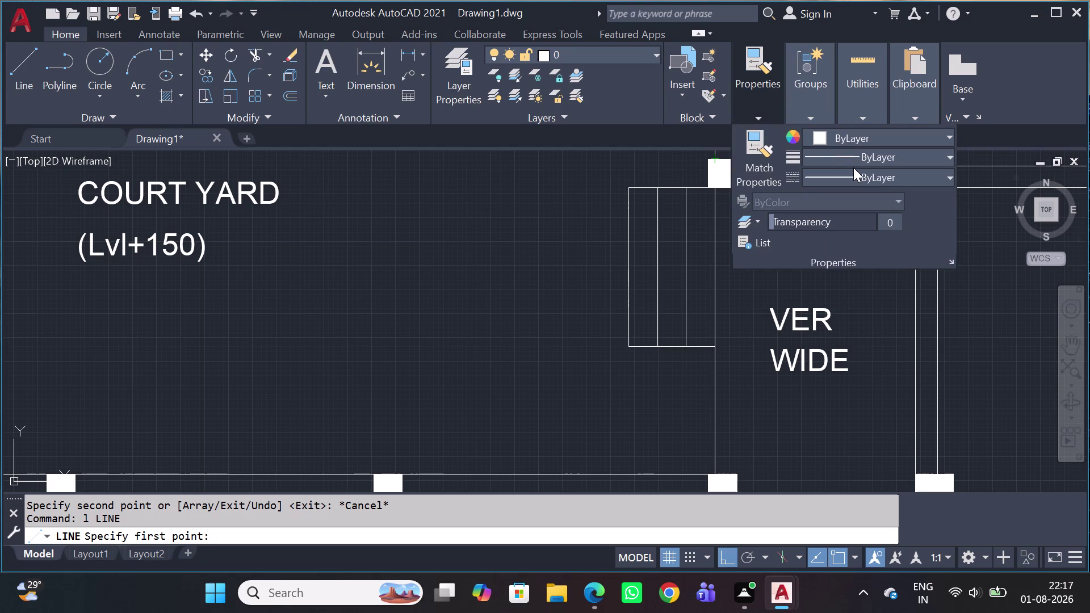
click(853, 173)
click(843, 264)
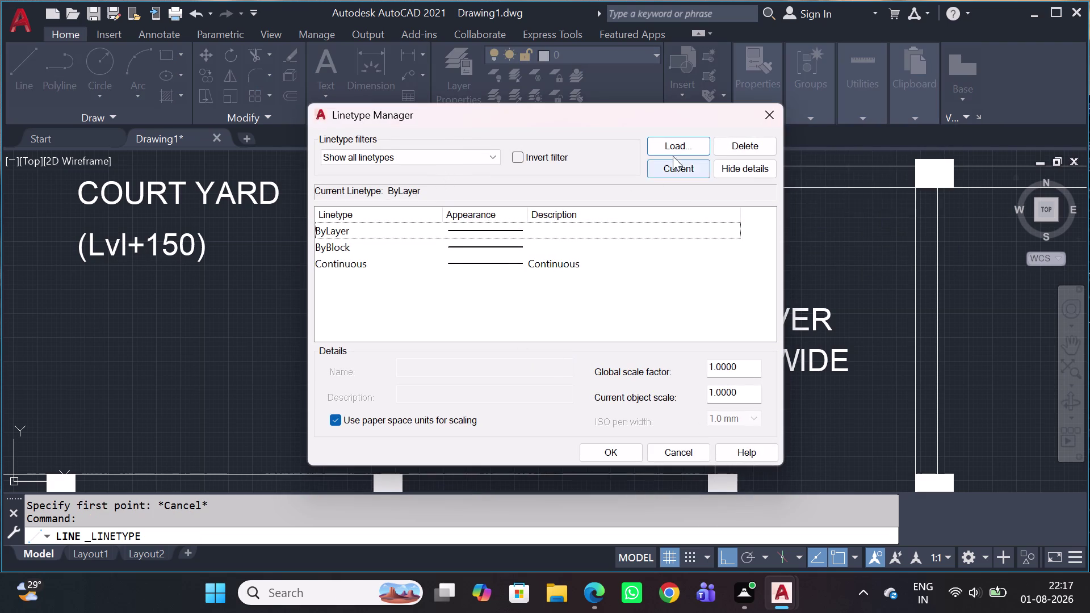
click(677, 145)
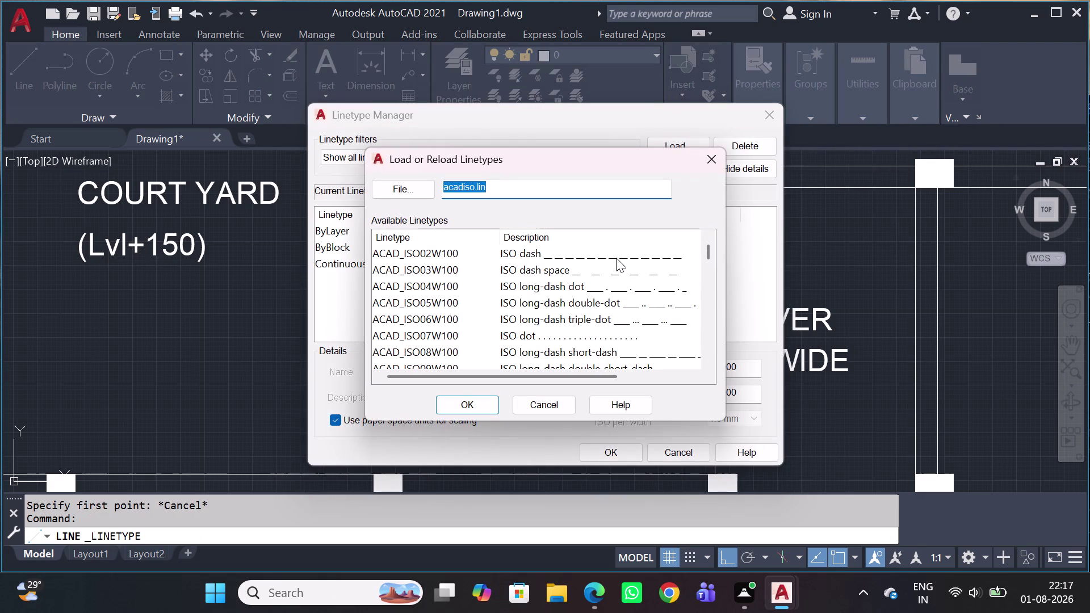
click(615, 259)
click(610, 265)
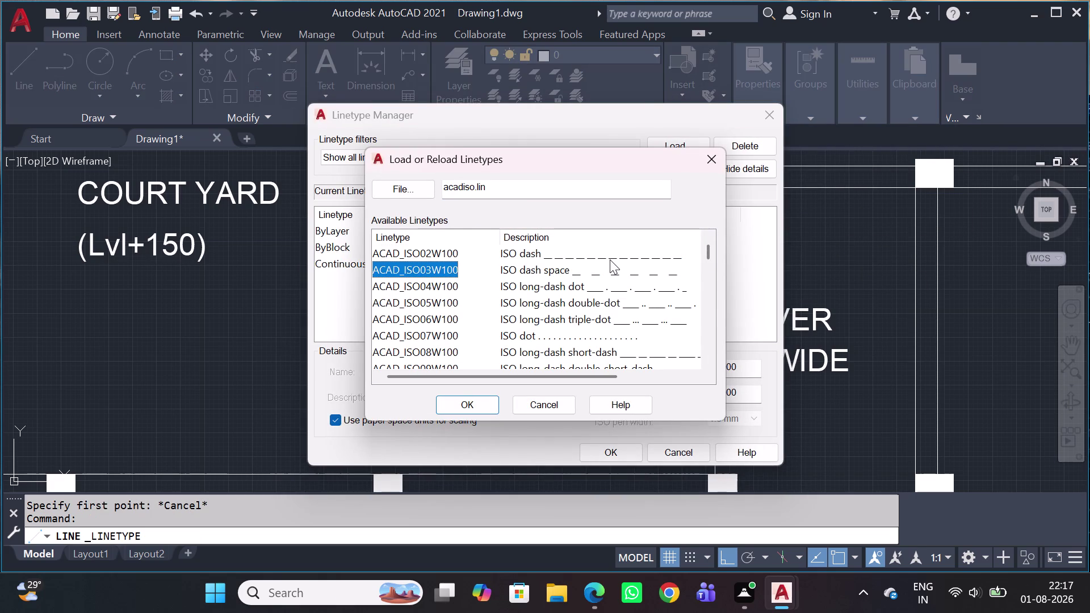
click(610, 259)
click(456, 412)
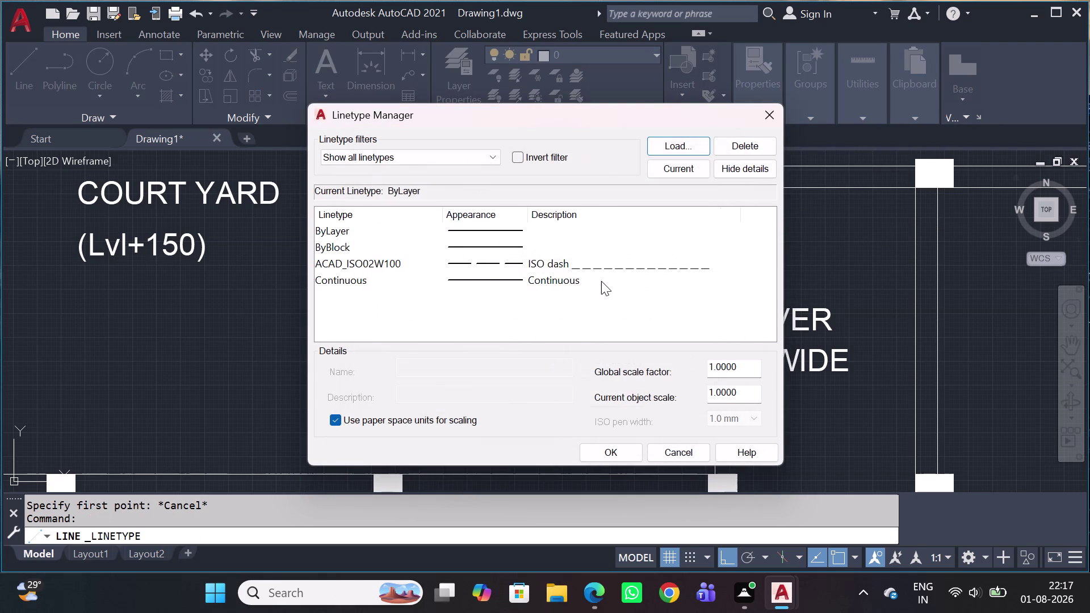
click(606, 261)
click(685, 166)
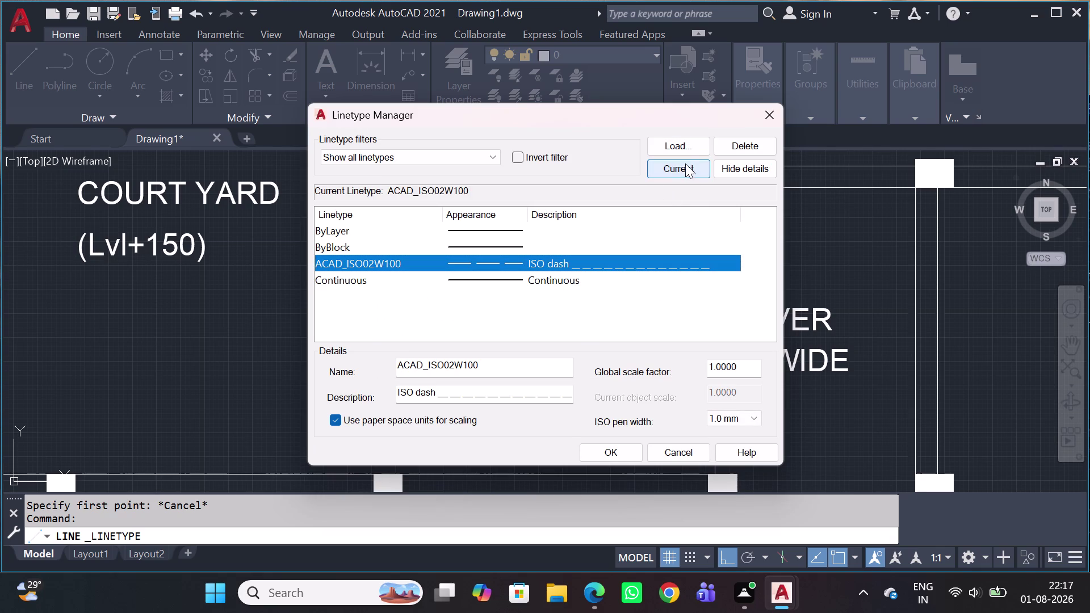
click(599, 448)
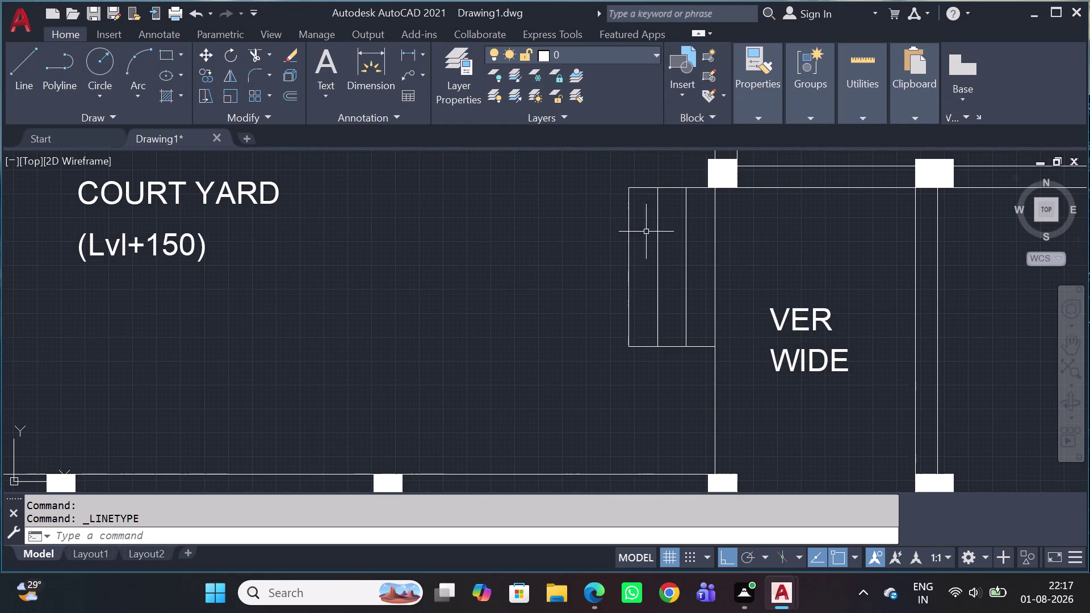
Start a line at the dormitory's corner column and draw a 600-long first segment.
scroll(down, 3)
middle_drag(686, 300, 608, 289)
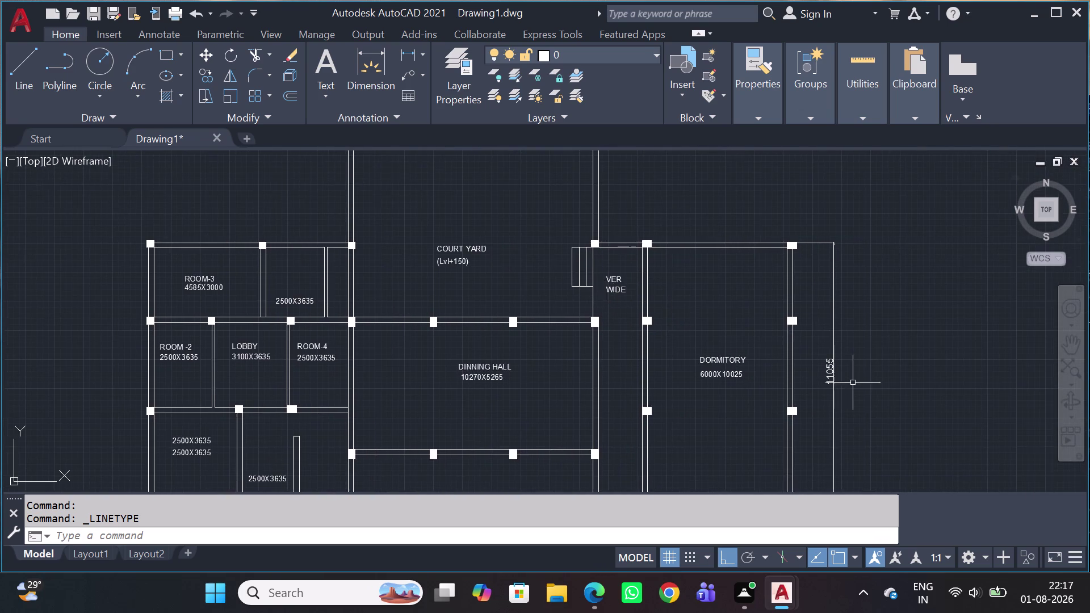
scroll(down, 3)
scroll(up, 3)
scroll(up, 3)
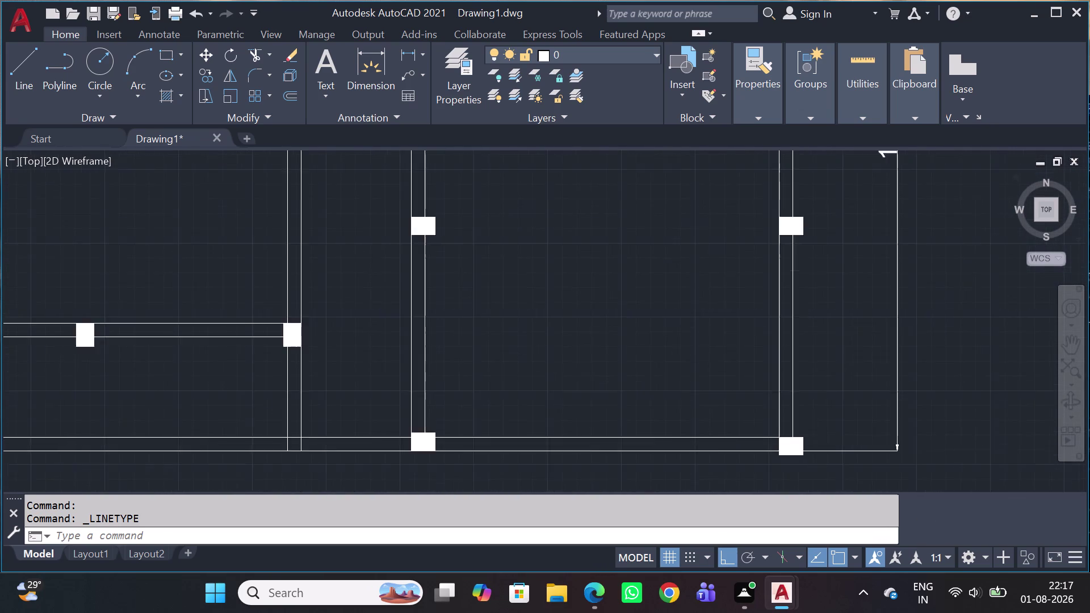
scroll(up, 3)
key(l)
key(space)
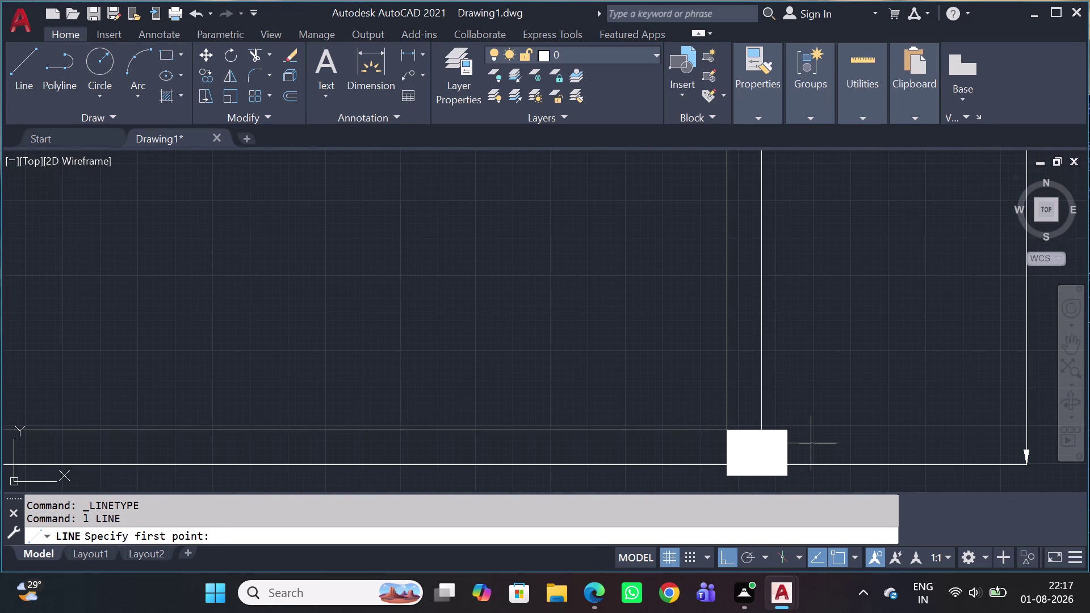
scroll(up, 3)
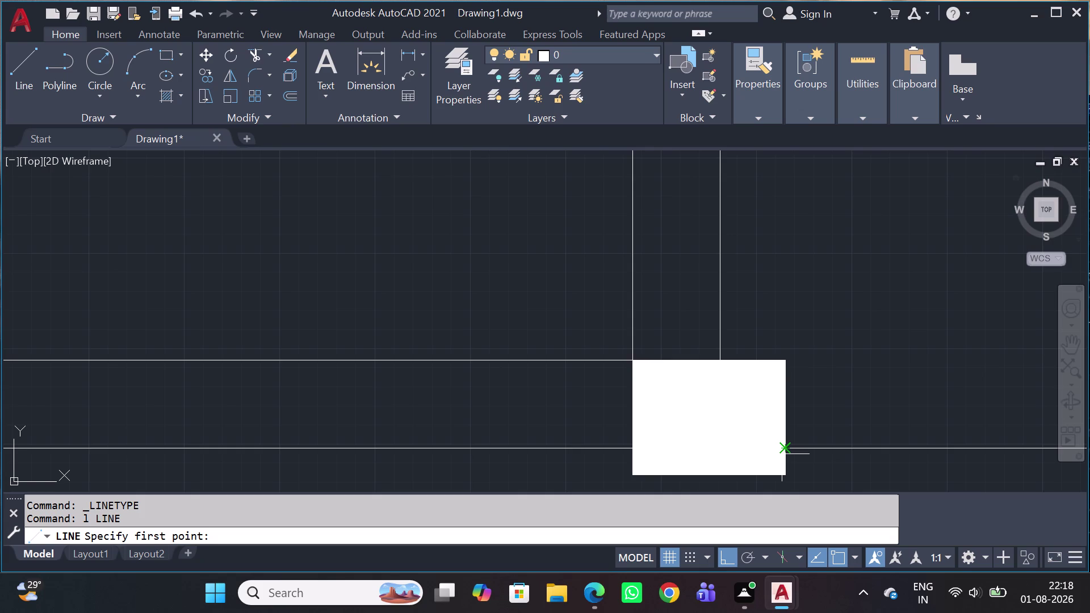
scroll(down, 3)
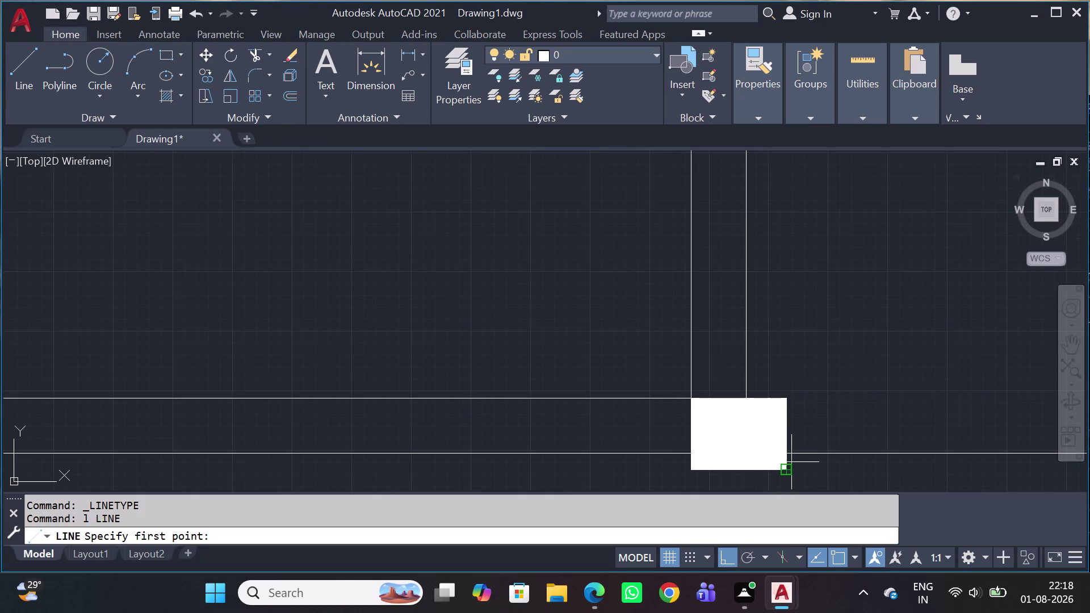
middle_drag(778, 465, 669, 399)
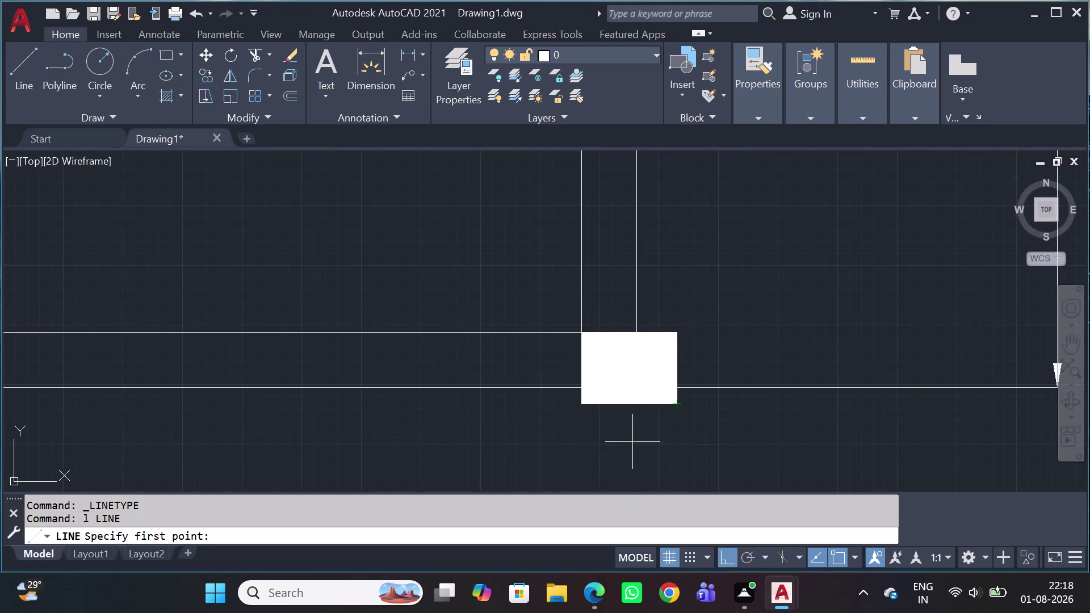
drag(639, 334, 668, 335)
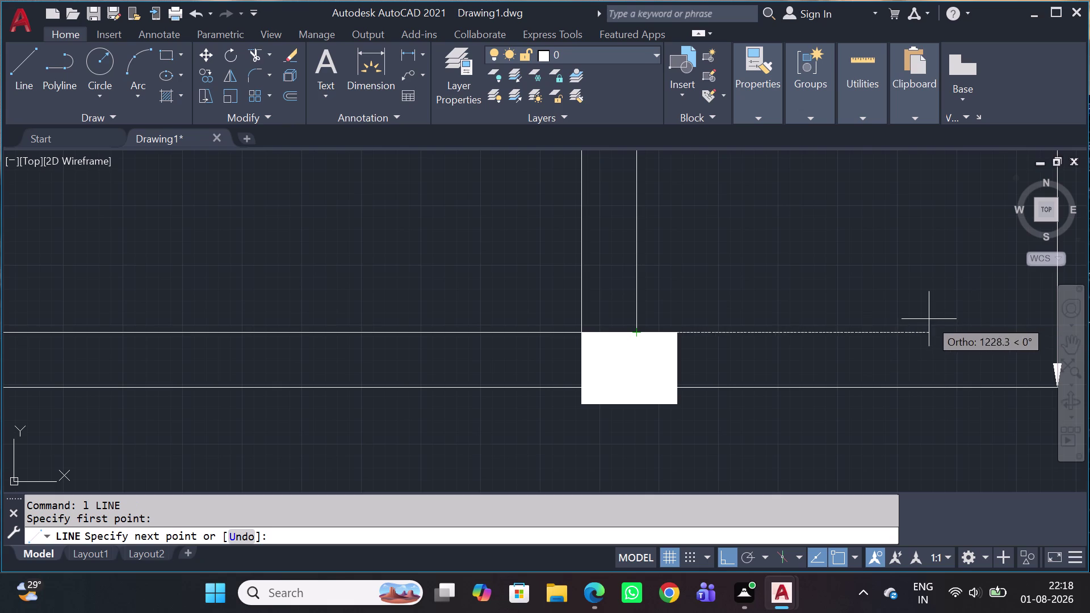
key(6)
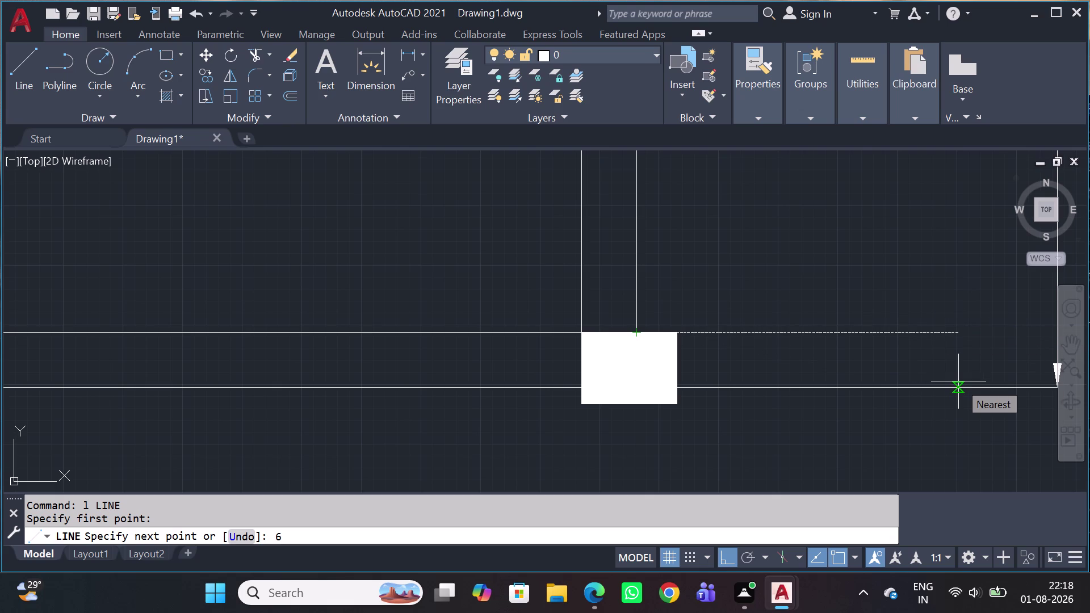
text(00)
key(space)
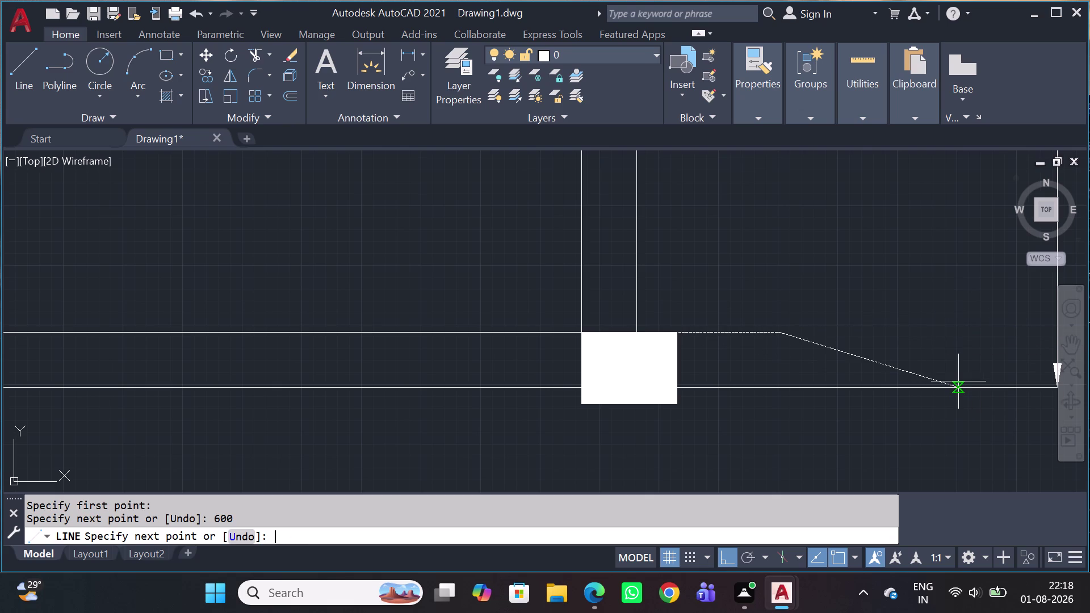
Run the outline up along DORMITORY's right side to near its far corner.
scroll(down, 3)
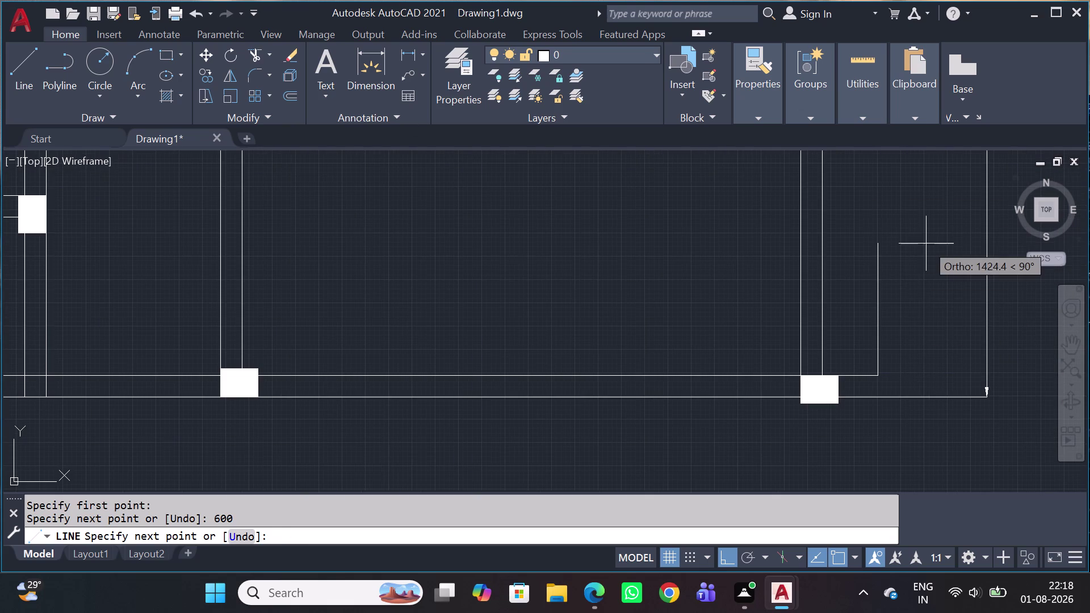
middle_drag(925, 244, 863, 449)
scroll(down, 3)
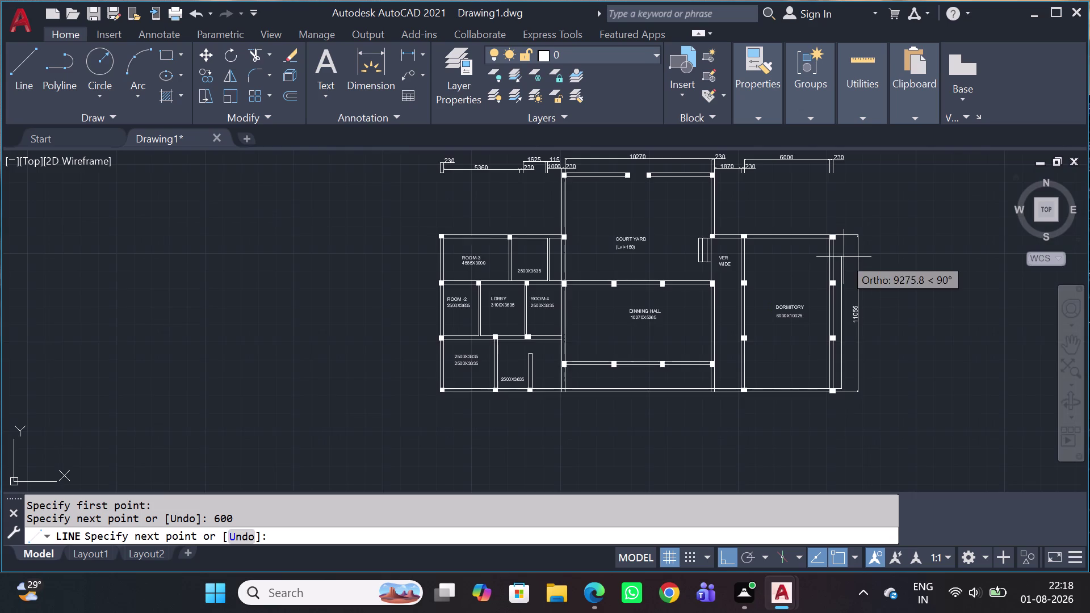
scroll(up, 3)
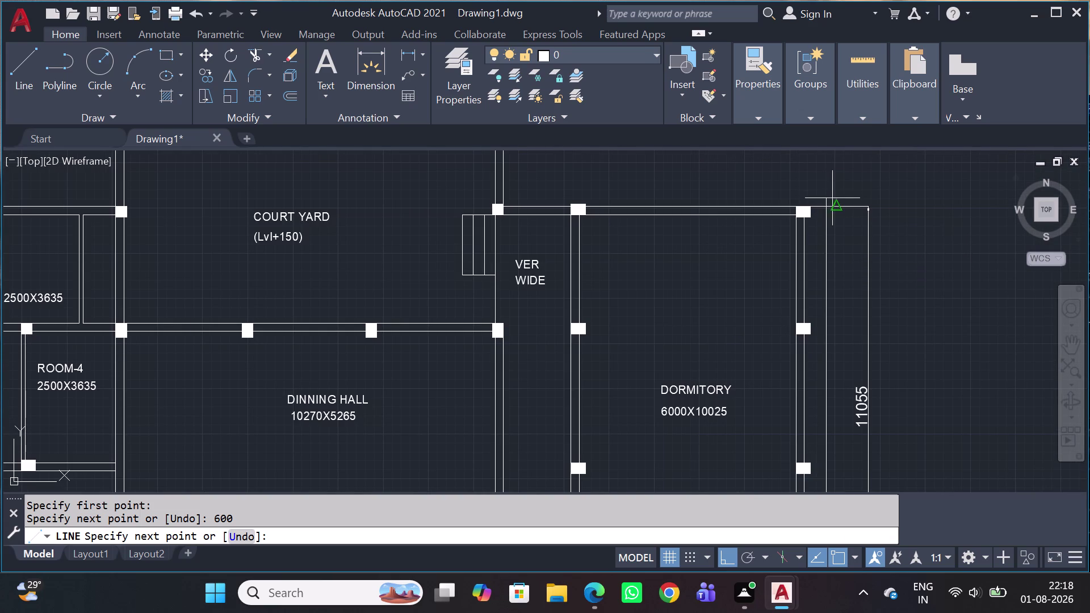
click(828, 210)
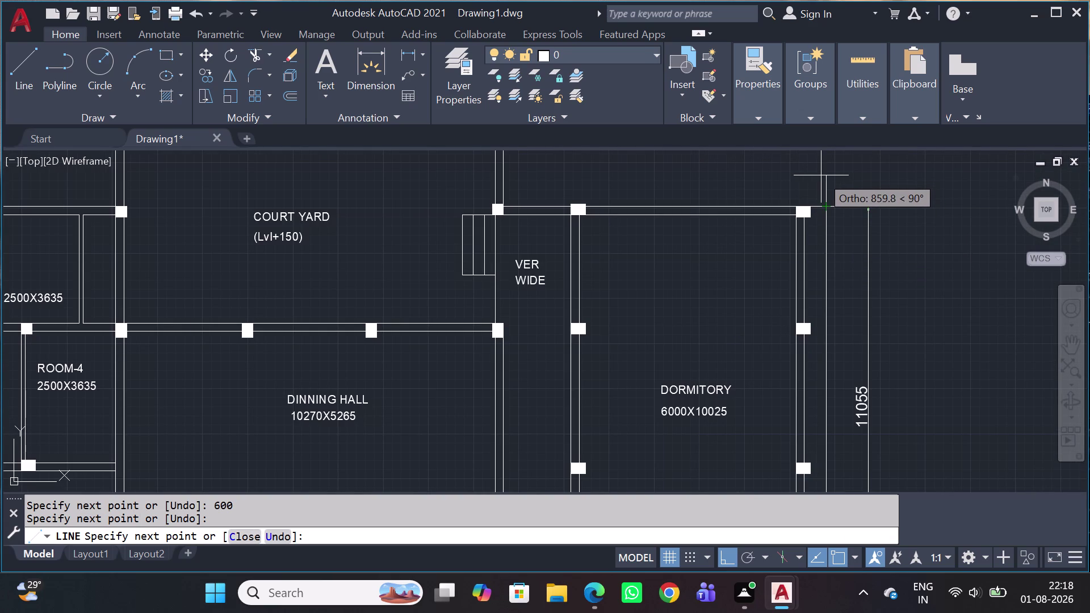
Extend the outline 600 past DORMITORY's corner, then left to above the courtyard column.
middle_drag(821, 198, 819, 264)
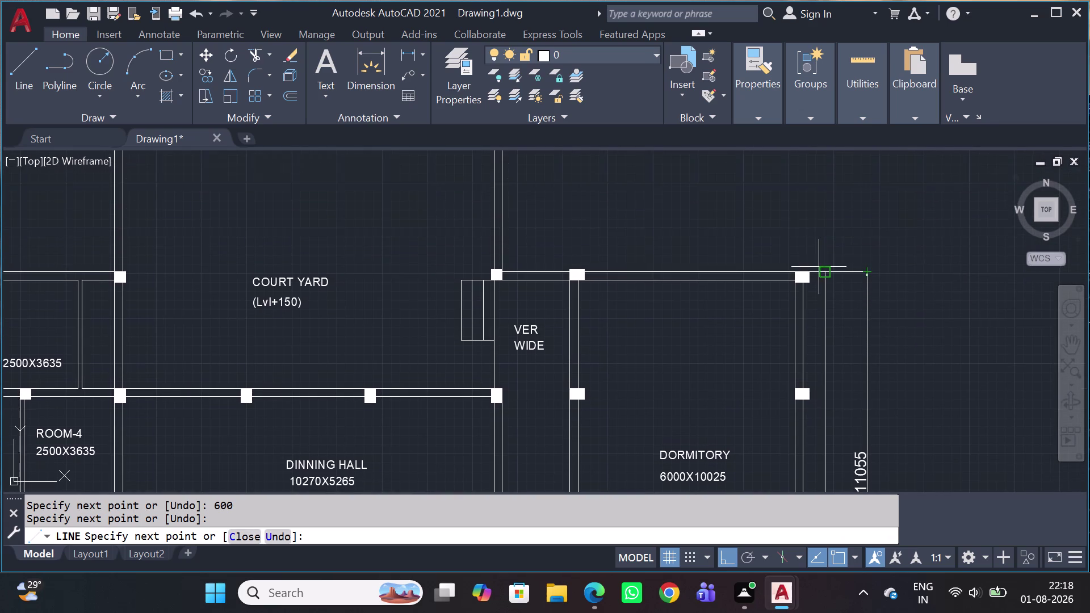
scroll(up, 3)
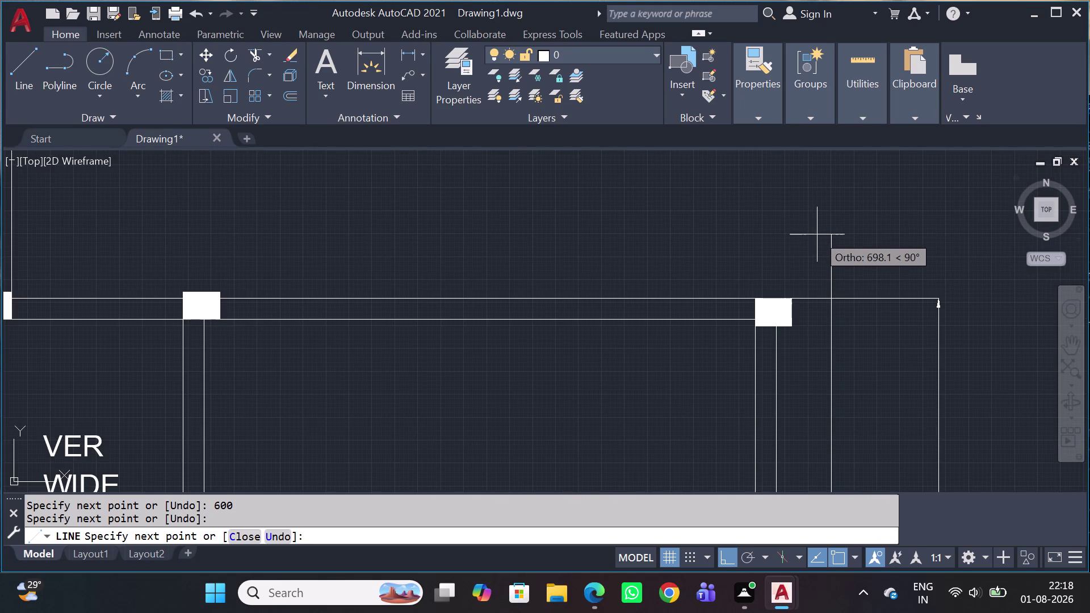
text(6)
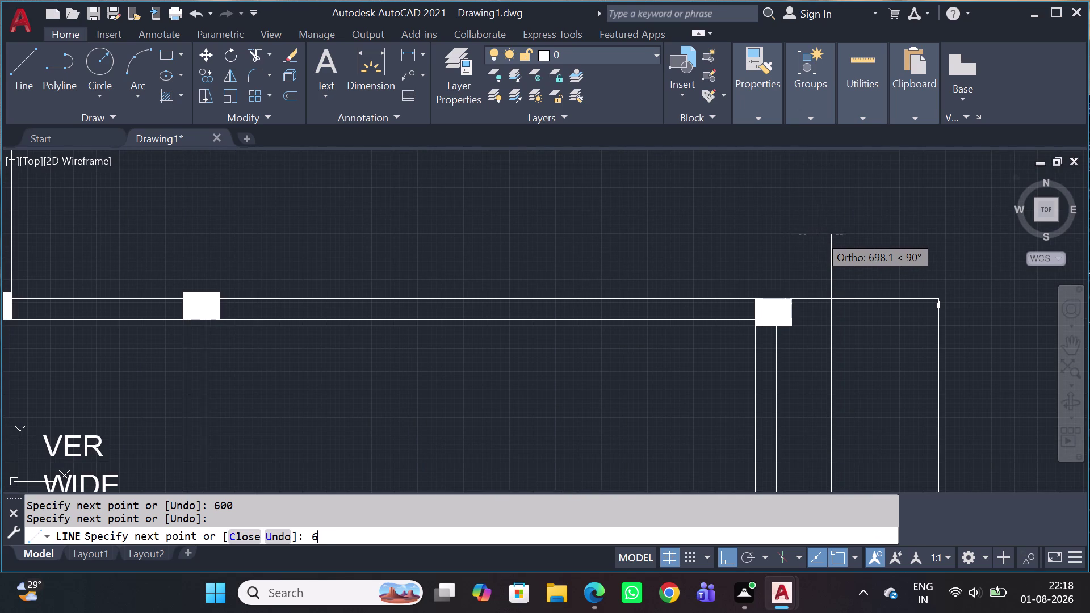
text(00)
key(space)
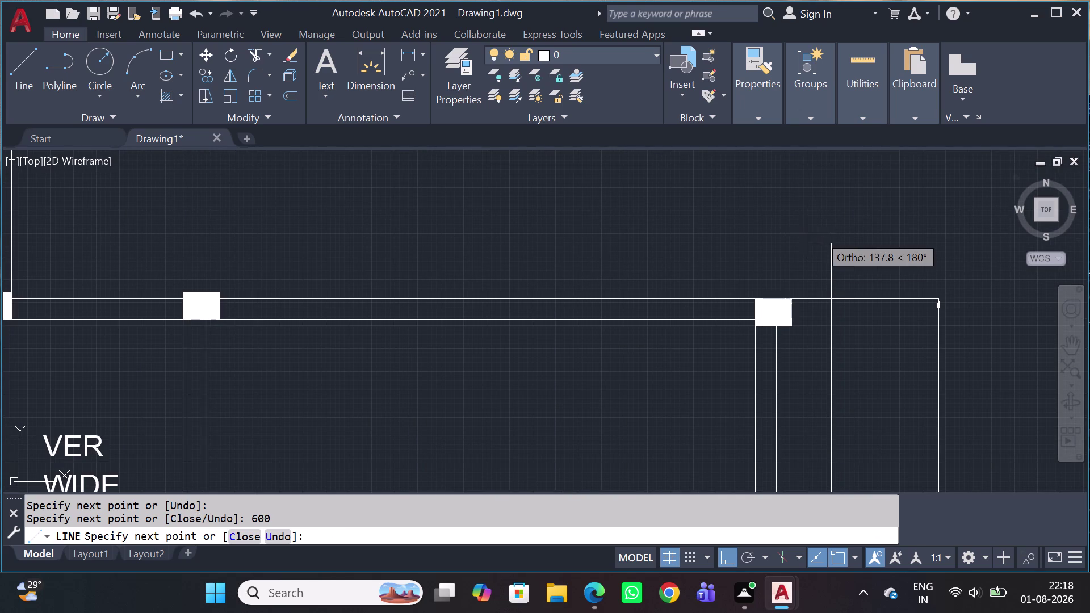
scroll(down, 3)
middle_drag(678, 260, 723, 268)
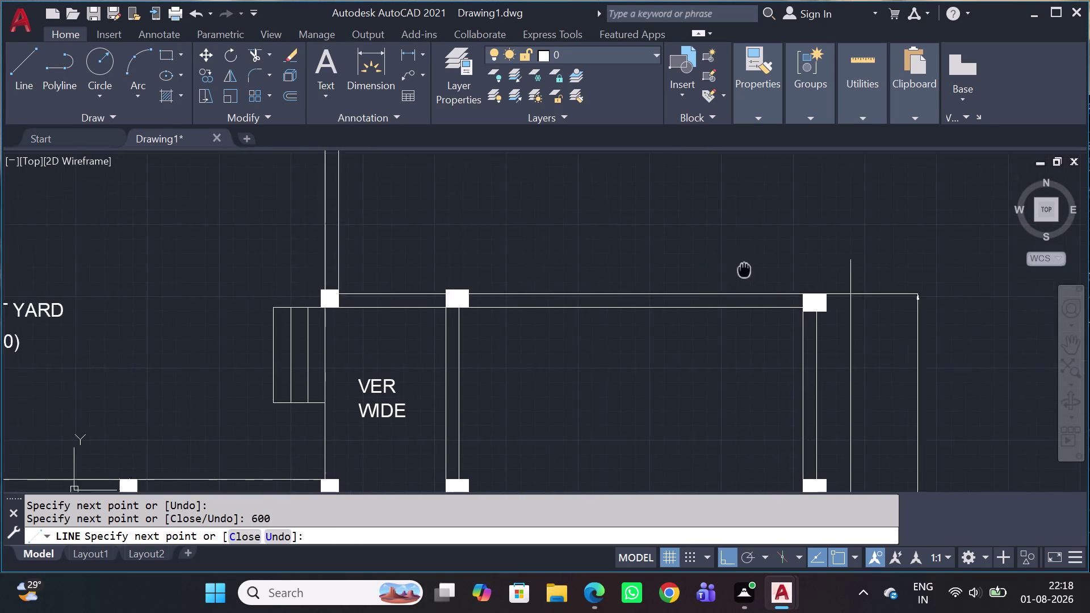
middle_drag(724, 268, 823, 267)
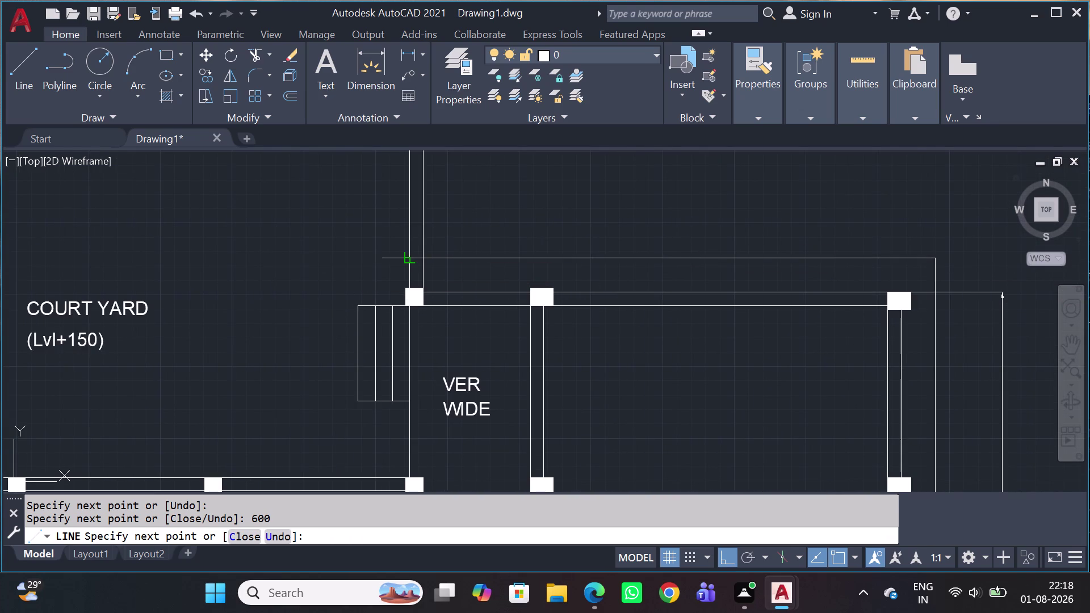
middle_drag(435, 281, 645, 328)
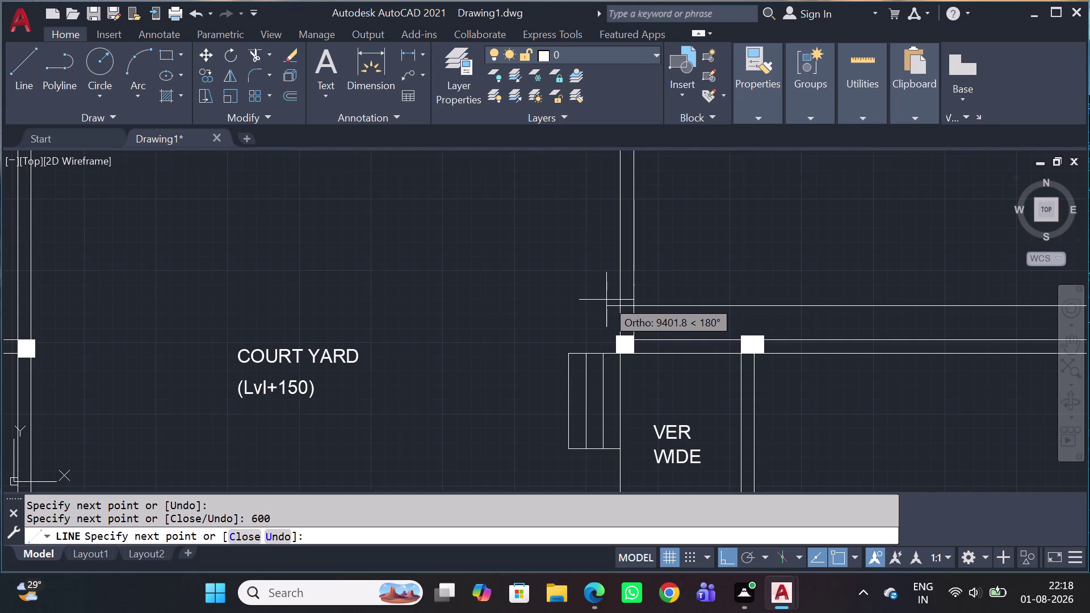
click(622, 309)
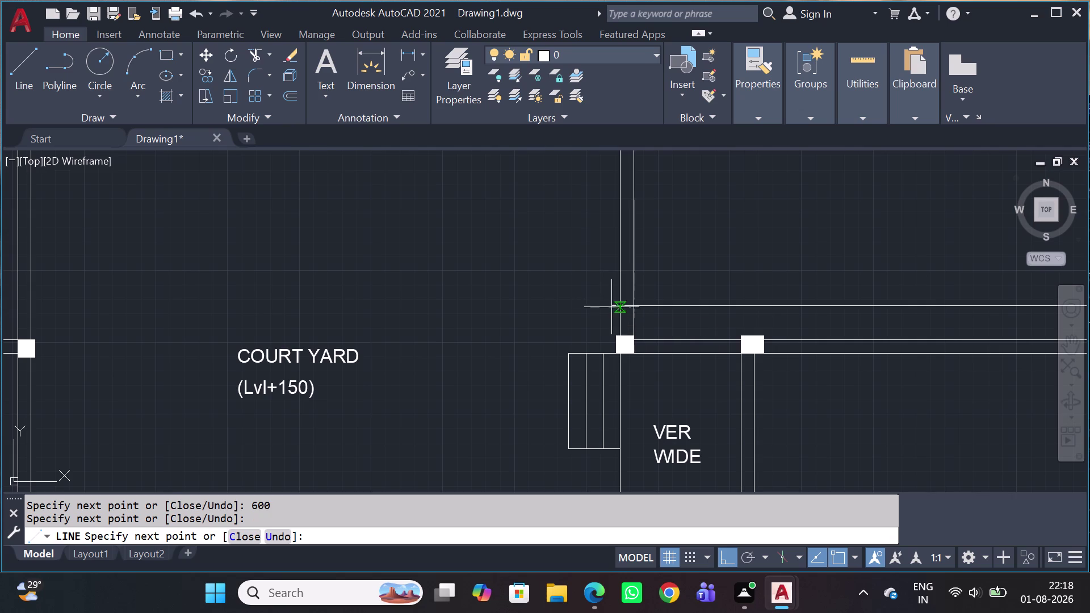
Add a 600 outline leg and a point near the verandah wall with another 600 offset.
text(600)
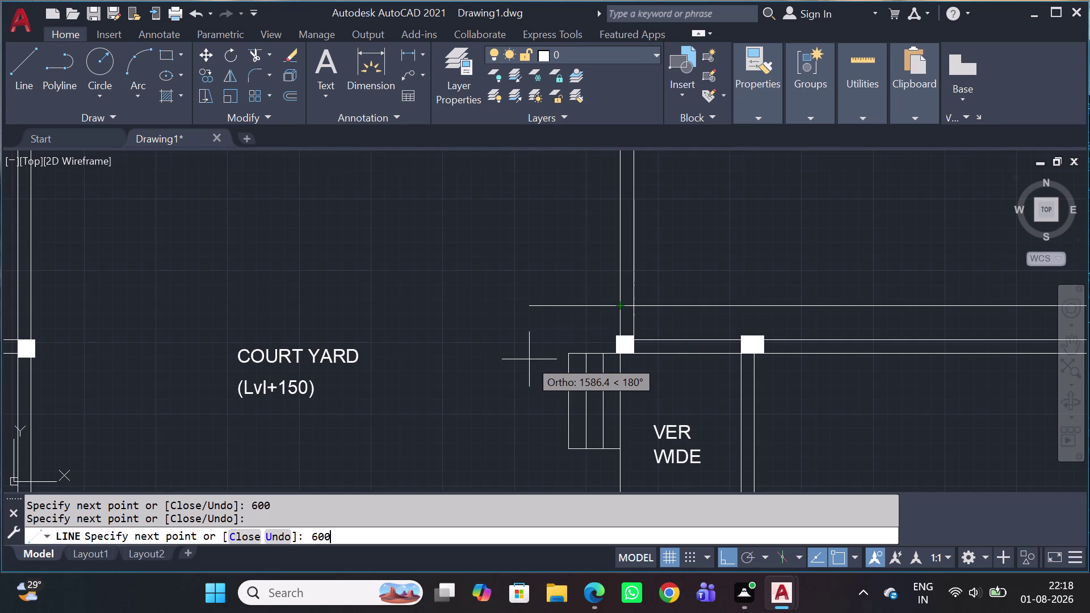
key(space)
scroll(down, 3)
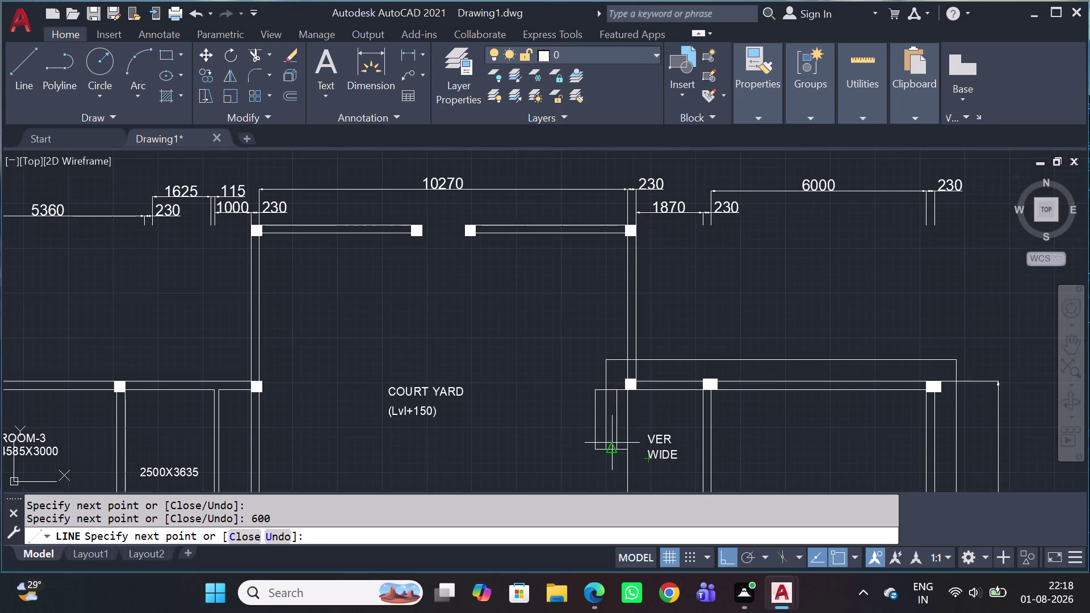
middle_drag(598, 438, 607, 245)
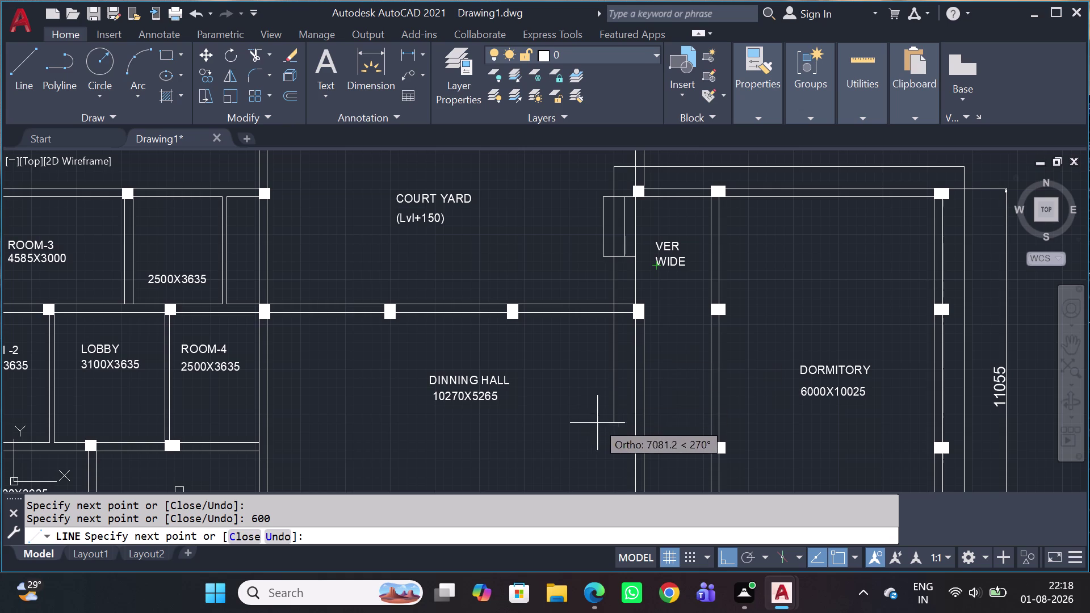
middle_drag(598, 427, 627, 236)
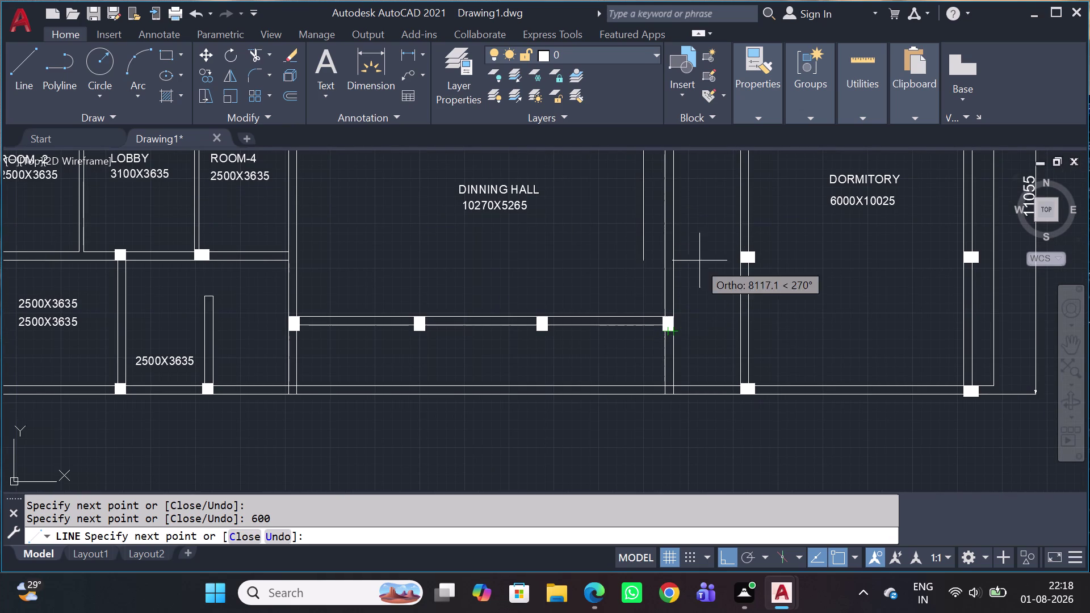
middle_drag(707, 243, 743, 476)
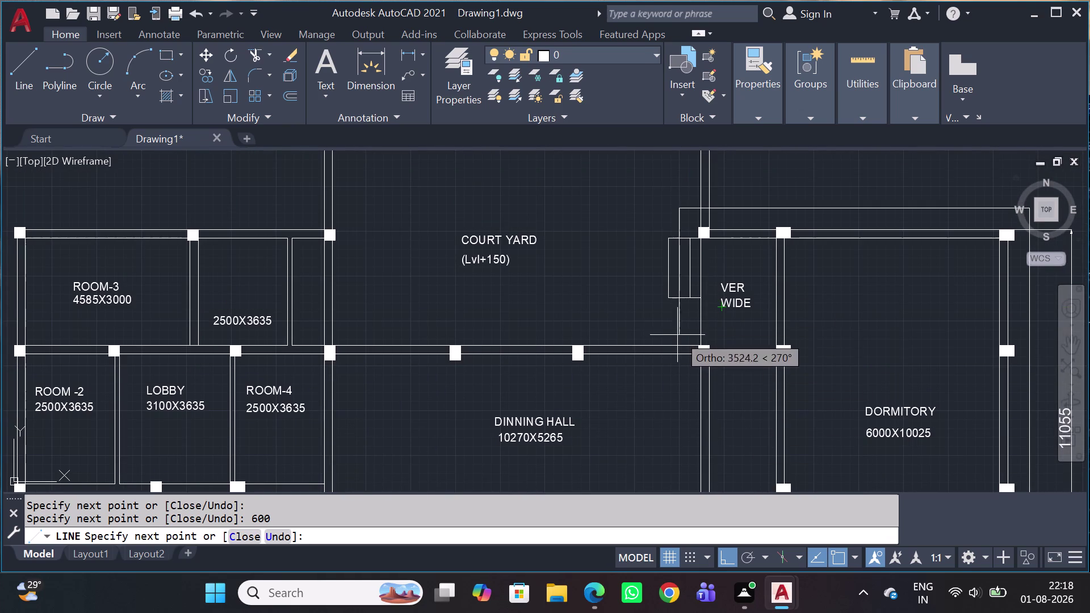
scroll(up, 3)
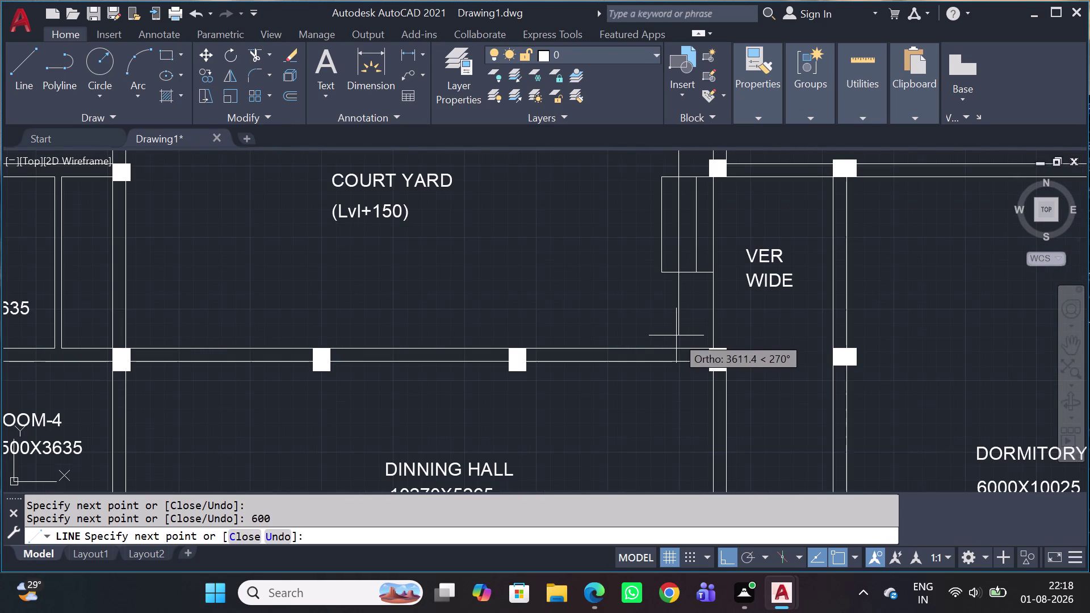
click(677, 356)
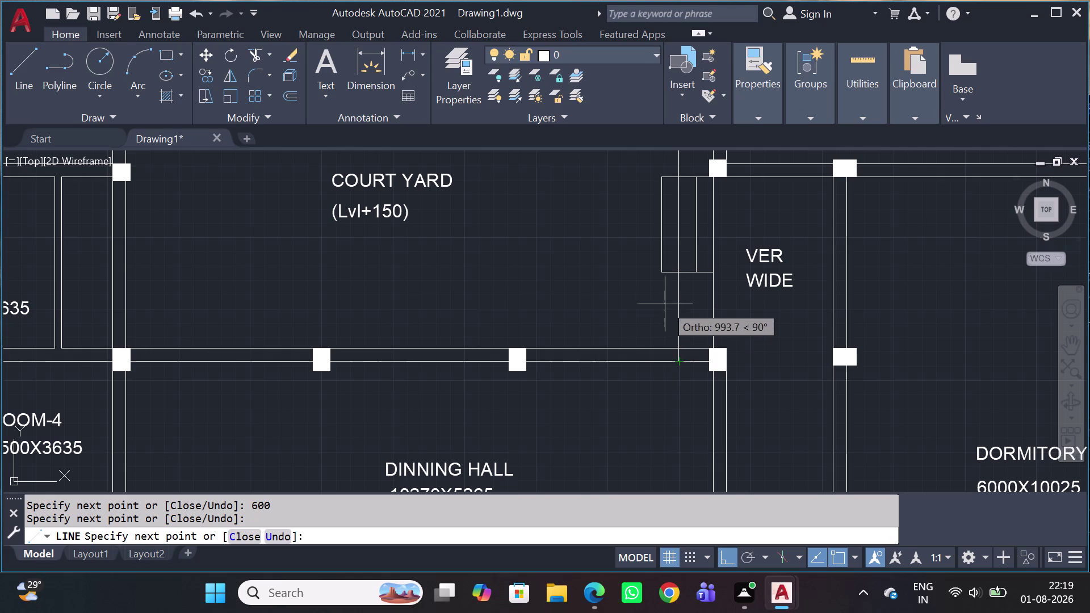
text(600)
key(space)
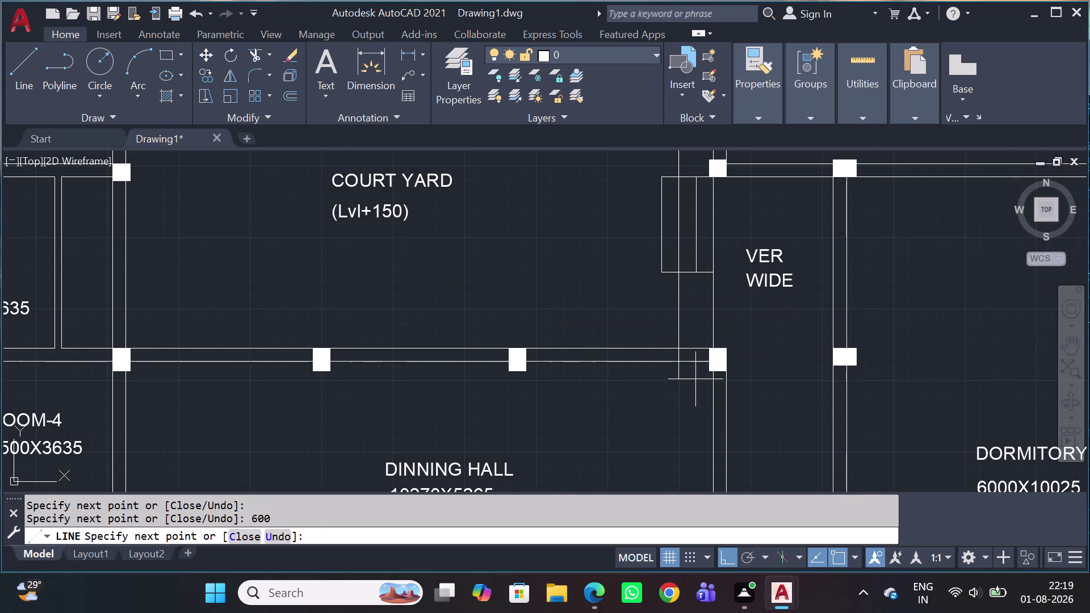
Undo two outline segments and redraw the point beside the verandah wall with a 600 leg.
key(ctrl+z)
key(ctrl+z)
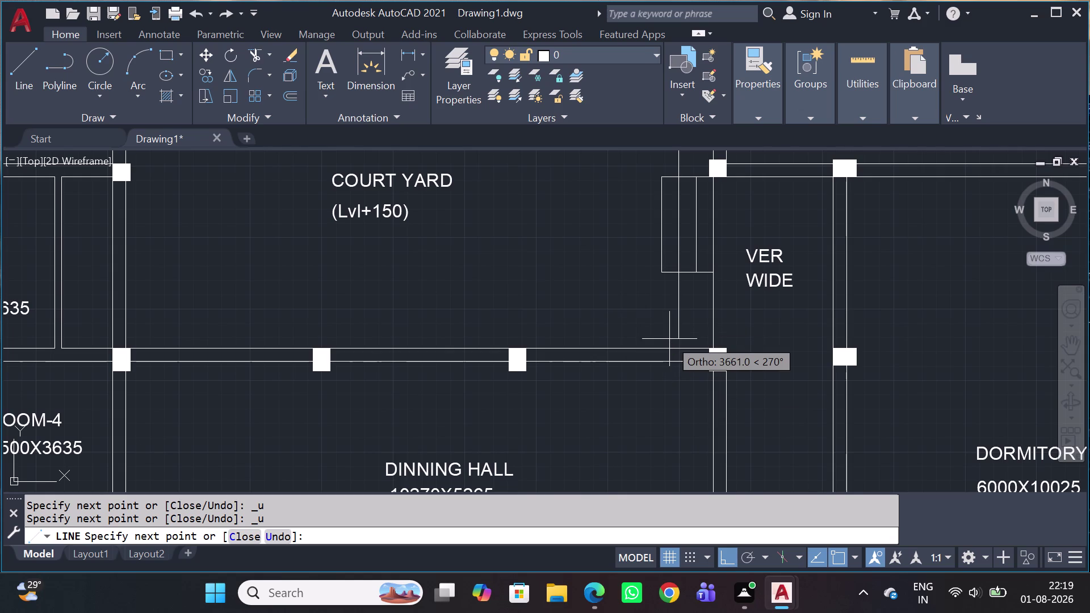
click(679, 351)
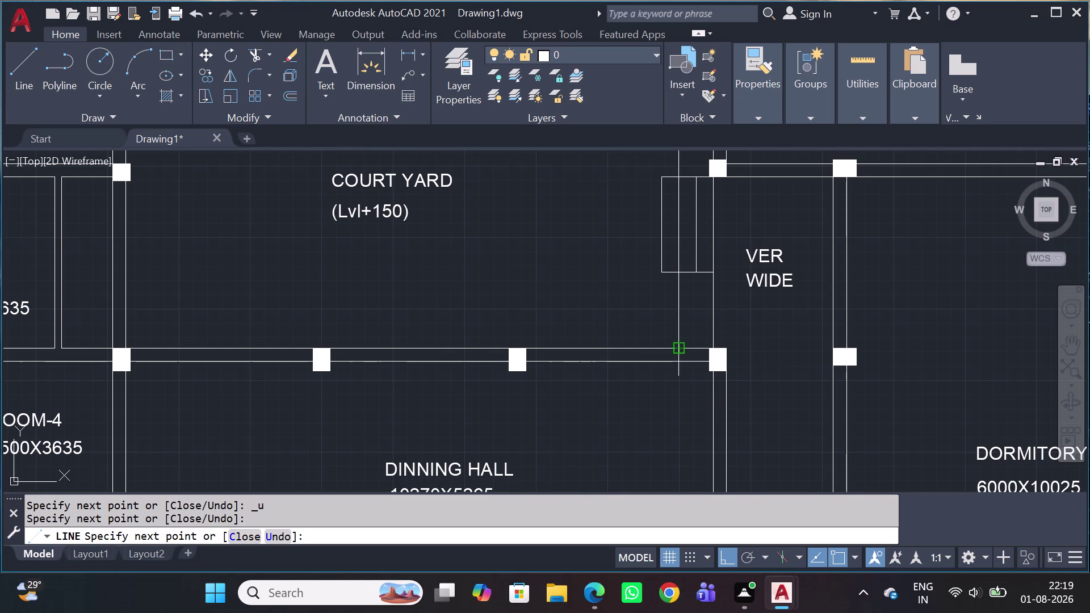
text(60)
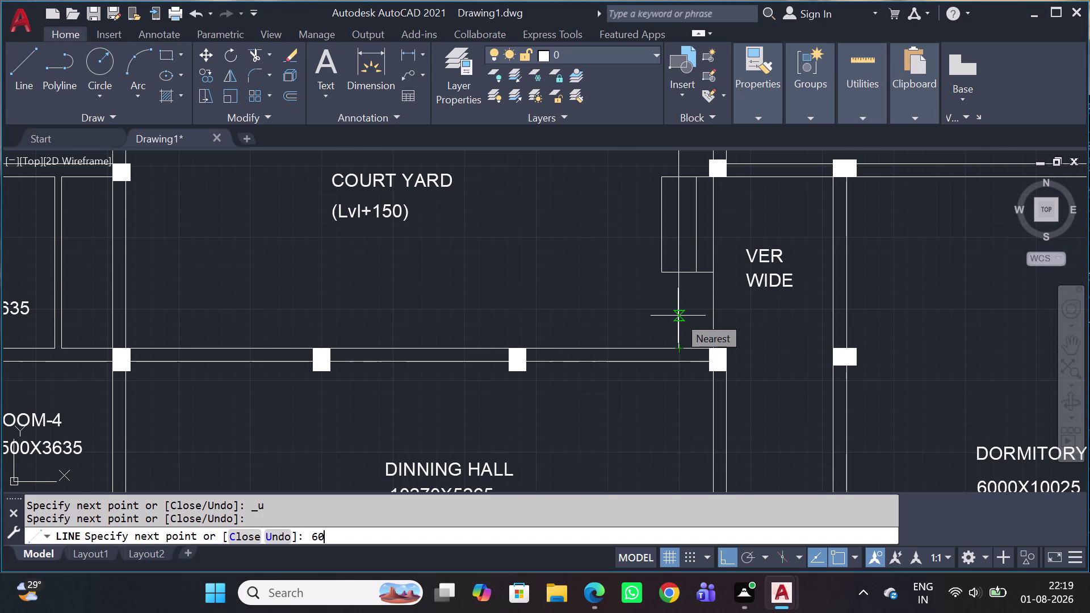
text(0)
key(space)
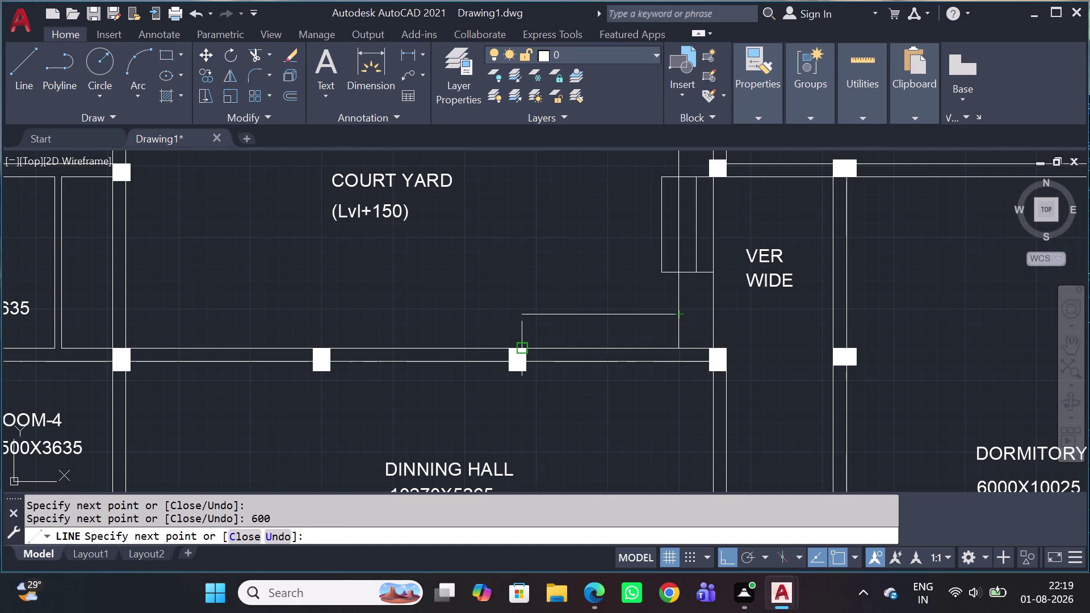
Carry the outline to beside the ROOM-3 corner with a 600 offset.
scroll(up, 3)
middle_drag(457, 310, 840, 393)
scroll(down, 3)
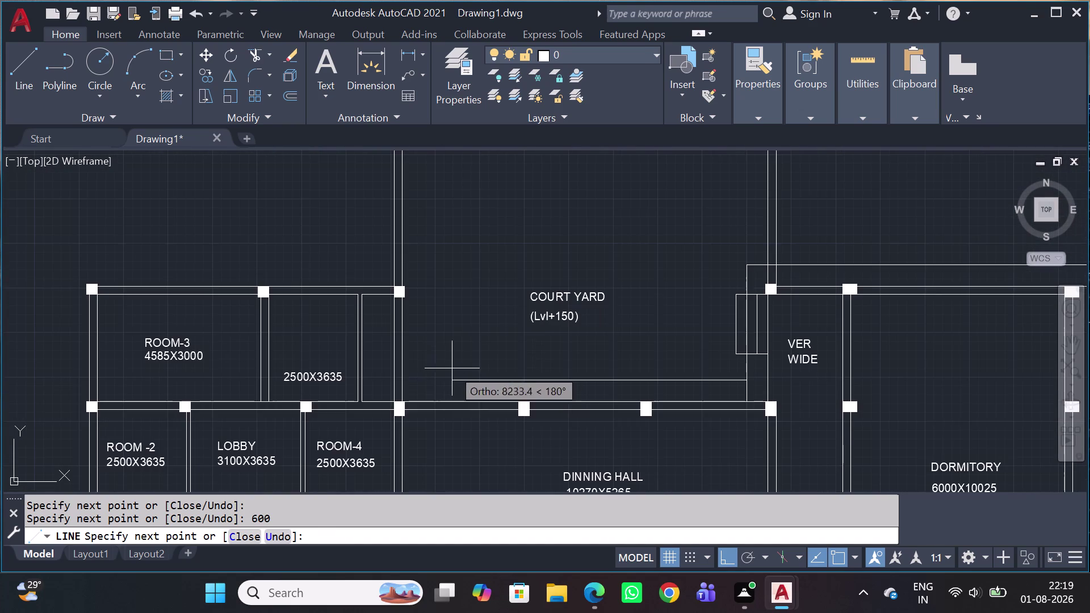
middle_drag(396, 403, 692, 392)
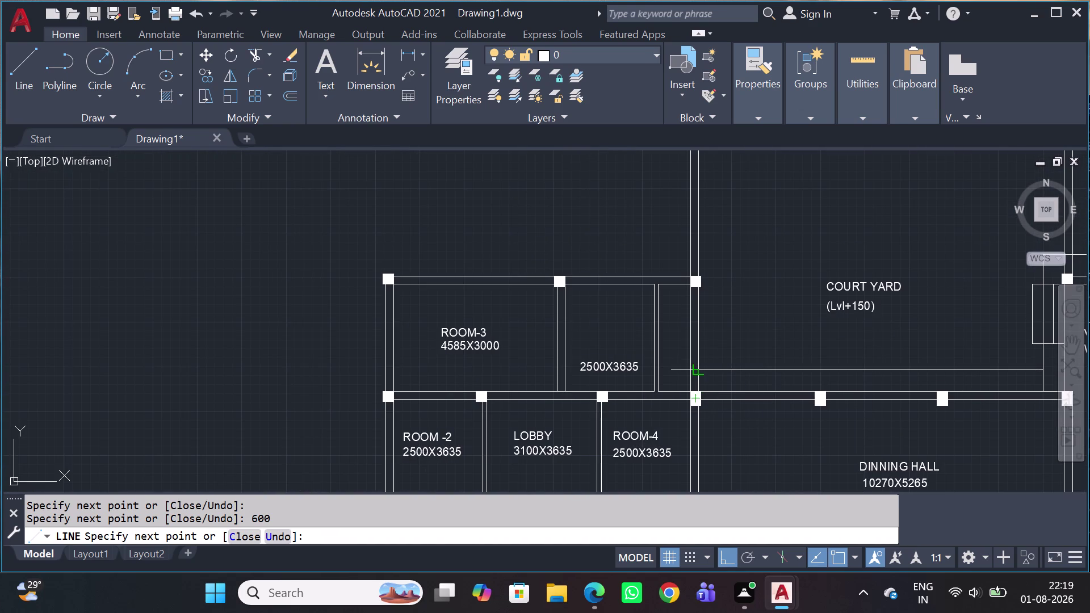
drag(700, 376, 709, 379)
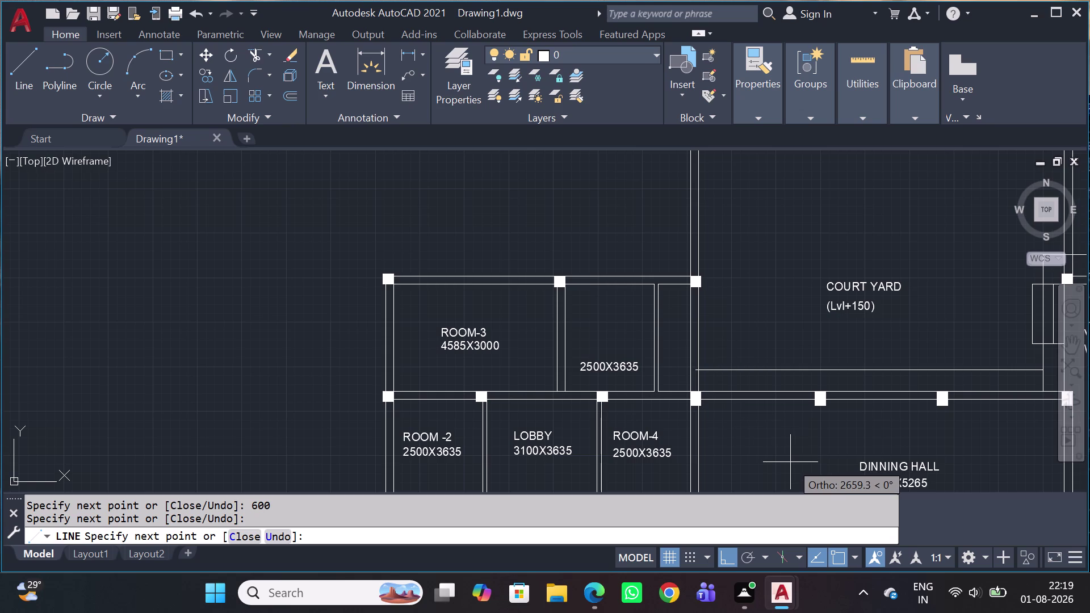
key(6)
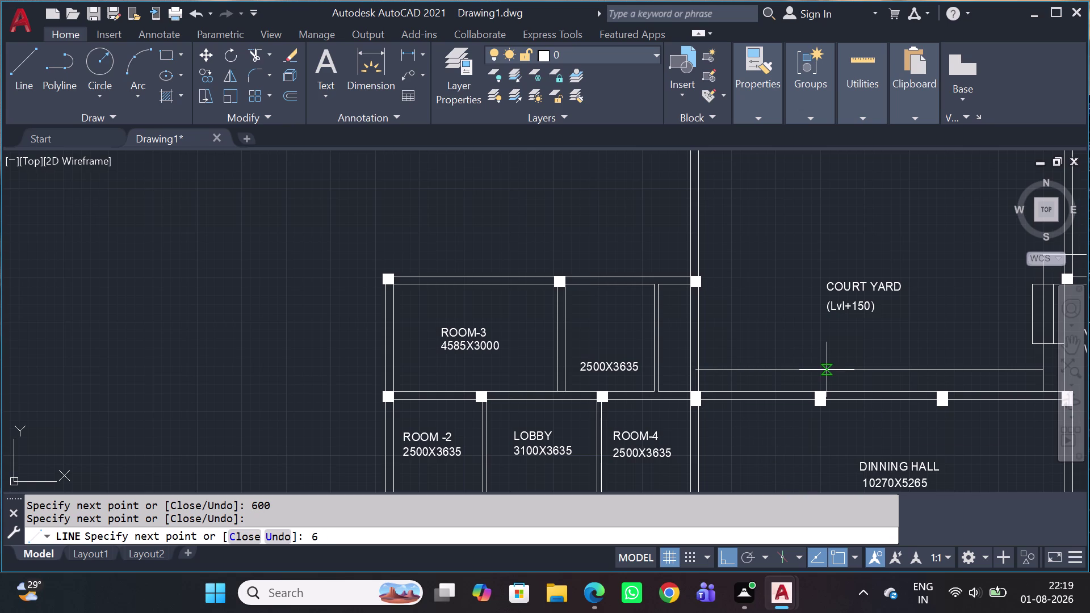
key(0)
text(0)
key(space)
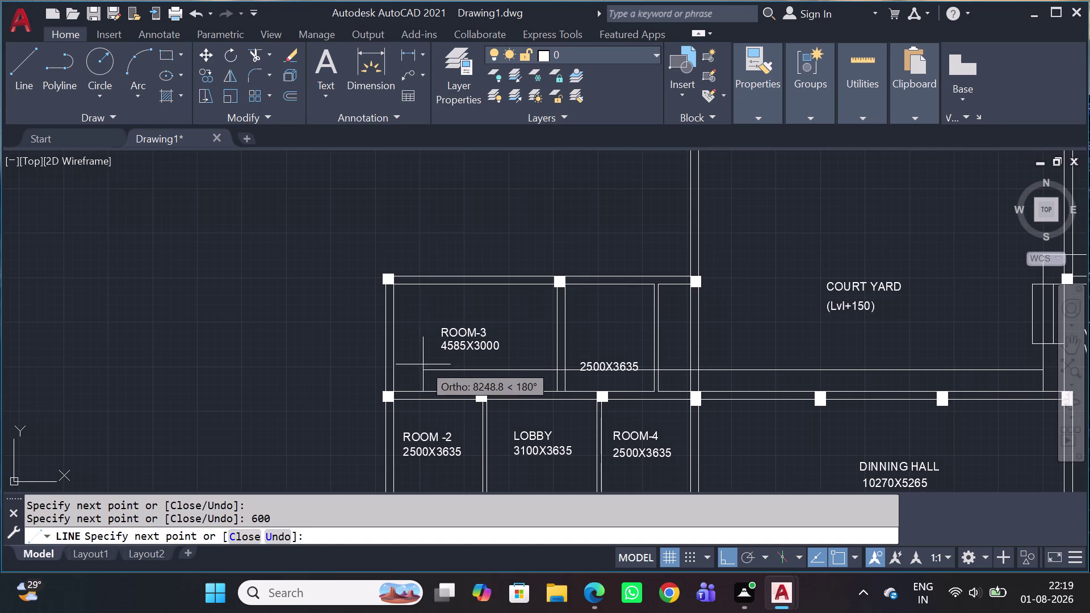
Place the next outline point above the corner column on ROOM-3's top wall, offset 600.
scroll(up, 3)
scroll(down, 3)
middle_drag(848, 207, 685, 243)
scroll(down, 3)
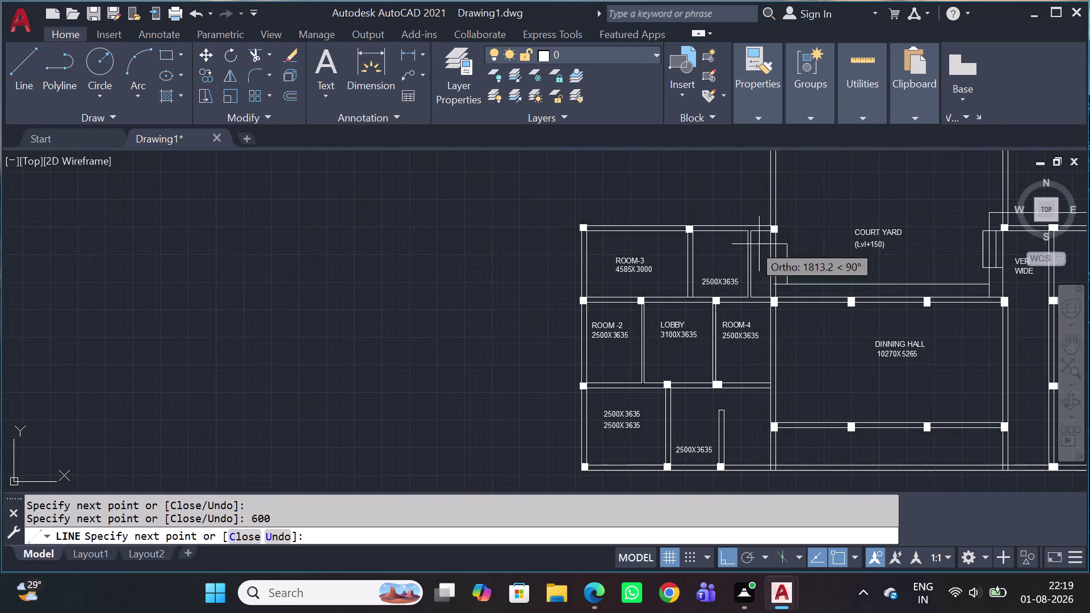
scroll(up, 3)
middle_drag(847, 218, 779, 249)
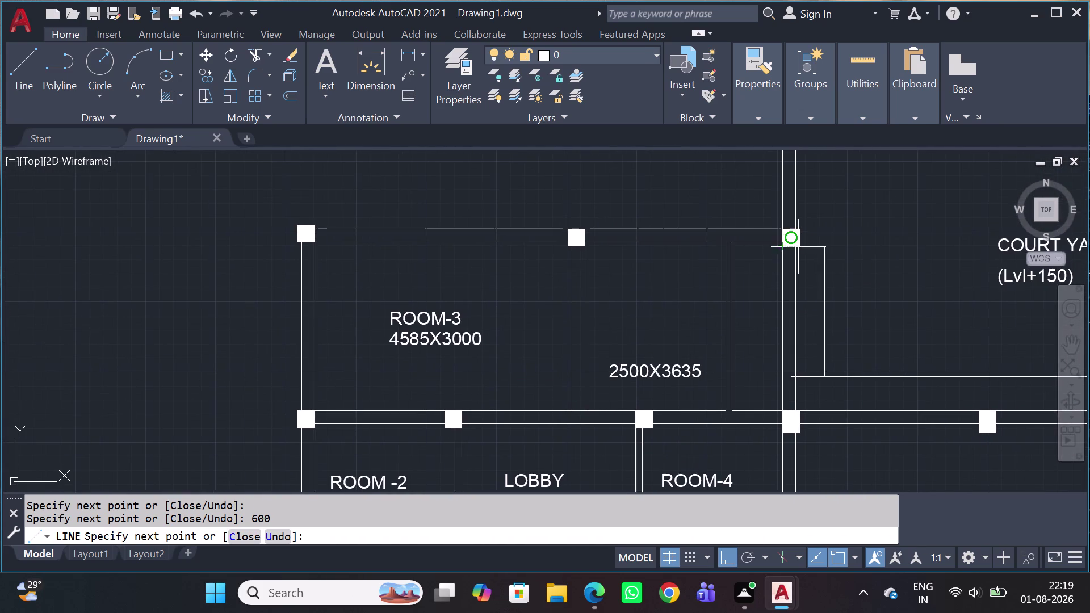
scroll(up, 3)
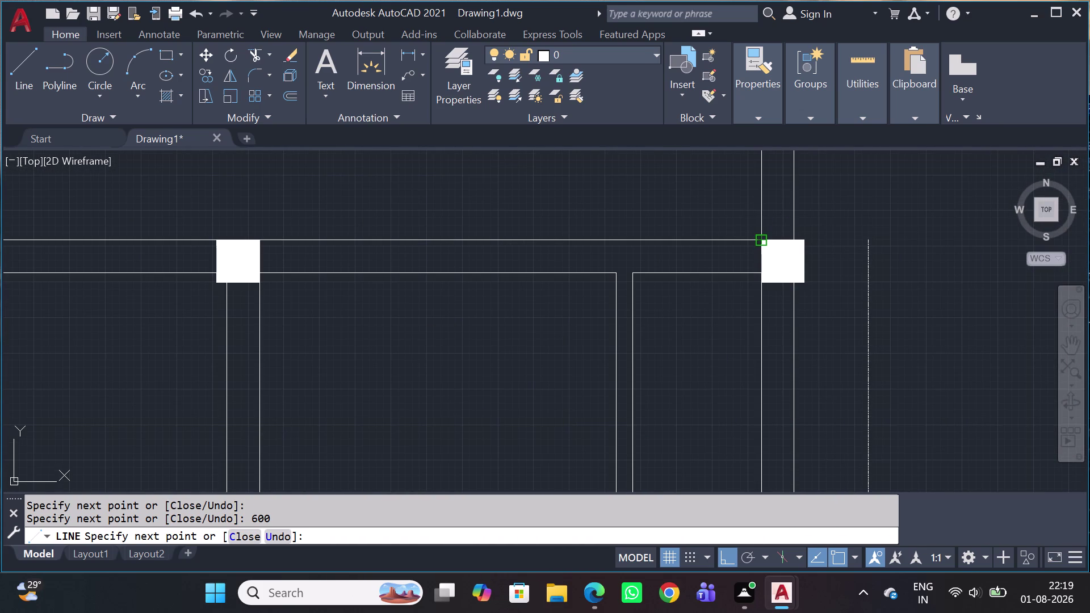
click(870, 242)
middle_drag(876, 195, 859, 341)
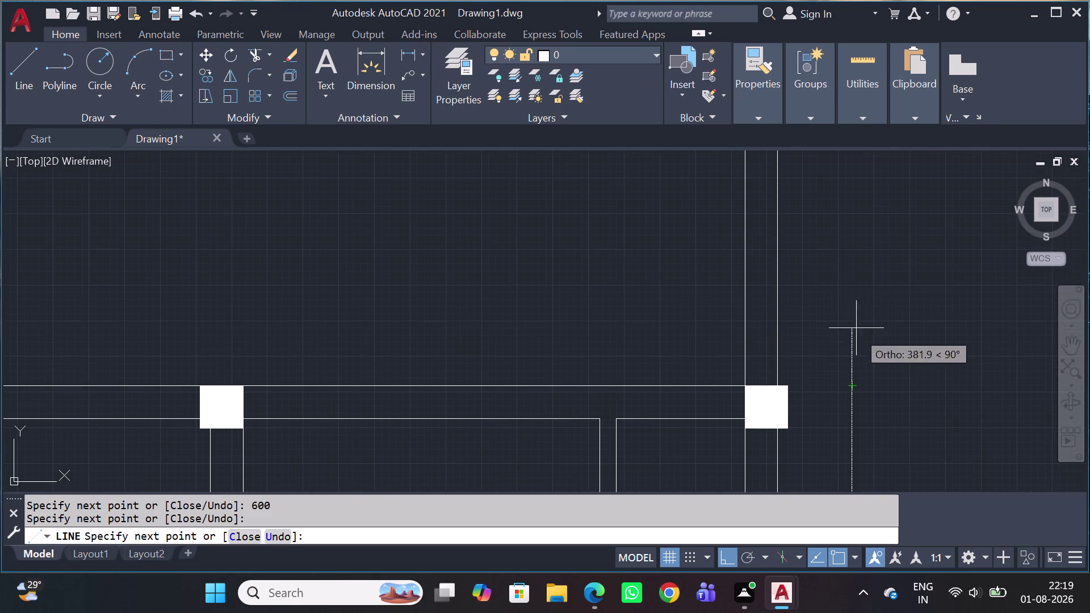
key(6)
key(0)
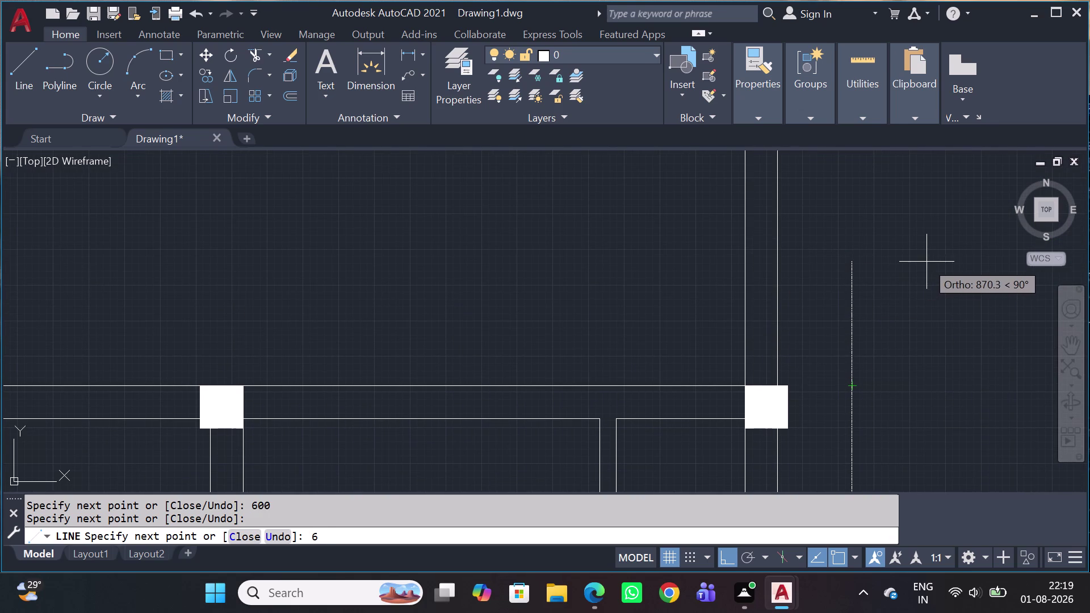
key(0)
key(space)
Continue the outline to the building's west corner column with a 600 leg.
scroll(down, 3)
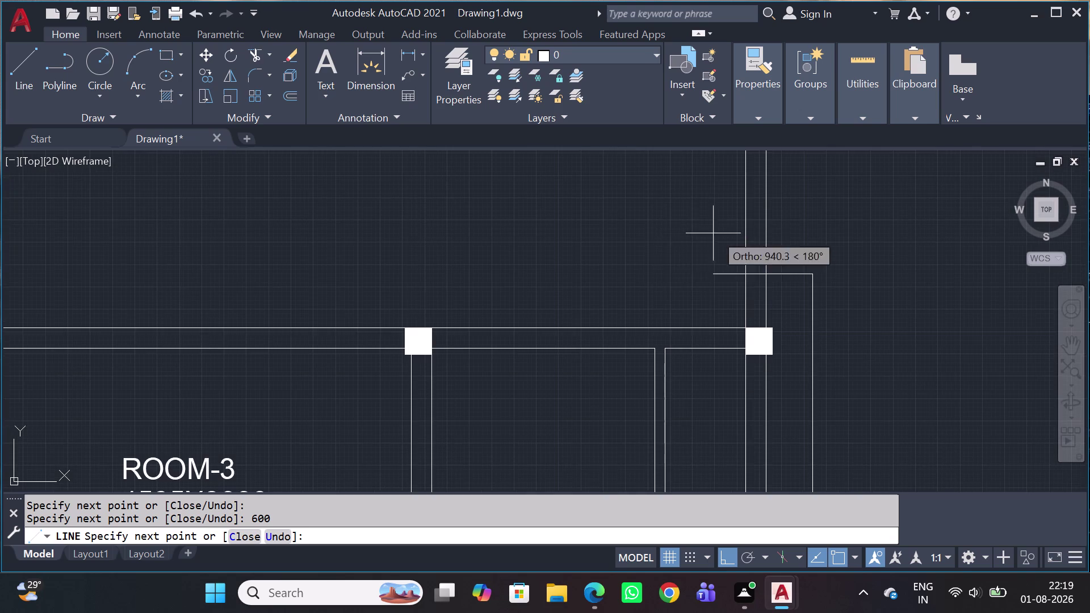
middle_drag(644, 273, 1089, 265)
scroll(down, 3)
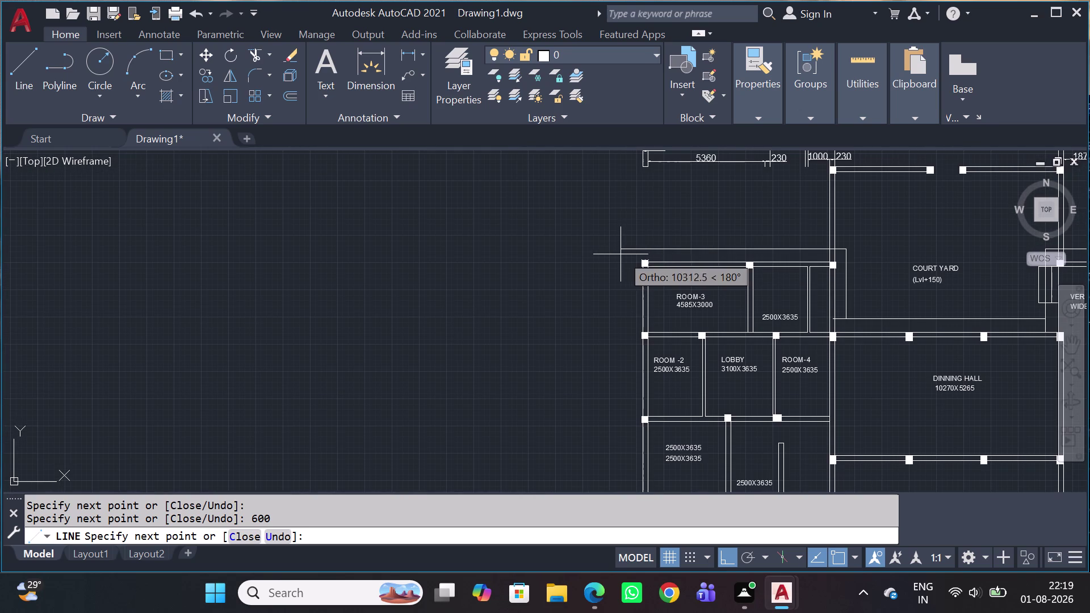
middle_drag(612, 289, 676, 294)
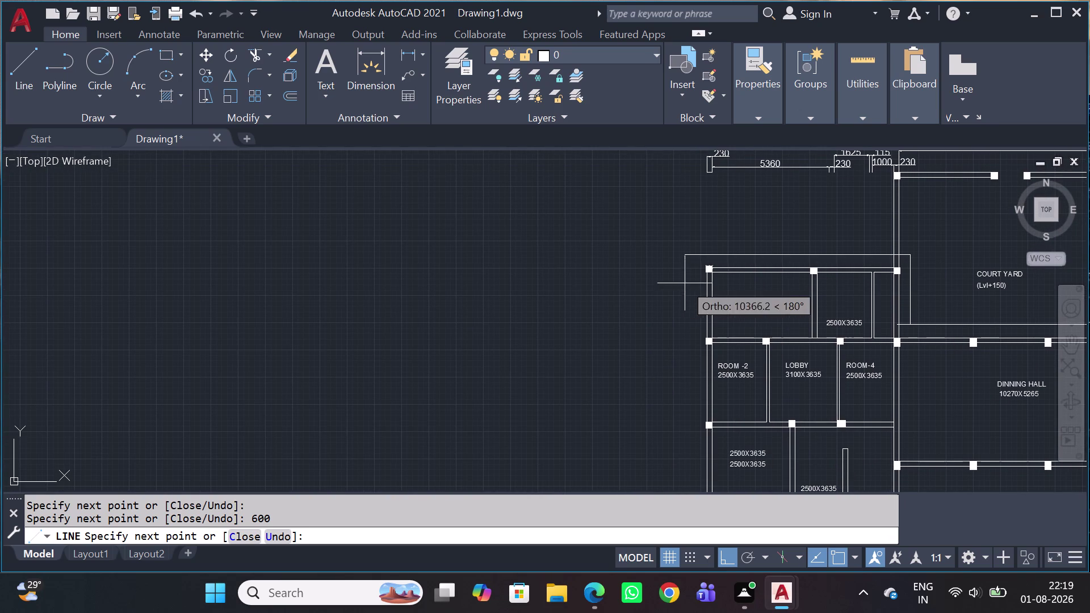
scroll(up, 3)
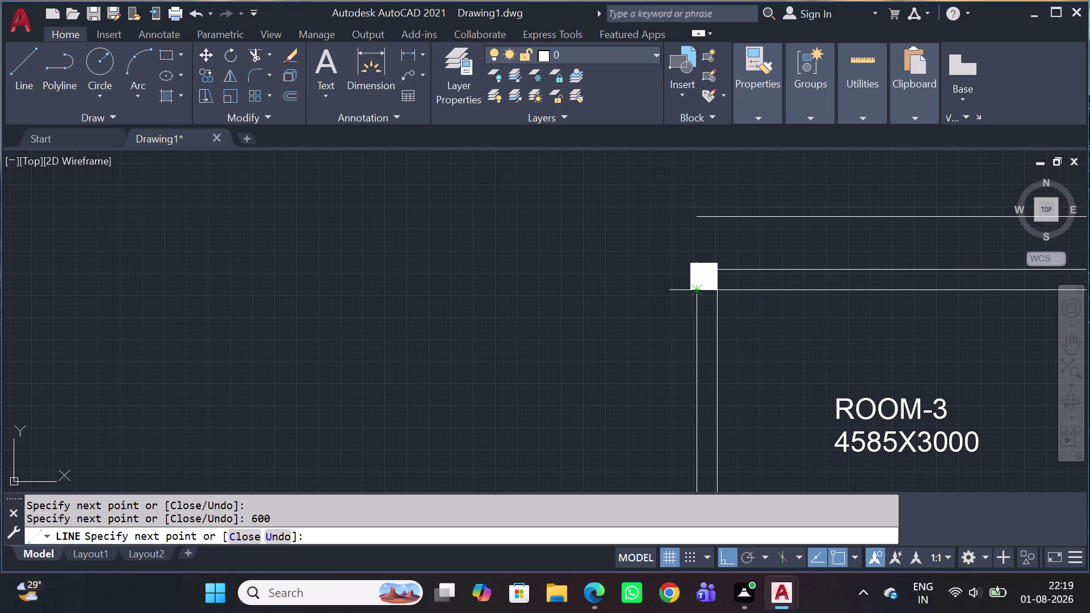
click(698, 219)
key(6)
key(0)
key(0)
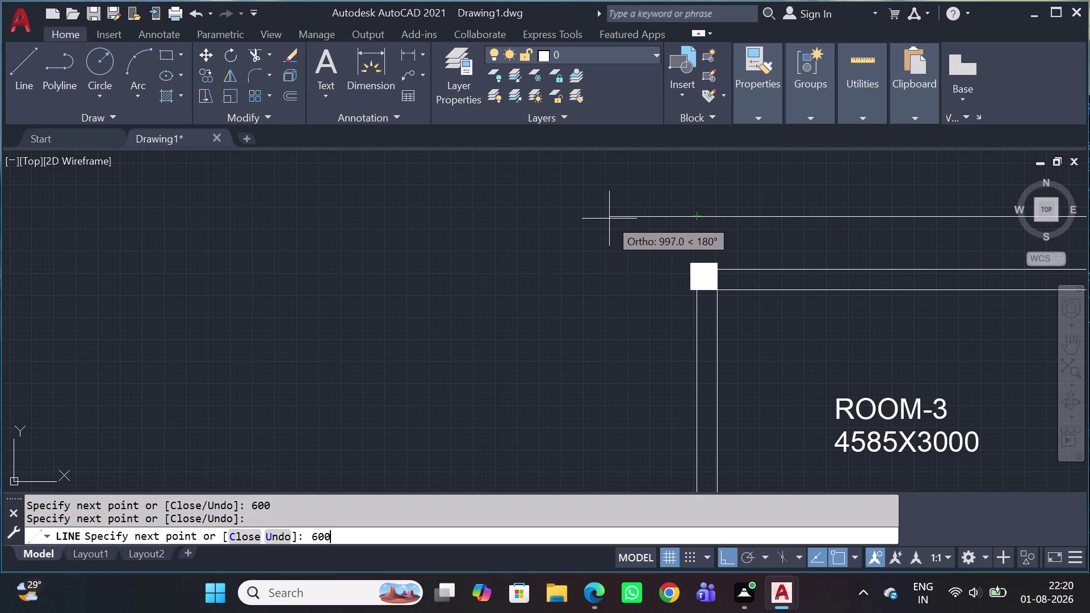
key(space)
Bring the outline along the bottom to the lower-left column's bottom edge and end the line.
scroll(down, 3)
middle_drag(623, 426, 631, 150)
scroll(down, 3)
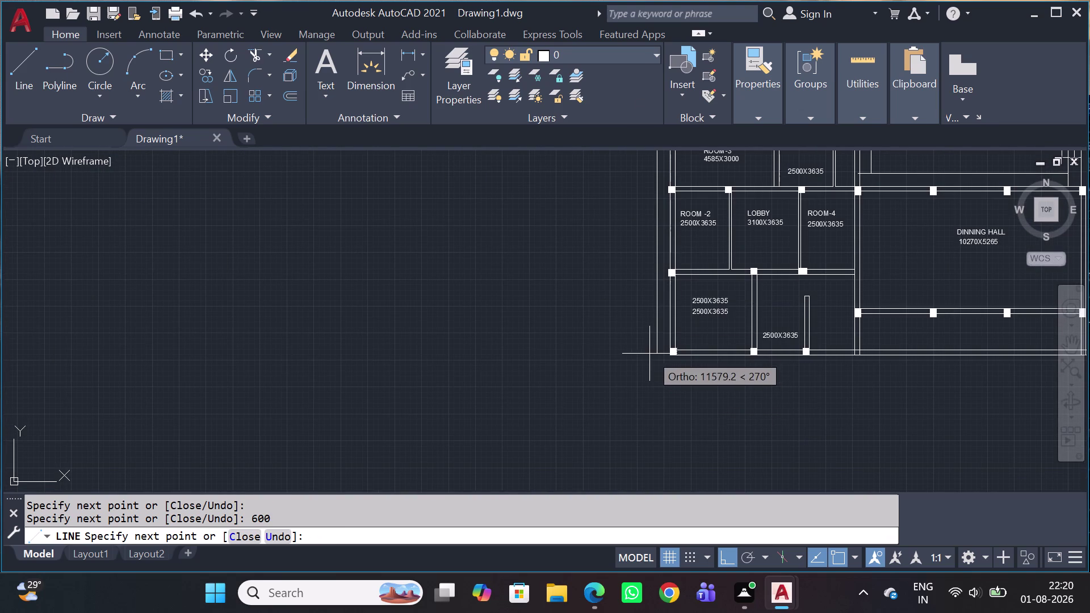
scroll(up, 3)
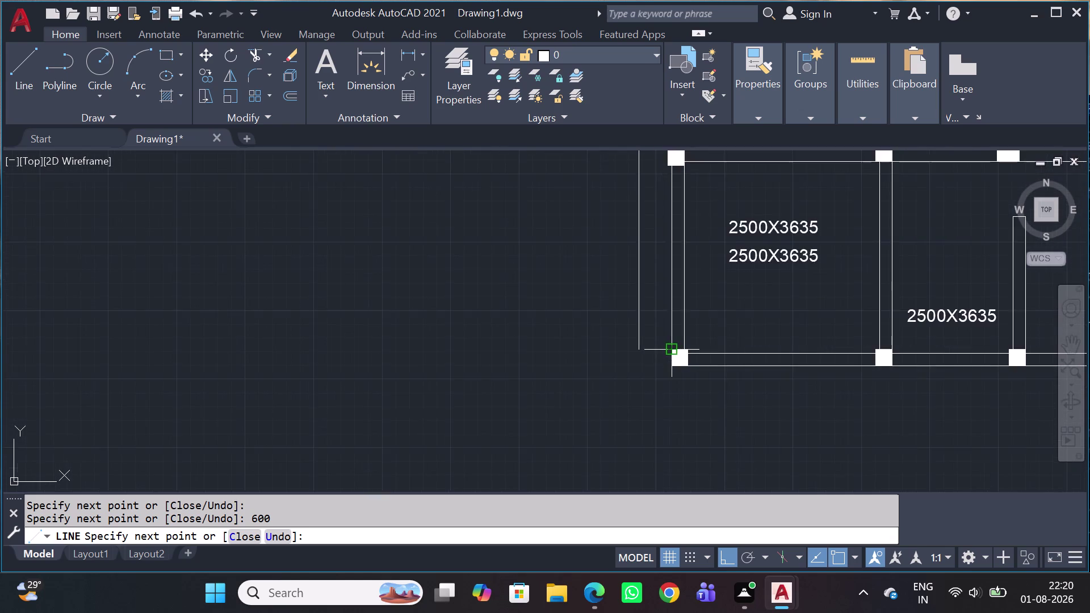
scroll(up, 3)
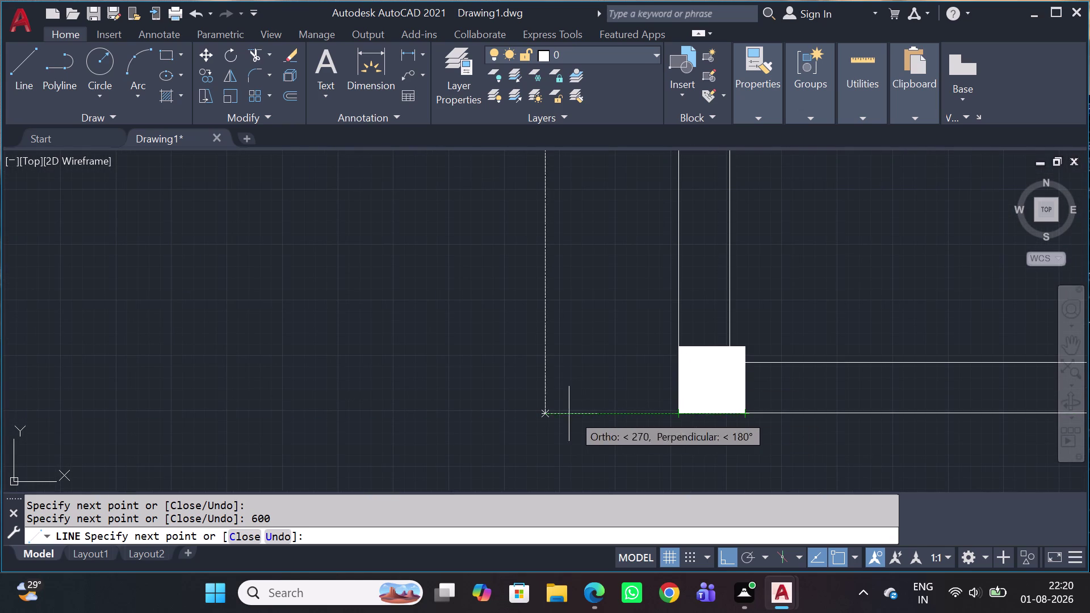
click(542, 419)
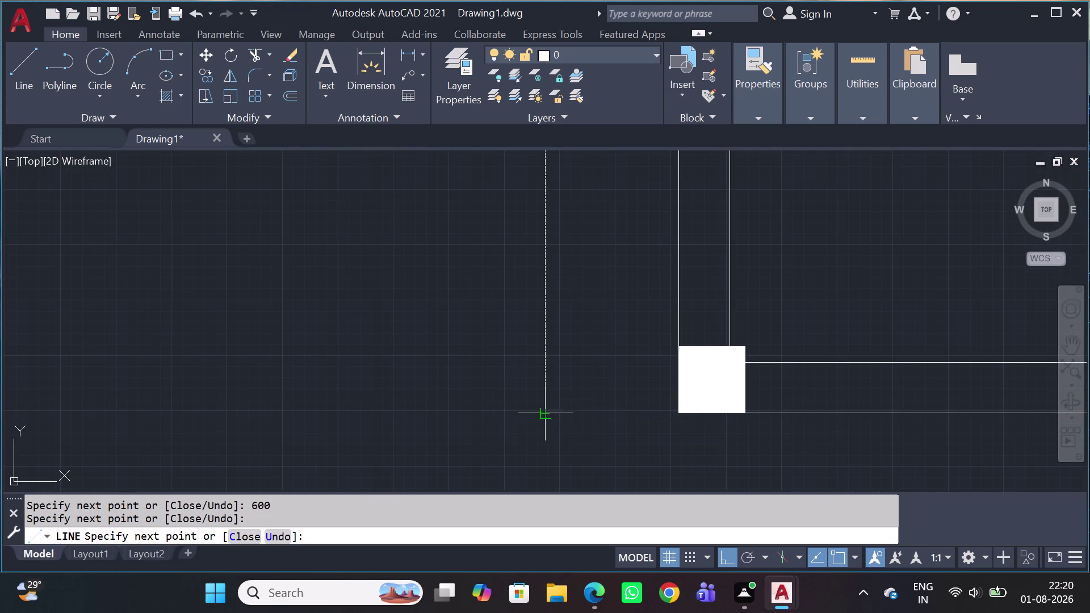
click(682, 411)
key(Escape)
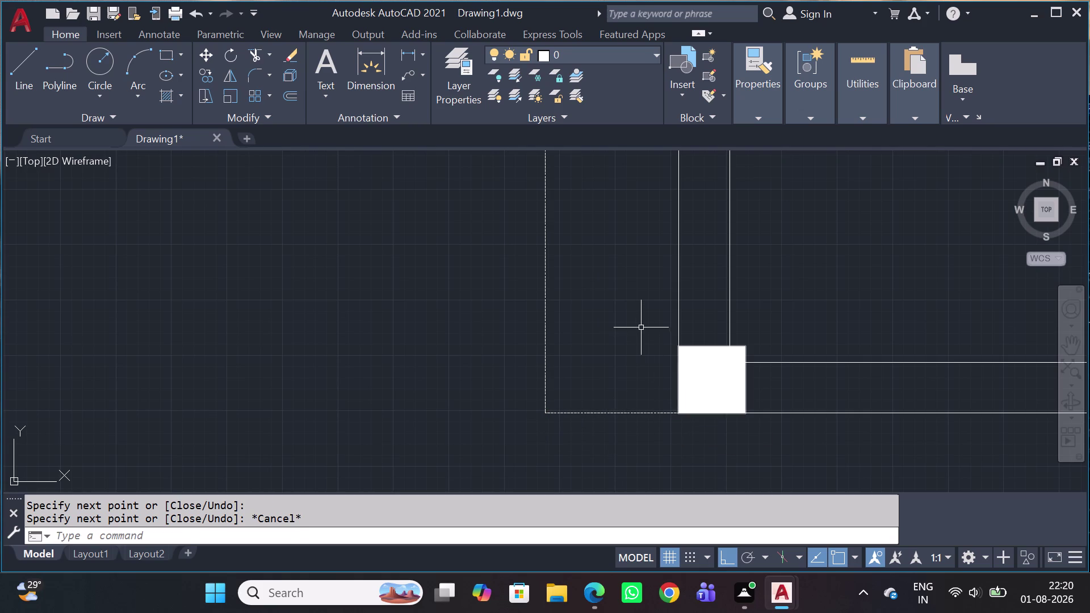
Select the two lower-left corner outline lines and open their Properties palette with PR.
click(643, 319)
click(510, 452)
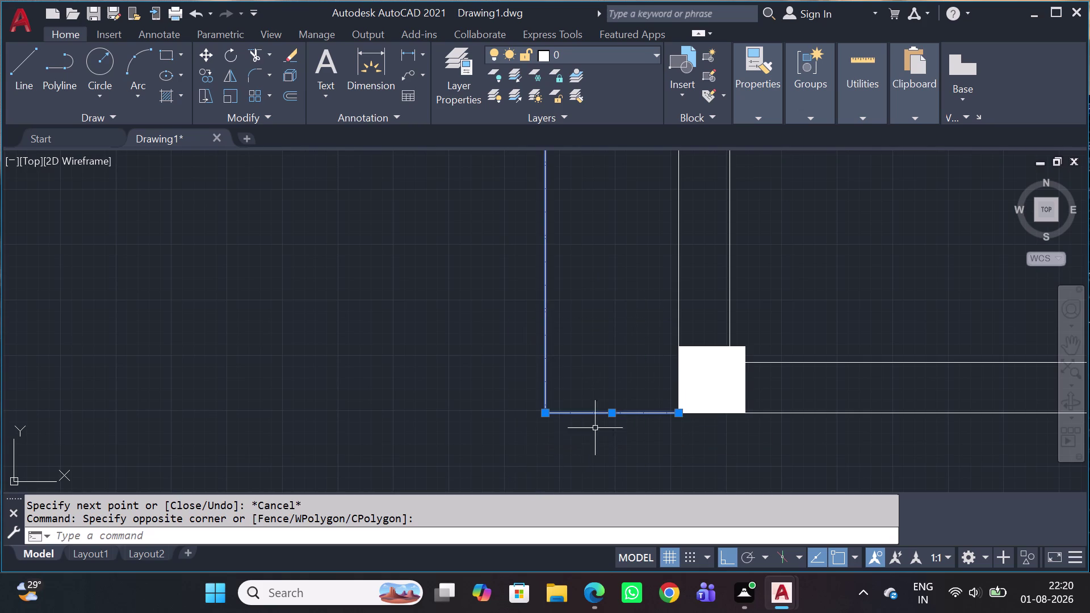
scroll(down, 3)
scroll(down, 3)
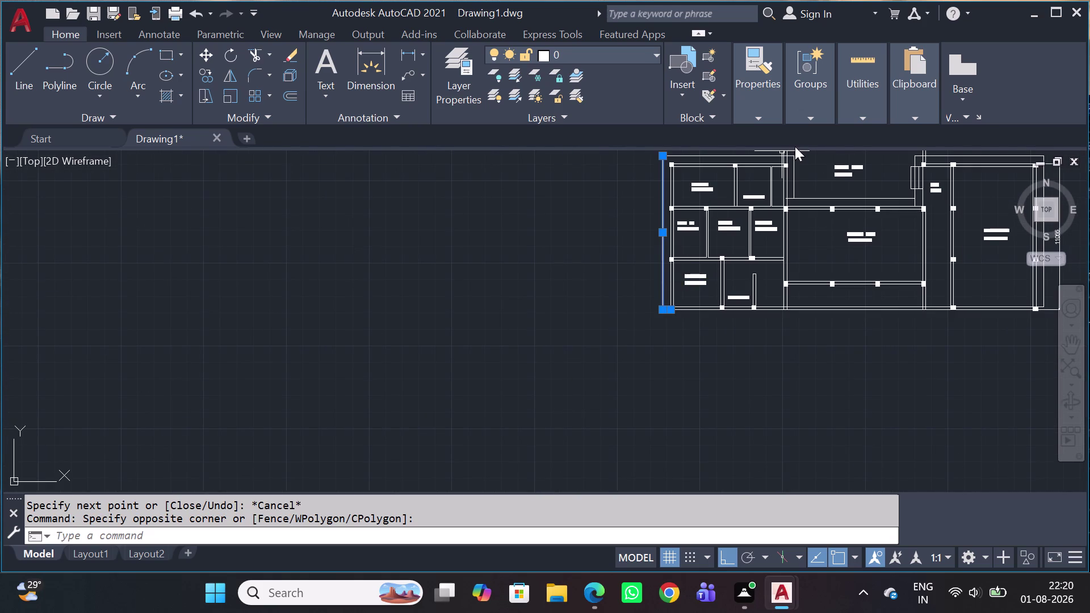
key(p)
key(r)
key(space)
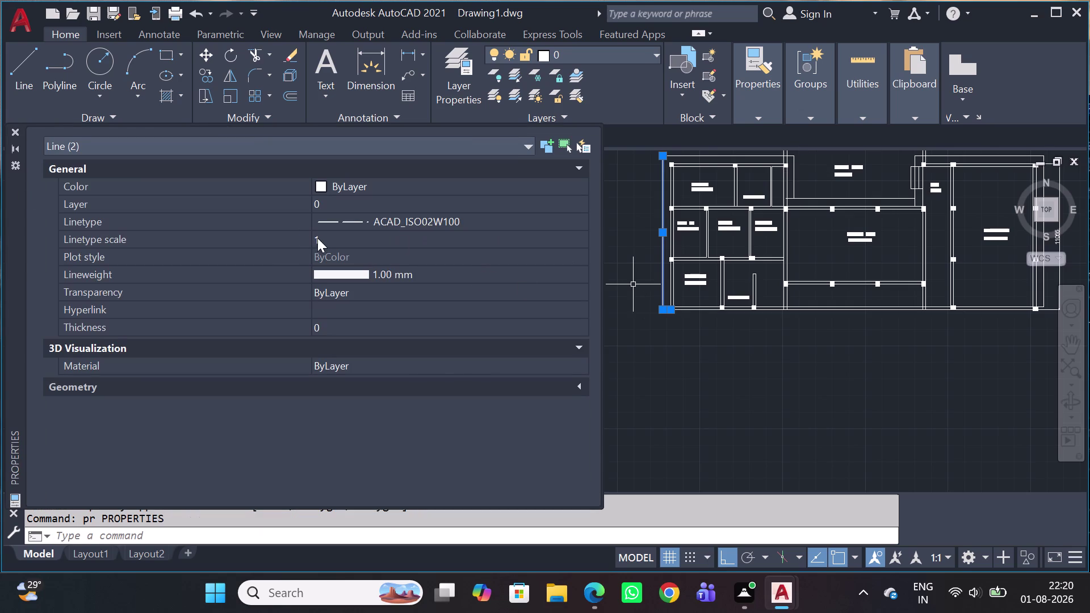
Set the lines' linetype scale to 0.3, close the palette and clear the selection.
click(330, 238)
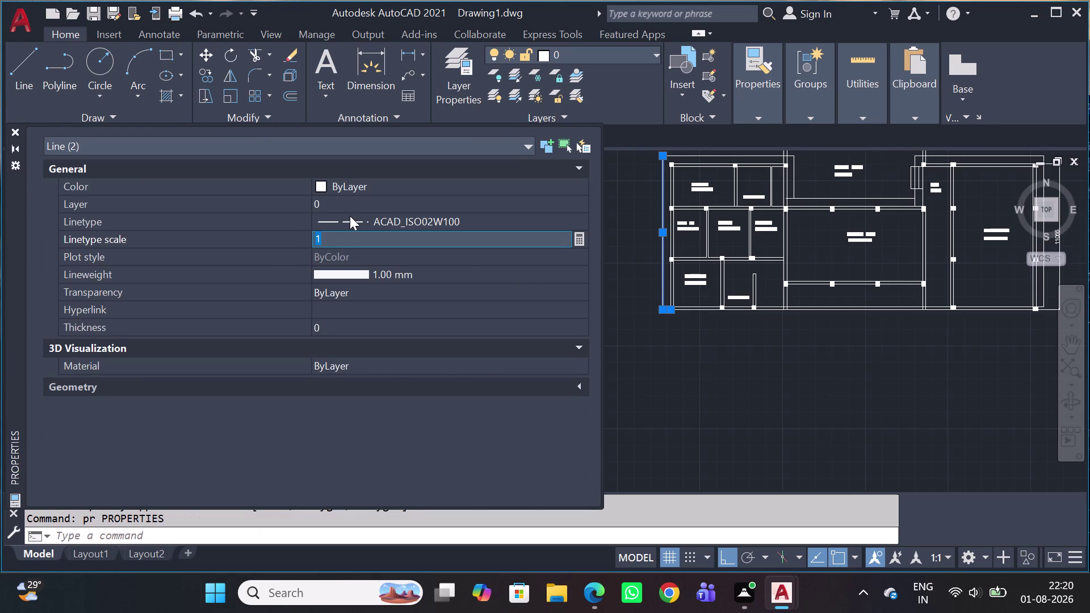
key(0)
key(period)
text(25)
key(Return)
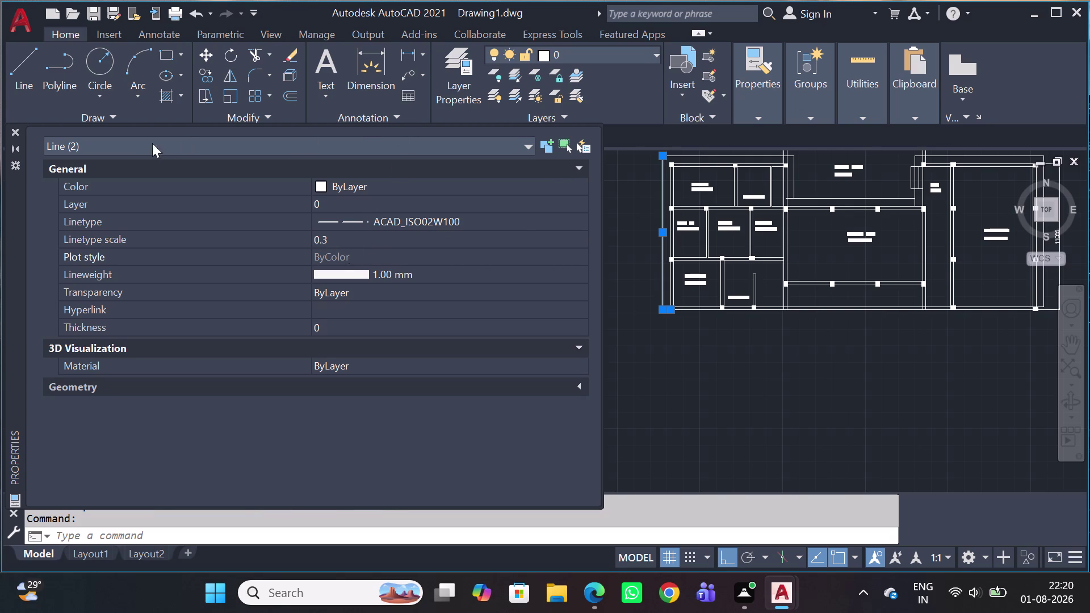
click(12, 133)
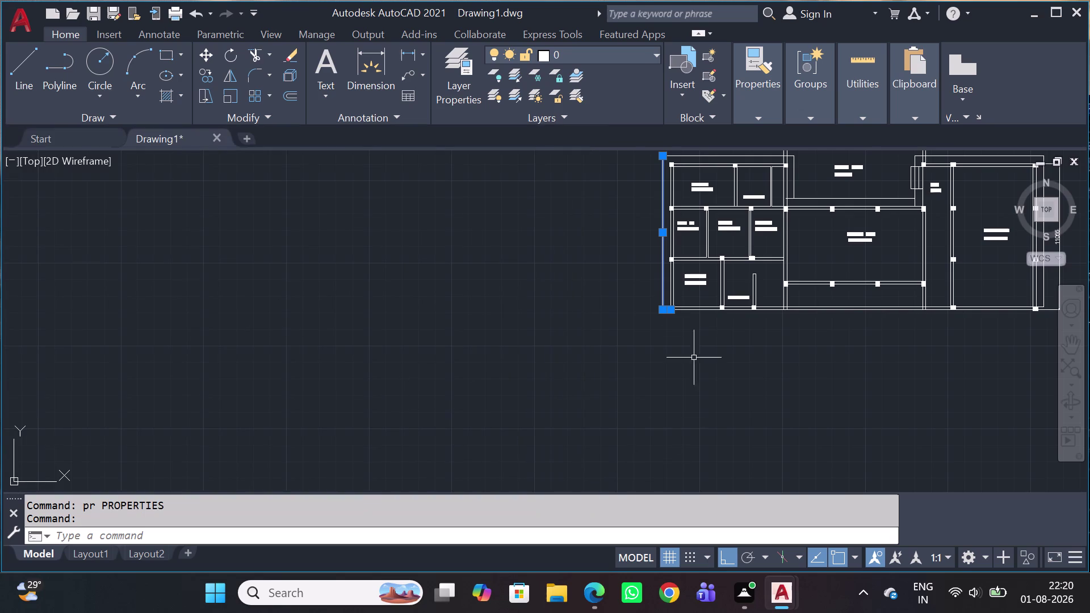
scroll(up, 3)
key(Escape)
scroll(up, 3)
click(649, 302)
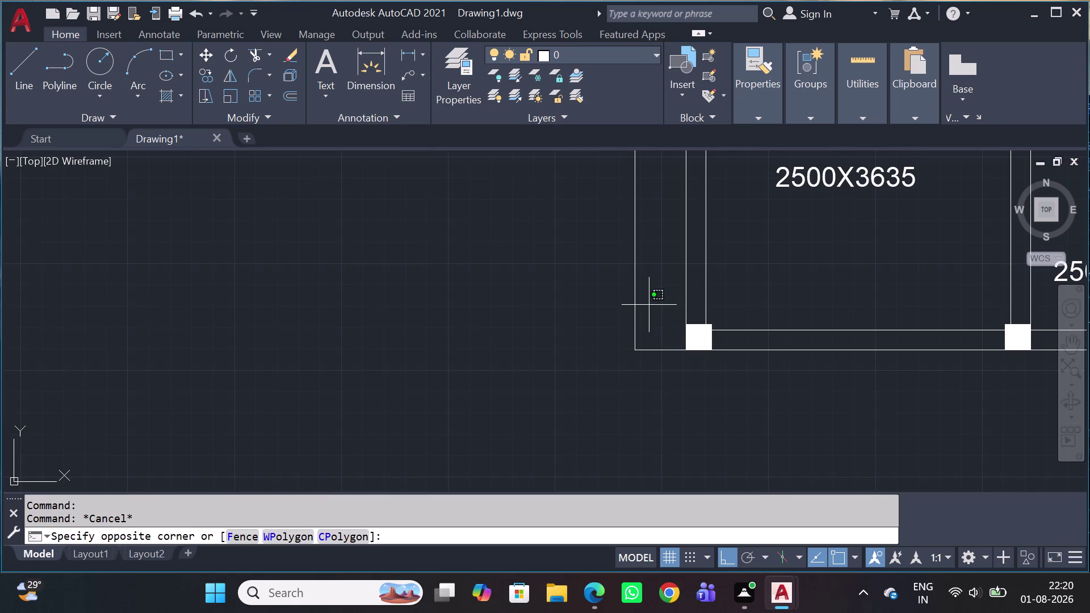
Select the vertical dashed outline line, review its properties, then clear the selection.
drag(605, 327, 606, 335)
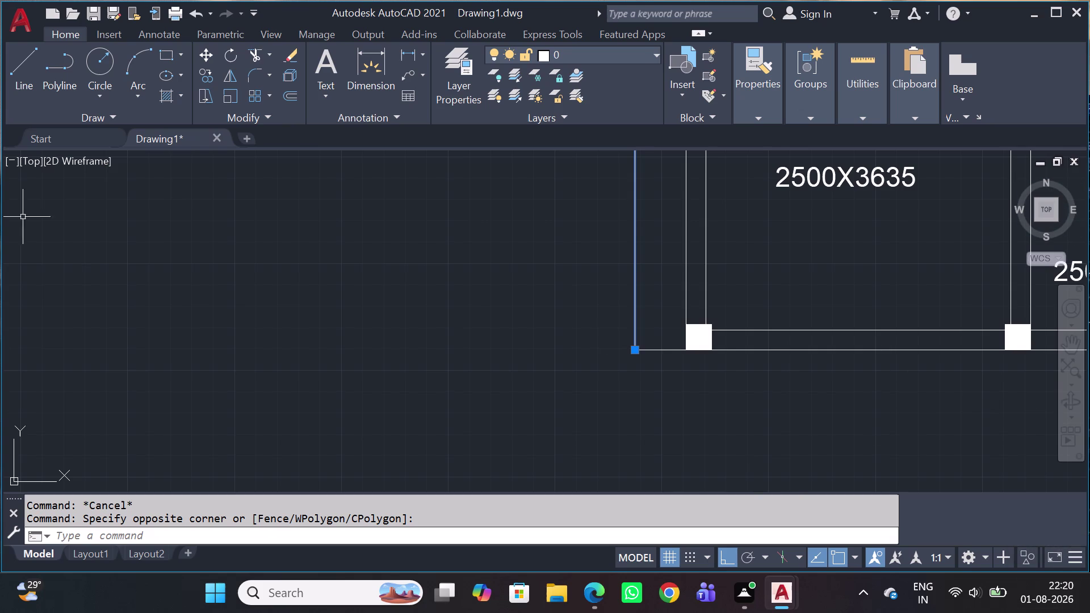
key(p)
text(r)
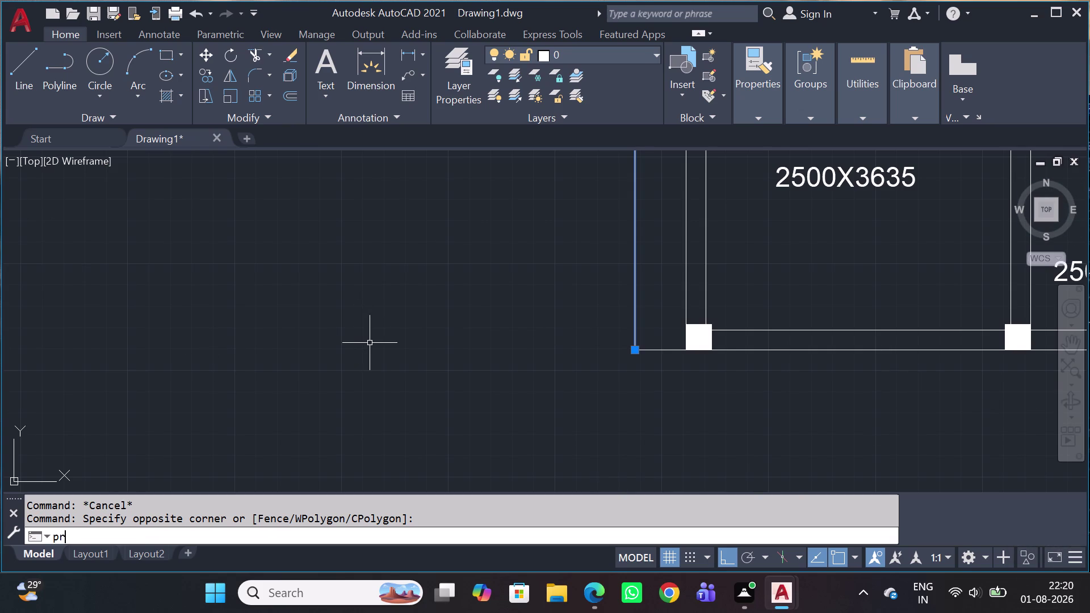
key(space)
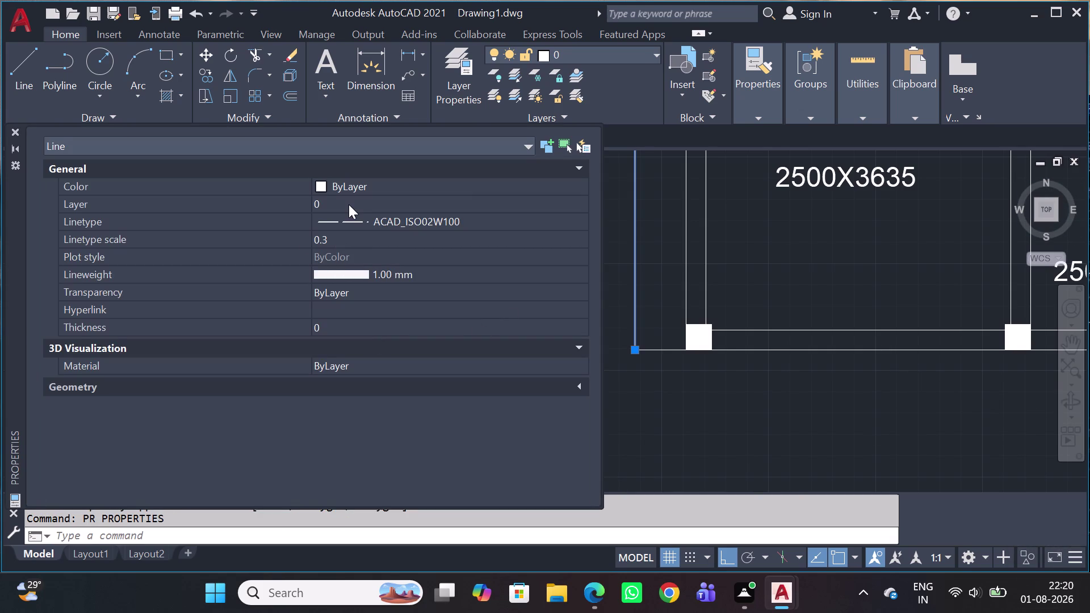
scroll(down, 3)
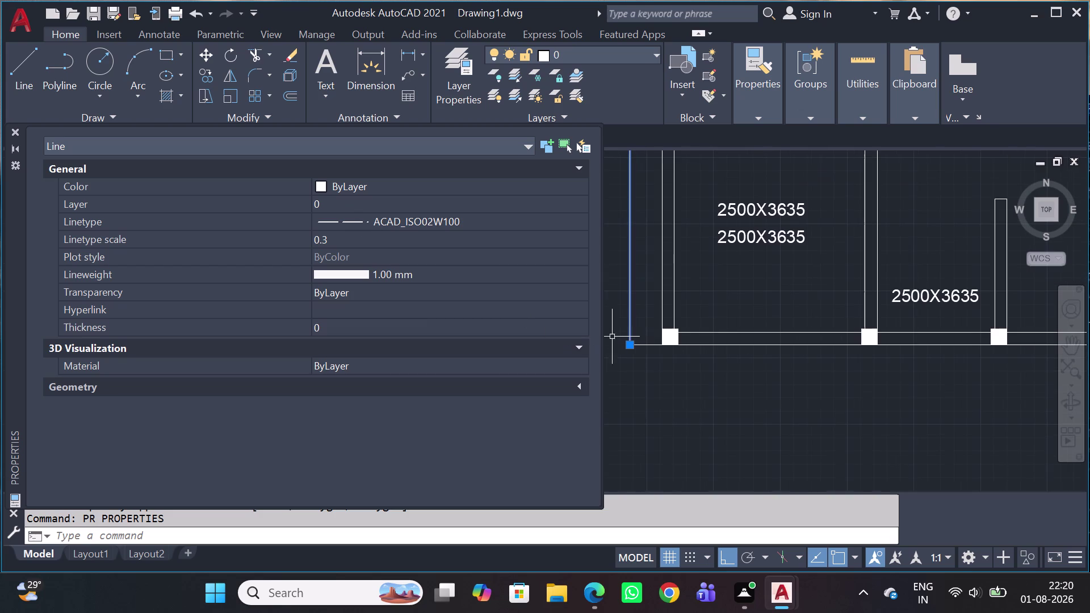
key(Escape)
key(Escape)
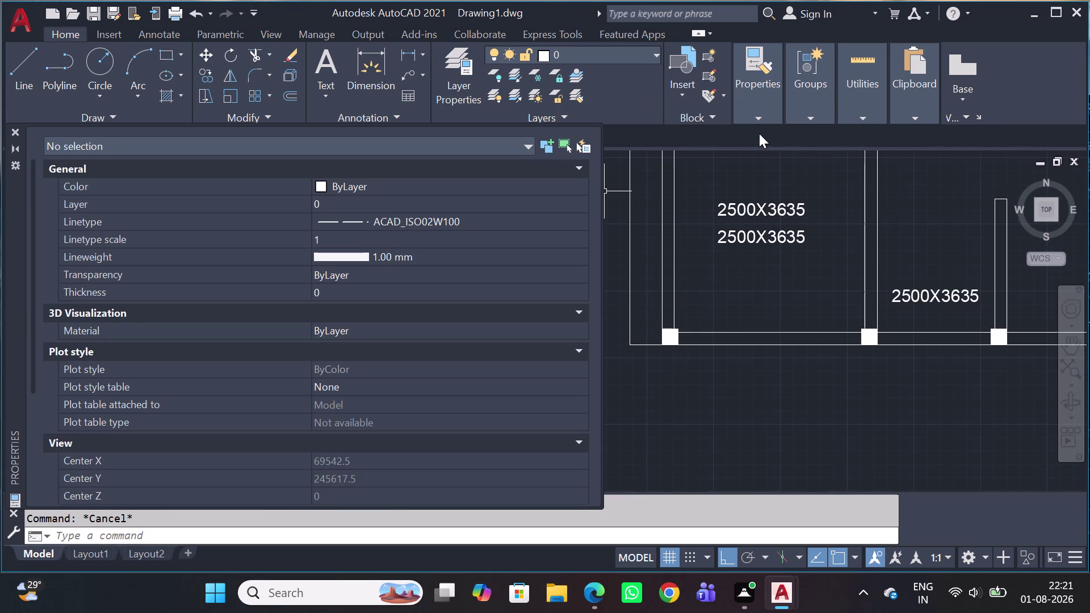
Expand the Home Properties panel, check the linetype list, and close the Properties palette.
click(762, 112)
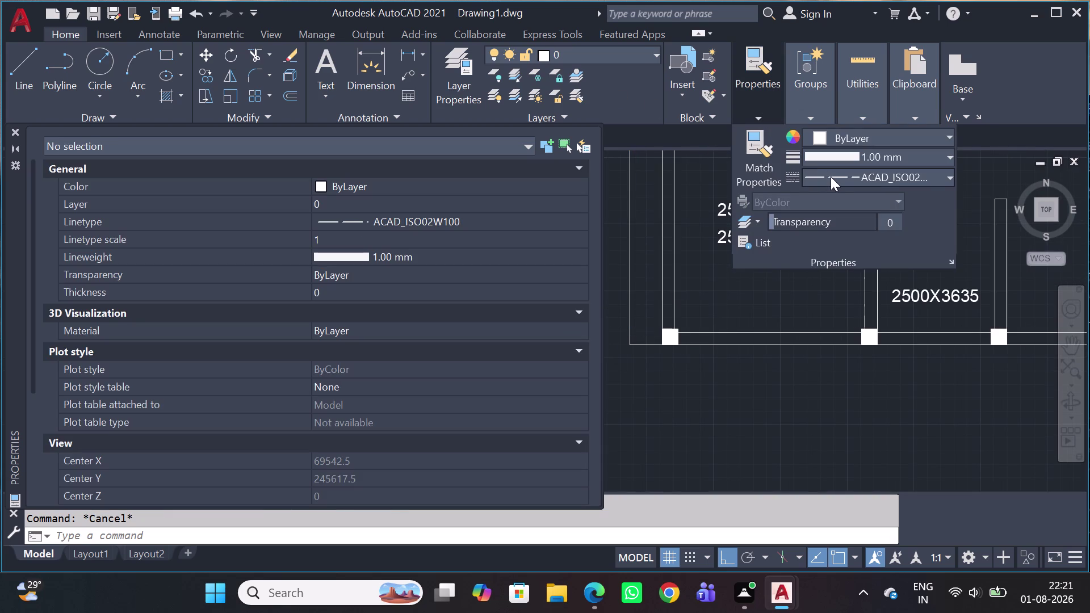
click(830, 178)
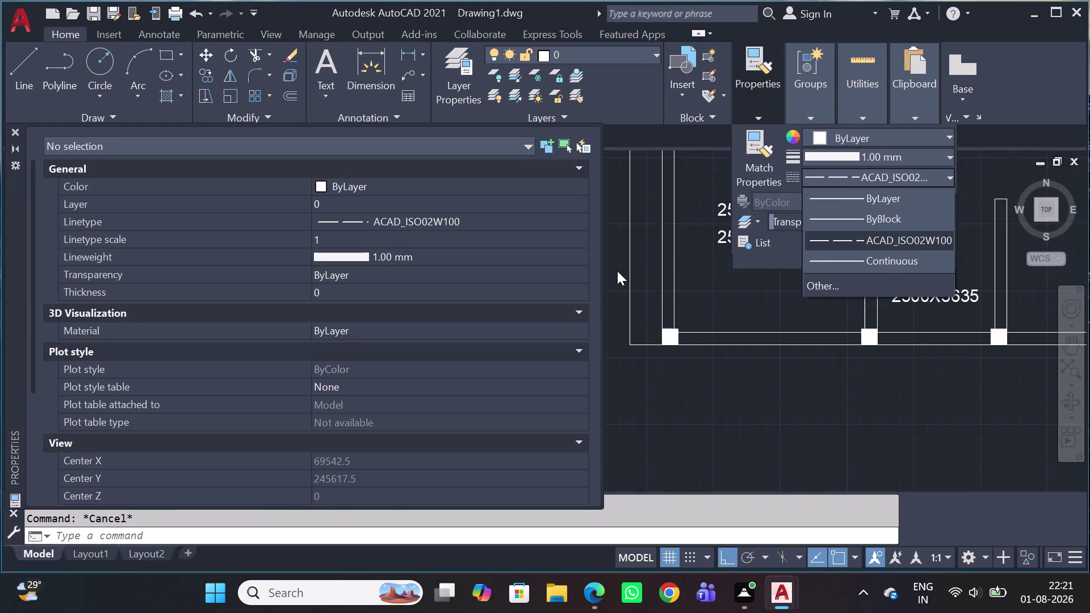
key(Escape)
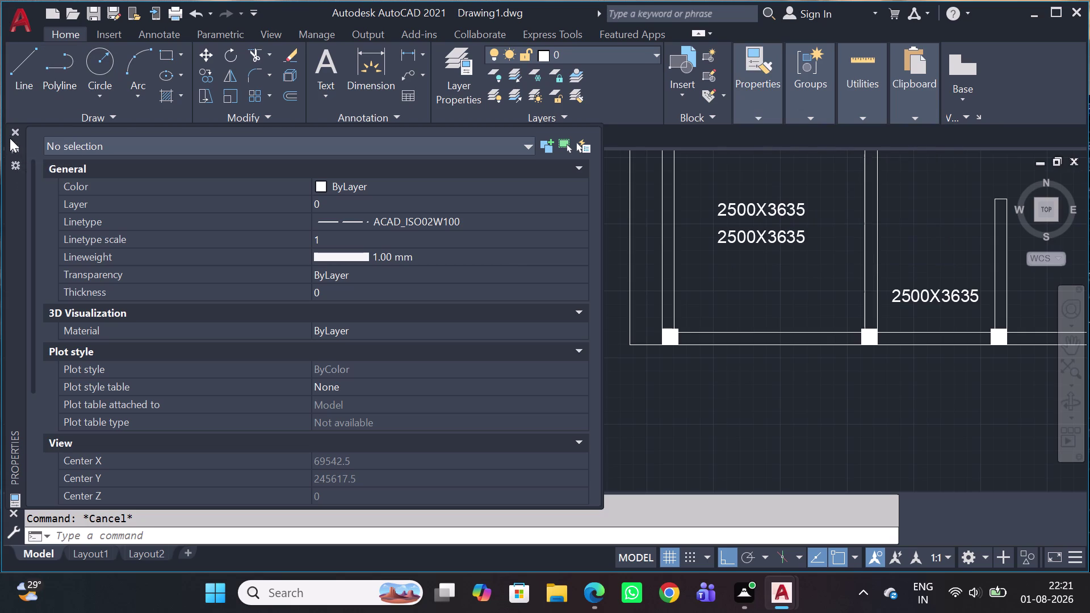
click(10, 138)
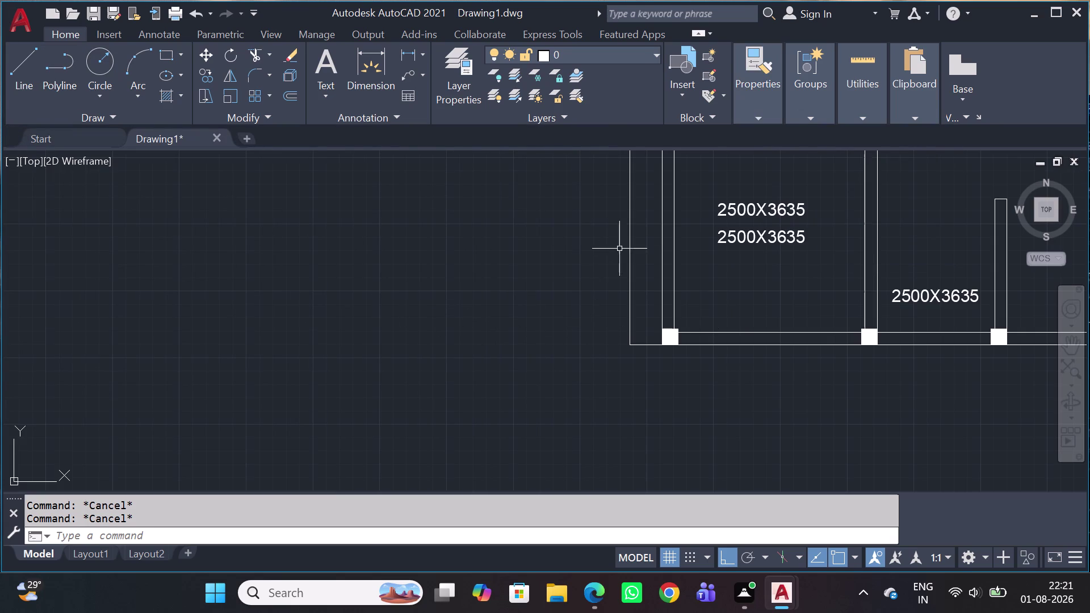
Select the corner outline lines and change their lineweight from 1.00 mm to ByLayer.
click(634, 226)
click(601, 359)
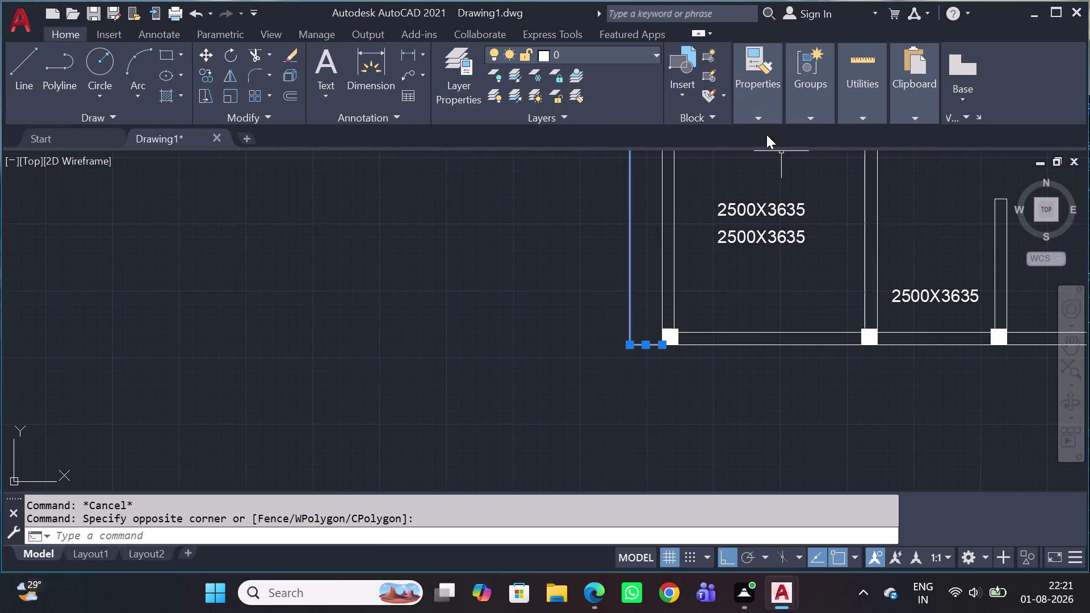
click(759, 120)
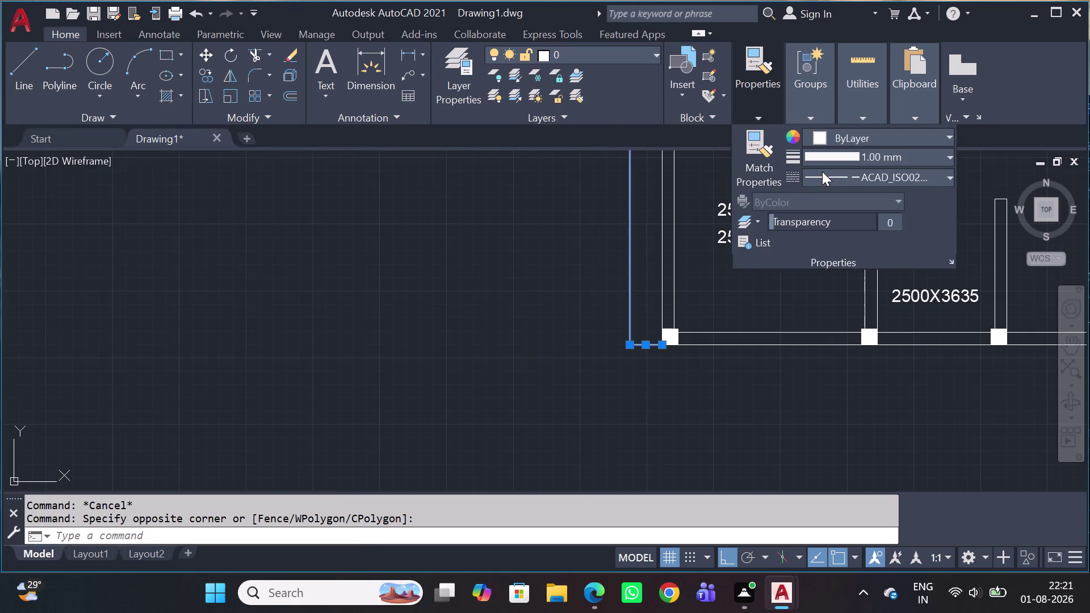
click(823, 171)
click(847, 154)
click(861, 155)
scroll(up, 3)
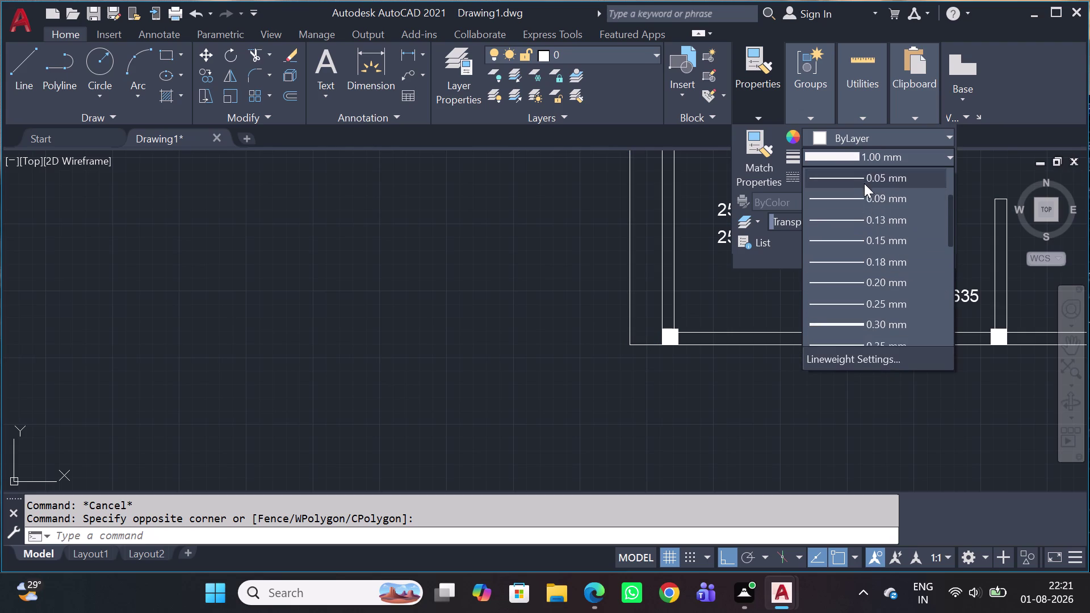
scroll(up, 3)
click(862, 182)
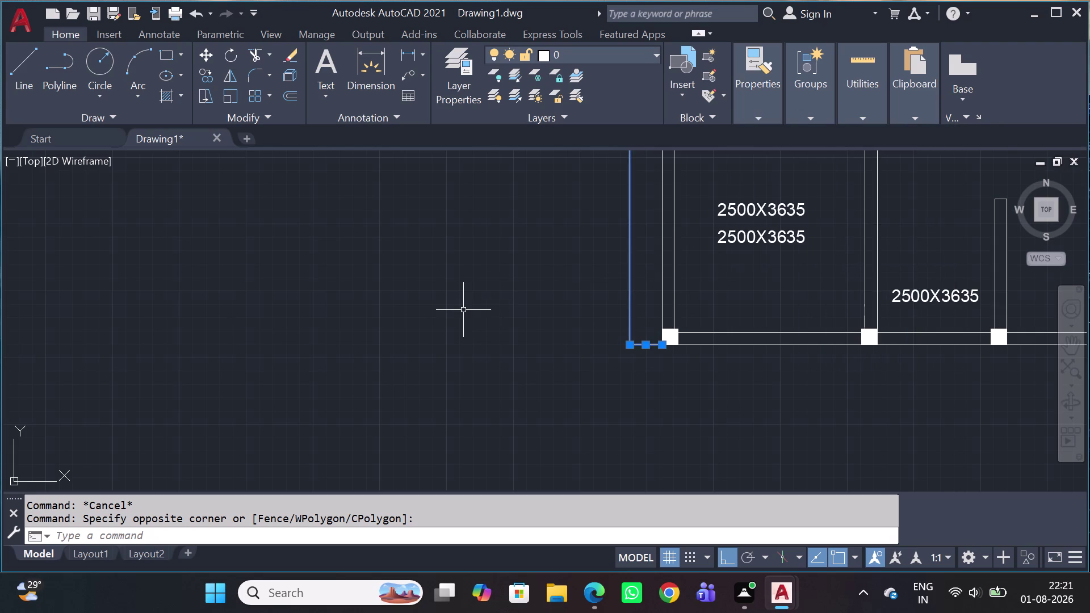
Reopen the lines' properties with PR and edit their linetype scale, still 0.3.
key(p)
key(r)
key(space)
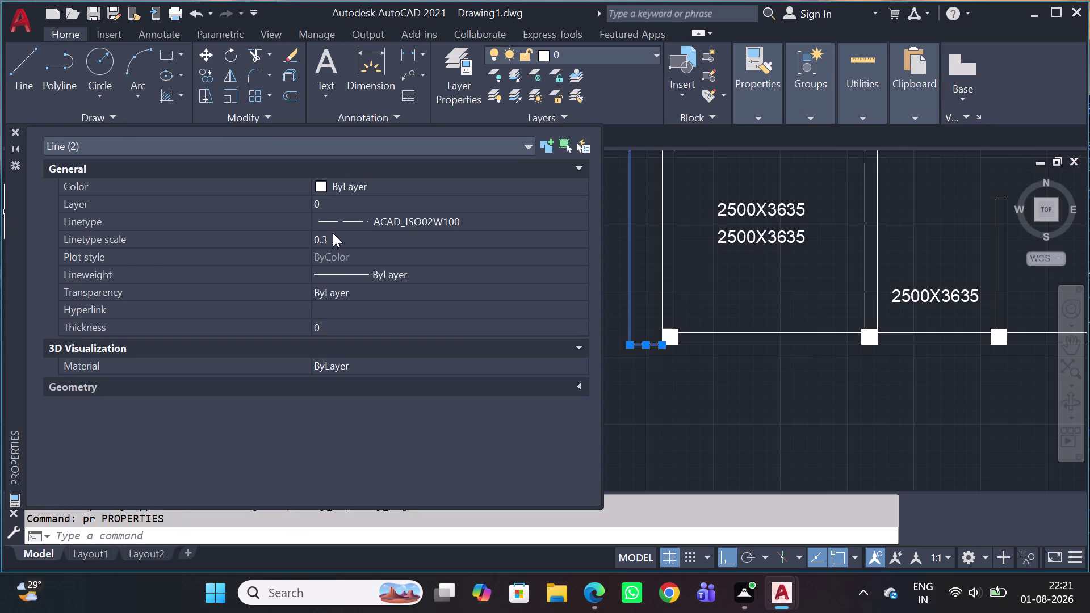
scroll(down, 3)
click(345, 246)
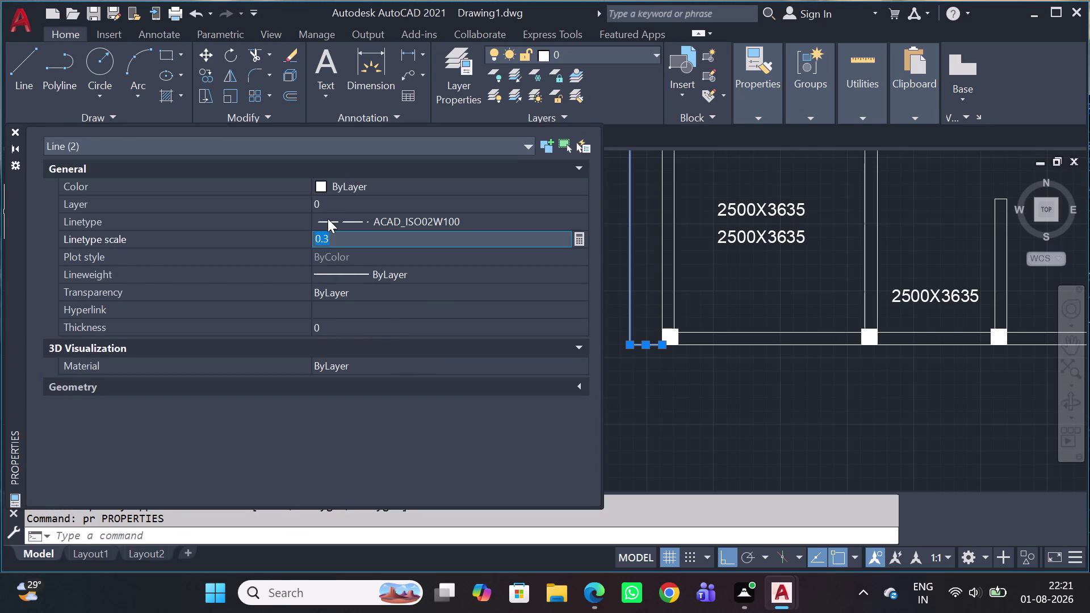